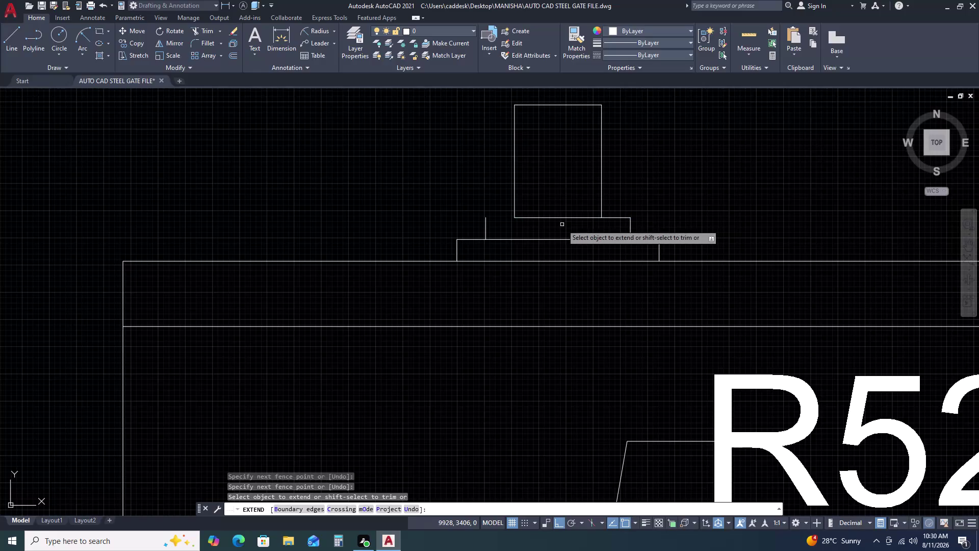
Extend the middle step's short lines up beneath the cap's top block using a fence.
drag(546, 212, 539, 214)
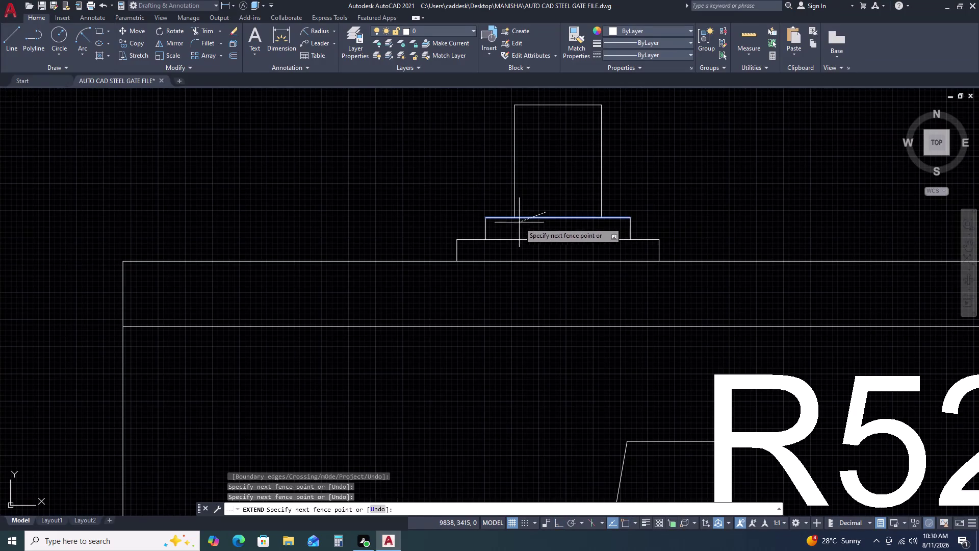
double_click(518, 225)
key(Escape)
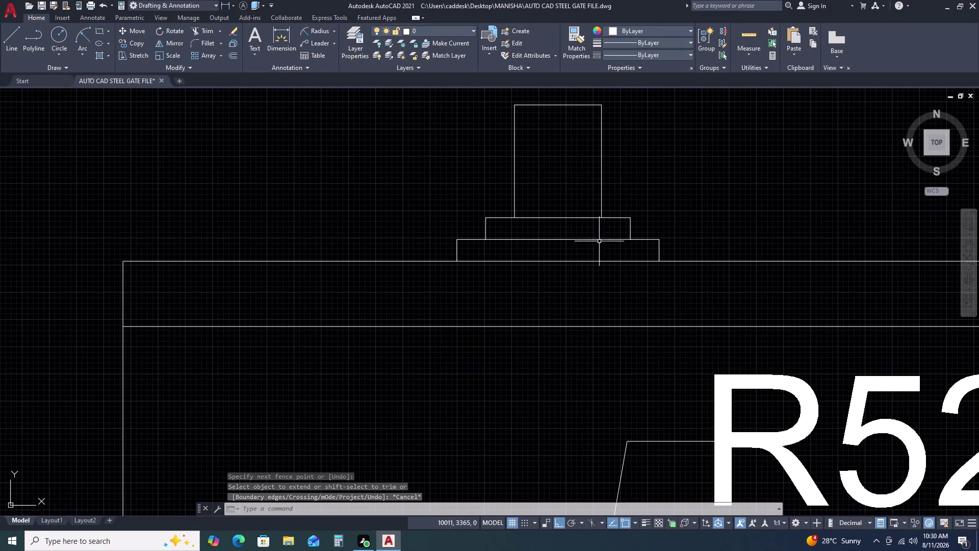
scroll(up, 3)
scroll(down, 3)
middle_drag(714, 264, 617, 255)
middle_click(600, 250)
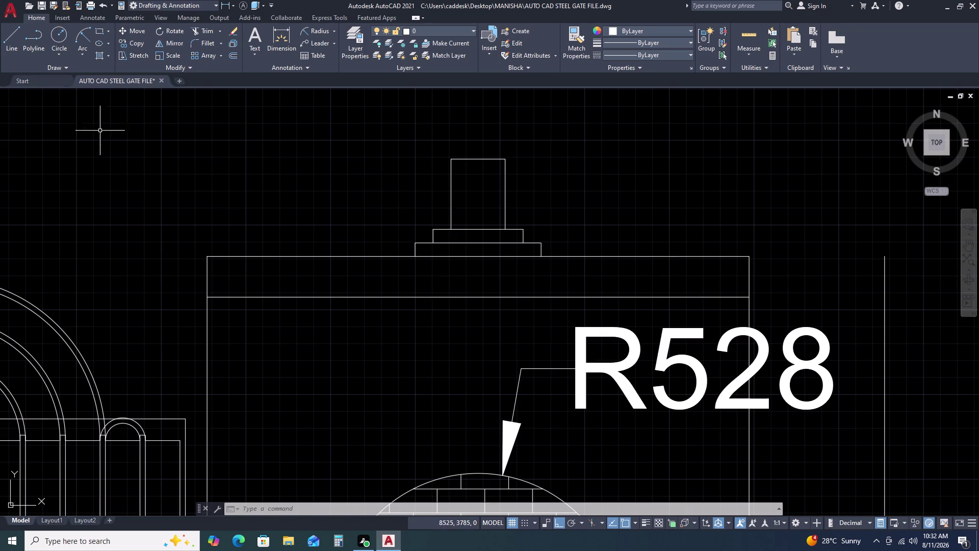
scroll(down, 3)
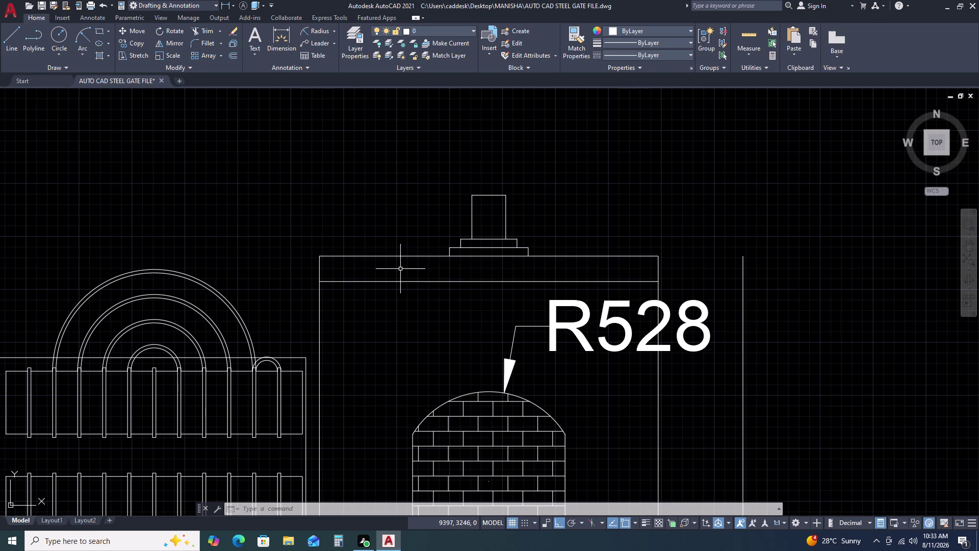
scroll(down, 3)
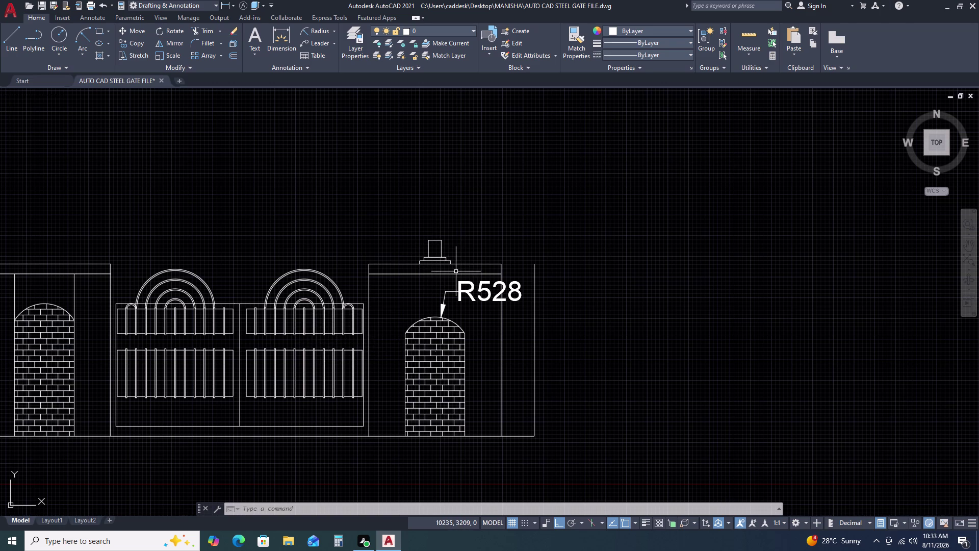
scroll(up, 3)
scroll(up, 3)
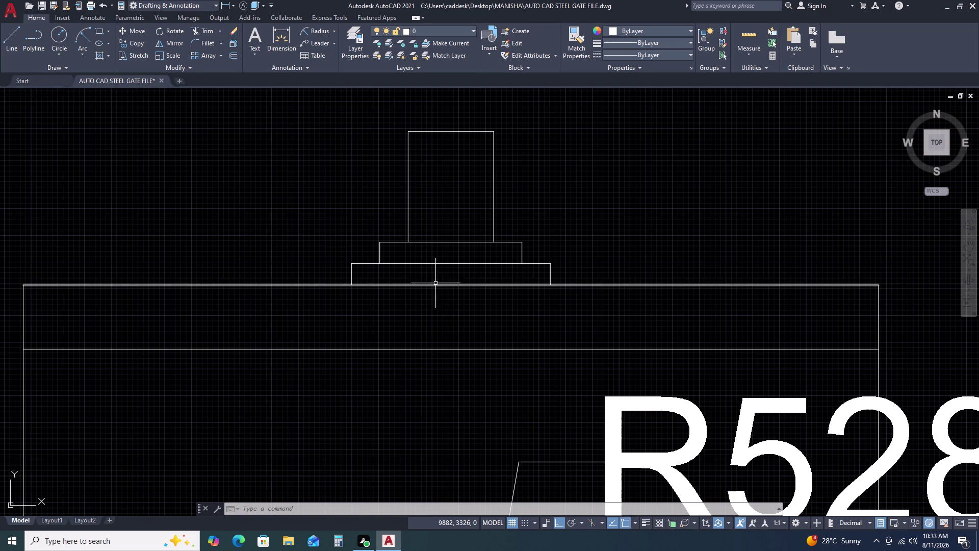
Draw a horizontal line along the lower step's top edge, corner to corner.
key(Escape)
text(L)
key(space)
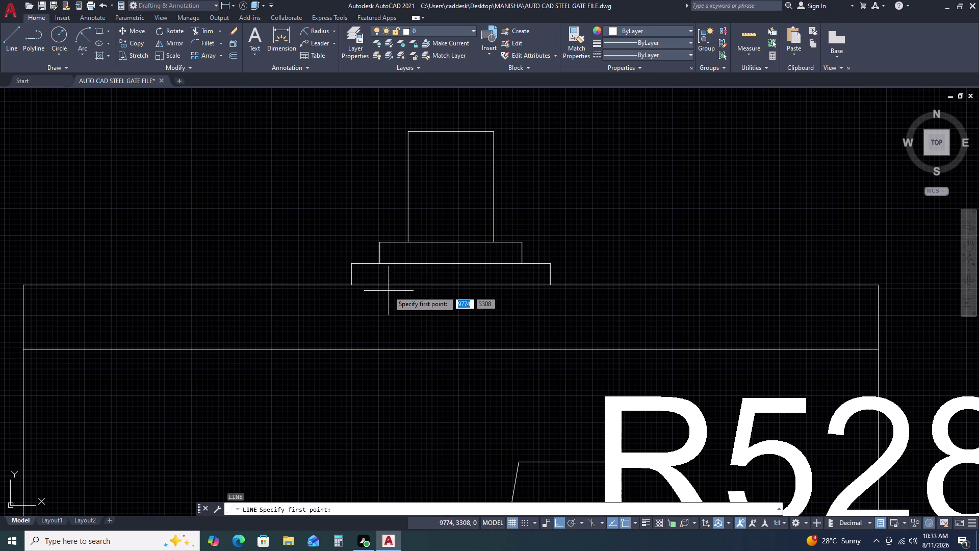
drag(354, 286, 370, 287)
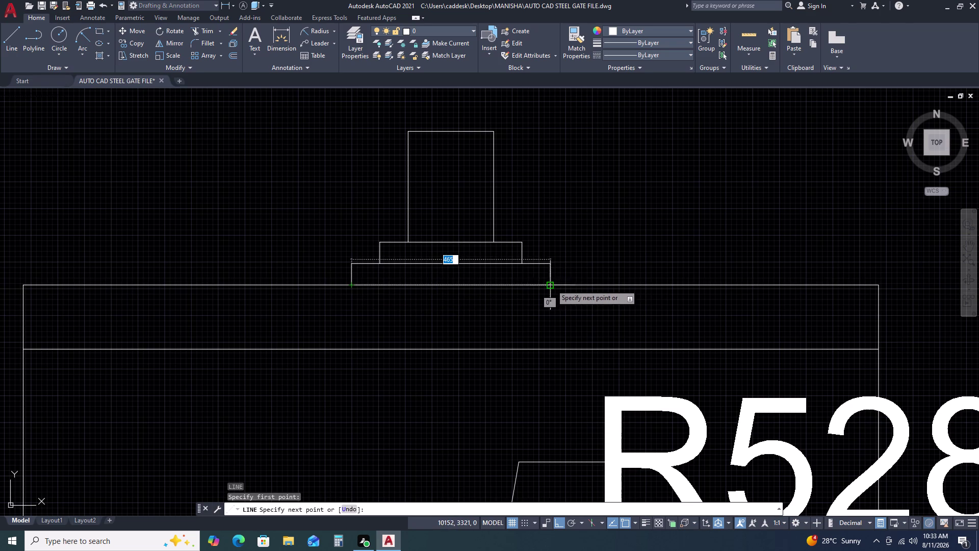
click(553, 284)
key(Escape)
Move the new line up onto the top of the cap's upper block.
click(524, 286)
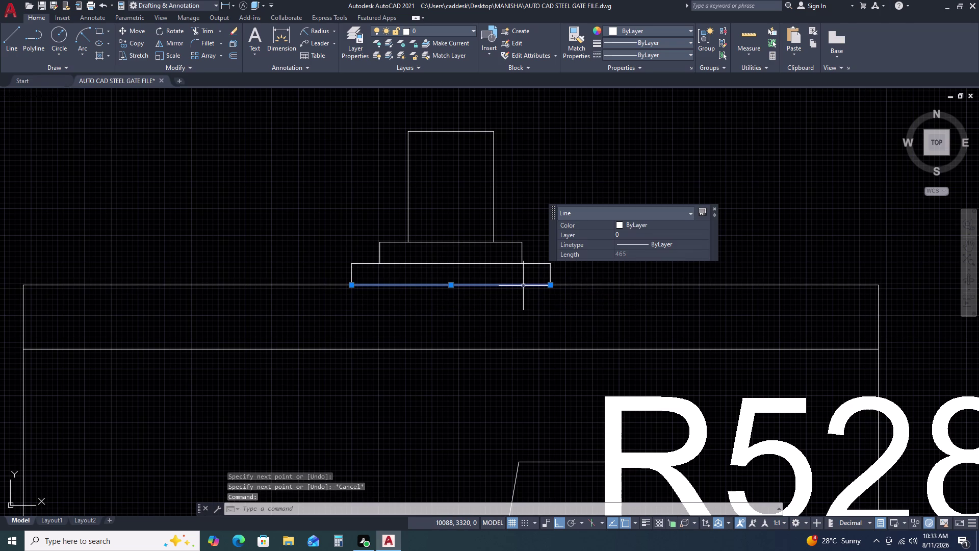
text(M)
key(space)
drag(451, 284, 450, 271)
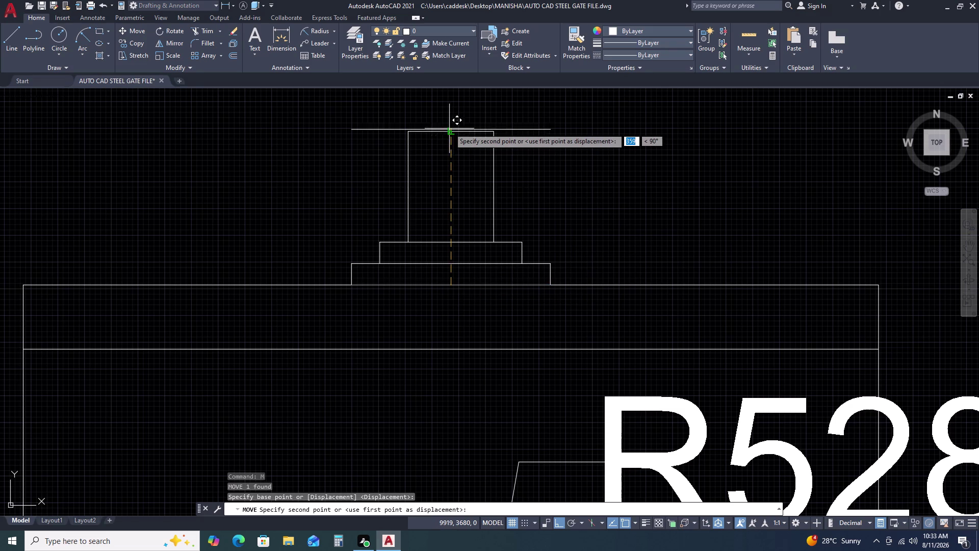
click(450, 128)
key(Escape)
middle_drag(596, 194, 605, 322)
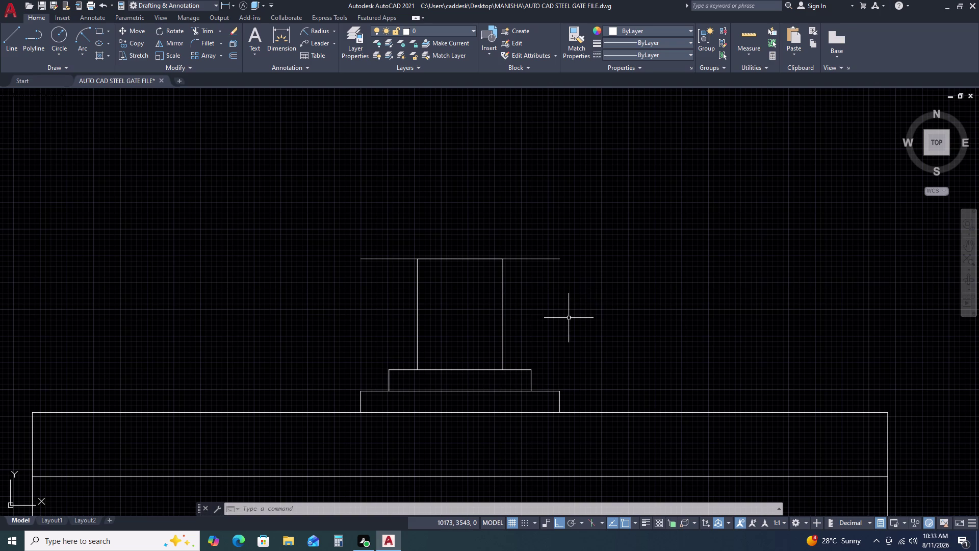
click(501, 316)
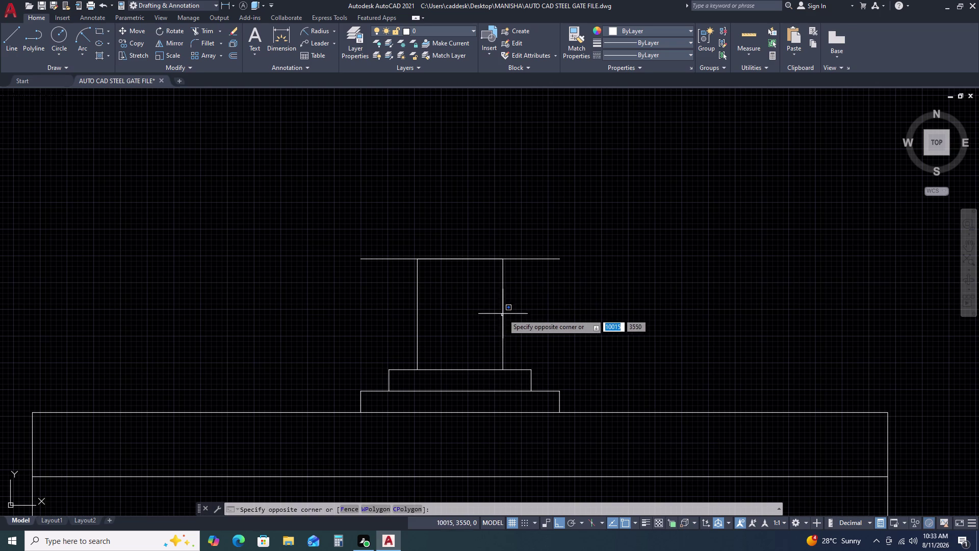
Offset both vertical sides of the cap's top block by 30.
click(504, 312)
click(505, 309)
click(496, 315)
text(O)
key(space)
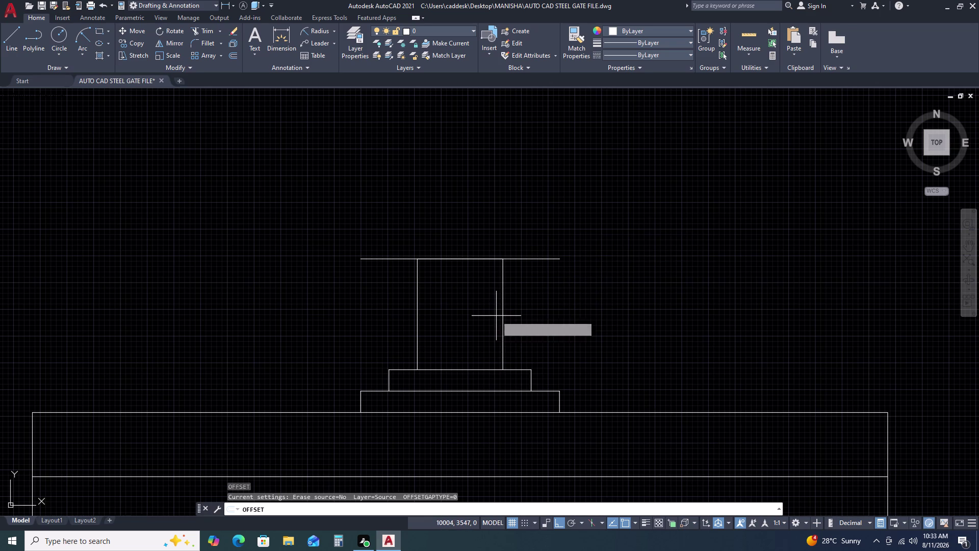
key(3)
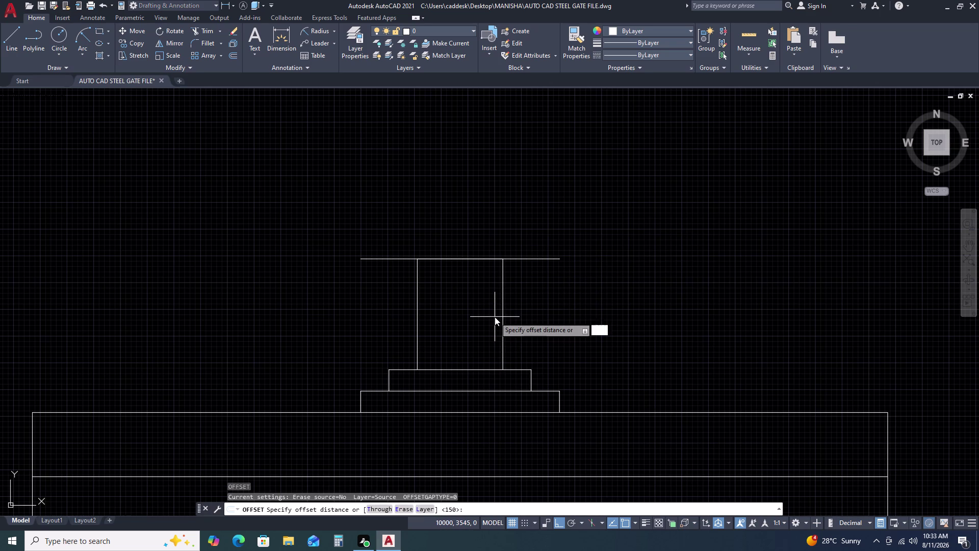
key(8)
key(space)
click(520, 320)
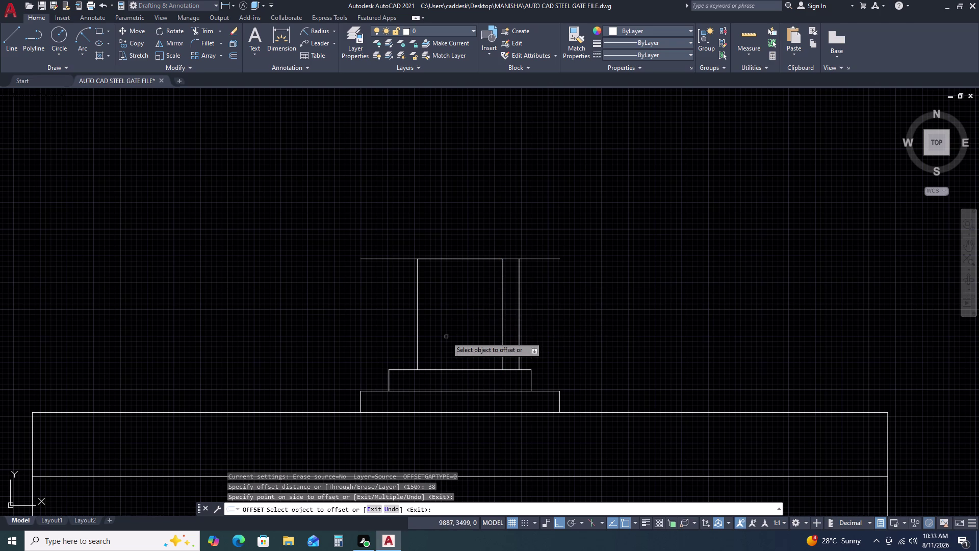
click(418, 325)
click(410, 331)
key(Escape)
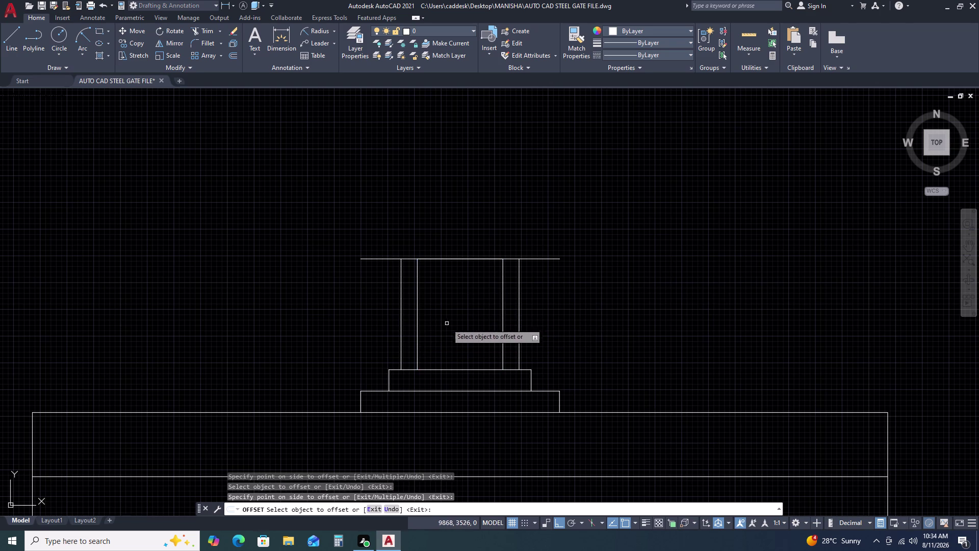
Offset the lamp base's top line 95 units upward.
scroll(down, 3)
middle_drag(659, 340, 680, 281)
scroll(down, 3)
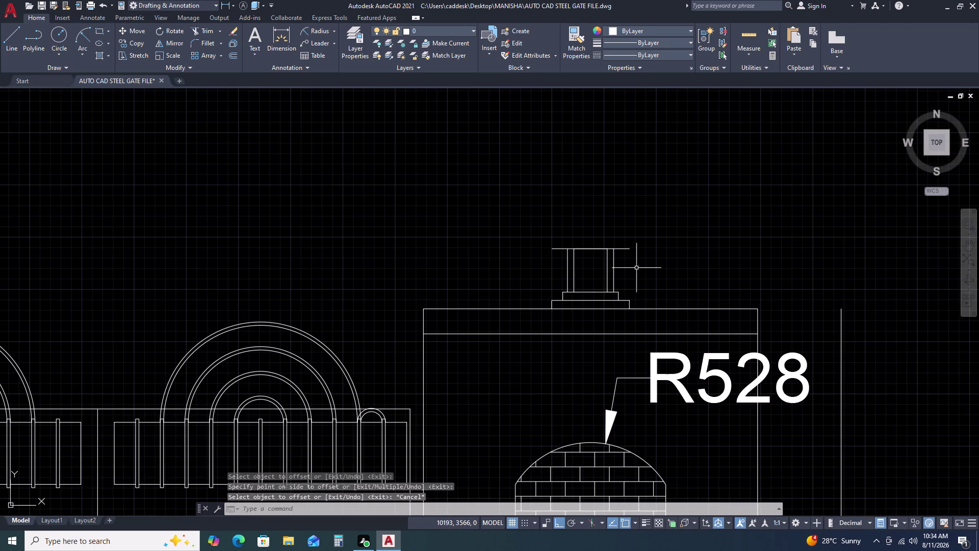
drag(639, 260, 634, 253)
click(620, 229)
key(o)
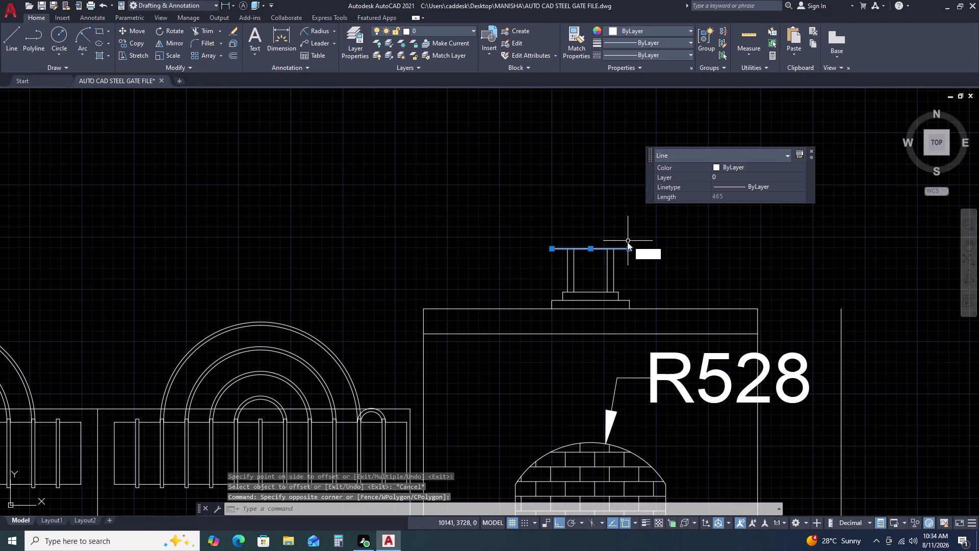
key(space)
key(9)
text(5)
key(space)
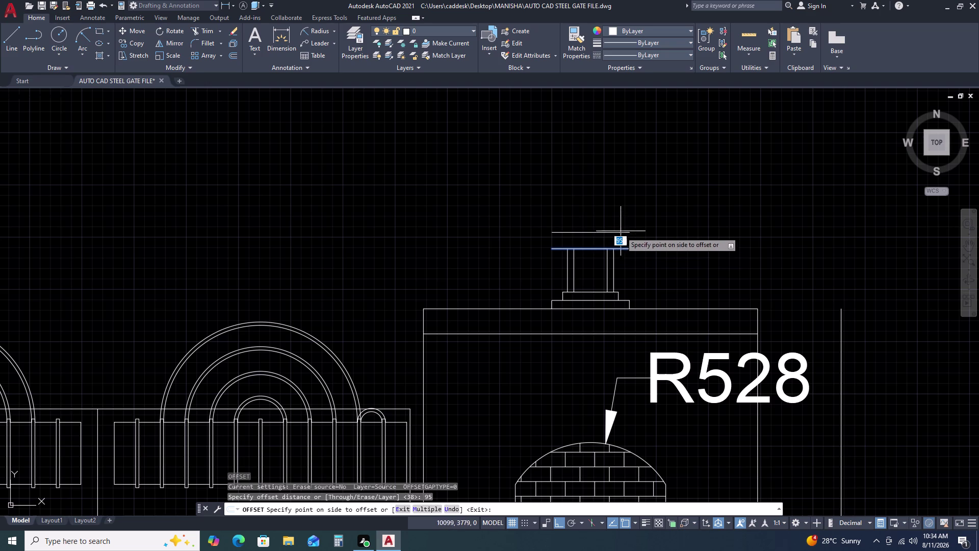
click(621, 231)
key(Escape)
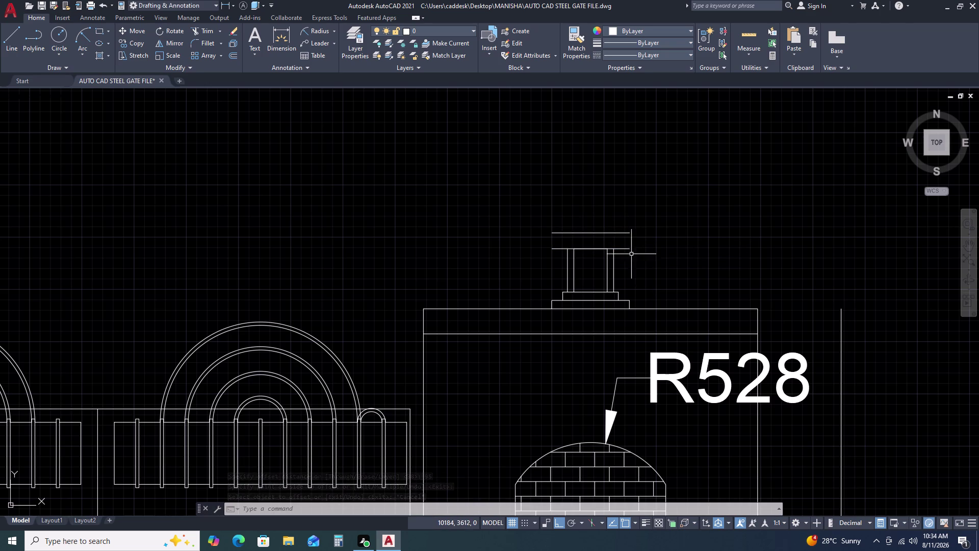
Delete the extra line above the lamp base.
scroll(up, 3)
drag(623, 232, 617, 217)
click(614, 207)
key(Delete)
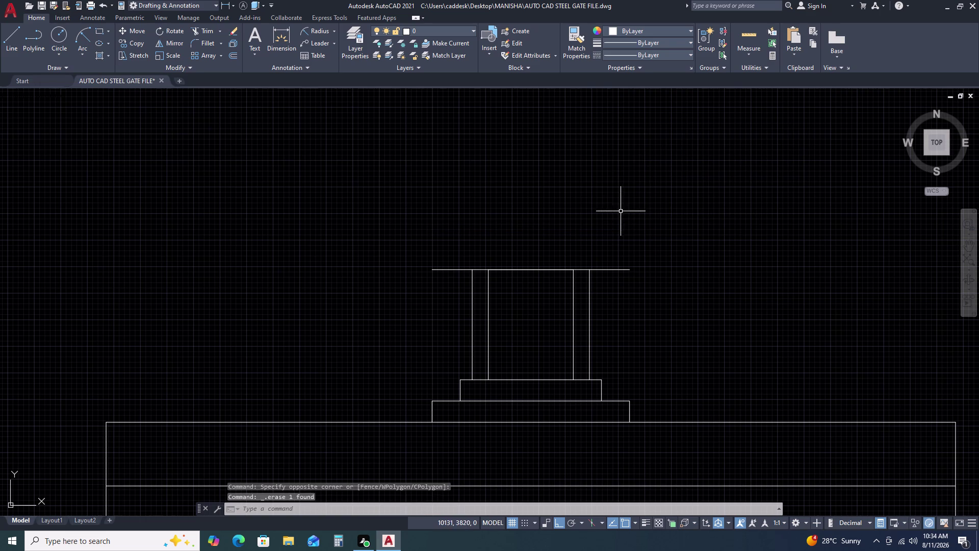
Start a linear dimension on the top line, then cancel it.
key(d)
key(l)
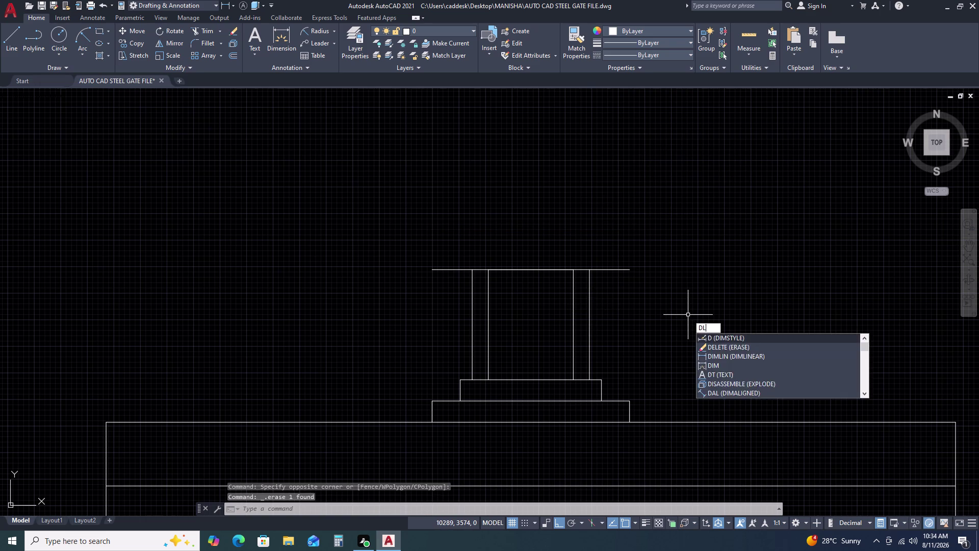
key(i)
key(space)
click(588, 270)
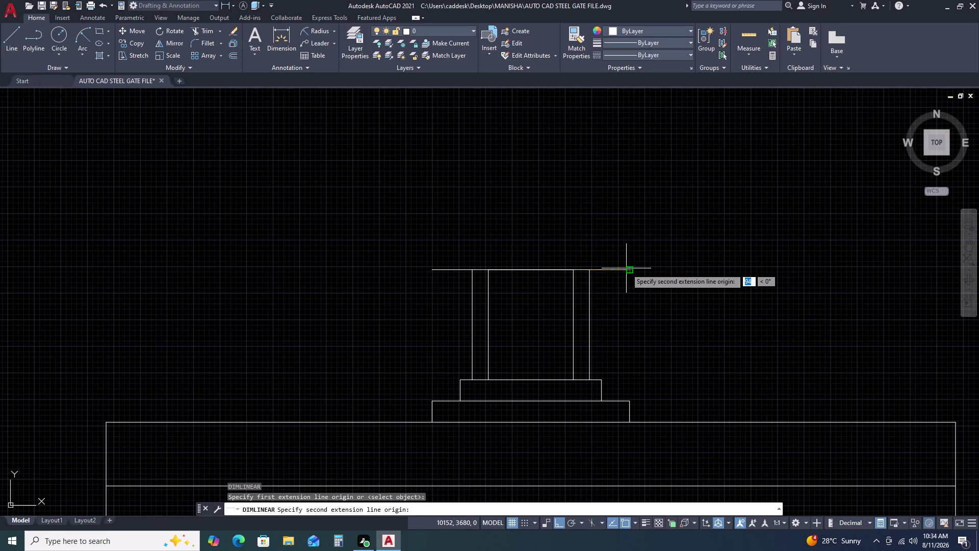
click(627, 269)
scroll(down, 3)
key(Escape)
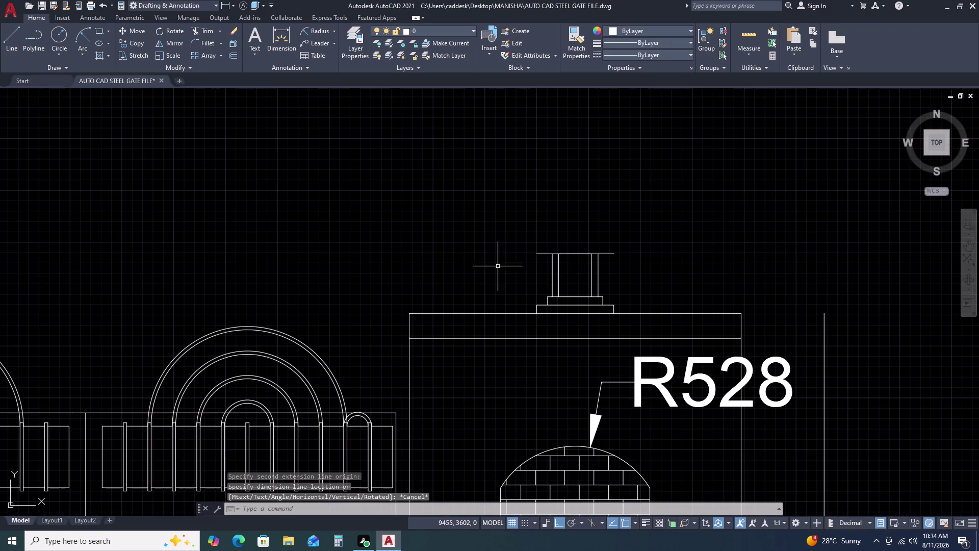
scroll(up, 3)
scroll(up, 3)
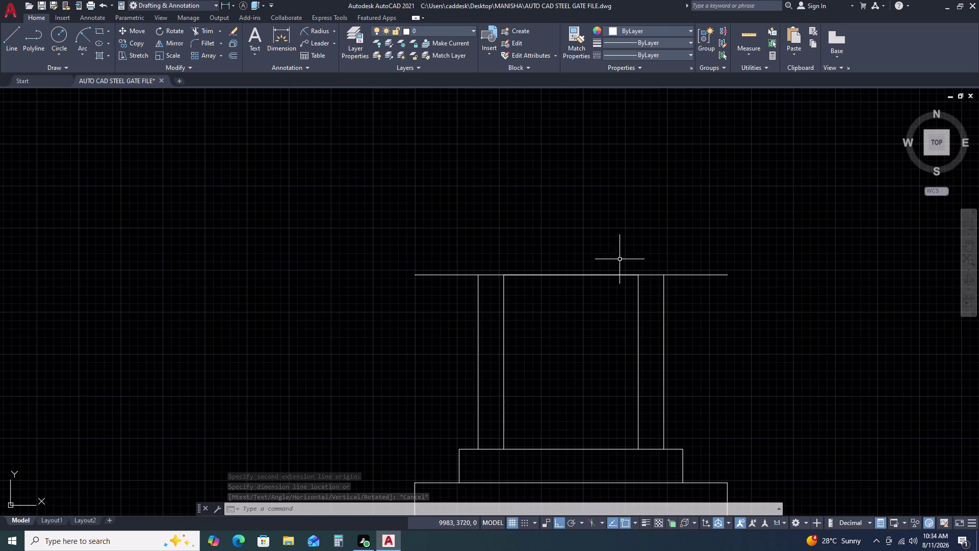
scroll(down, 3)
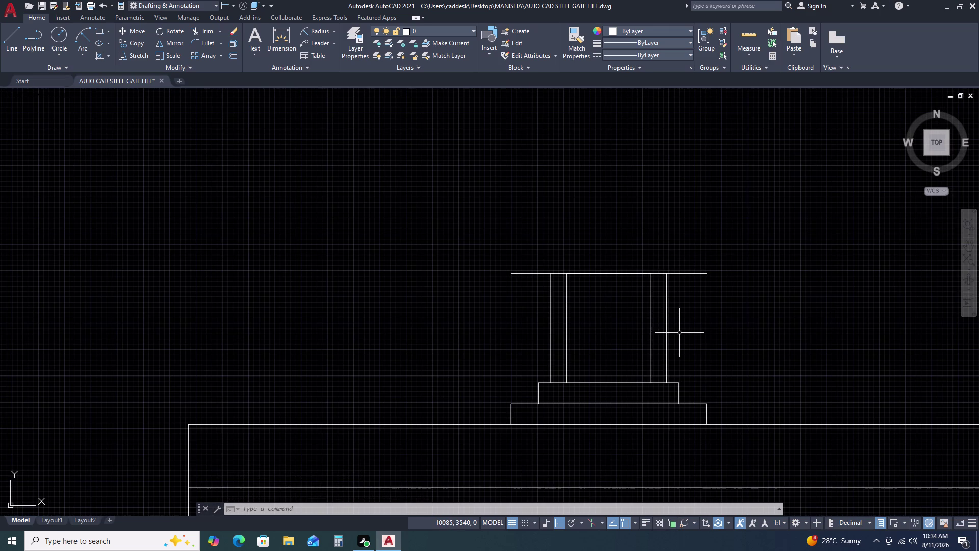
Add a vertical linear dimension of 641 from the lamp base beside the lamp.
key(d)
text(LI)
key(space)
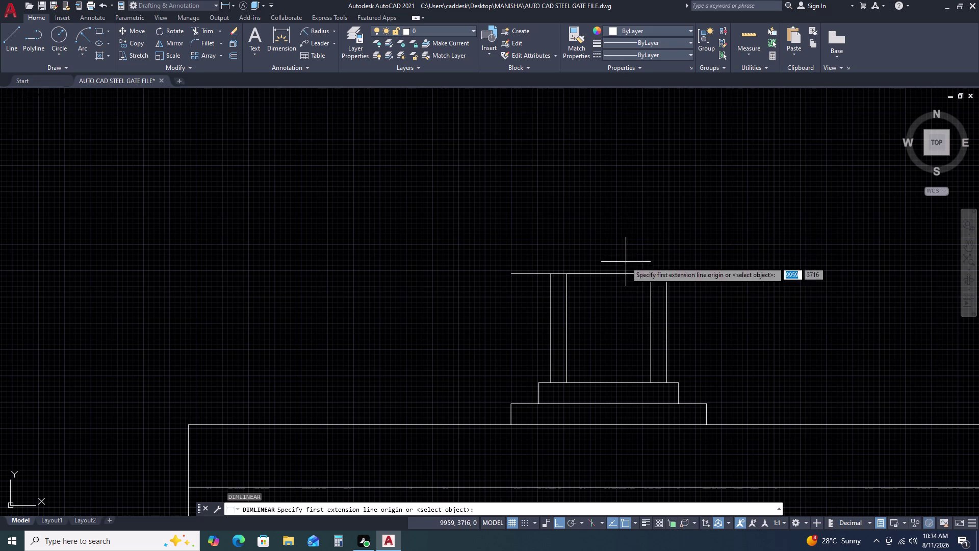
click(513, 426)
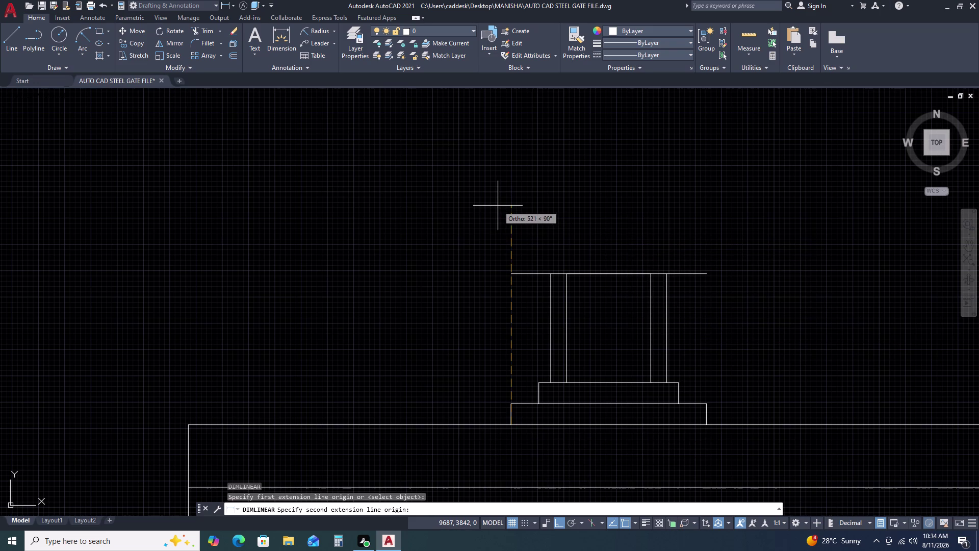
key(6)
text(42)
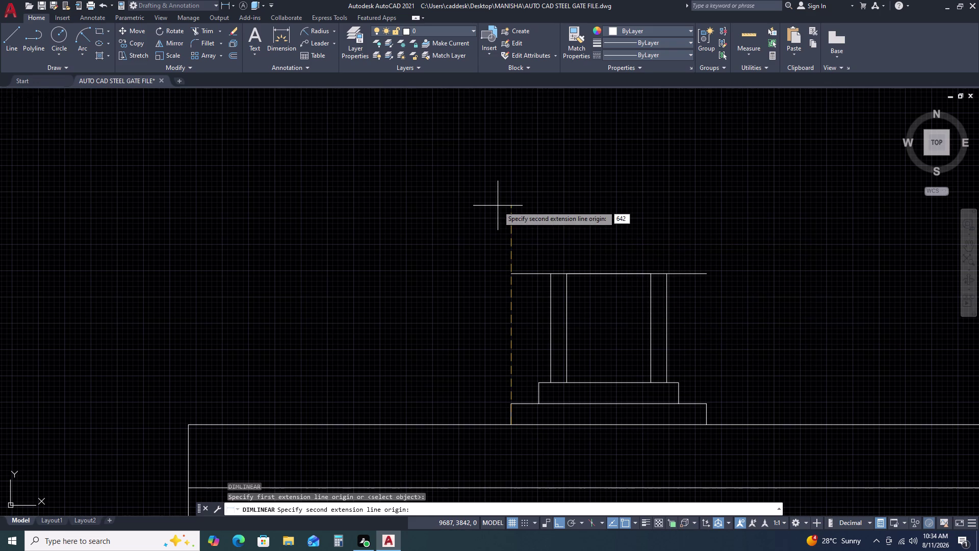
key(BackSpace)
text(1)
key(space)
scroll(down, 3)
click(432, 248)
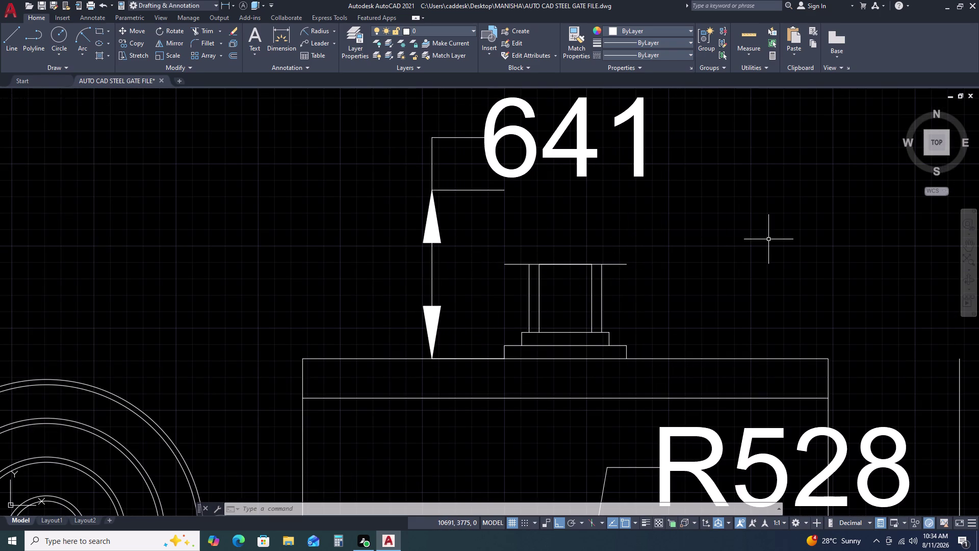
Draw a radius-113 circle right of the lamp post and check its size.
text(C)
key(space)
click(737, 243)
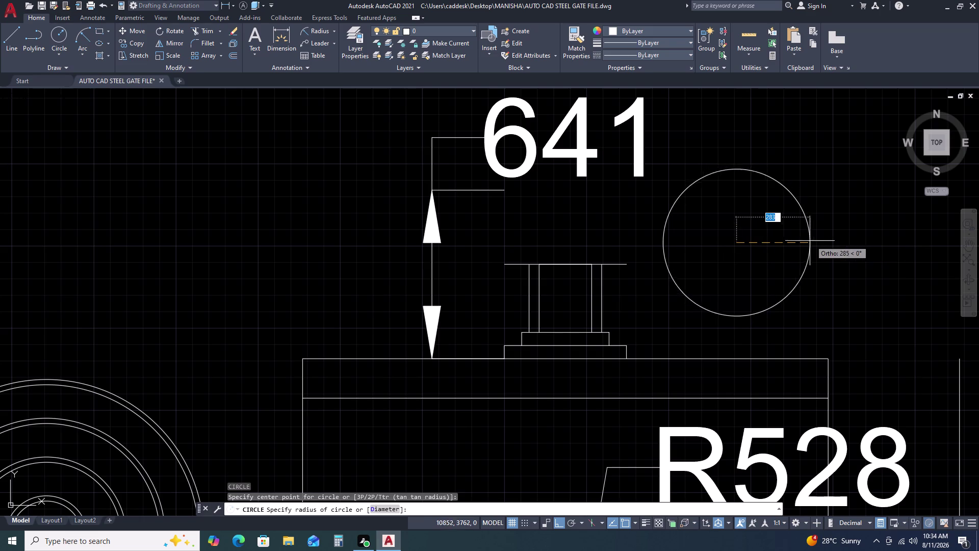
text(R)
key(space)
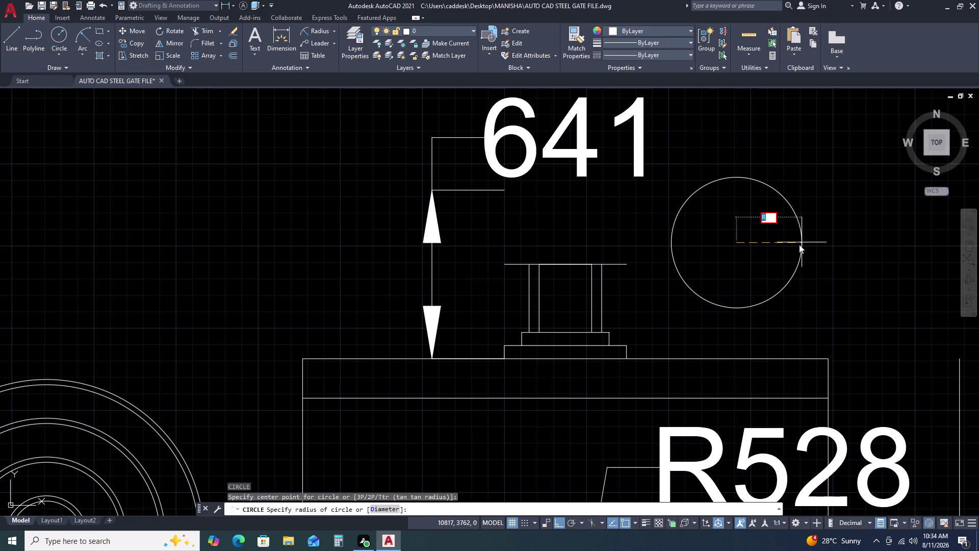
key(BackSpace)
text(11)
text(3)
key(space)
click(776, 223)
click(749, 248)
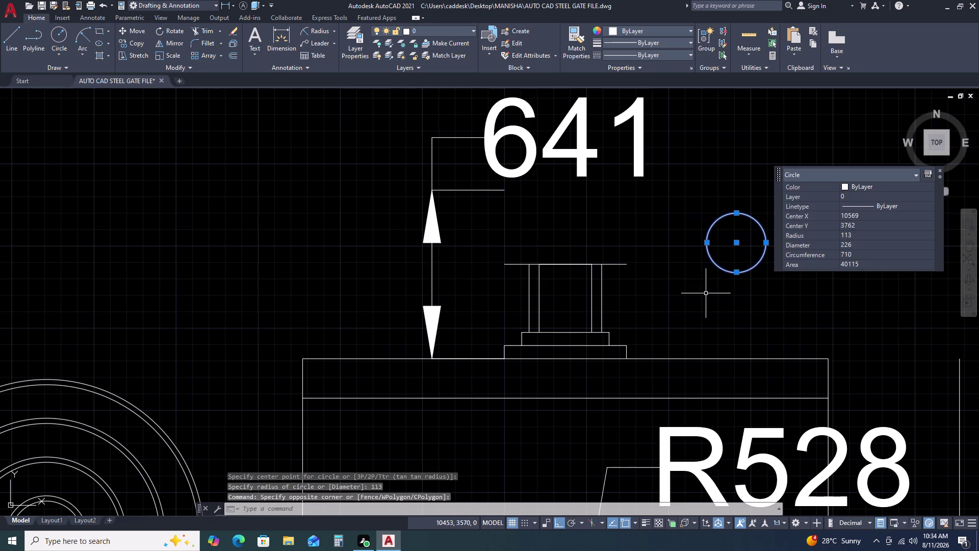
key(Escape)
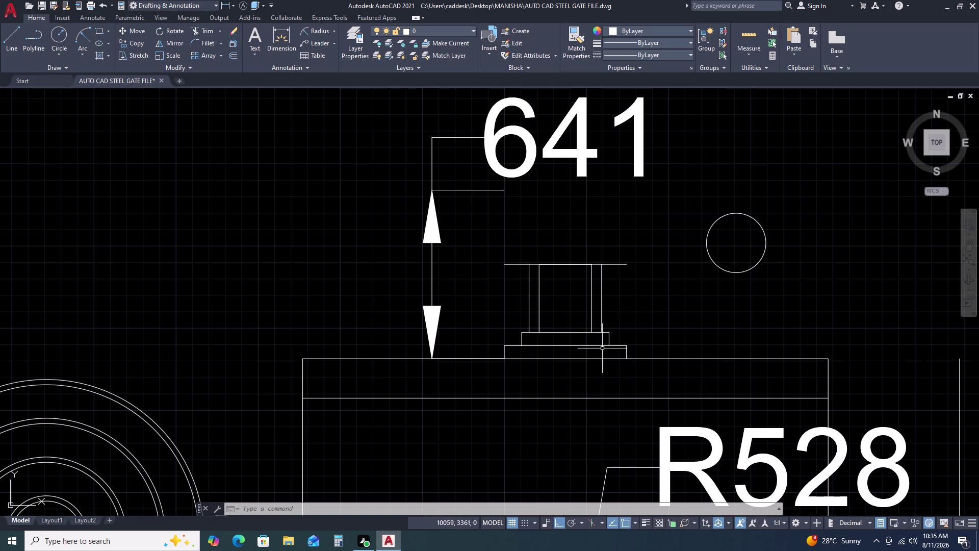
Offset the lamp post cap's top line 25 units upward.
click(634, 259)
click(619, 260)
click(617, 273)
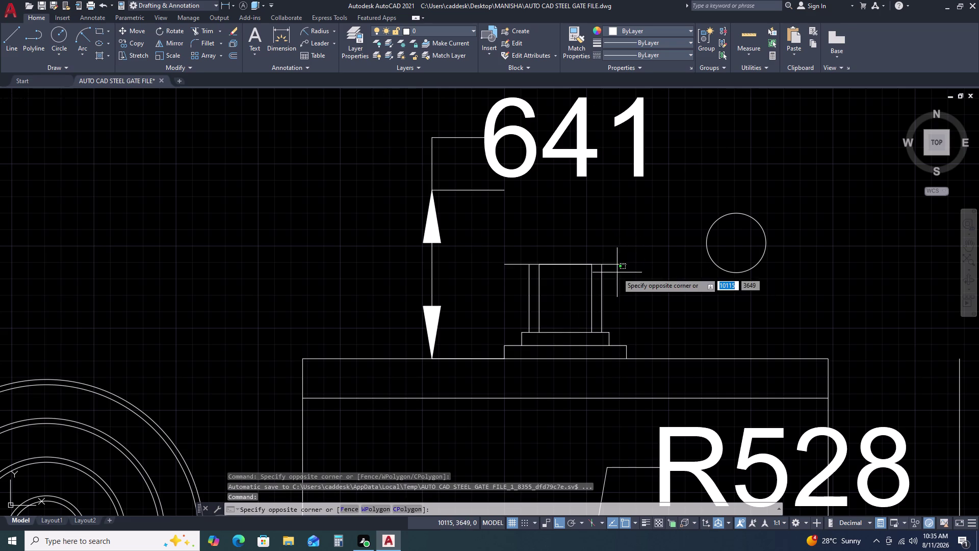
click(614, 249)
text(O)
key(space)
text(2)
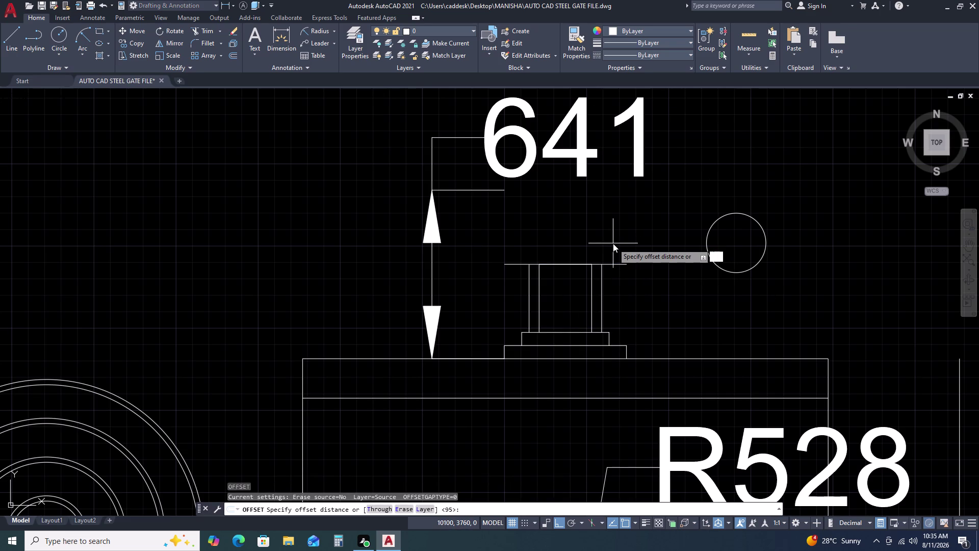
text(5)
key(space)
click(613, 249)
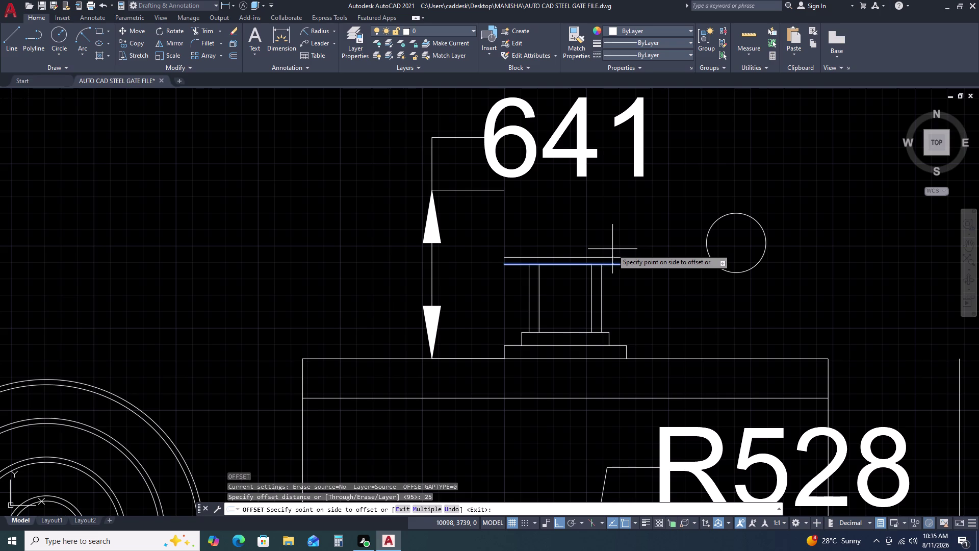
key(Escape)
Close the cap's right and left ends with short vertical lines.
scroll(up, 3)
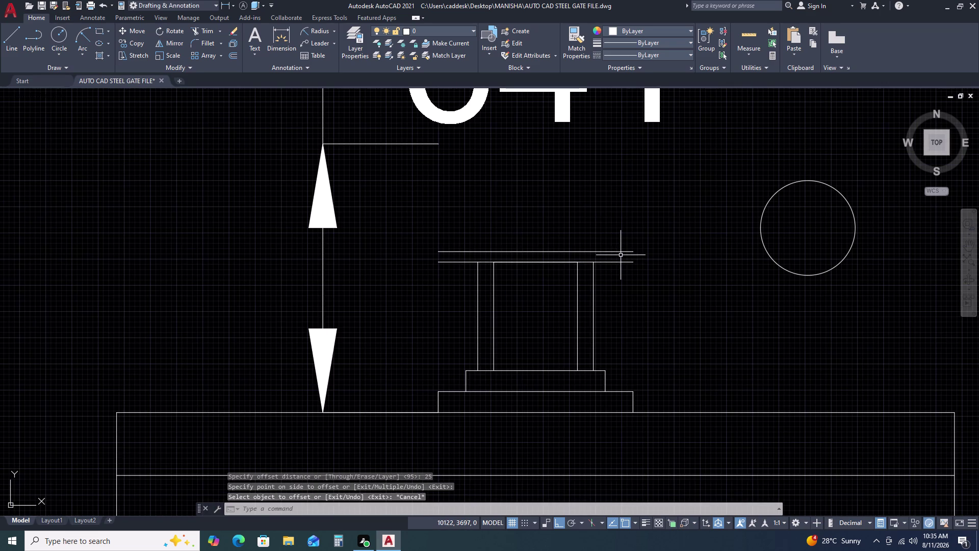
key(l)
key(space)
scroll(up, 3)
click(652, 251)
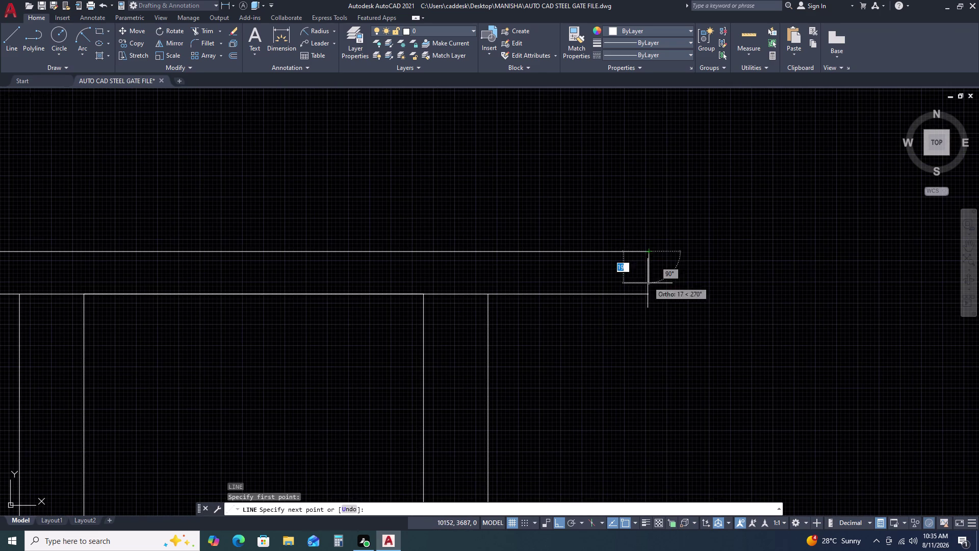
click(649, 298)
key(Escape)
key(l)
key(space)
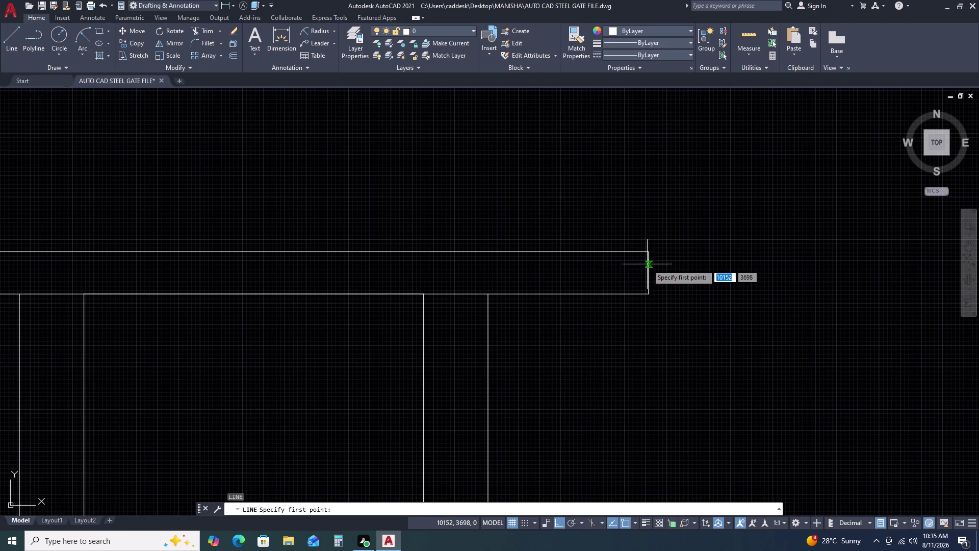
click(647, 275)
scroll(down, 3)
middle_drag(257, 304, 597, 262)
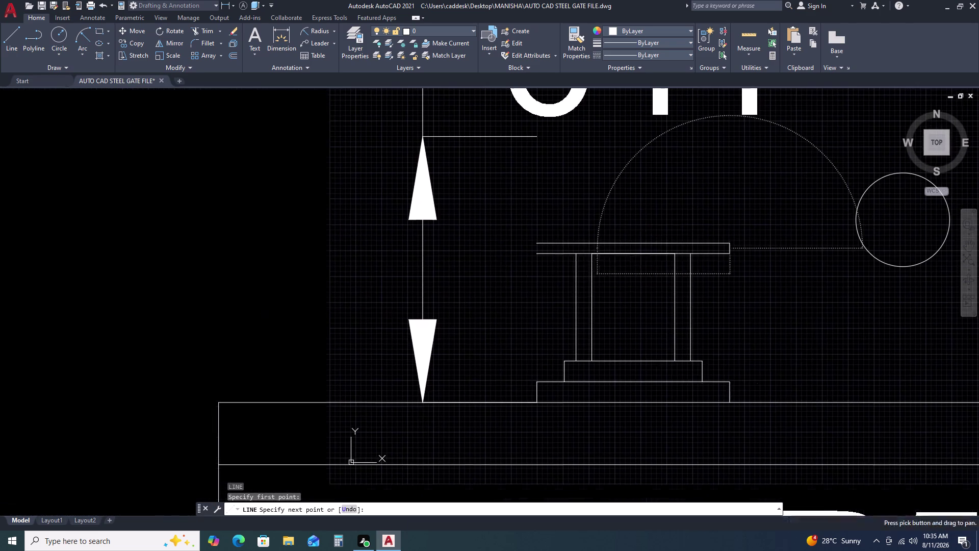
scroll(up, 3)
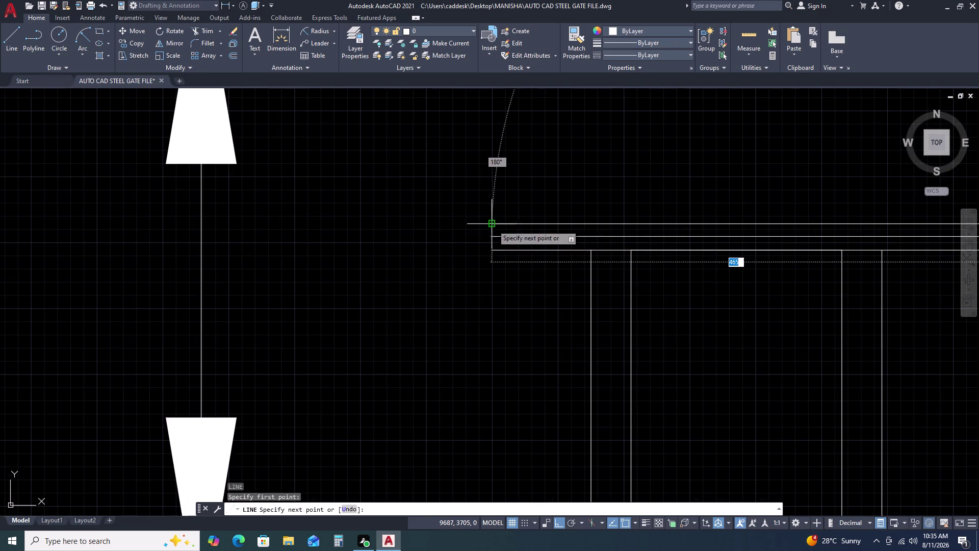
click(492, 236)
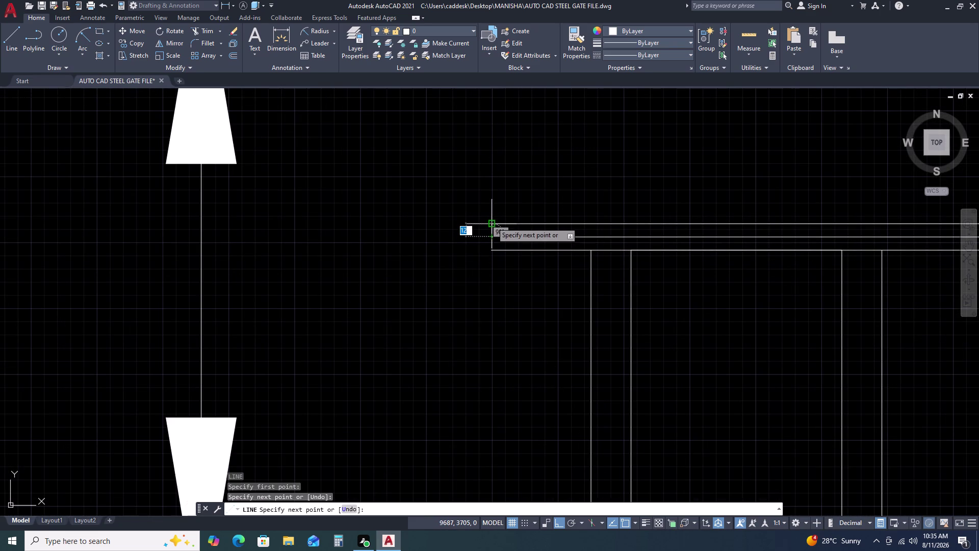
click(492, 222)
click(490, 251)
key(Escape)
Trim the overhanging line pieces around the 25-deep cap slab.
scroll(up, 3)
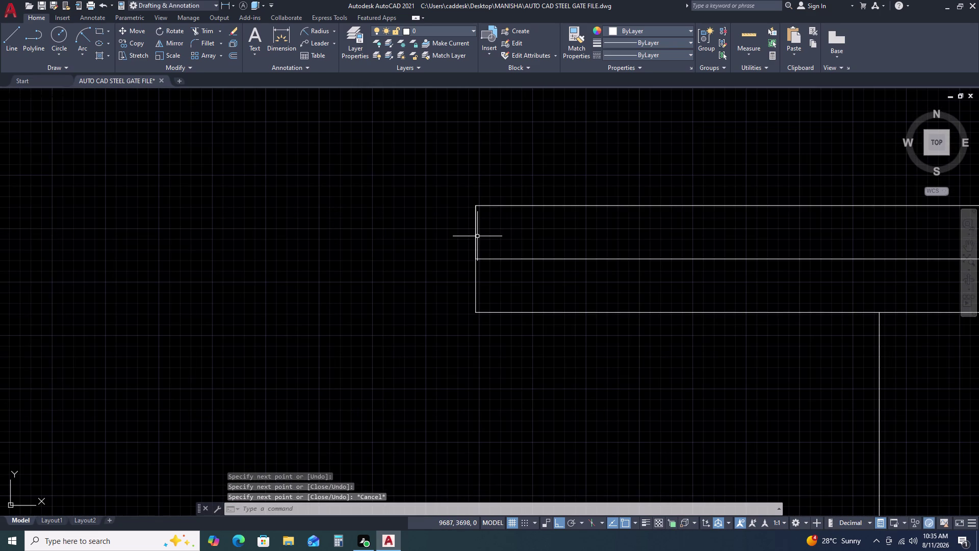
text(TR)
key(space)
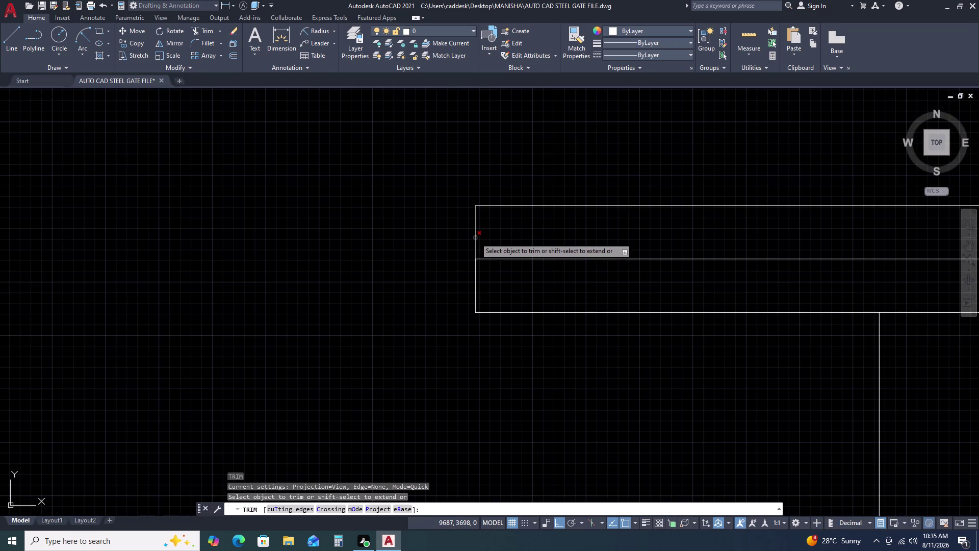
click(476, 238)
scroll(down, 3)
middle_drag(761, 303, 467, 259)
scroll(down, 3)
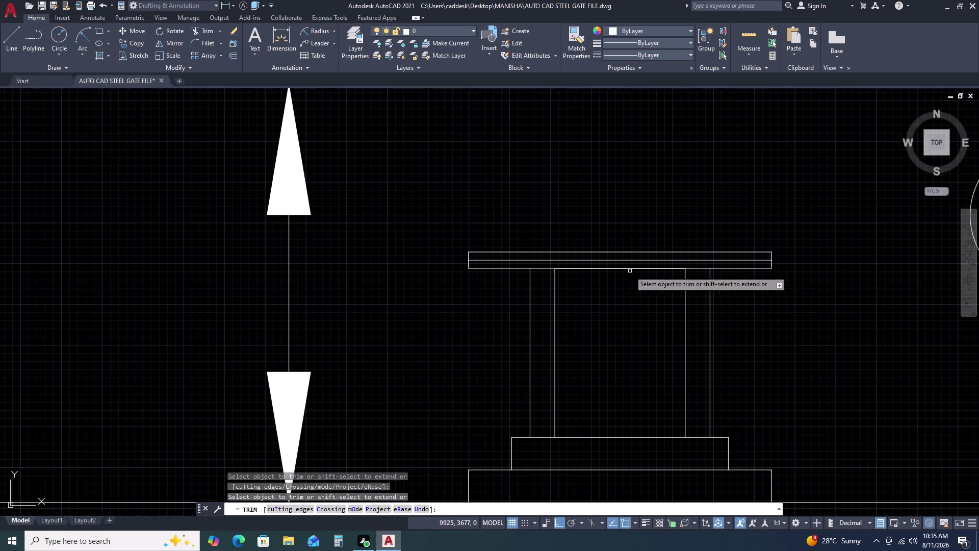
key(Escape)
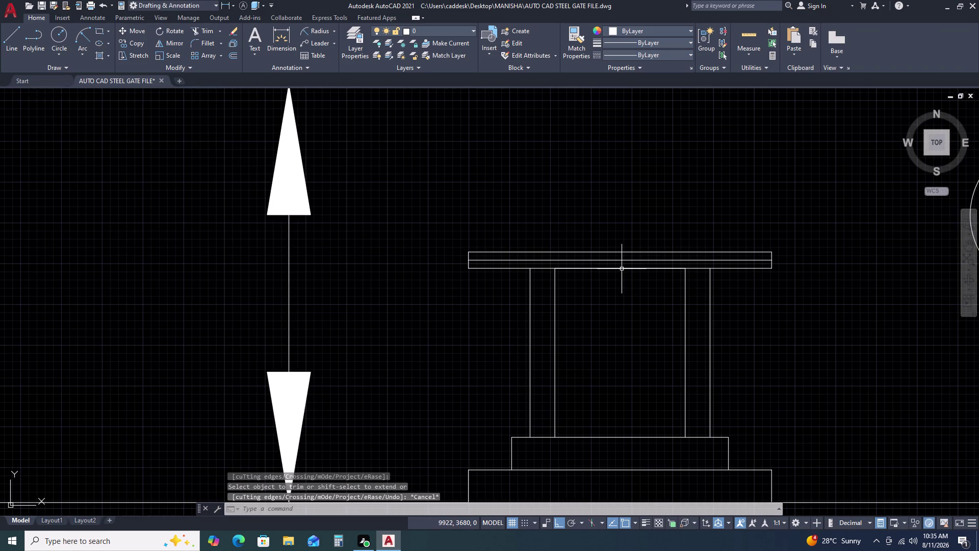
click(622, 269)
key(Escape)
text(TR)
key(space)
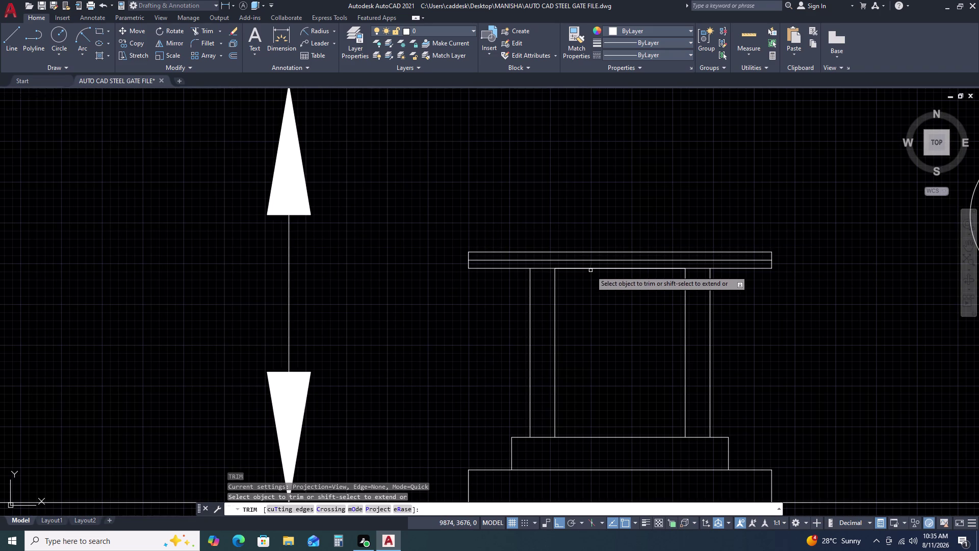
click(593, 268)
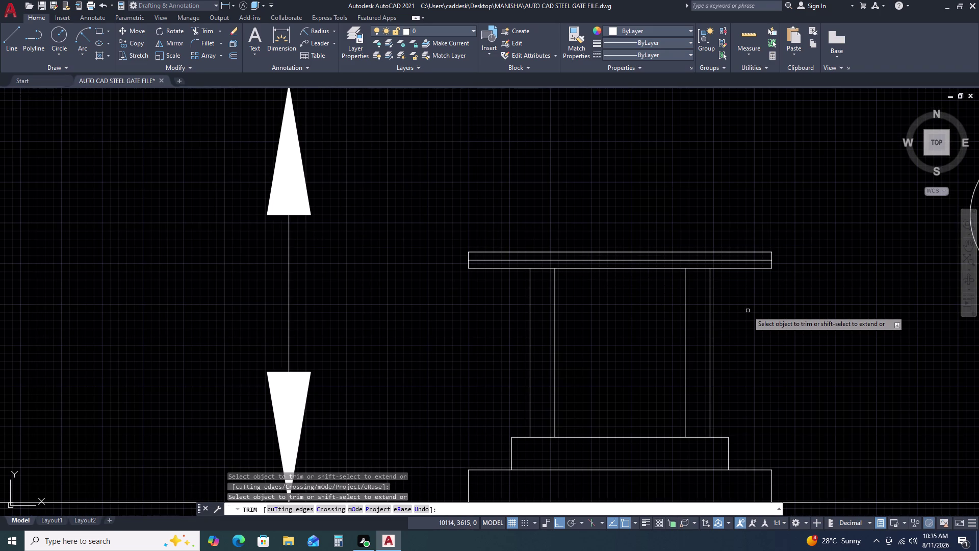
scroll(down, 3)
key(Escape)
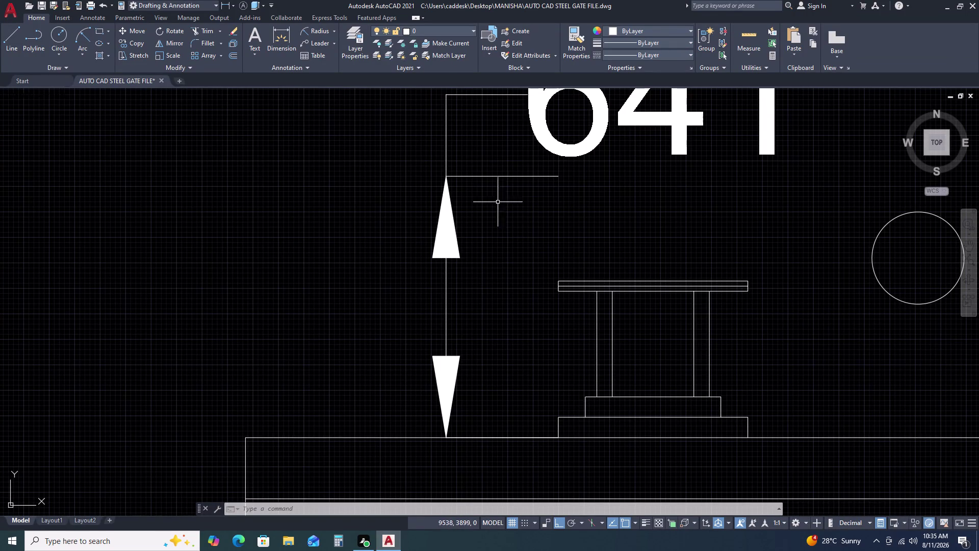
Start a line from the dimension's corner, then cancel it.
text(L)
key(space)
click(558, 177)
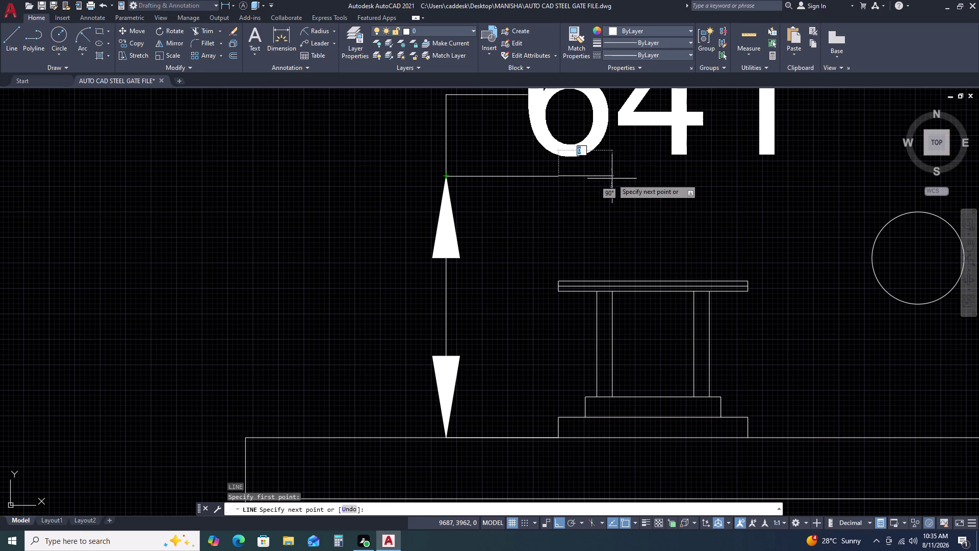
click(783, 182)
key(Escape)
Move the 113-radius circle onto the top of the lamp post.
scroll(down, 3)
middle_drag(750, 220, 670, 262)
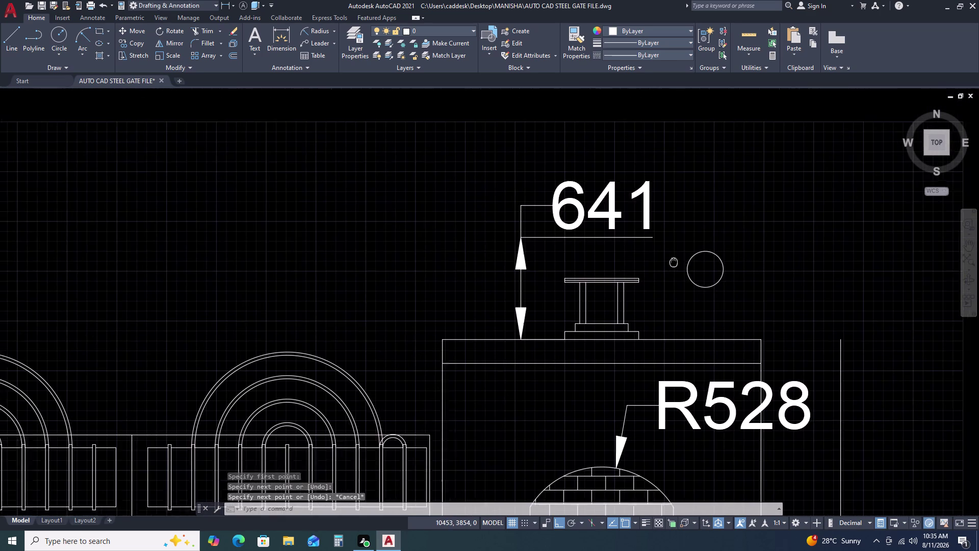
click(764, 271)
drag(684, 269, 679, 261)
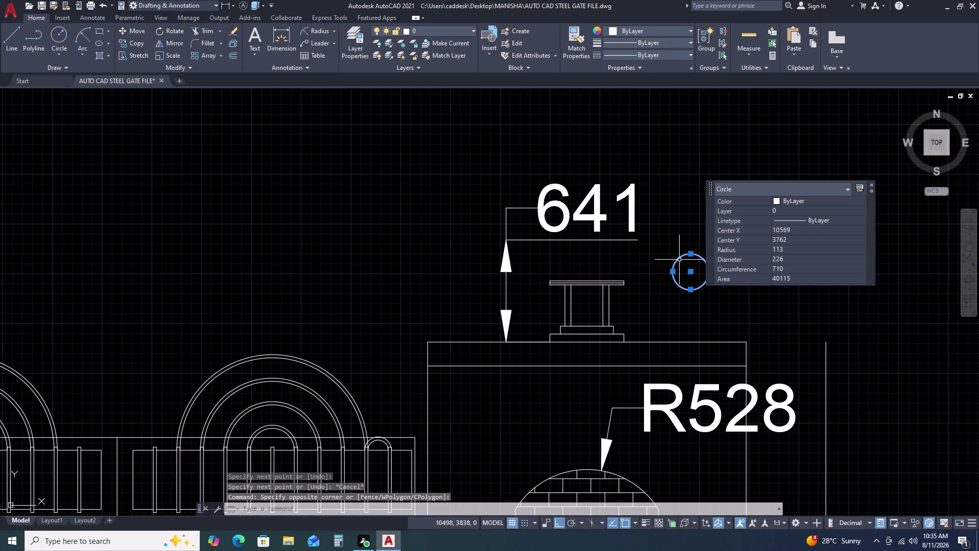
key(m)
key(space)
click(691, 256)
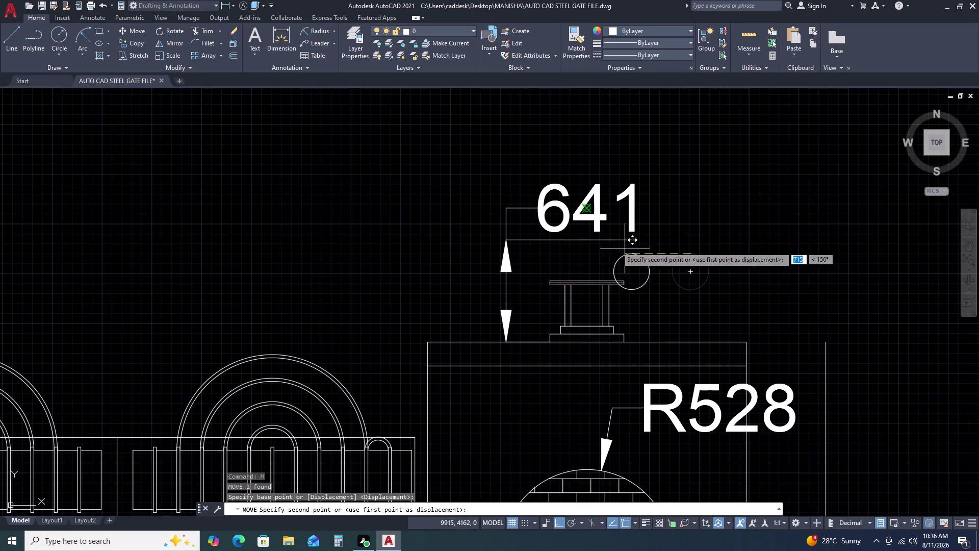
key(F8)
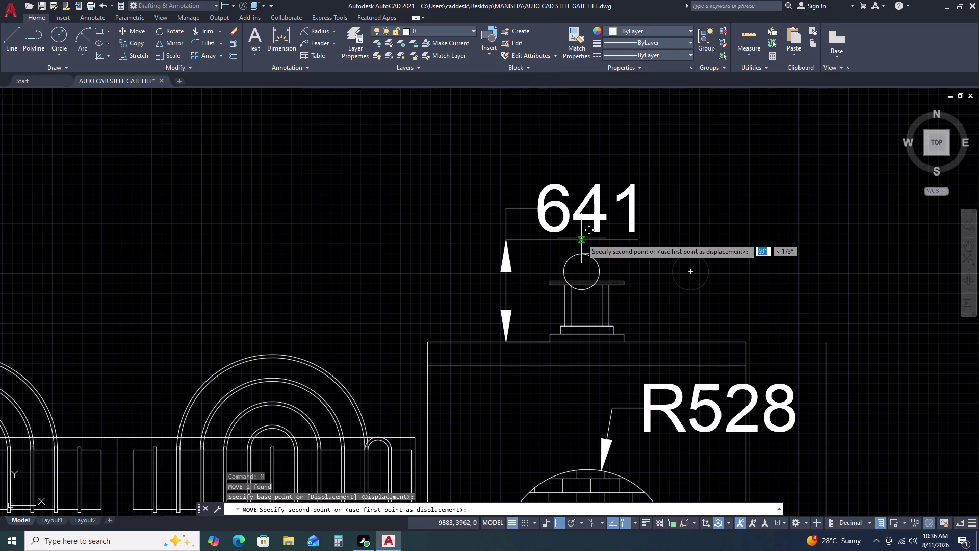
scroll(up, 3)
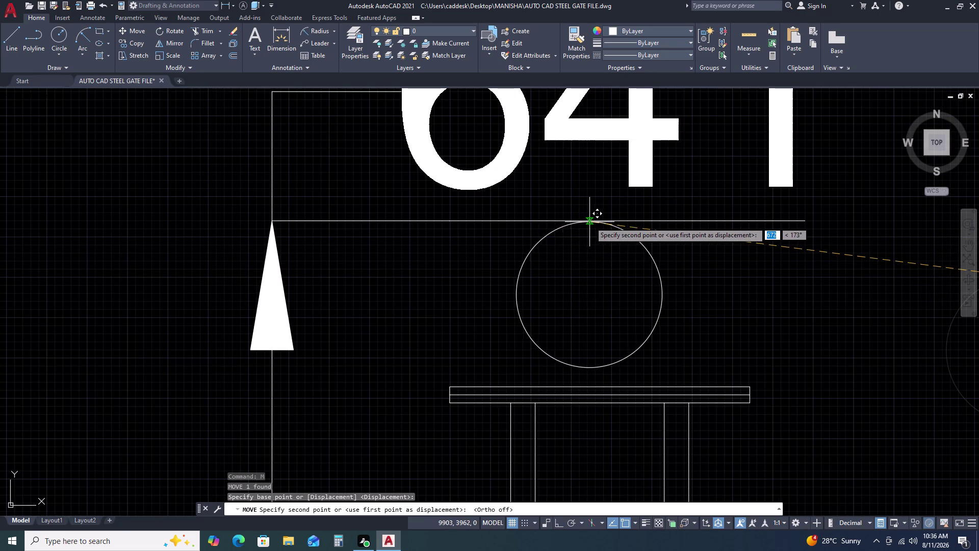
click(590, 222)
Pan and zoom to center the lamp post and globe in view.
scroll(down, 3)
middle_click(672, 303)
middle_drag(673, 304, 669, 268)
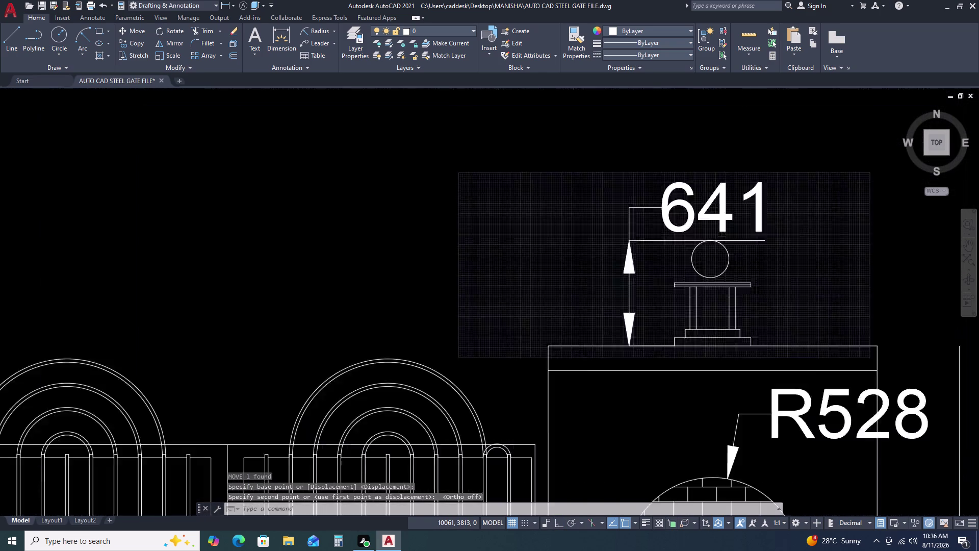
middle_drag(739, 267, 533, 279)
scroll(up, 3)
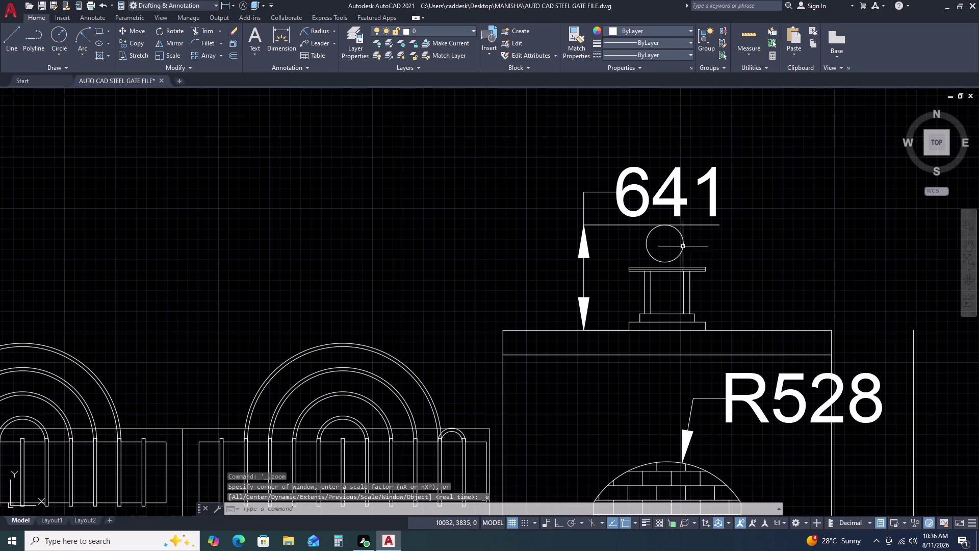
middle_drag(673, 247, 597, 245)
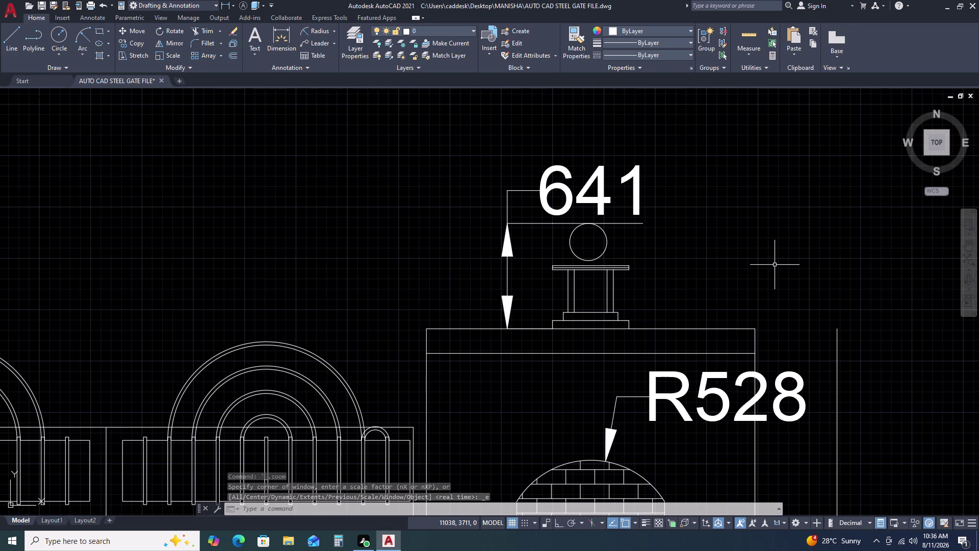
Draw a revision cloud beside the pillar.
text(REV)
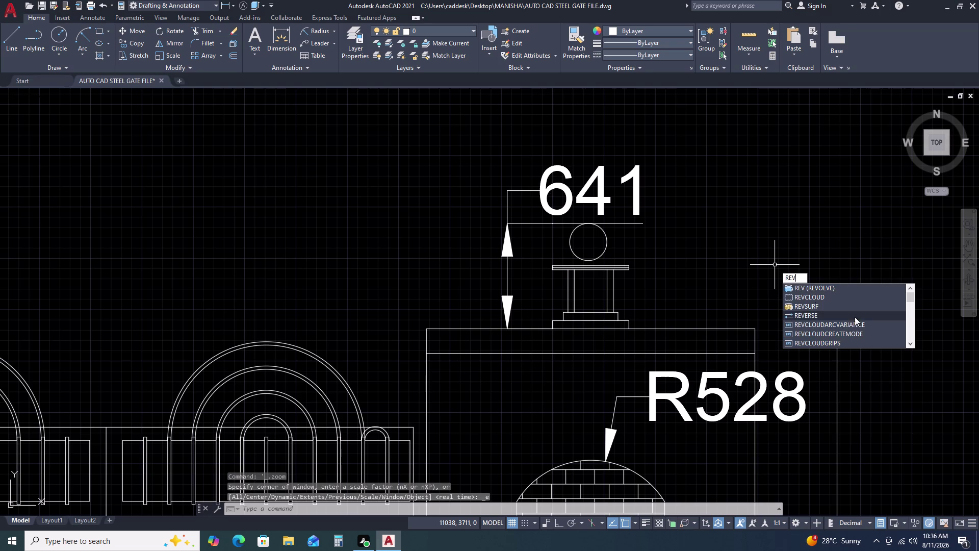
click(828, 301)
click(791, 299)
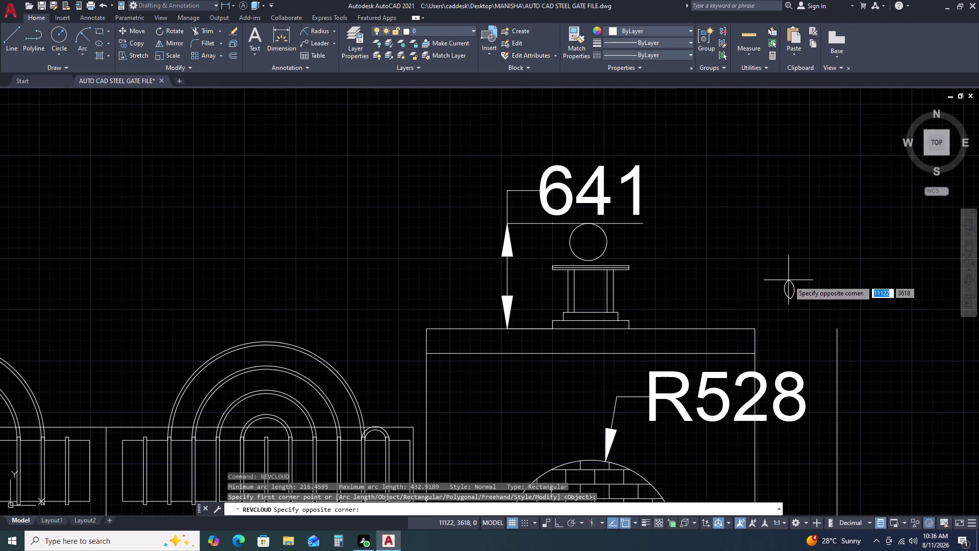
click(790, 280)
middle_drag(811, 315, 744, 296)
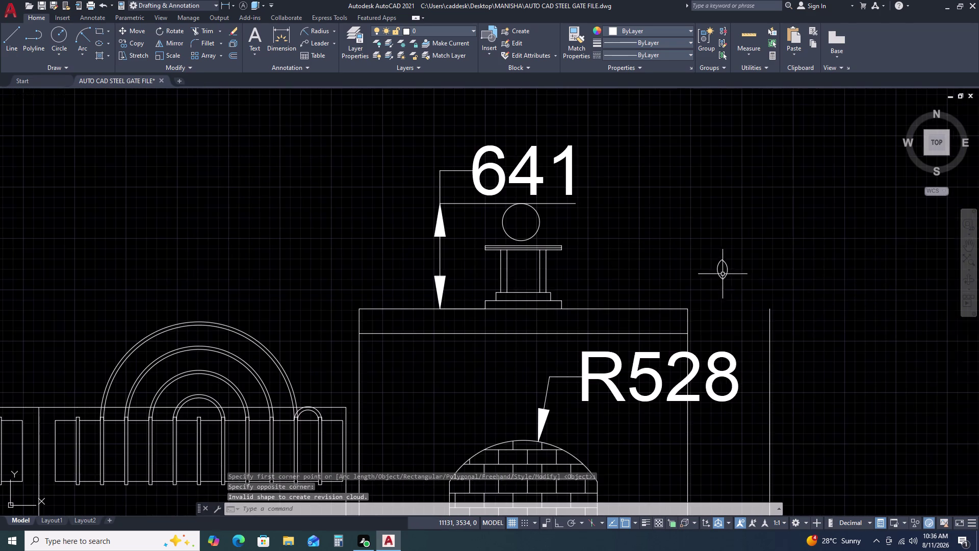
scroll(up, 3)
Draw a line through the lens shape and trim its lower half into an arch.
key(l)
key(space)
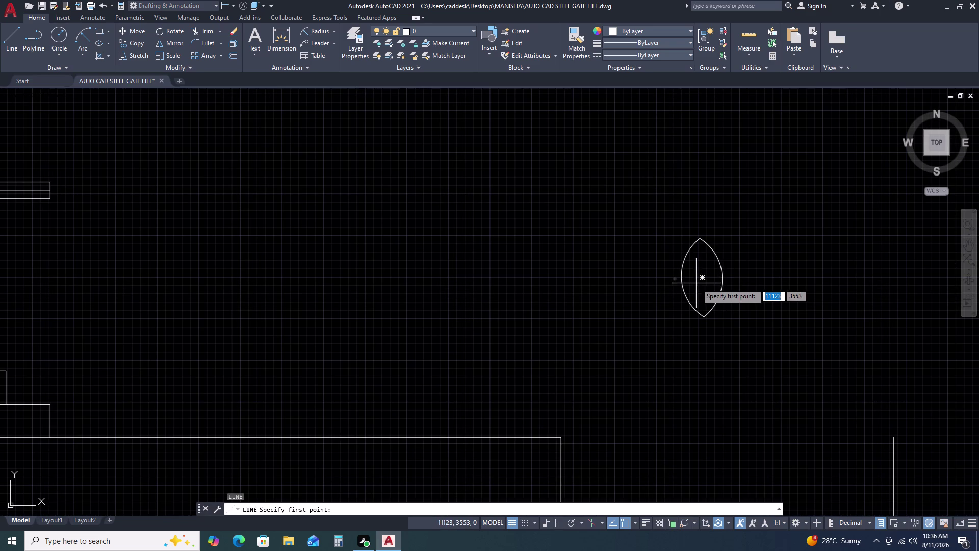
click(685, 276)
click(724, 282)
key(Escape)
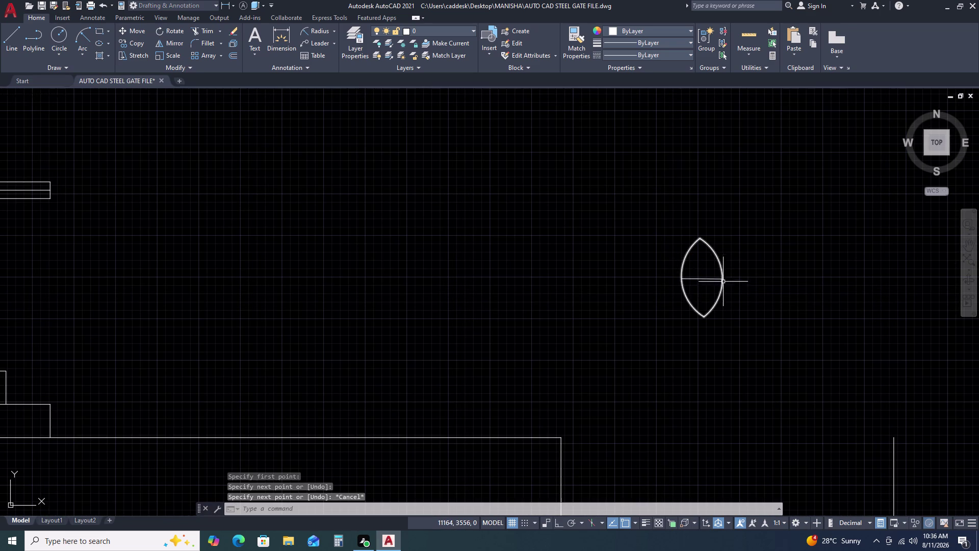
text(TR)
key(space)
click(731, 296)
click(644, 306)
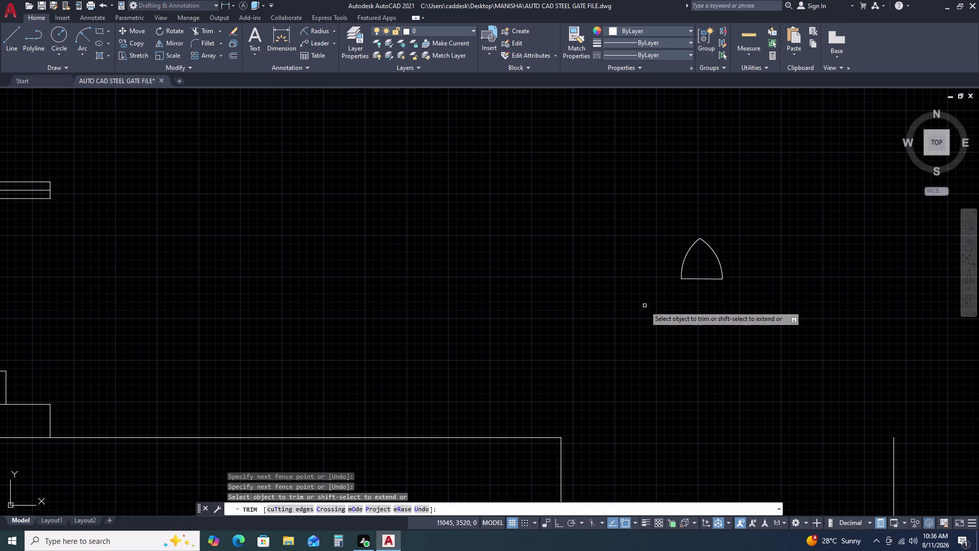
key(Escape)
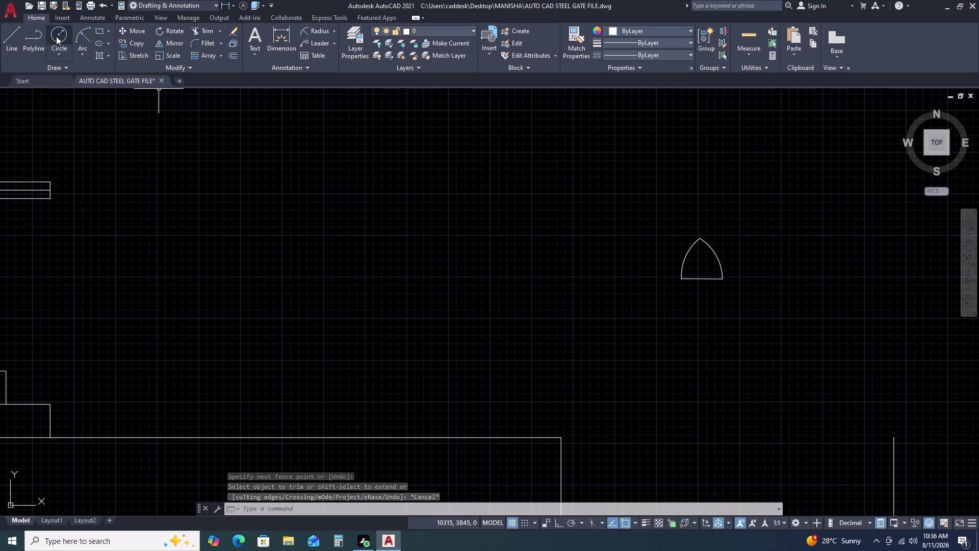
Add a circle at the arch base, trim the overlap into a teardrop, and select it.
drag(56, 36, 57, 41)
click(702, 277)
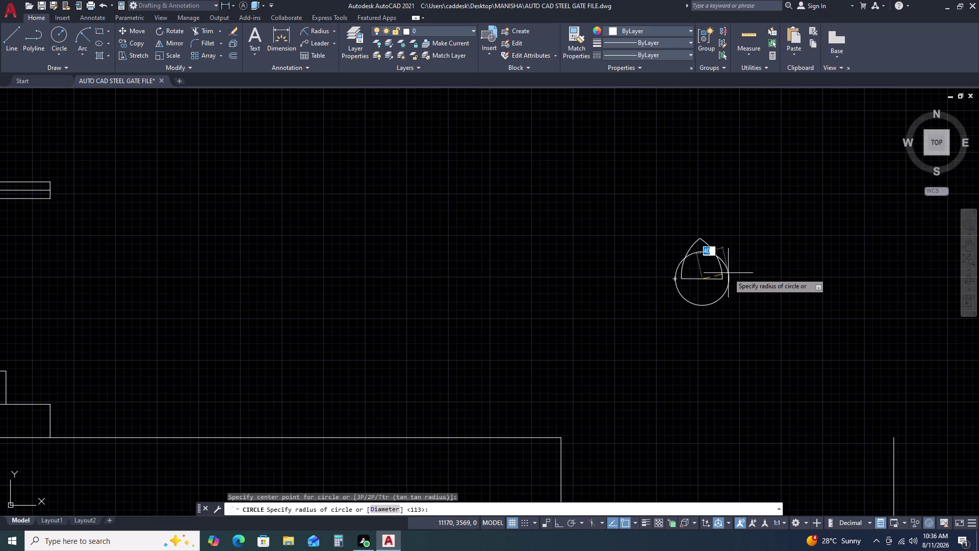
click(724, 279)
key(Escape)
text(T)
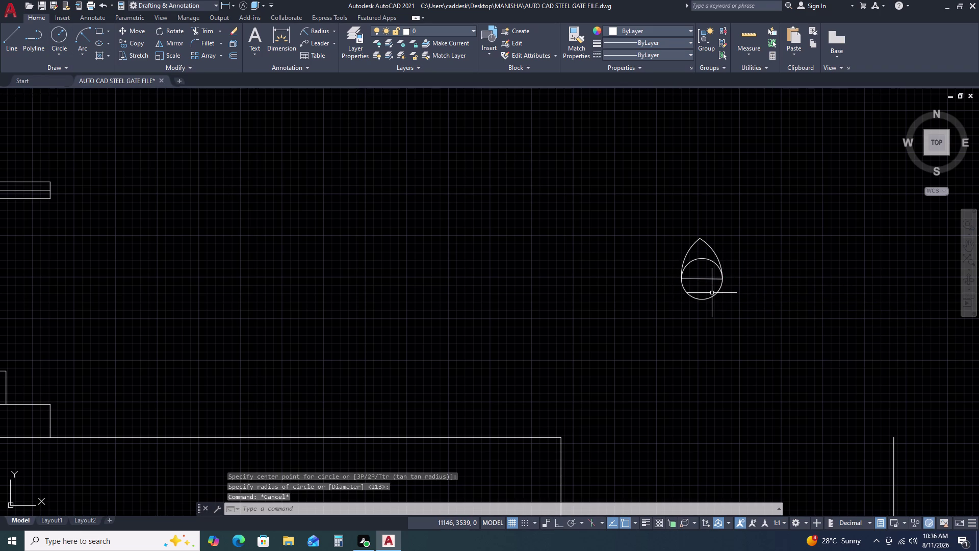
text(R)
key(space)
drag(711, 283, 711, 278)
click(702, 255)
key(Escape)
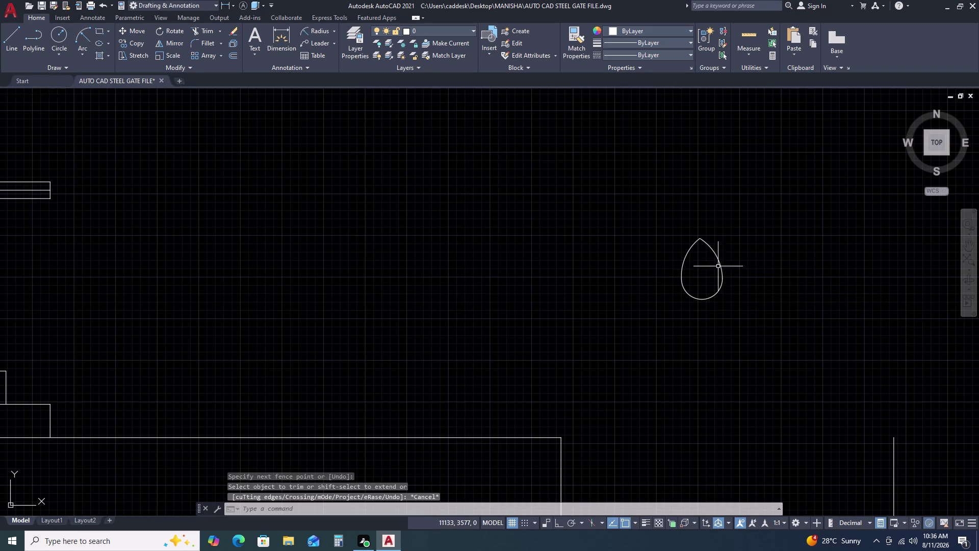
scroll(down, 3)
click(747, 242)
click(698, 303)
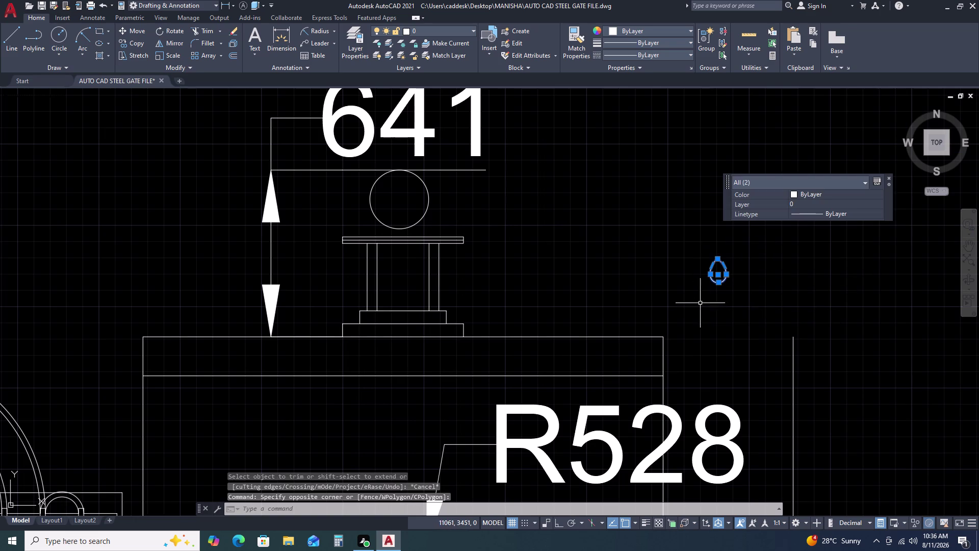
Scale the teardrop flame down from its base point.
key(s)
text(C)
key(space)
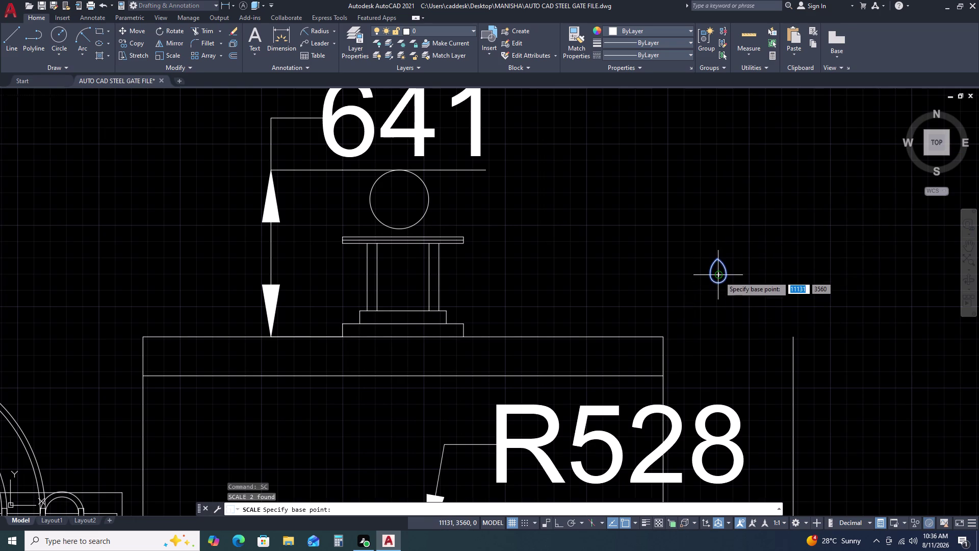
click(720, 282)
click(724, 278)
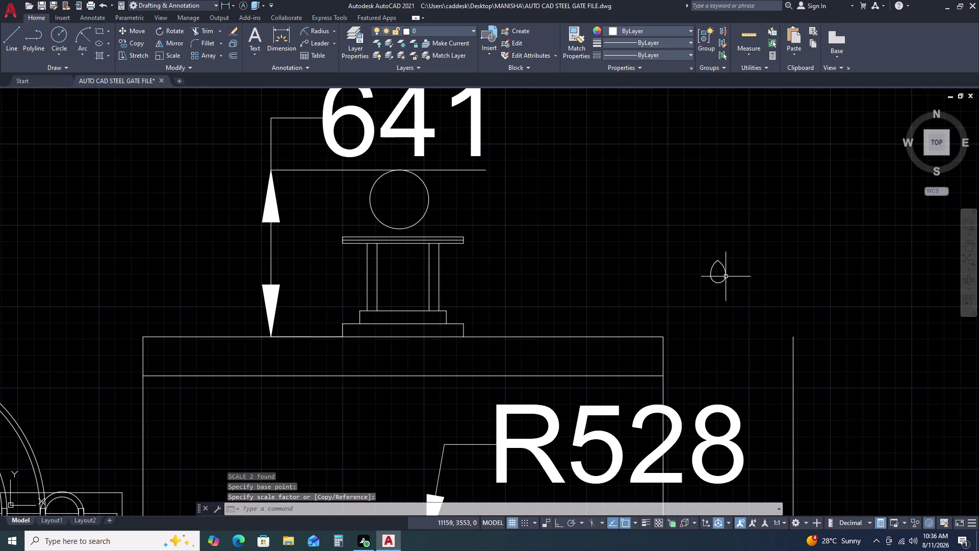
Move the flame inside the globe circle.
click(733, 267)
click(712, 282)
text(M)
key(space)
click(721, 283)
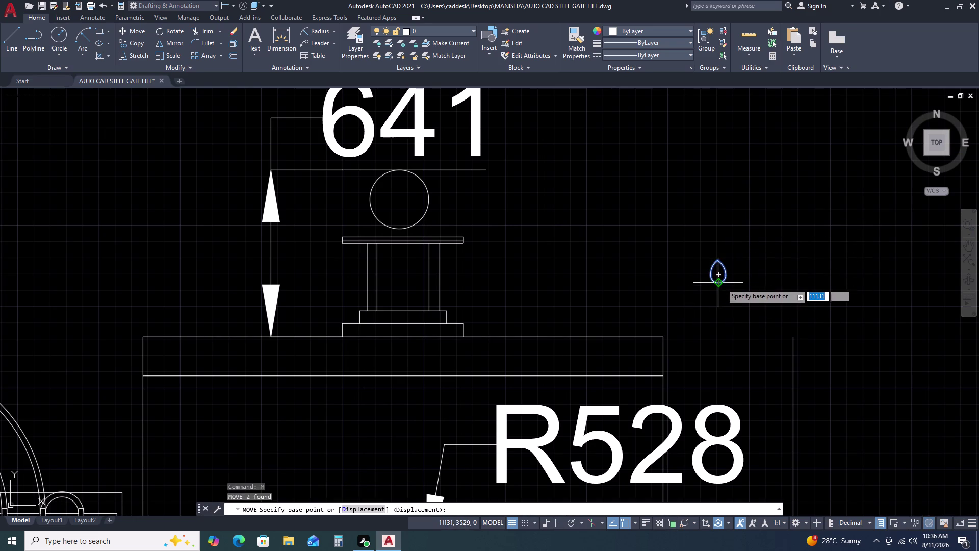
scroll(up, 3)
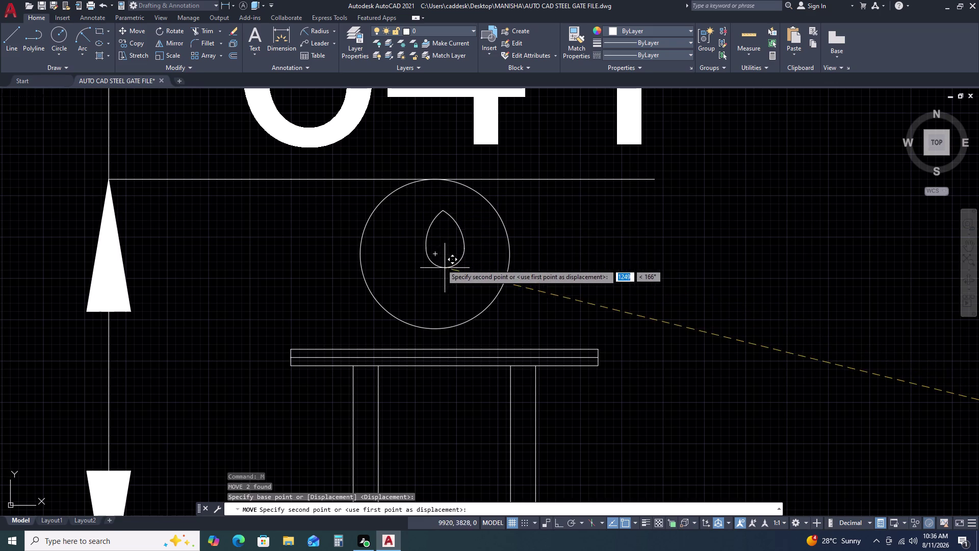
click(434, 256)
scroll(down, 3)
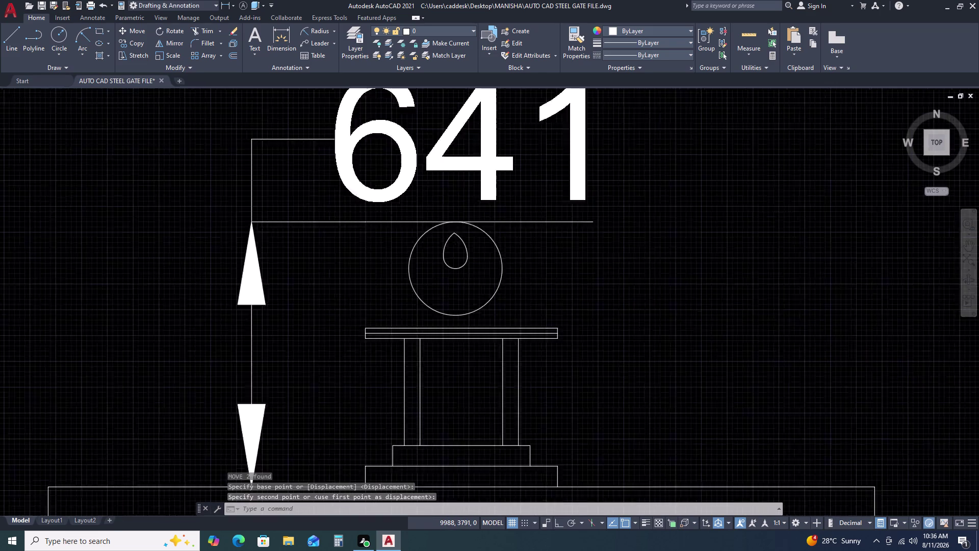
Select the globe circle to check its radius.
click(501, 275)
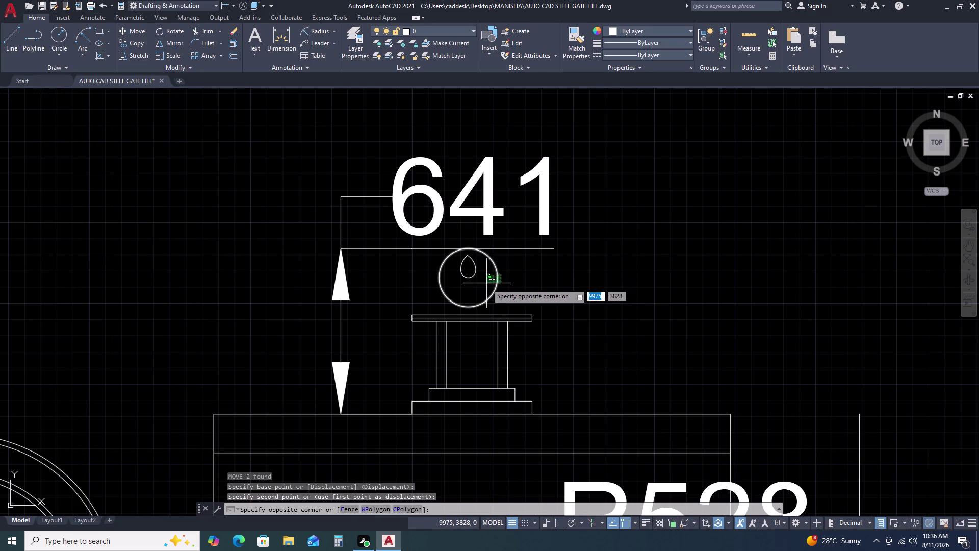
click(484, 285)
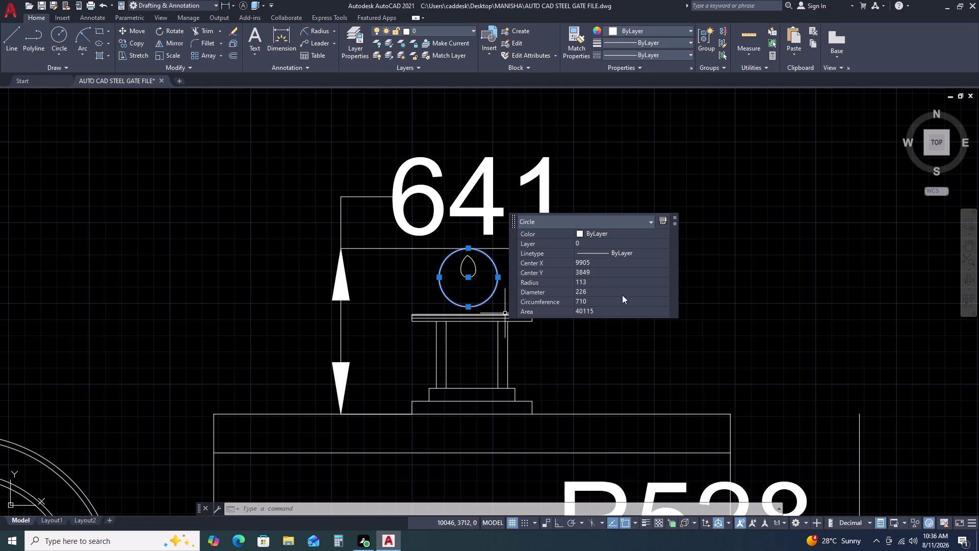
key(l)
key(space)
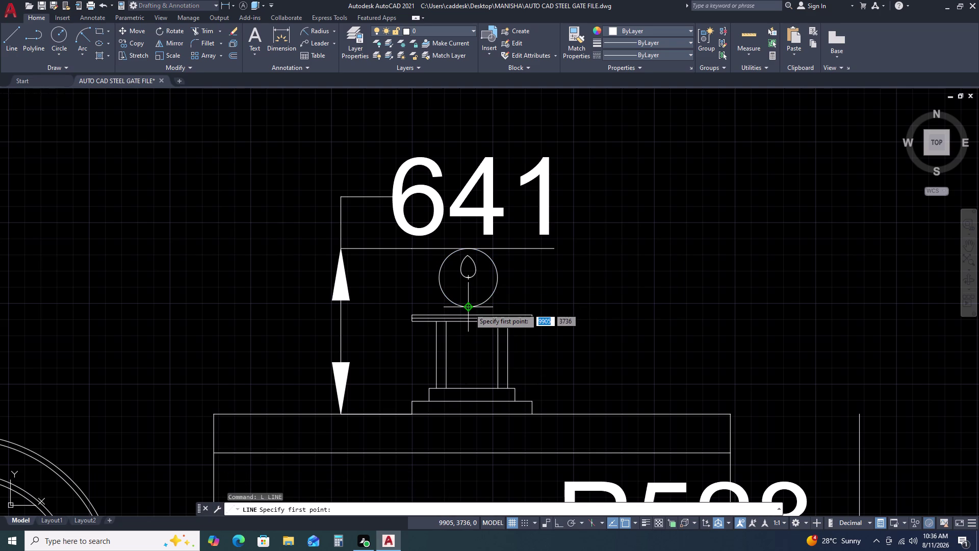
Move the globe circle off to the right of the flame.
key(Escape)
click(516, 291)
click(485, 295)
text(M)
key(space)
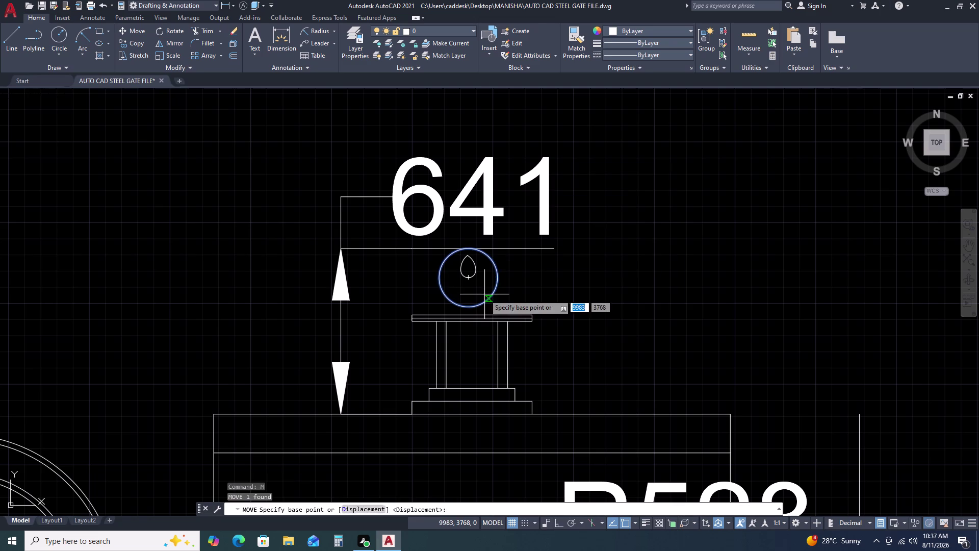
click(485, 294)
click(584, 313)
Rotate the flame about its base so it stands upright, point up.
scroll(up, 3)
click(513, 249)
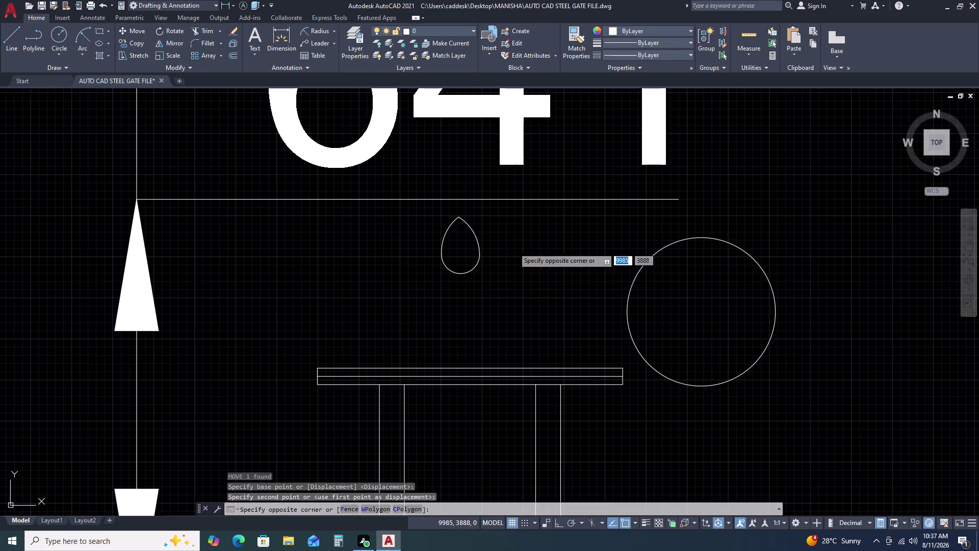
click(412, 279)
key(r)
text(O)
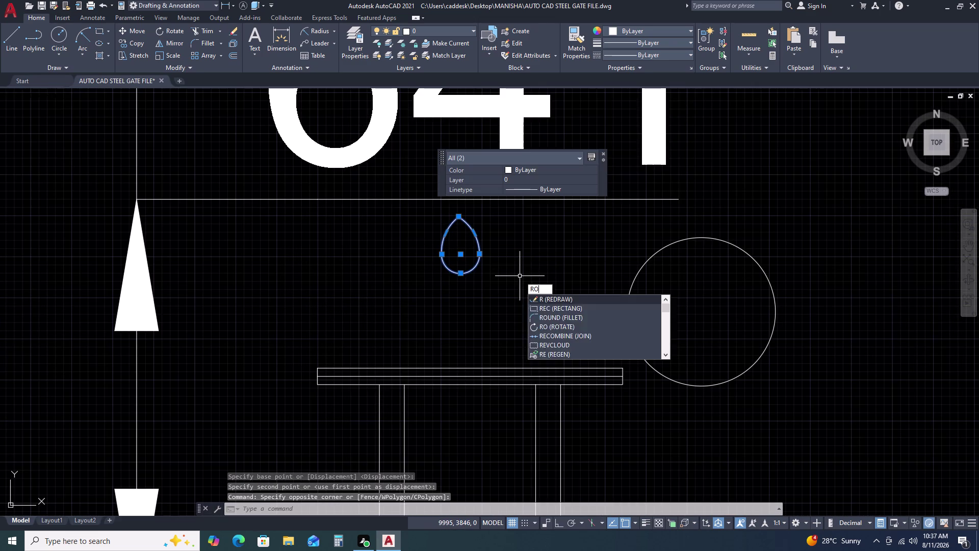
key(space)
click(460, 276)
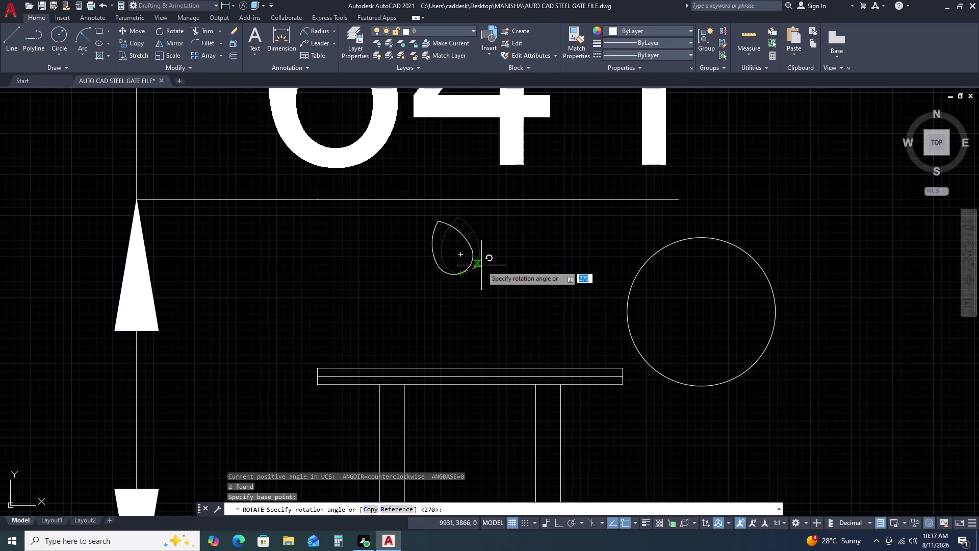
key(F8)
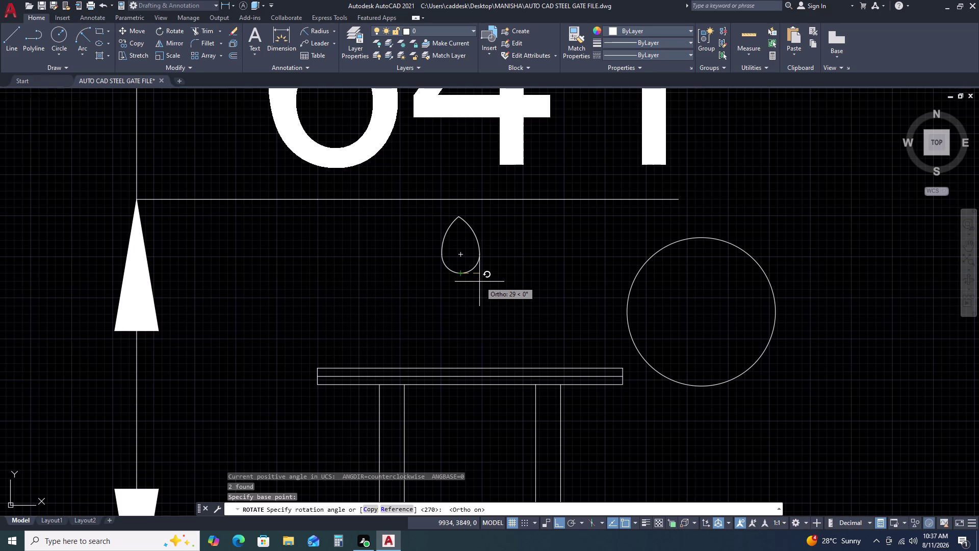
key(F8)
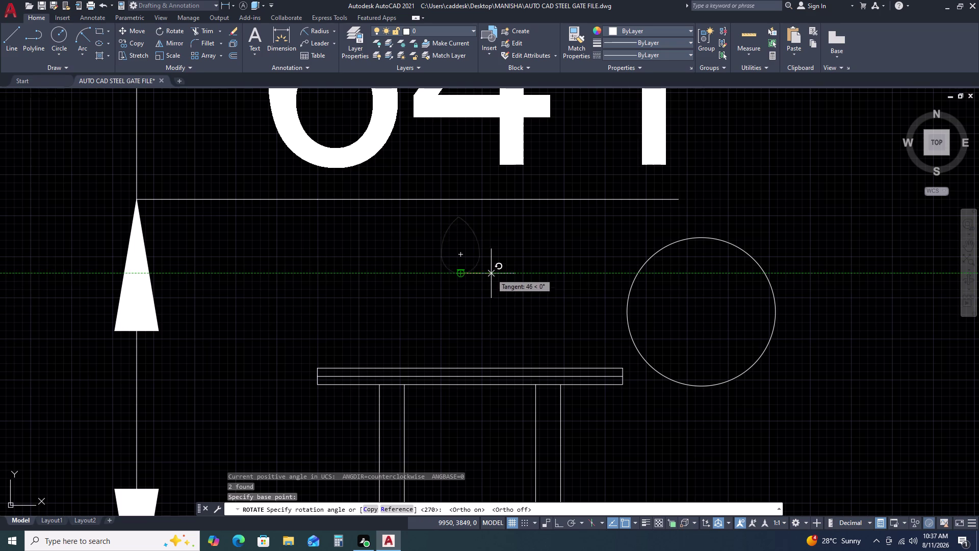
scroll(up, 3)
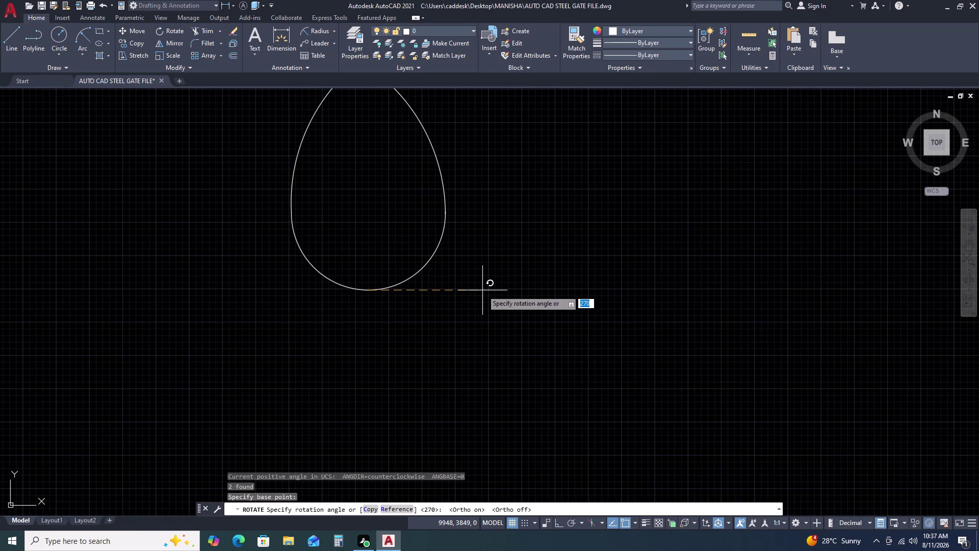
click(481, 293)
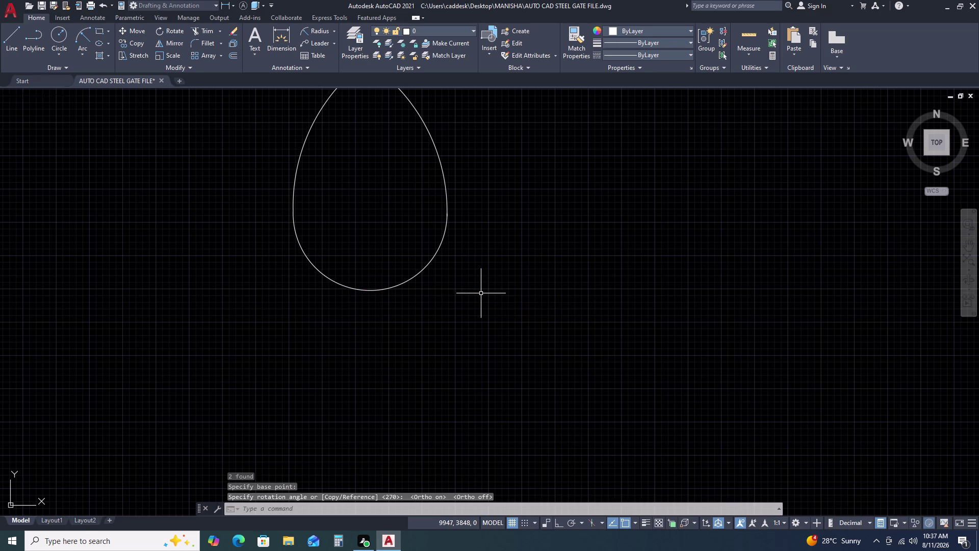
scroll(down, 3)
scroll(down, 3)
scroll(up, 3)
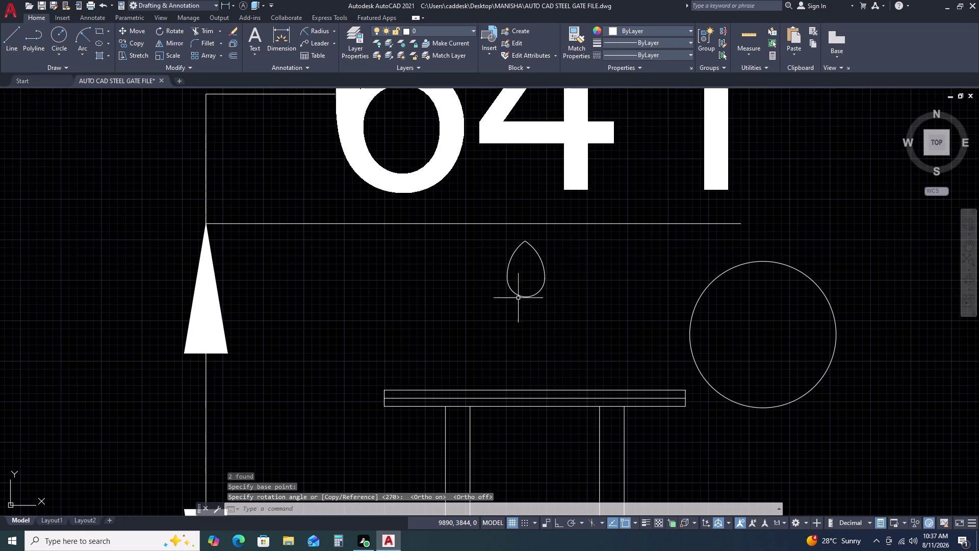
Scale the flame down to a small drop.
click(565, 240)
click(493, 298)
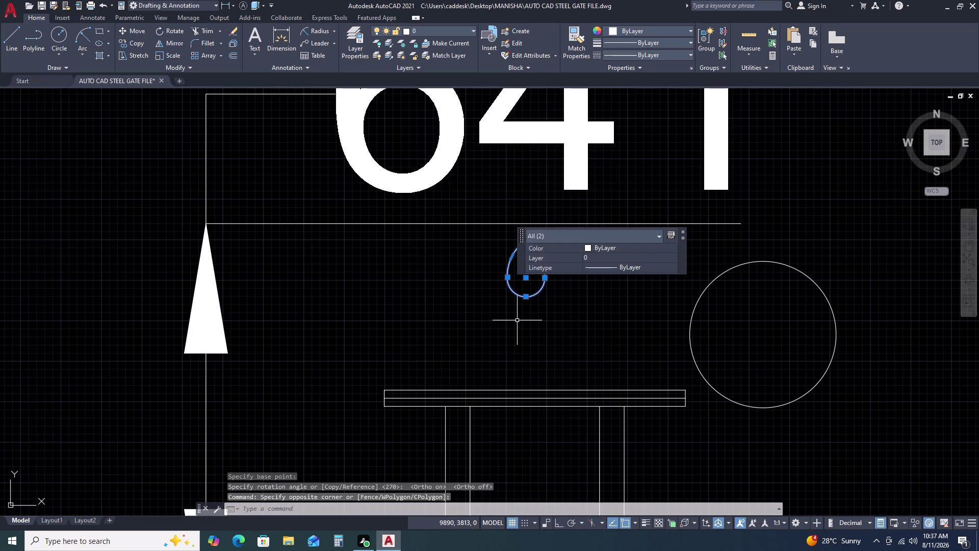
key(s)
text(C)
key(space)
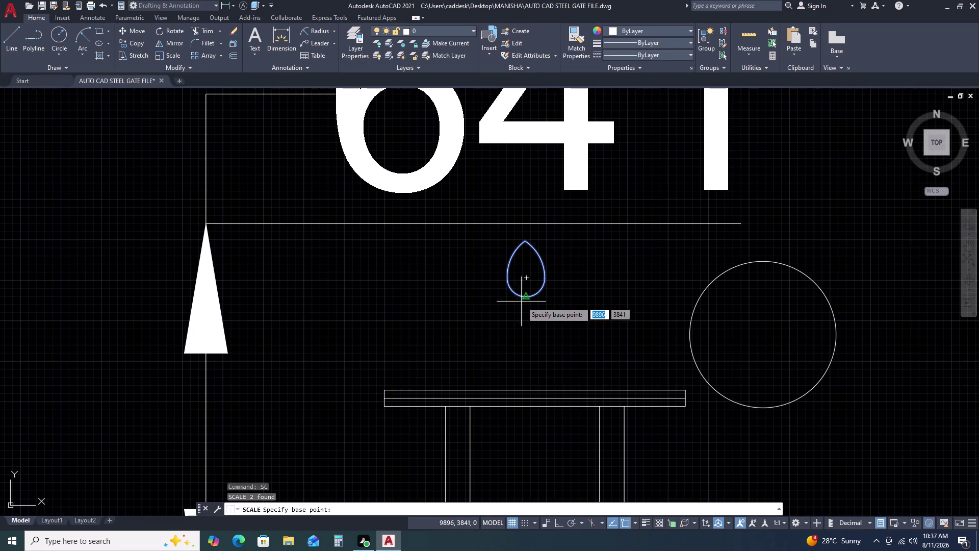
click(527, 296)
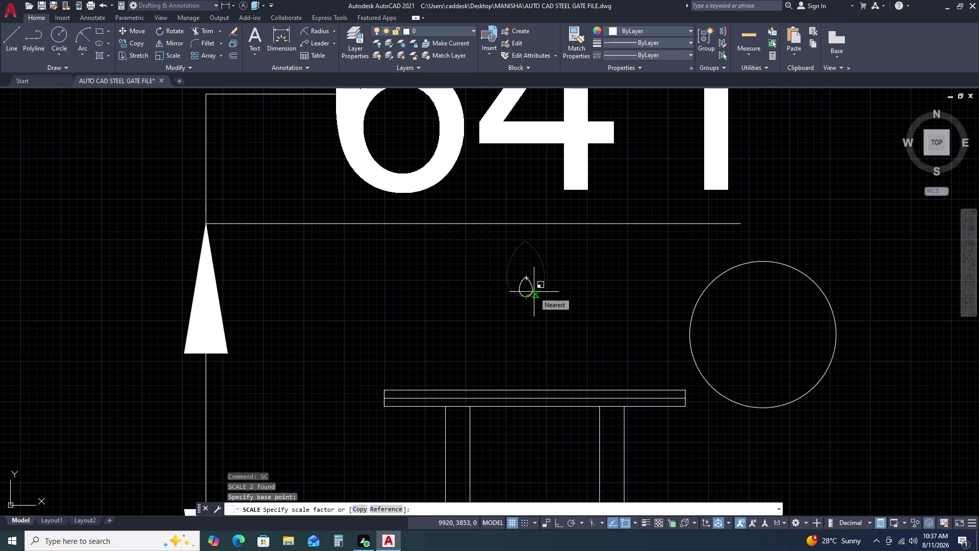
click(533, 292)
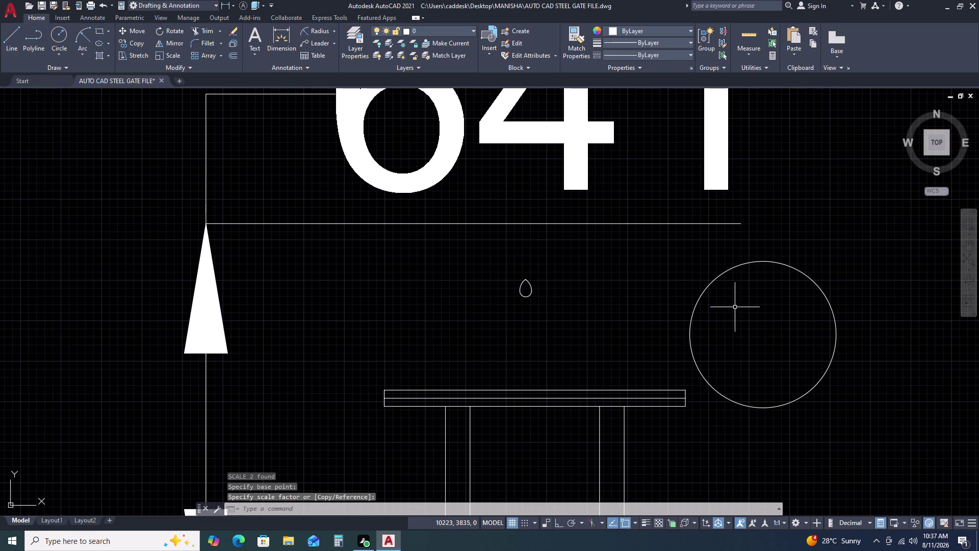
Move the small flame up onto the top line.
click(546, 267)
click(479, 317)
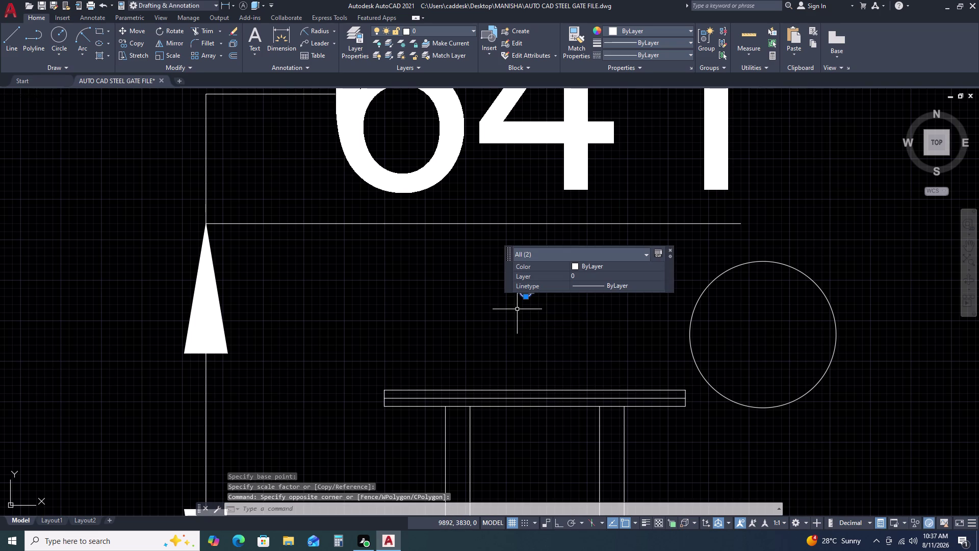
text(M)
key(space)
click(525, 281)
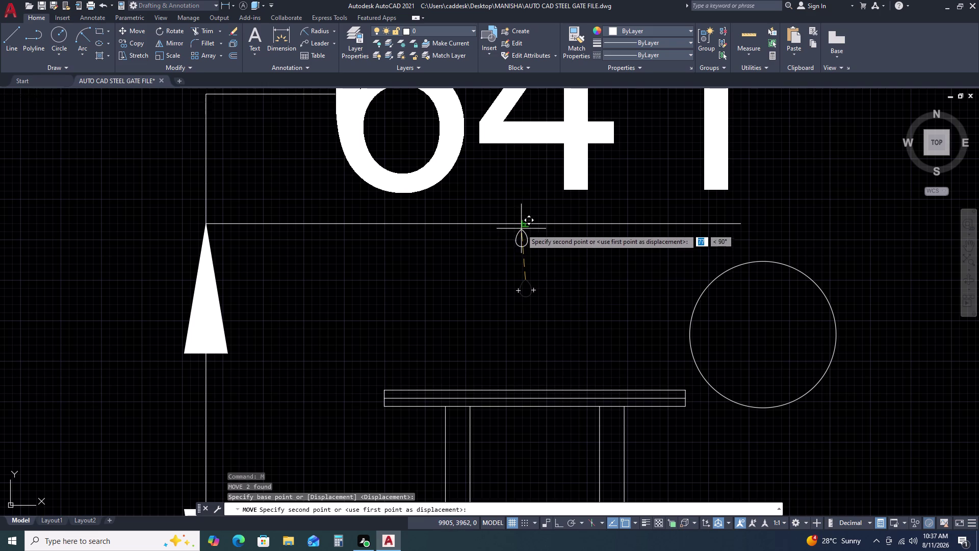
click(525, 222)
scroll(down, 3)
Move the globe circle back beneath the flame, using its top quadrant as base point.
drag(738, 292, 722, 285)
click(668, 271)
text(M)
key(space)
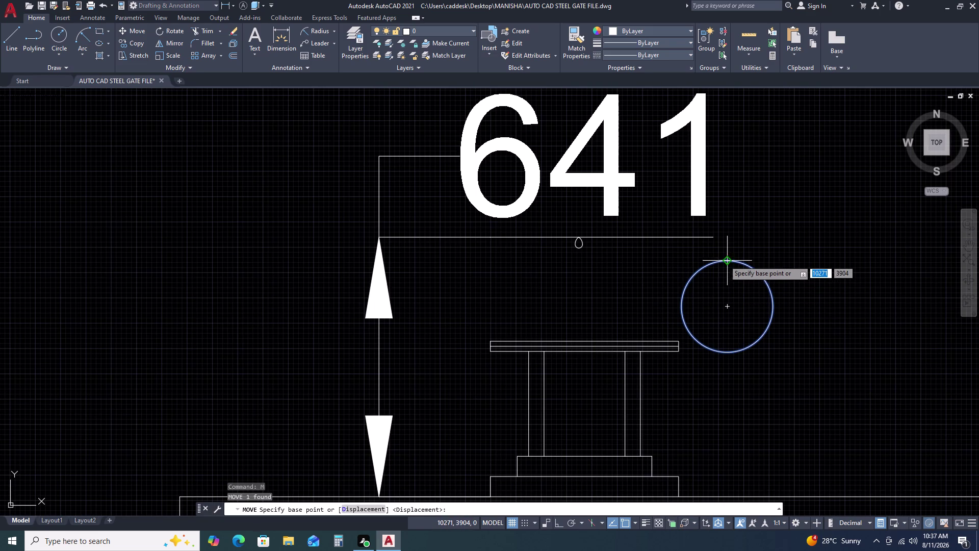
click(728, 261)
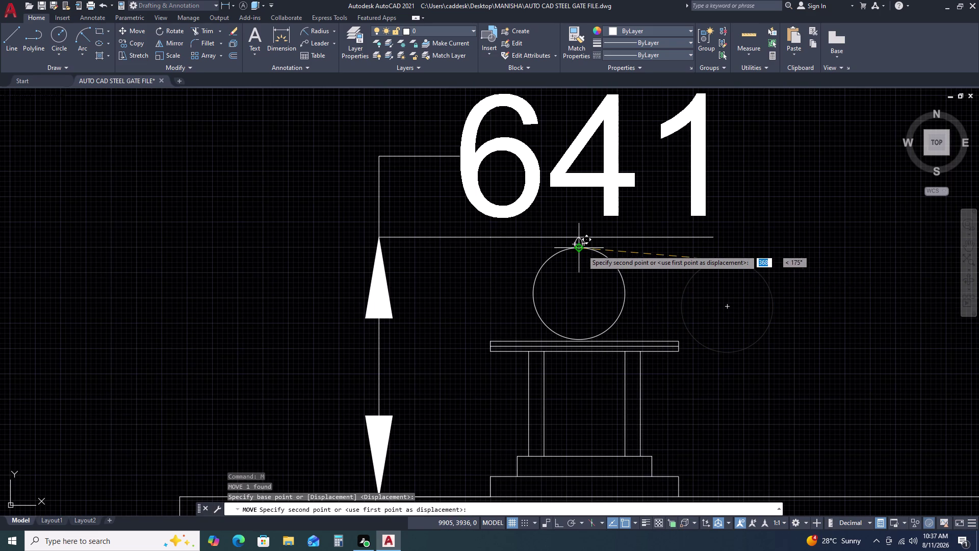
scroll(up, 3)
click(579, 246)
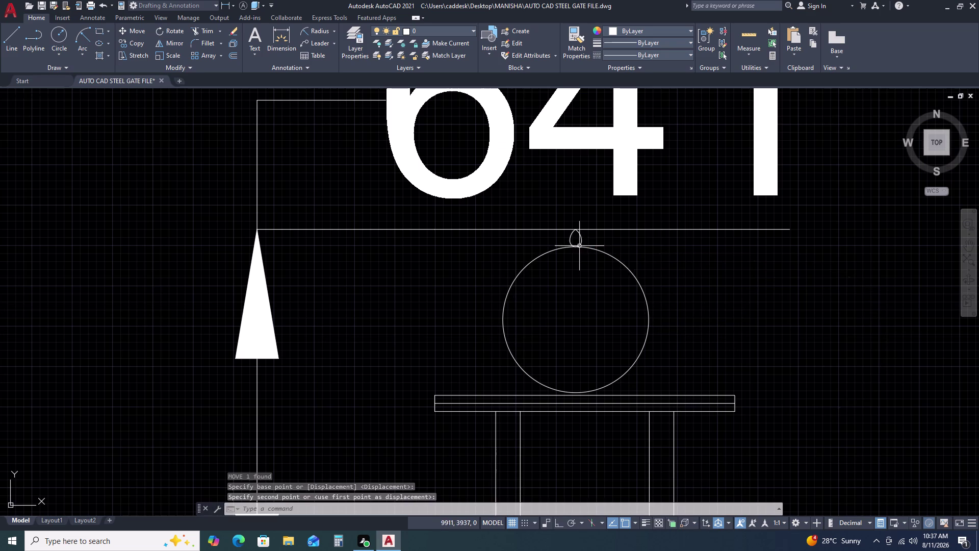
scroll(down, 3)
middle_drag(740, 388, 668, 323)
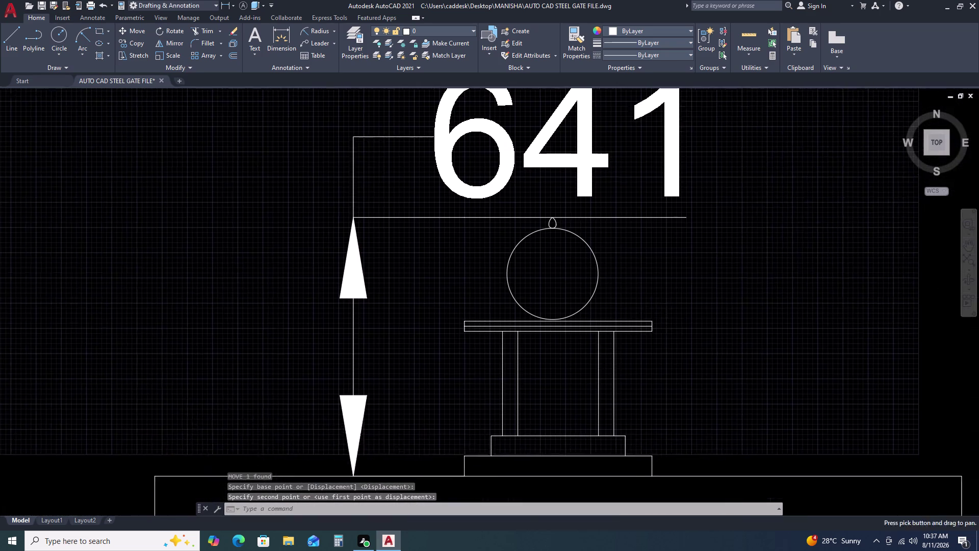
scroll(down, 3)
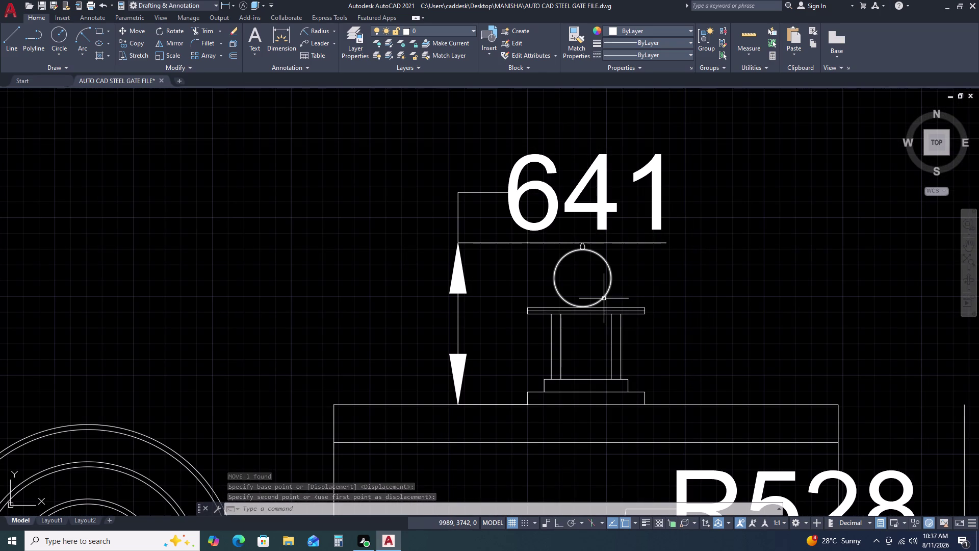
text(F)
key(space)
click(607, 289)
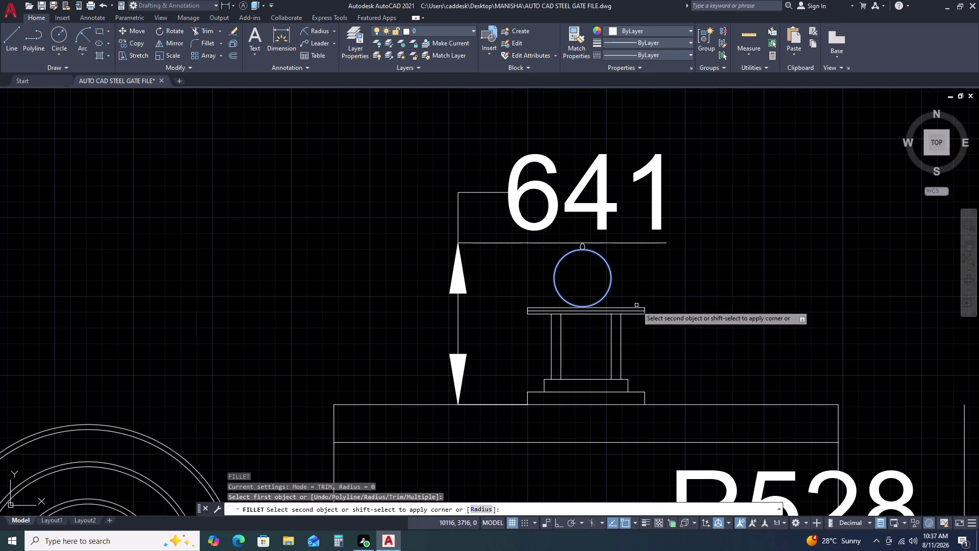
click(642, 307)
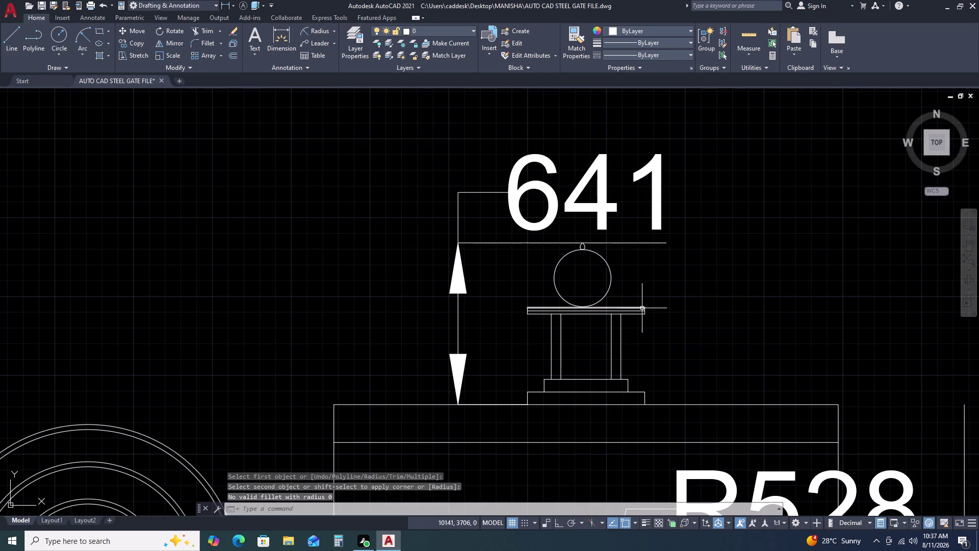
key(space)
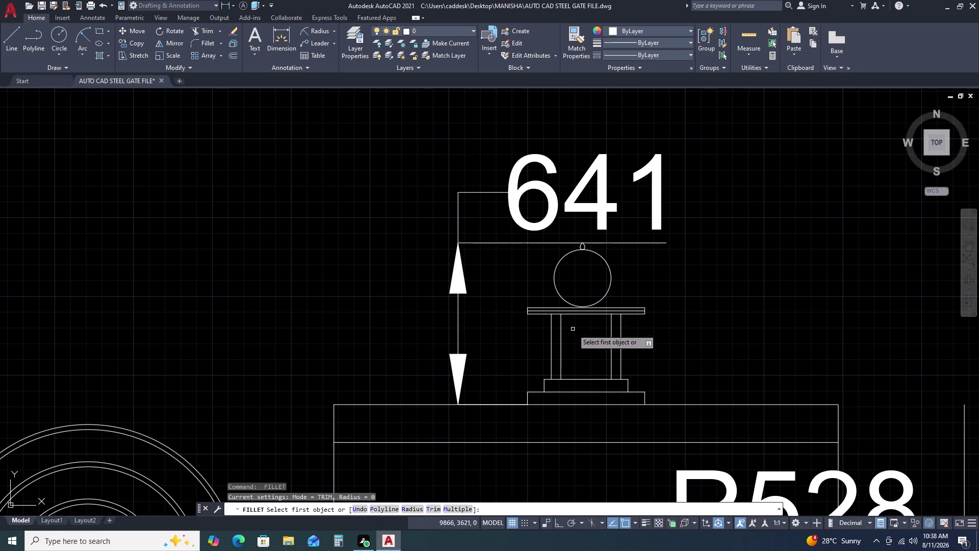
click(611, 285)
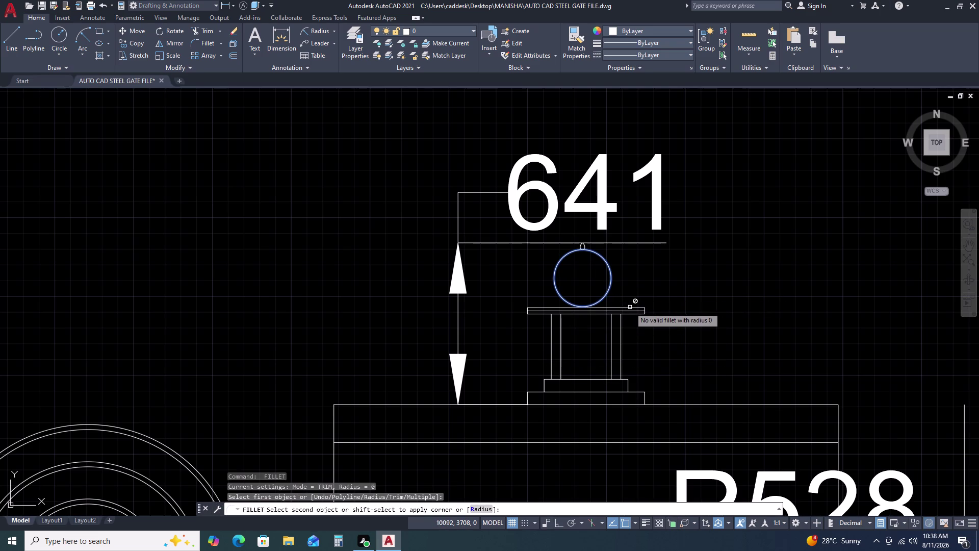
click(630, 306)
key(Escape)
key(Escape)
key(Escape)
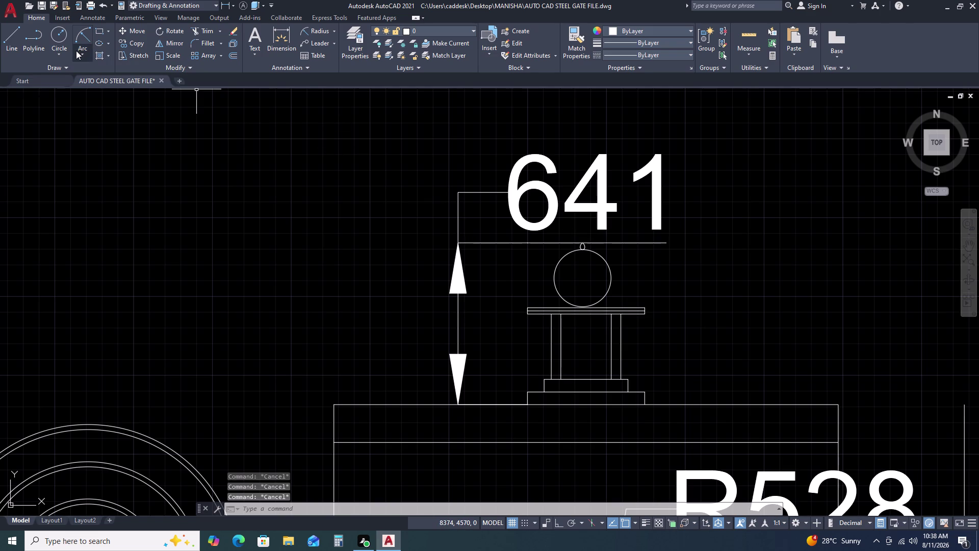
click(59, 53)
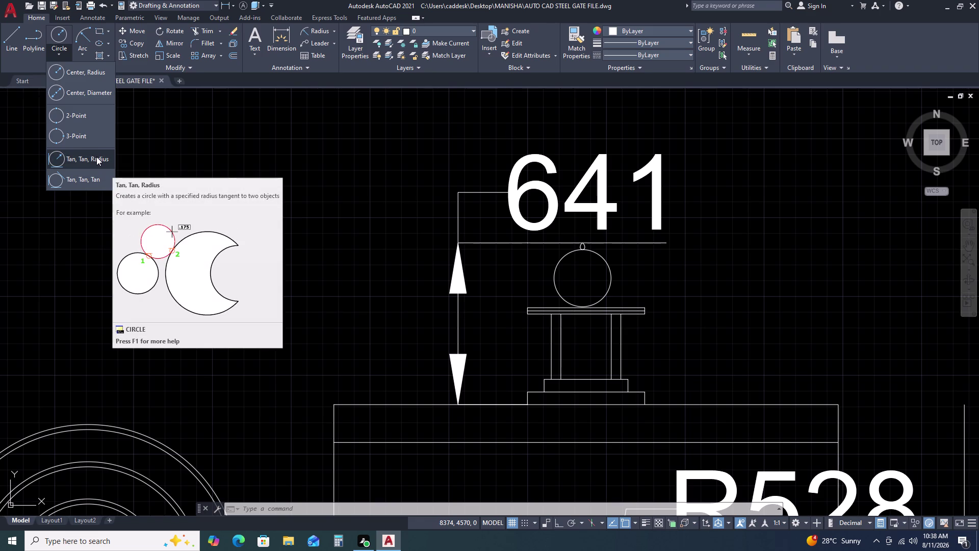
click(82, 122)
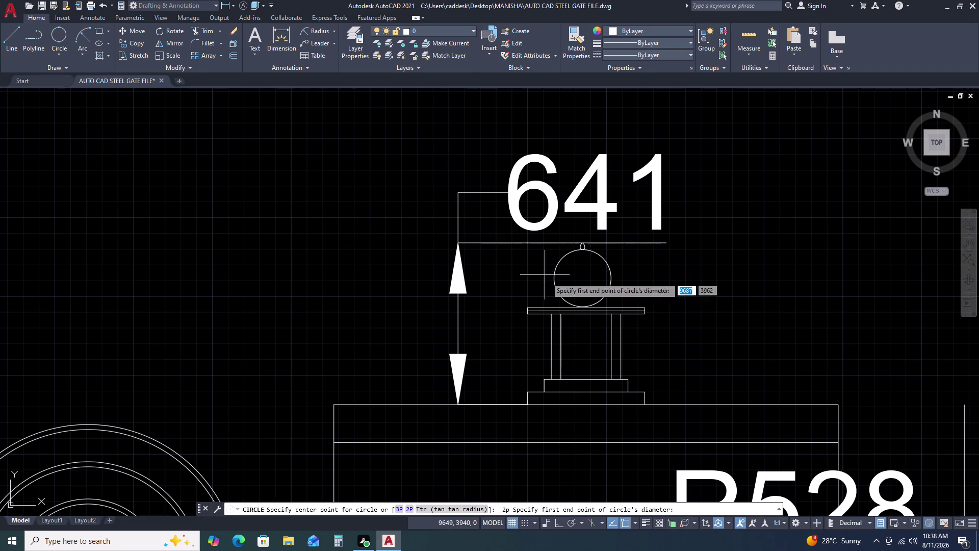
click(612, 279)
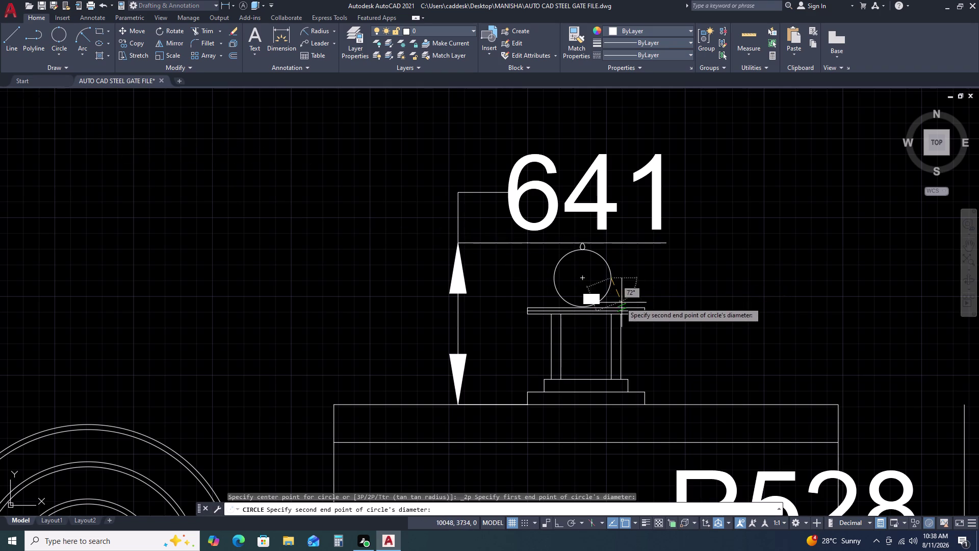
scroll(up, 3)
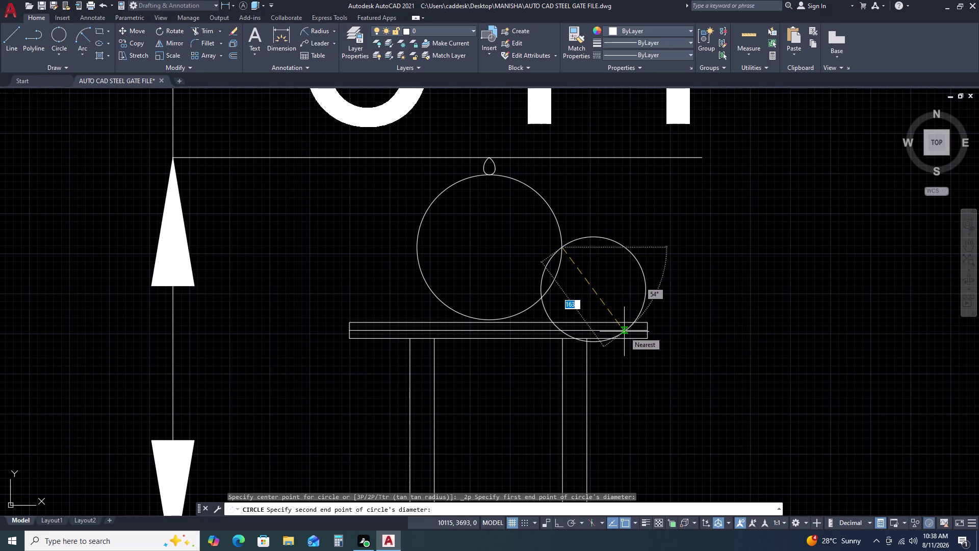
scroll(up, 3)
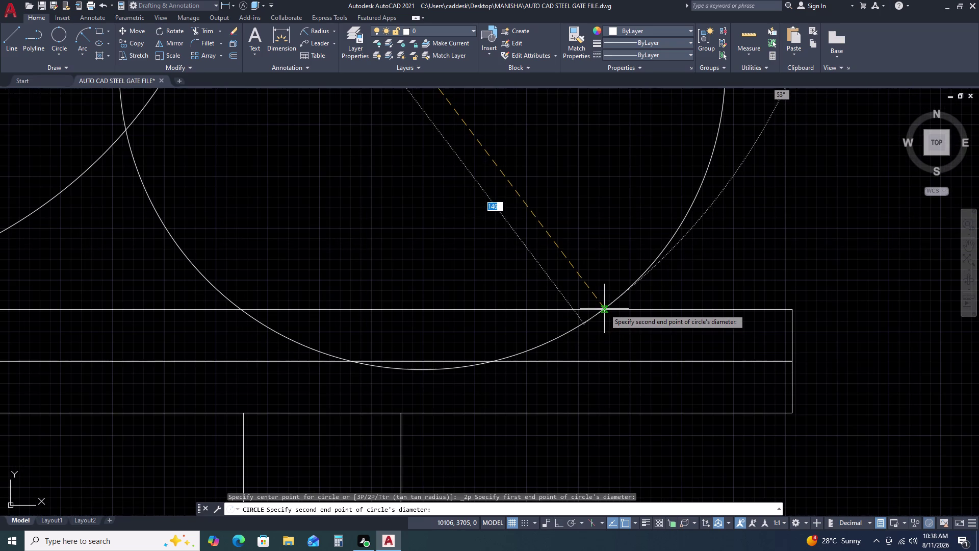
click(605, 309)
scroll(down, 3)
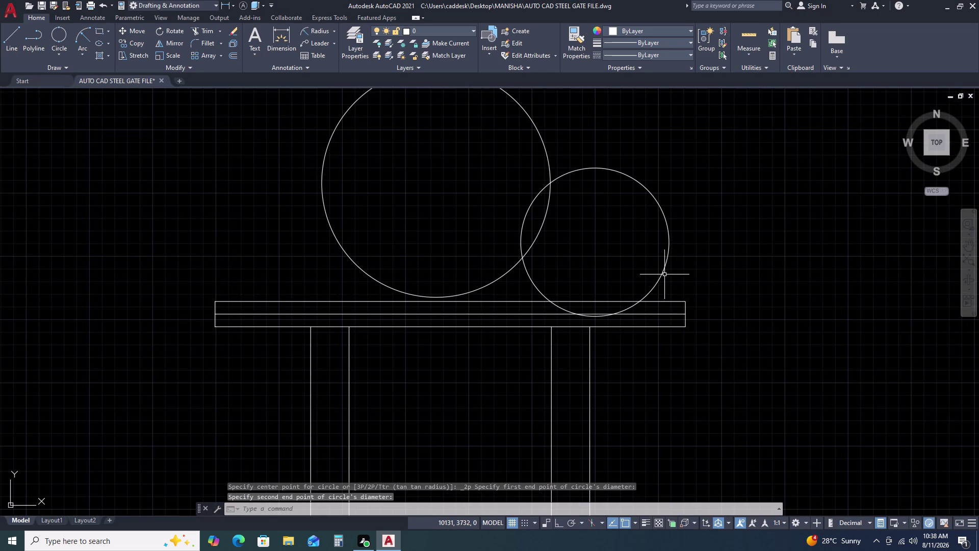
key(t)
key(r)
key(space)
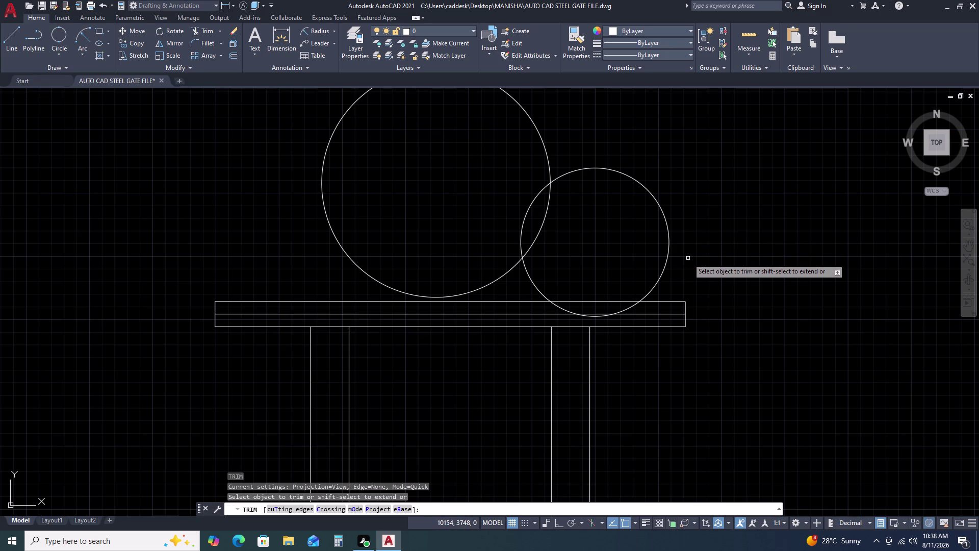
click(688, 251)
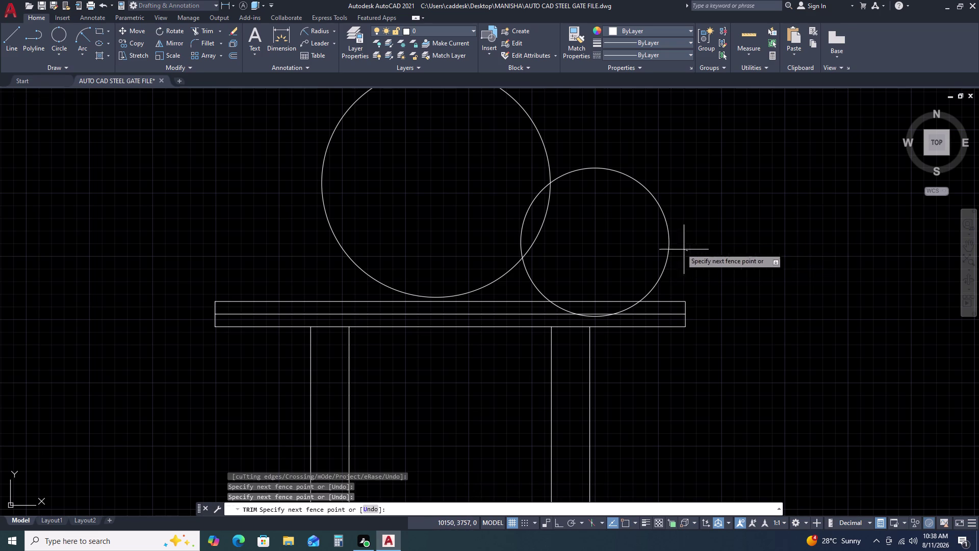
click(646, 230)
key(Escape)
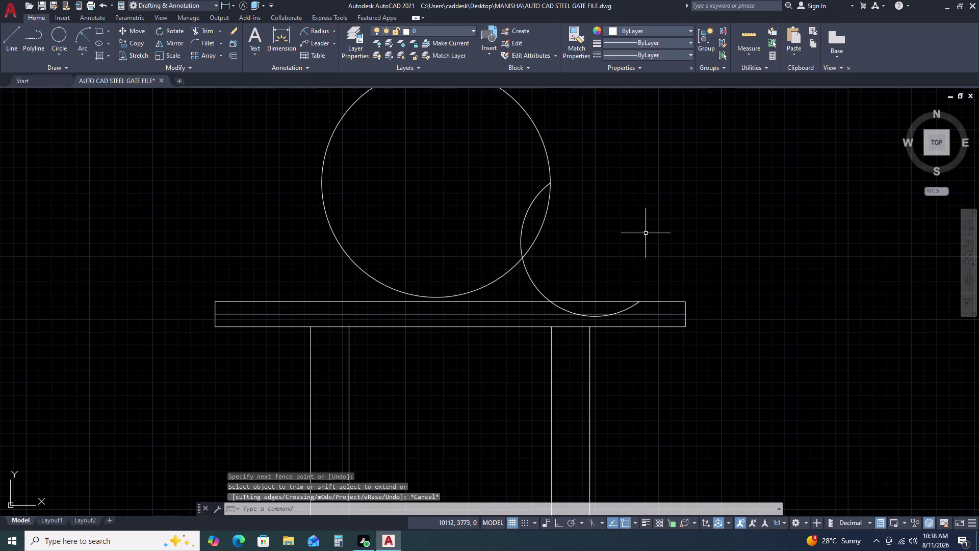
key(m)
key(space)
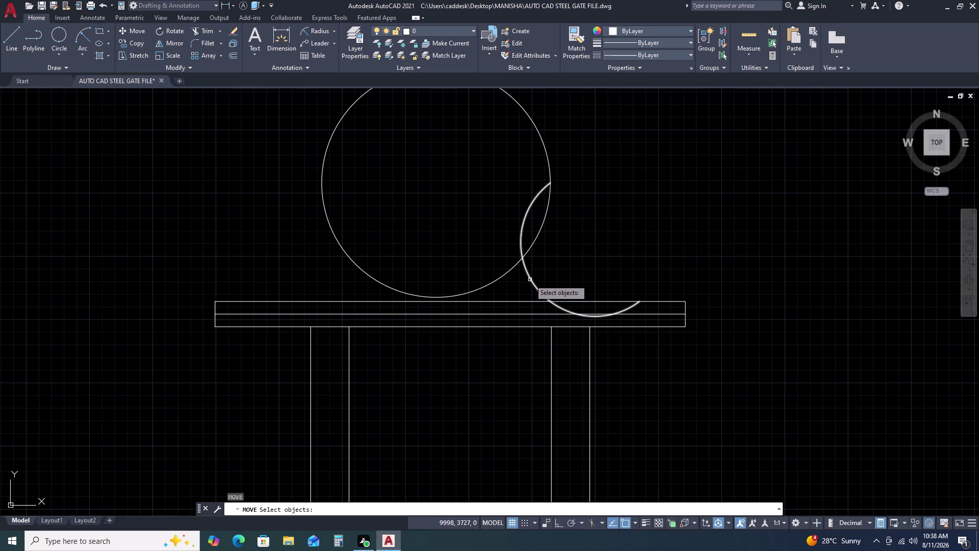
click(530, 280)
text(M)
key(space)
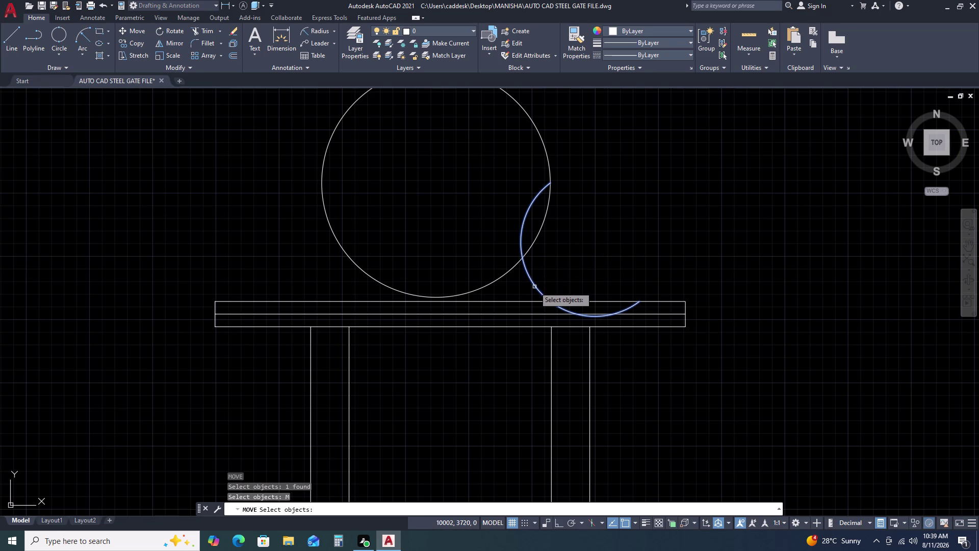
key(Escape)
click(533, 282)
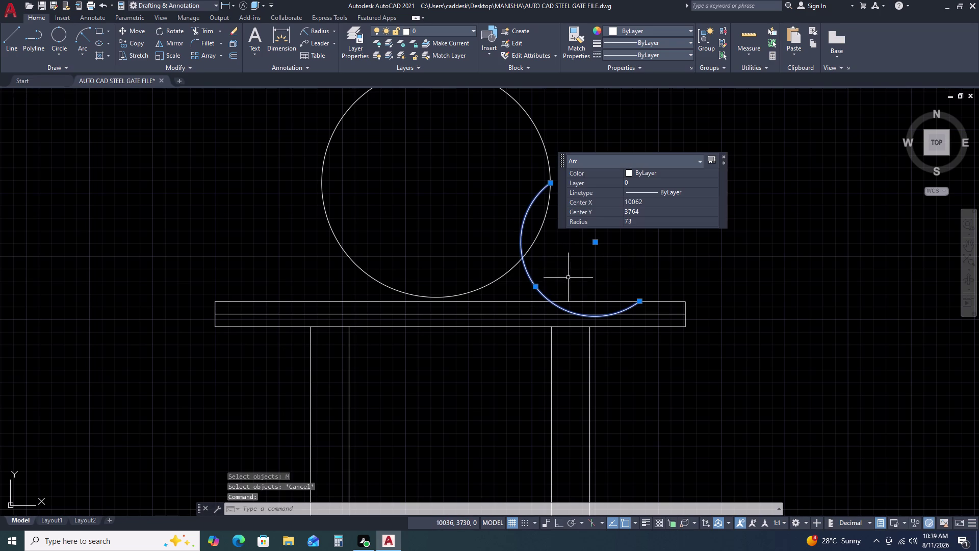
key(Delete)
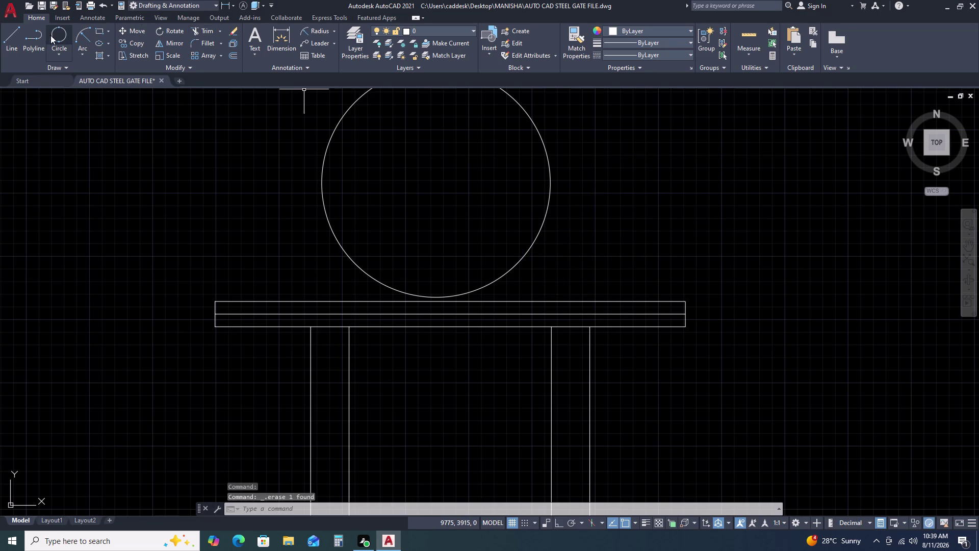
Draw a two-point circle from the globe's right edge to the cap top.
click(57, 32)
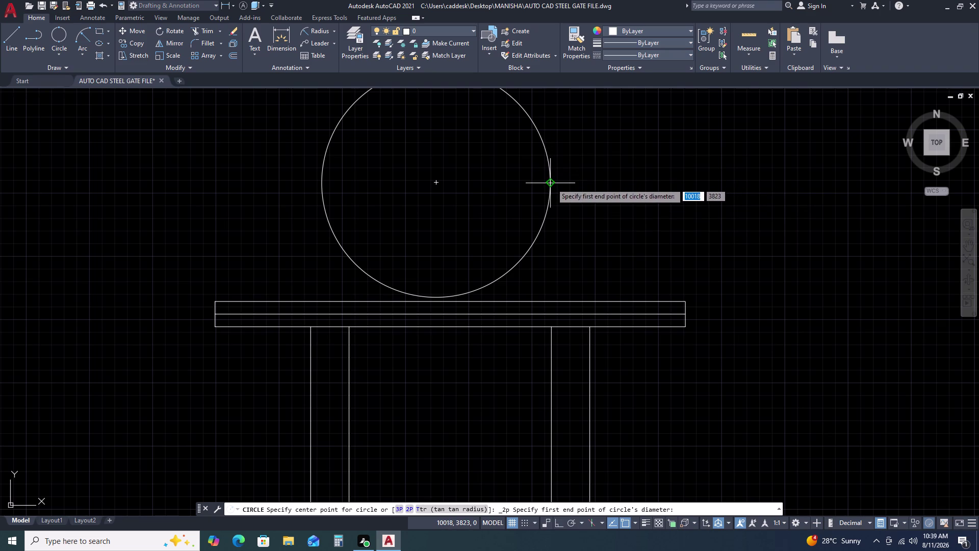
click(551, 184)
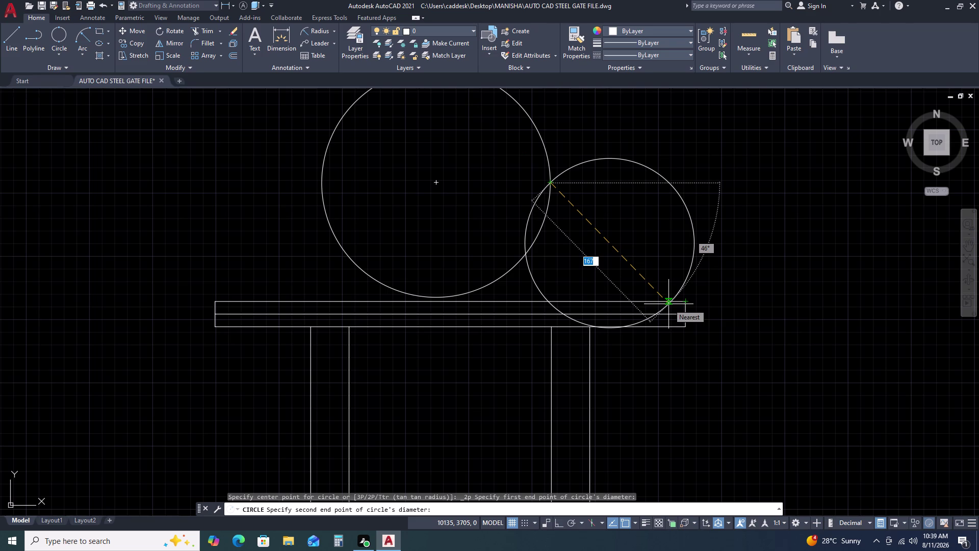
click(642, 302)
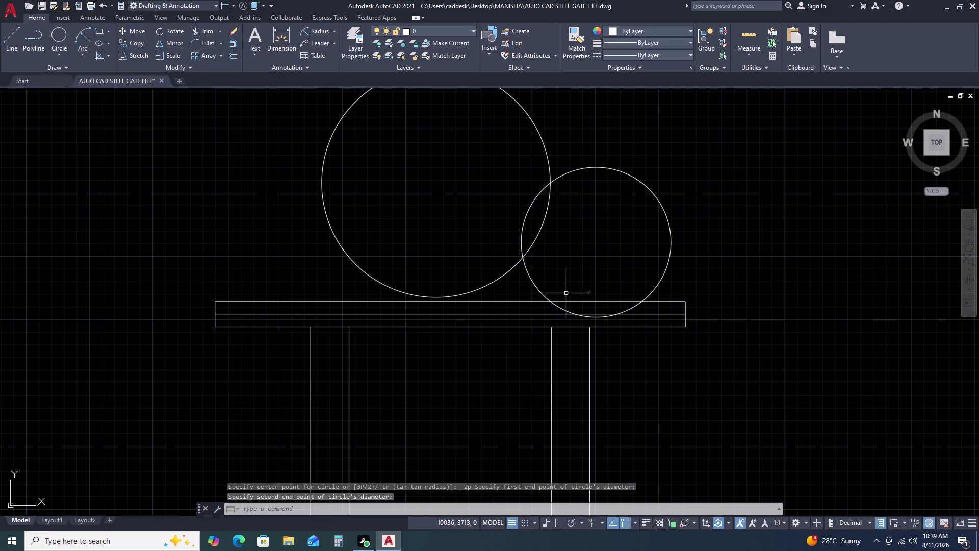
Trim the new circle's lower curves inside the cap slab.
key(t)
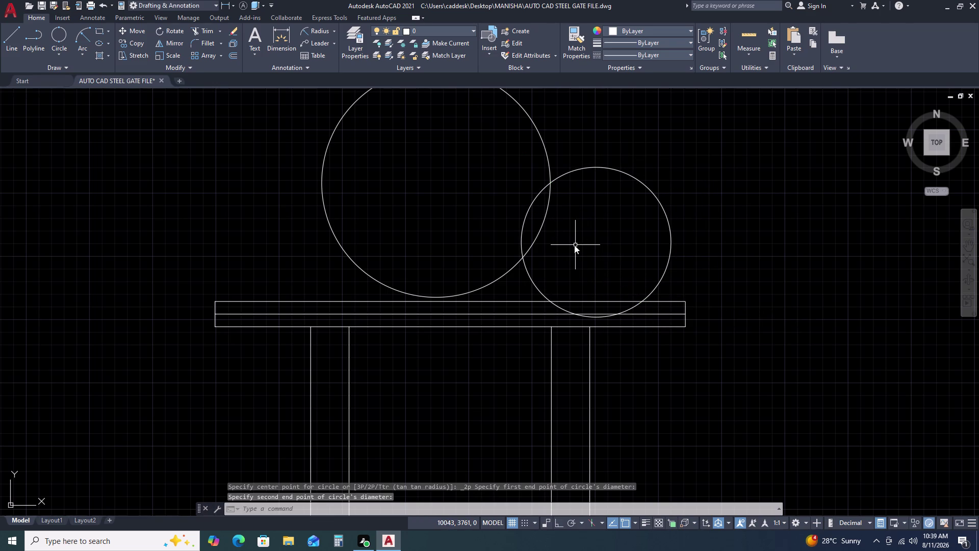
text(R)
key(space)
click(567, 253)
click(529, 282)
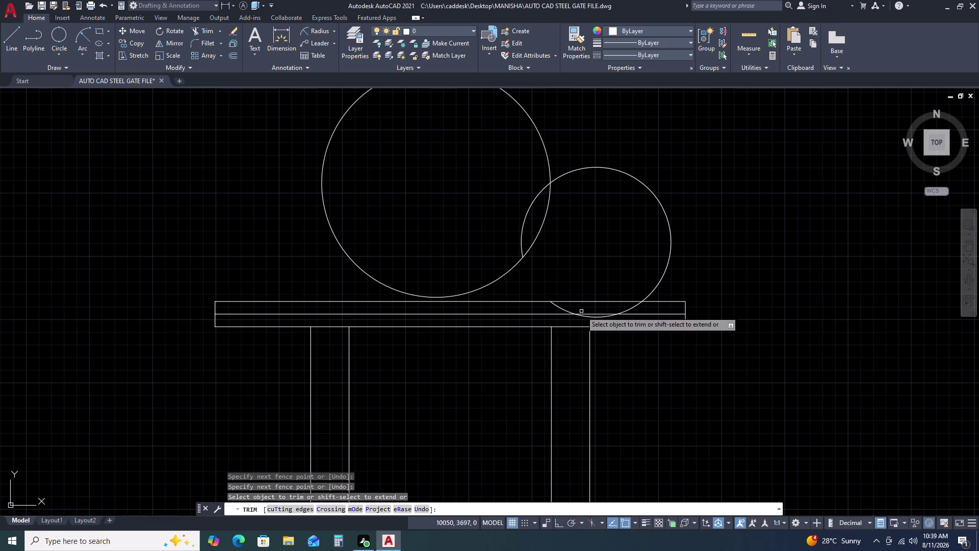
scroll(up, 3)
drag(666, 297, 652, 297)
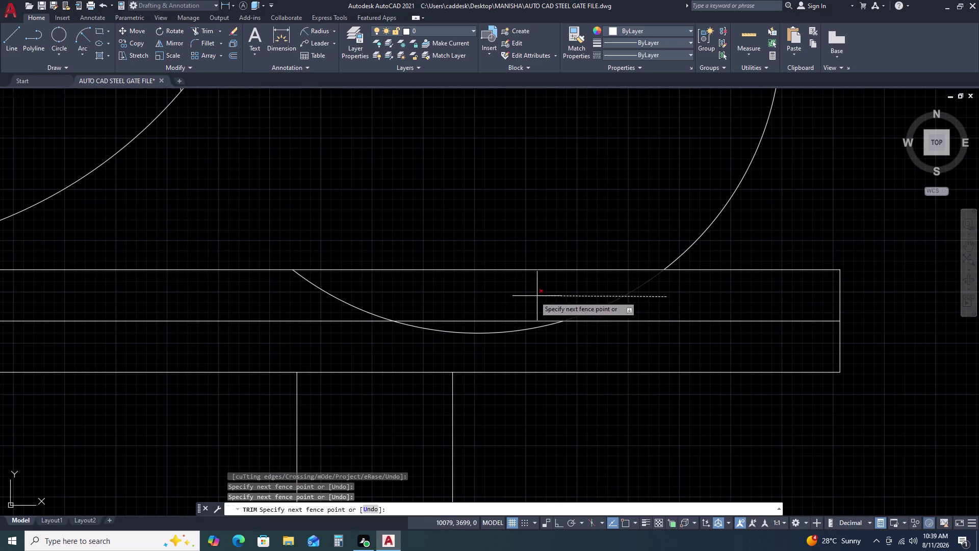
click(328, 303)
click(548, 329)
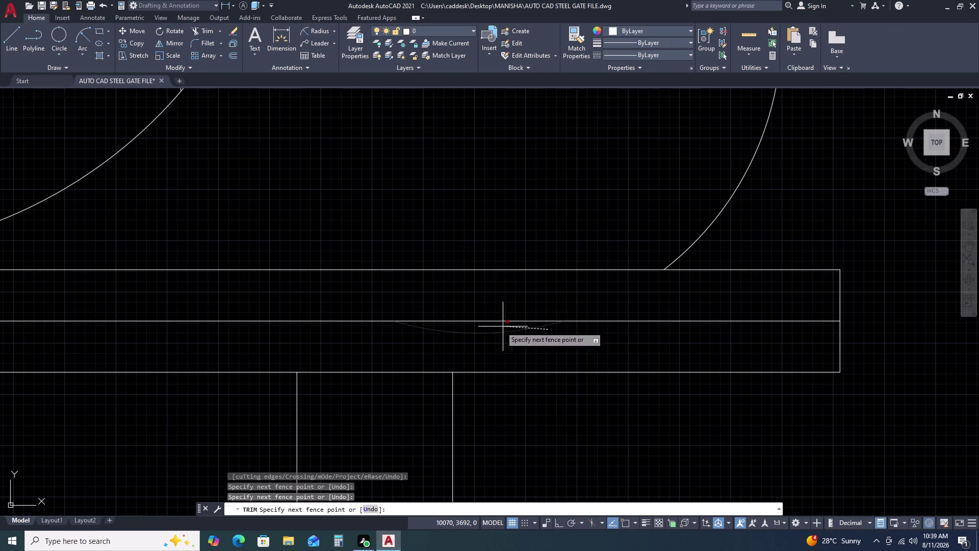
click(476, 334)
Trim the small circle's arc overlapping the globe and exit trim.
scroll(down, 3)
scroll(up, 3)
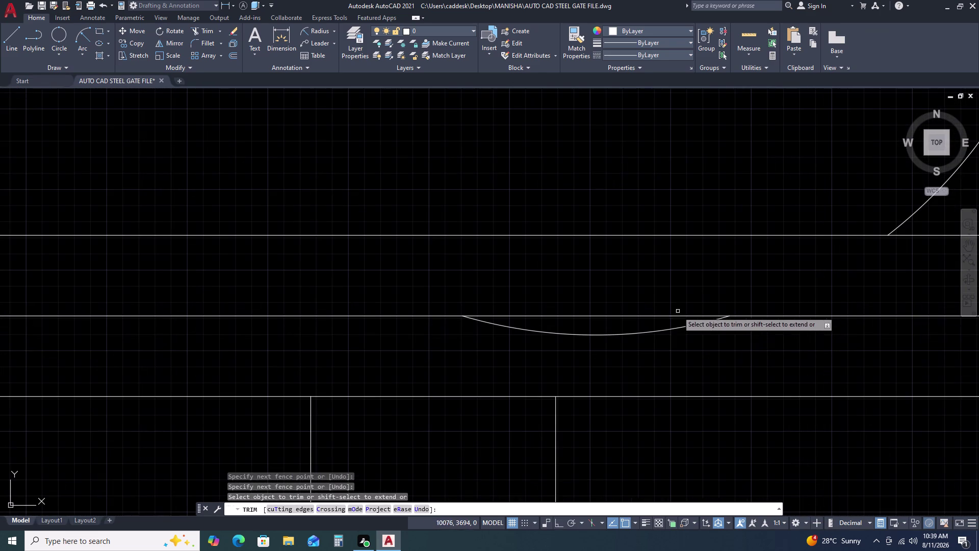
drag(635, 329, 620, 333)
click(588, 353)
scroll(down, 3)
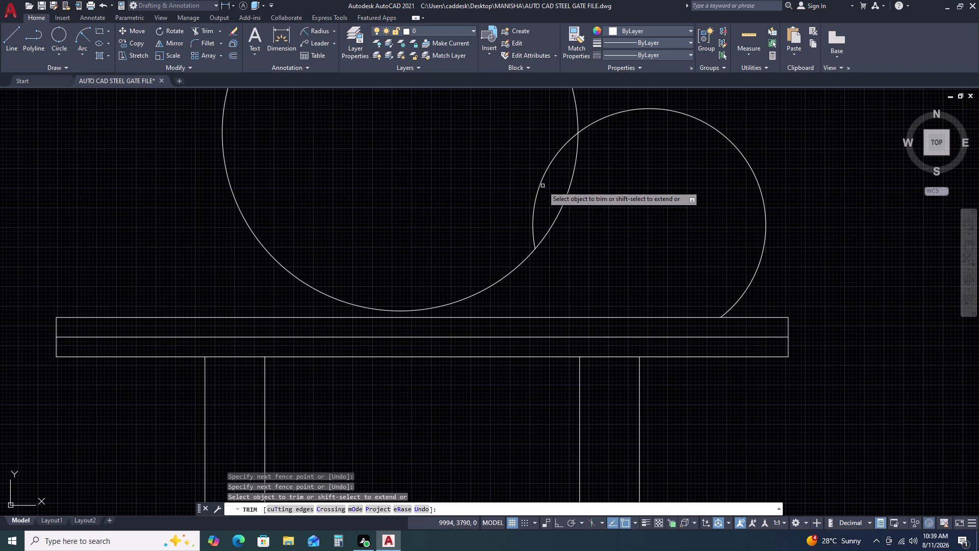
drag(544, 190, 540, 182)
click(528, 155)
key(Escape)
Mirror the remaining arc across the globe, erasing the source object.
drag(811, 141, 799, 145)
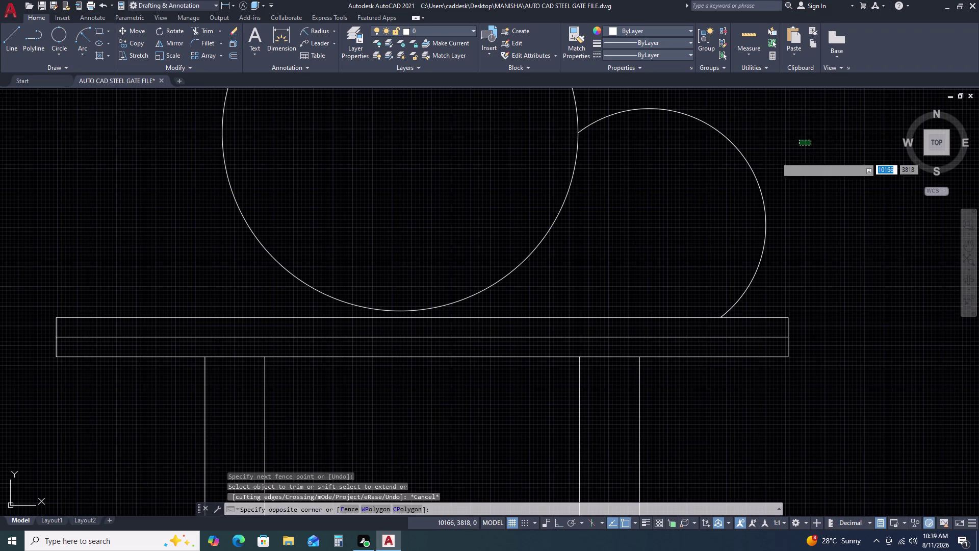
click(724, 193)
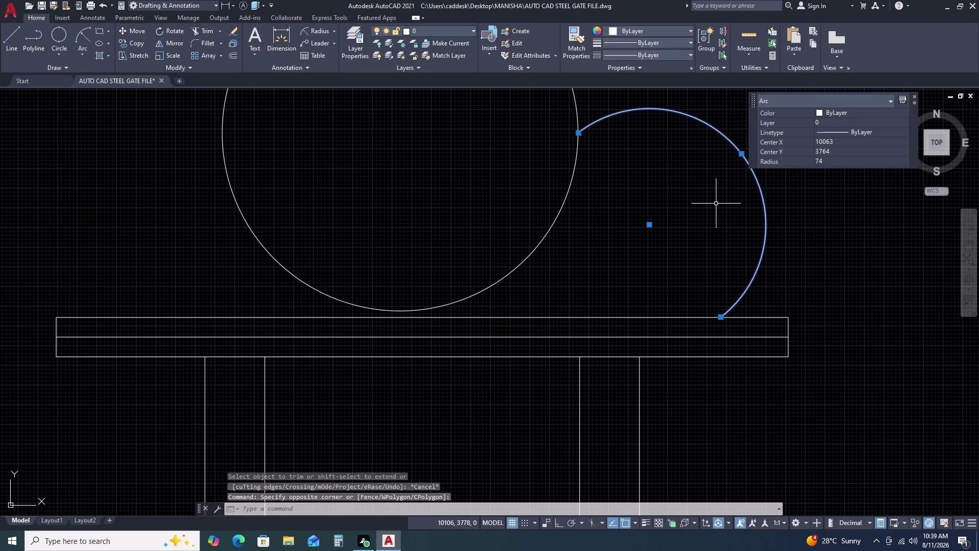
text(MI)
key(space)
click(723, 317)
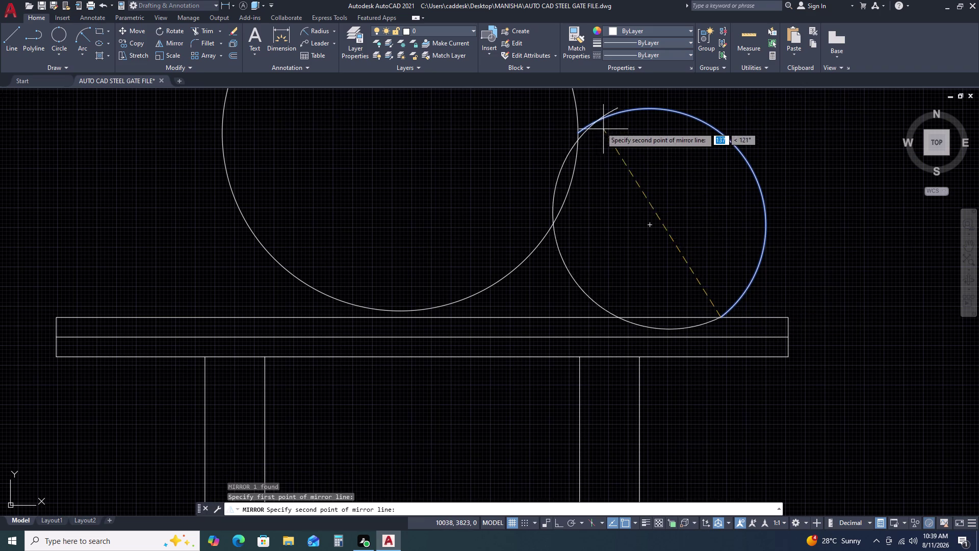
click(577, 131)
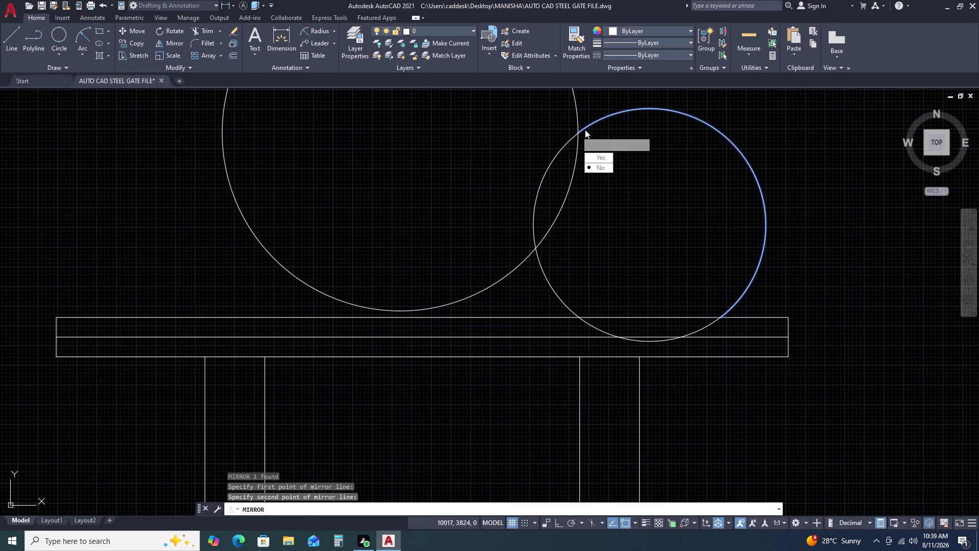
drag(605, 156, 576, 131)
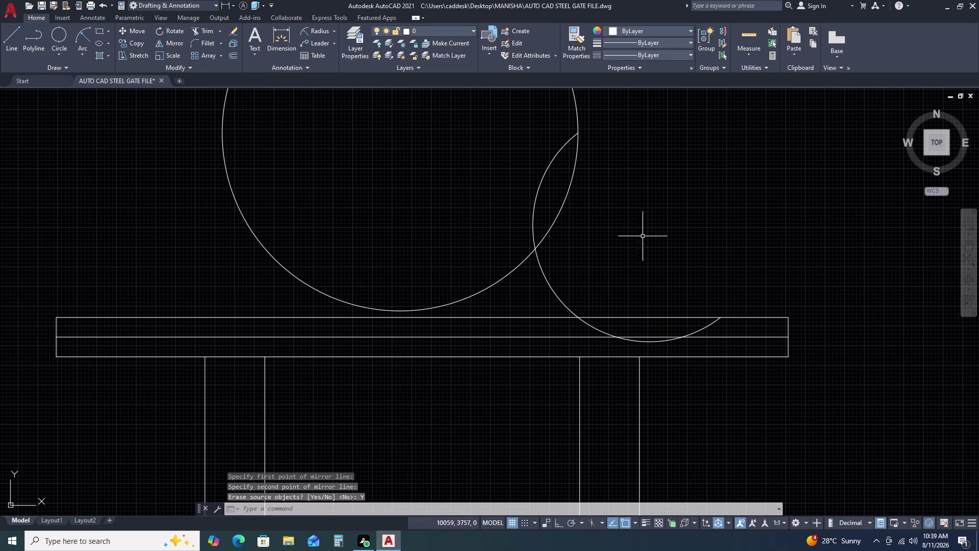
Select the leftover arc, abandon a move, and delete the arc.
drag(589, 267, 580, 271)
click(520, 299)
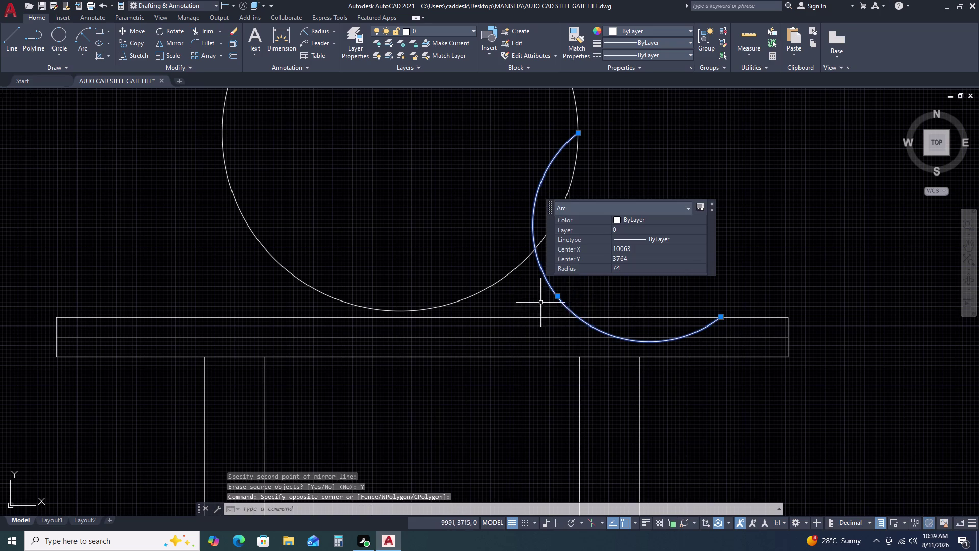
key(m)
key(space)
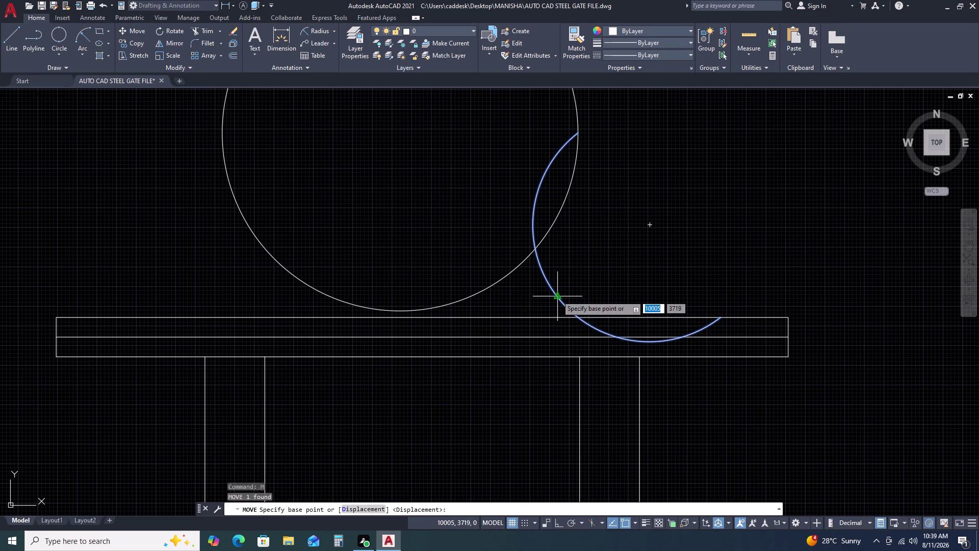
click(557, 296)
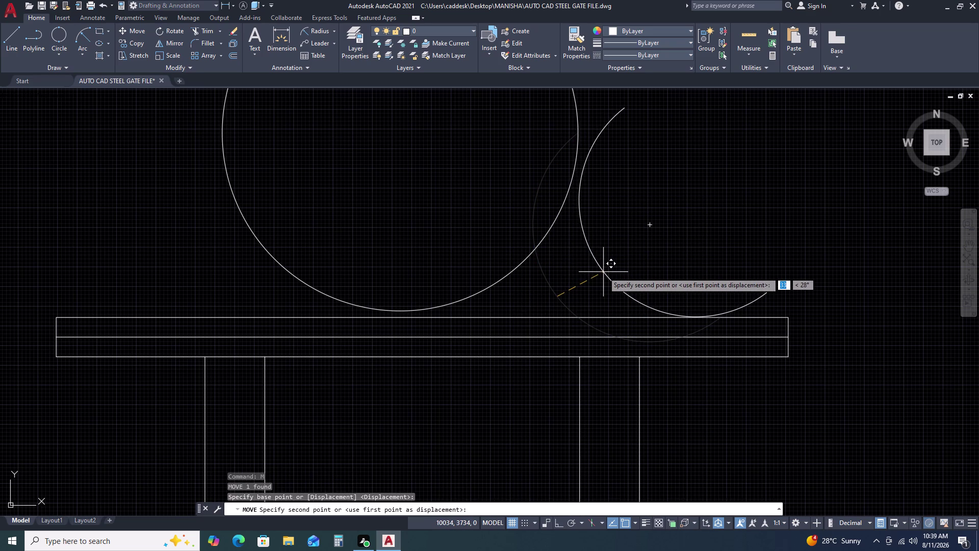
key(Escape)
drag(641, 278, 636, 279)
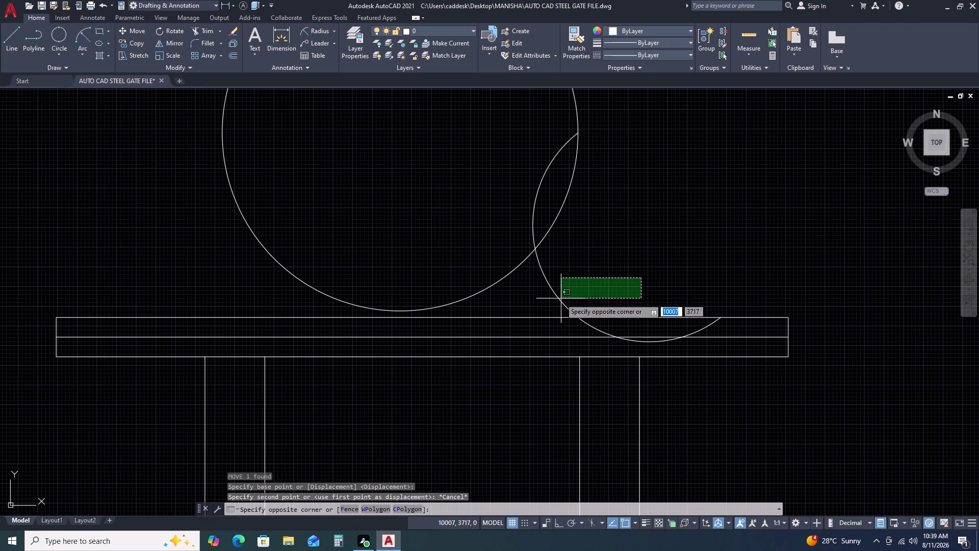
click(541, 297)
key(Delete)
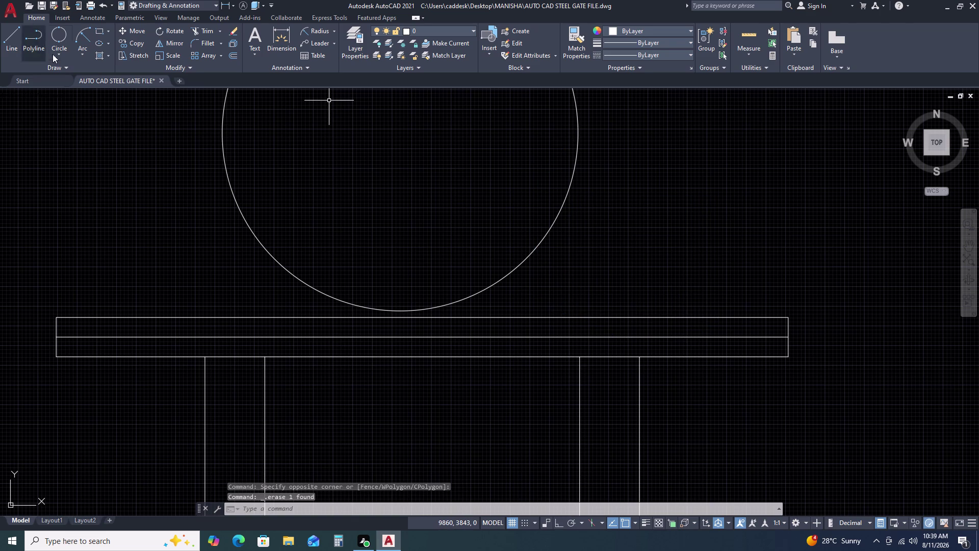
Draw a Start-Center-End arc from the globe's right edge around a center below it.
click(86, 49)
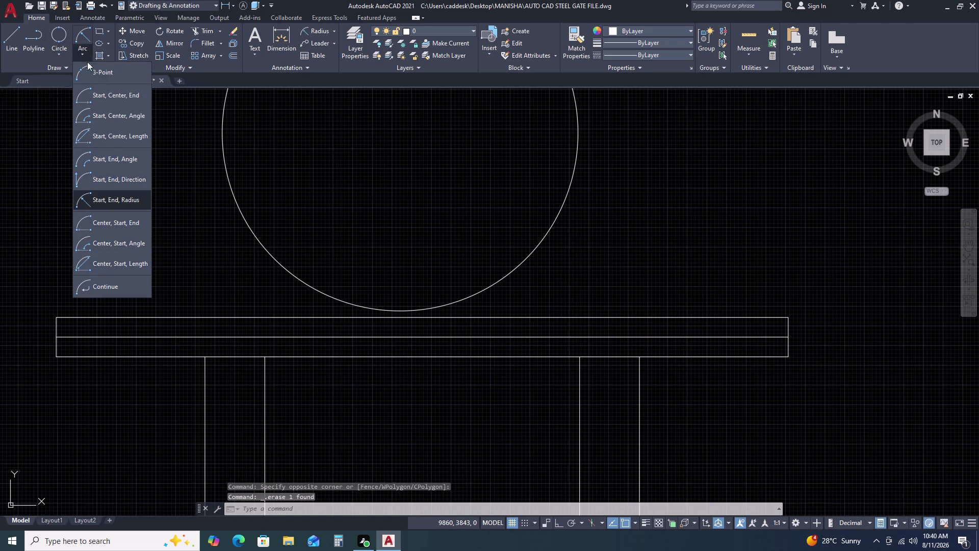
click(123, 287)
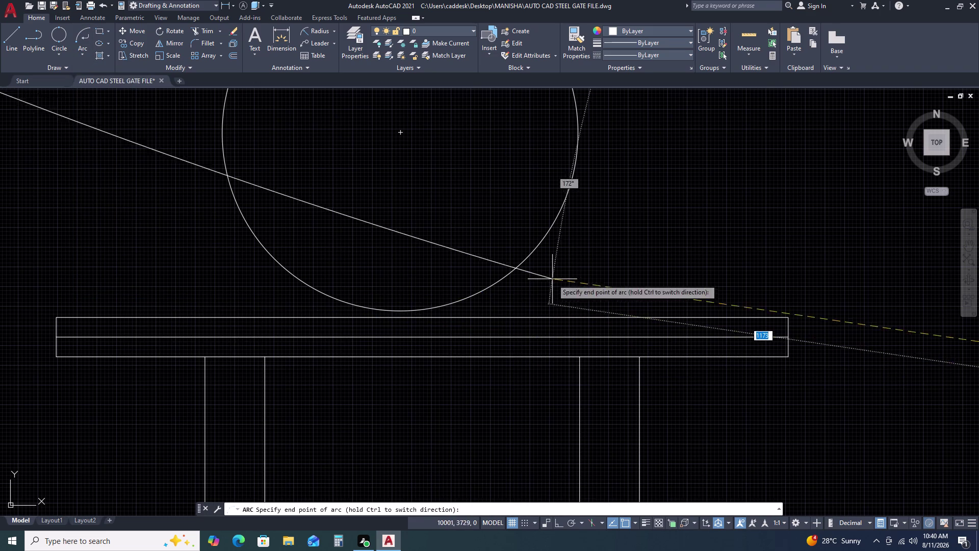
scroll(down, 3)
scroll(down, 3)
scroll(down, 3)
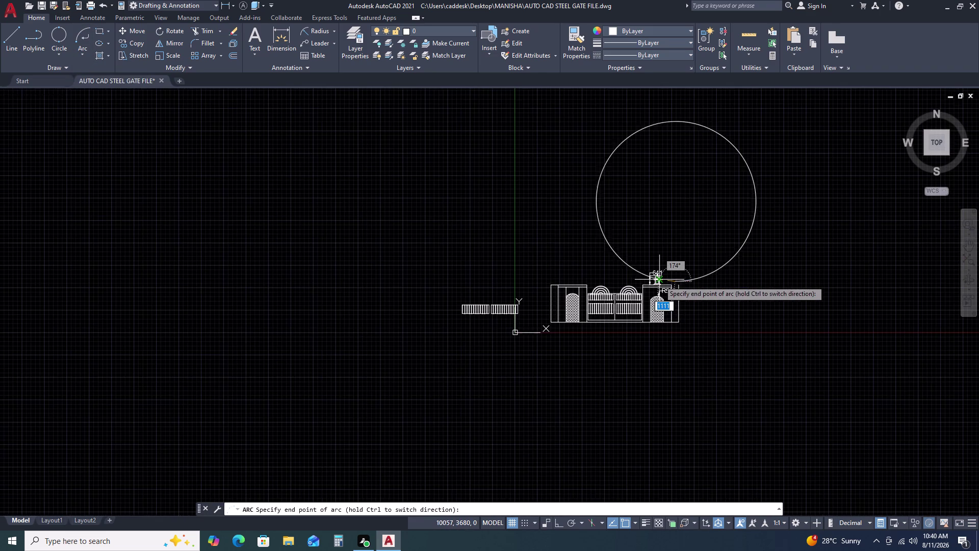
key(Escape)
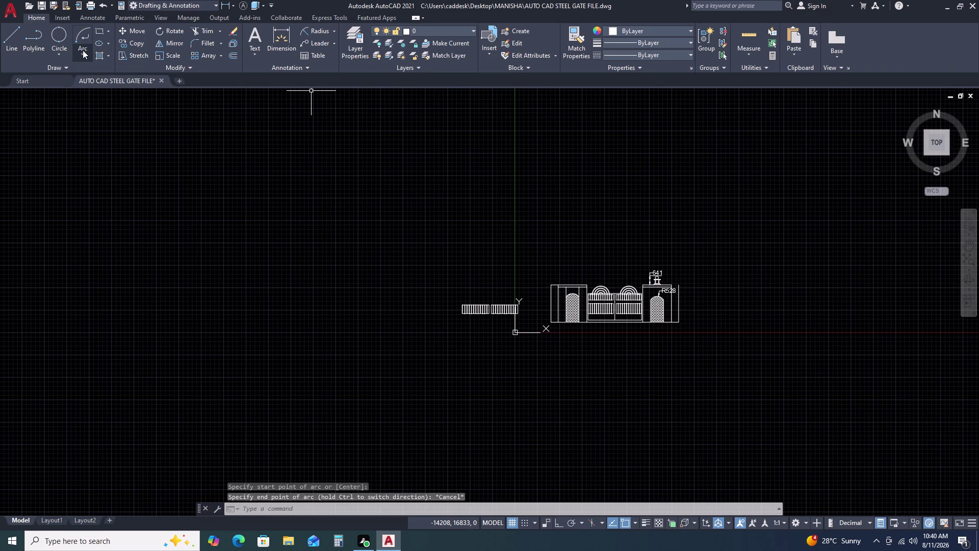
click(81, 55)
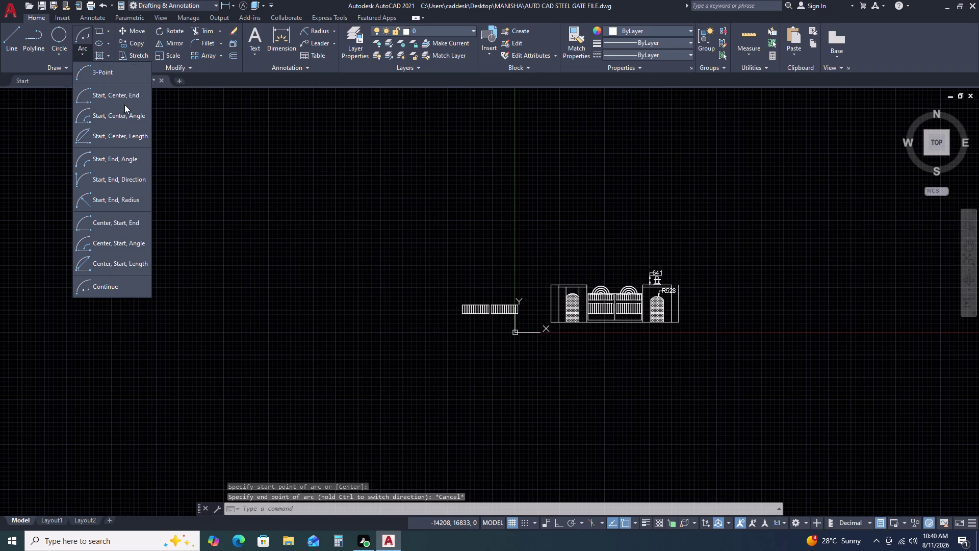
scroll(up, 3)
click(119, 95)
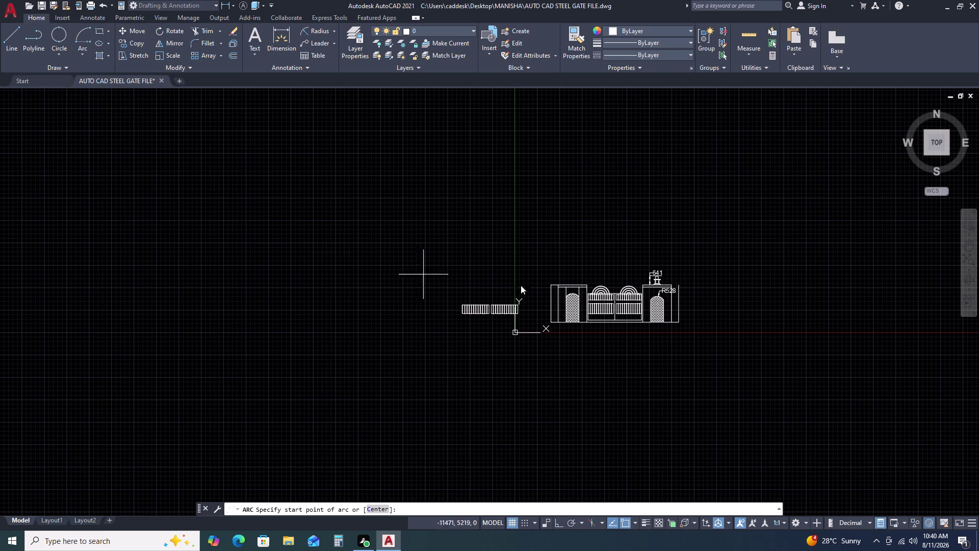
scroll(up, 3)
scroll(up, 3)
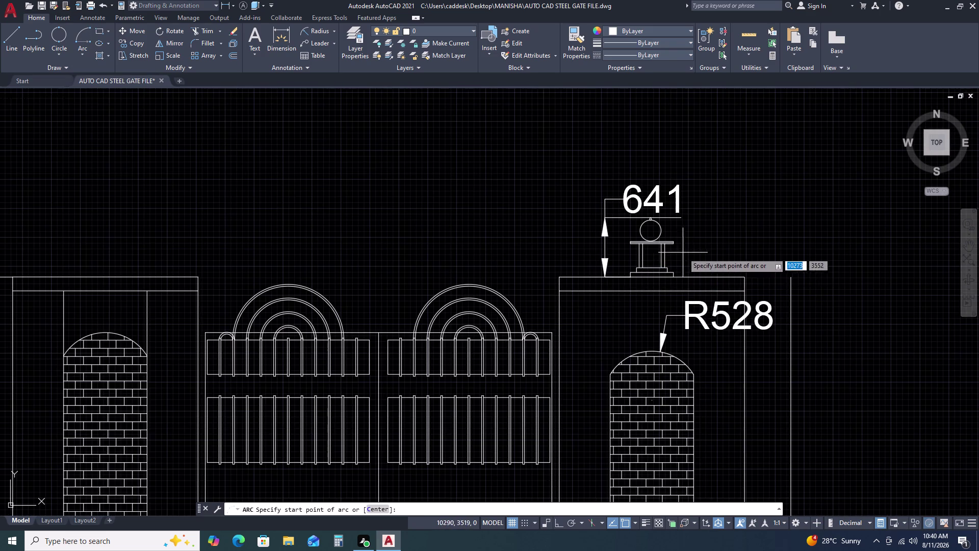
scroll(up, 3)
scroll(up, 3)
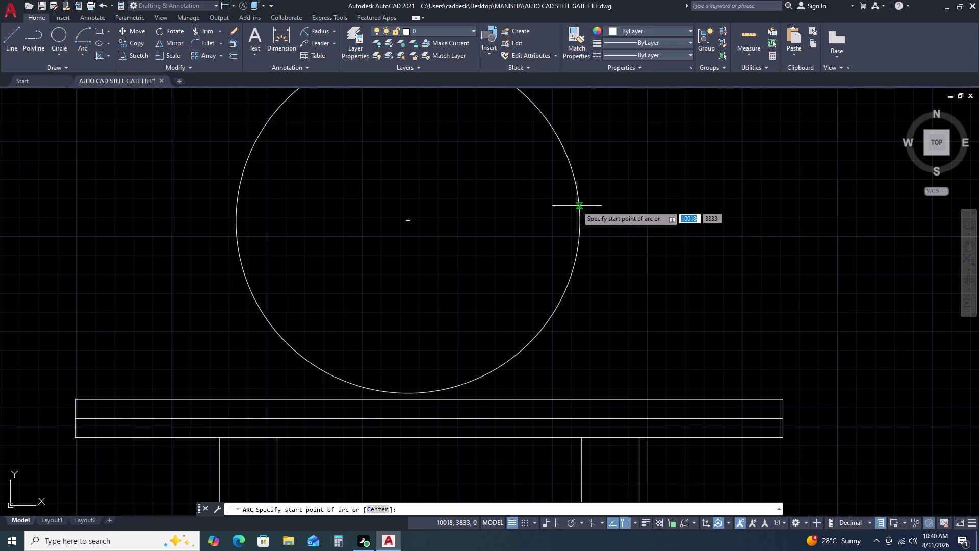
click(580, 219)
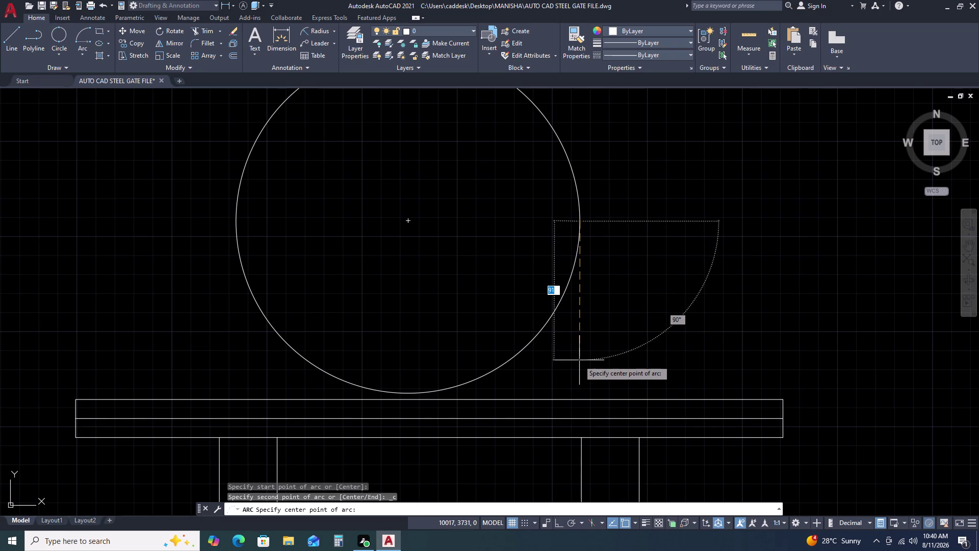
click(580, 354)
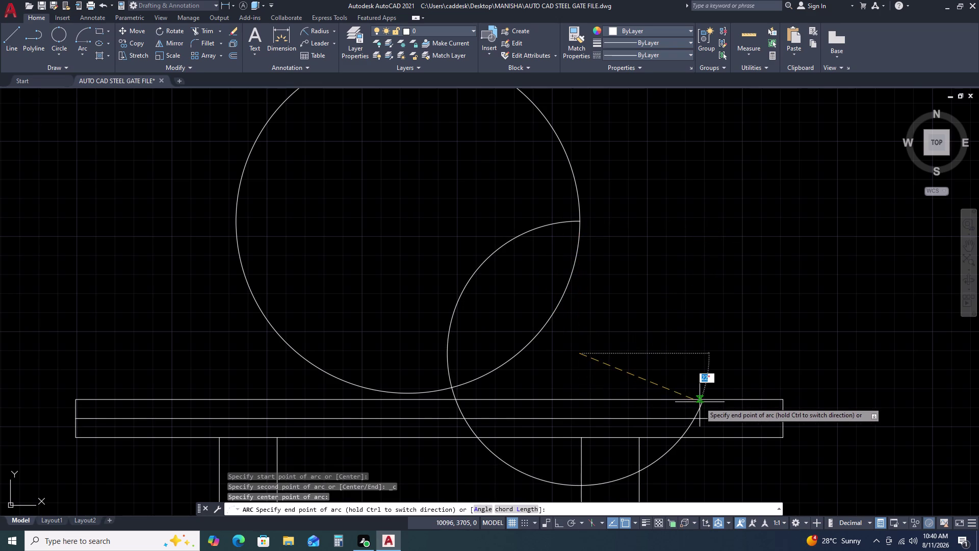
click(736, 399)
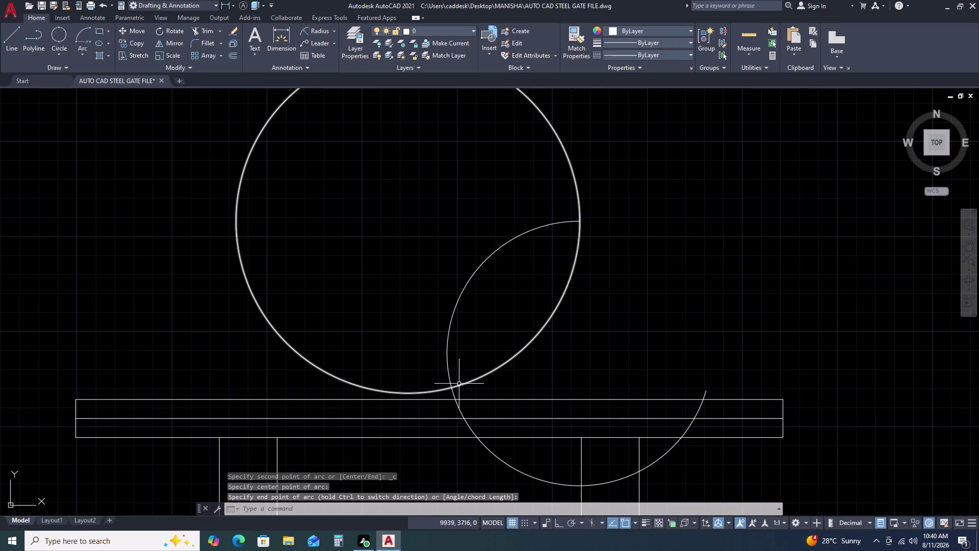
Grip-stretch the arc into a concave flare ending on the base plate.
click(455, 355)
click(432, 325)
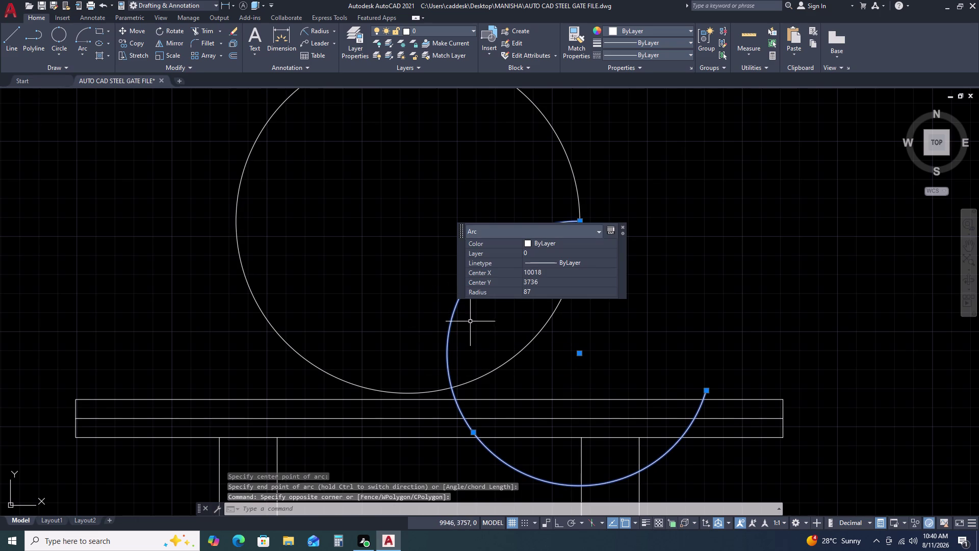
scroll(down, 3)
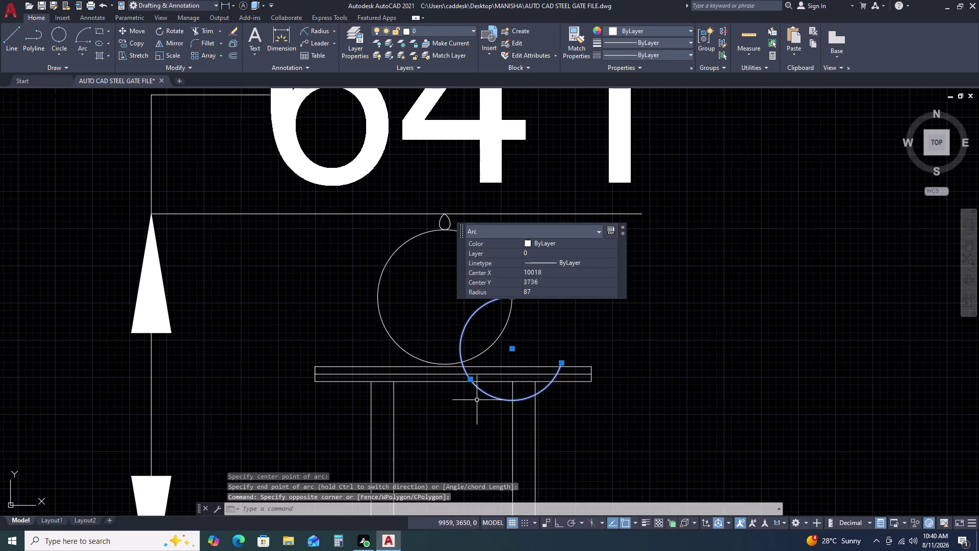
click(469, 379)
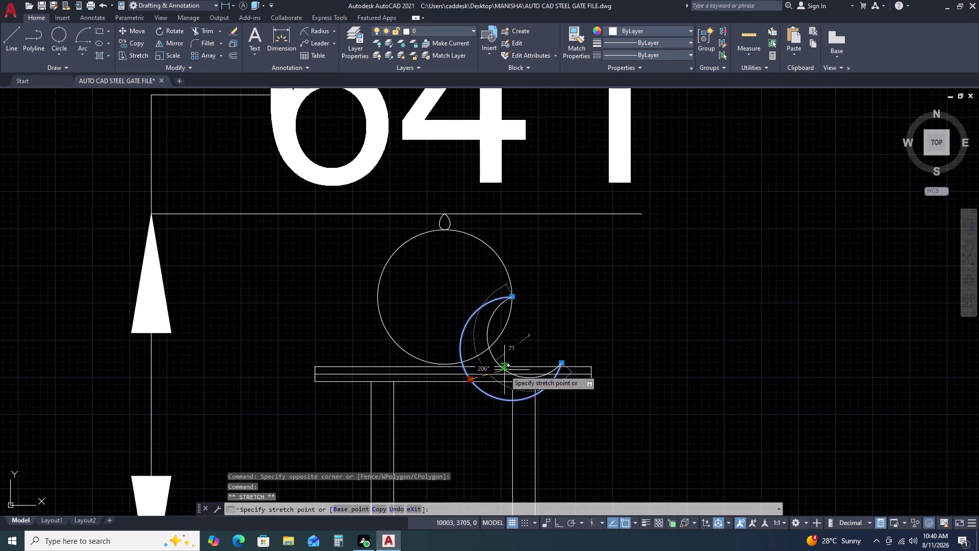
click(547, 358)
scroll(up, 3)
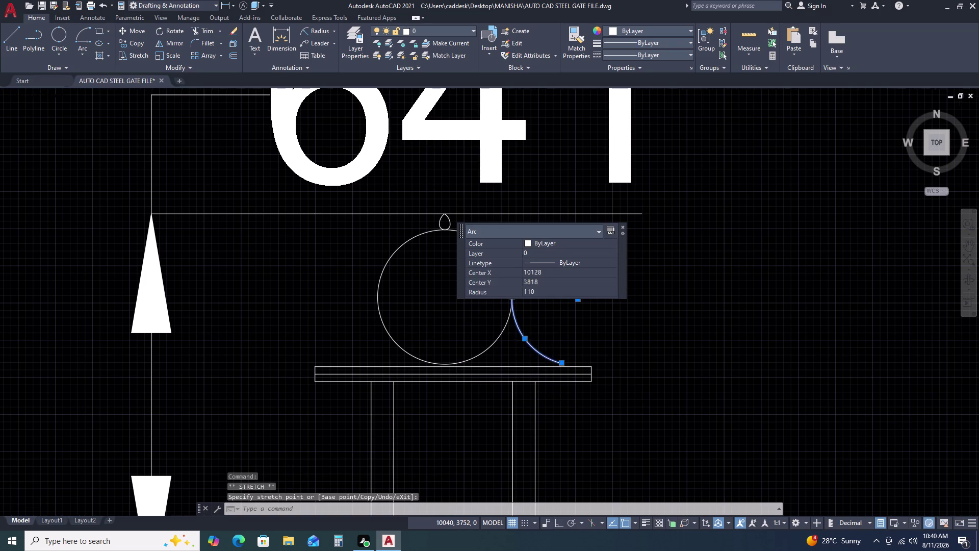
scroll(up, 3)
click(669, 435)
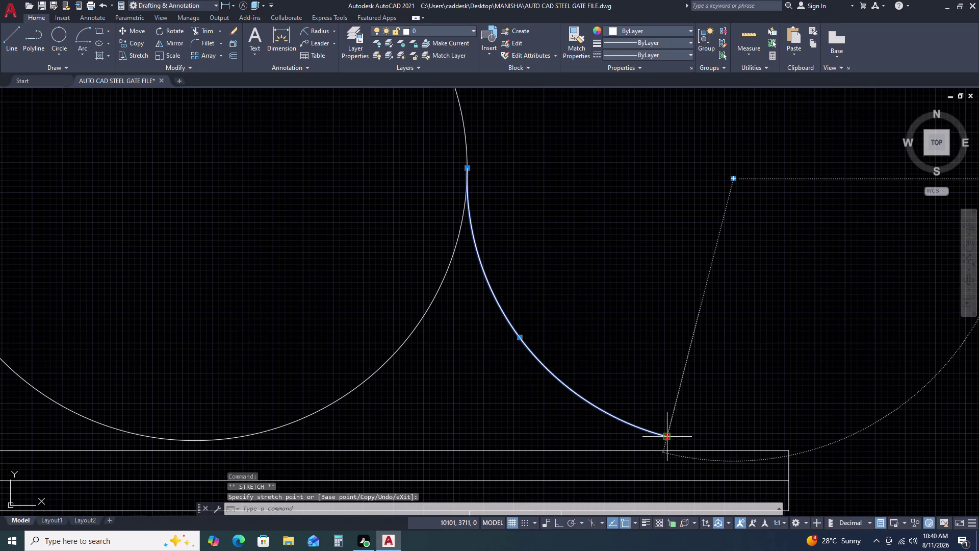
click(702, 451)
key(Escape)
scroll(down, 3)
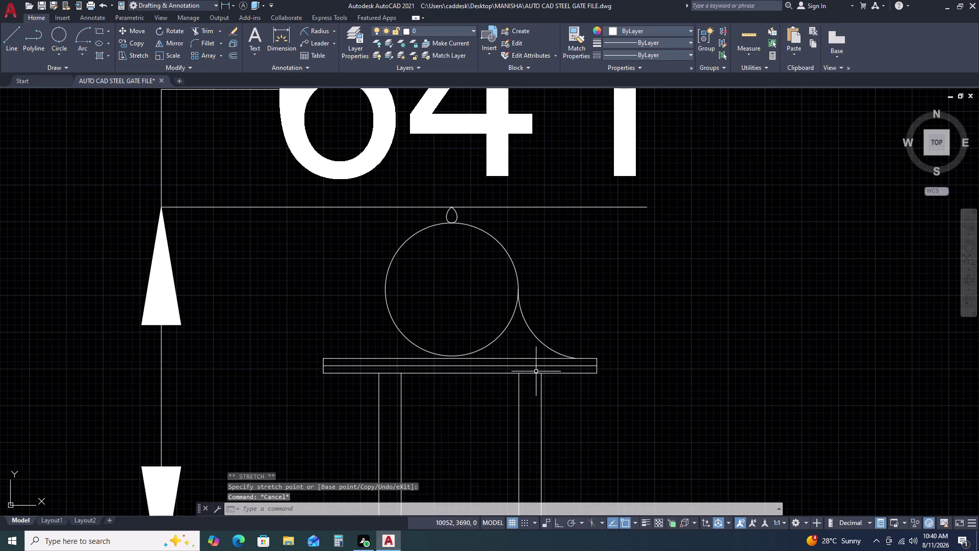
scroll(up, 3)
scroll(down, 3)
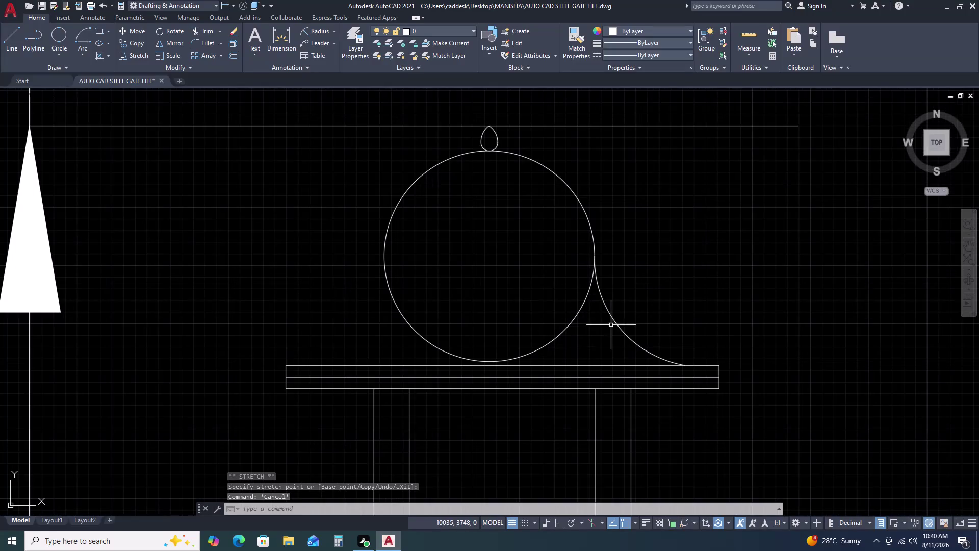
Mirror the curved bracket about a vertical axis through the globe, keeping the original.
click(644, 315)
click(606, 341)
text(MI)
key(space)
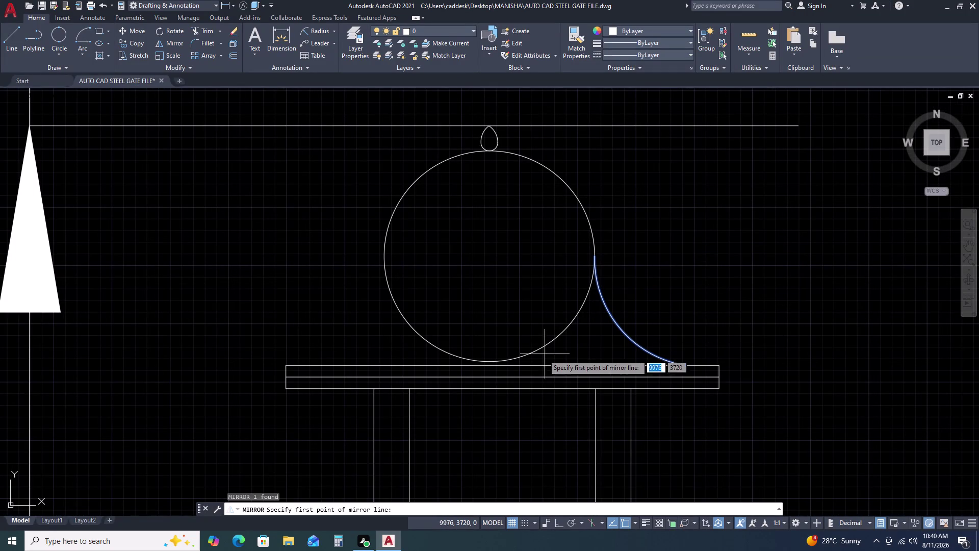
click(506, 365)
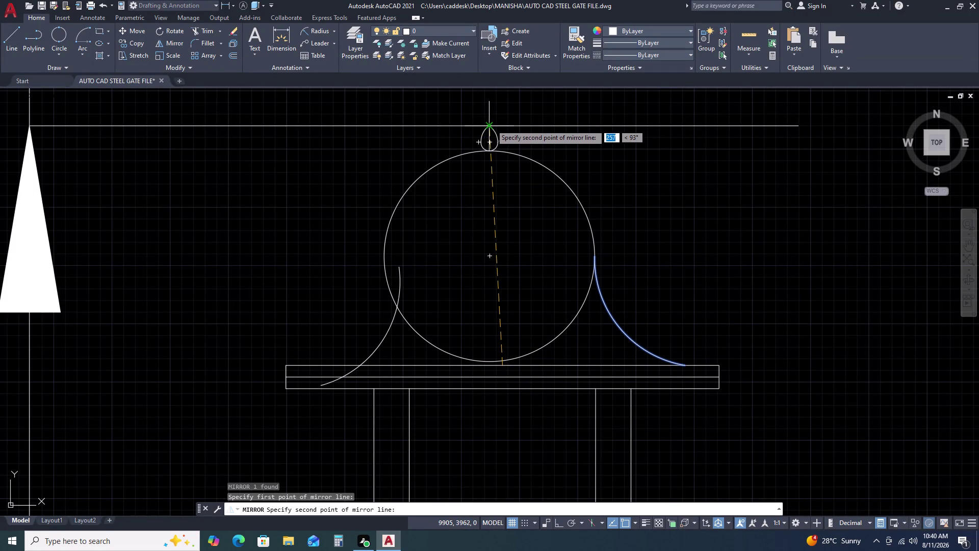
key(F8)
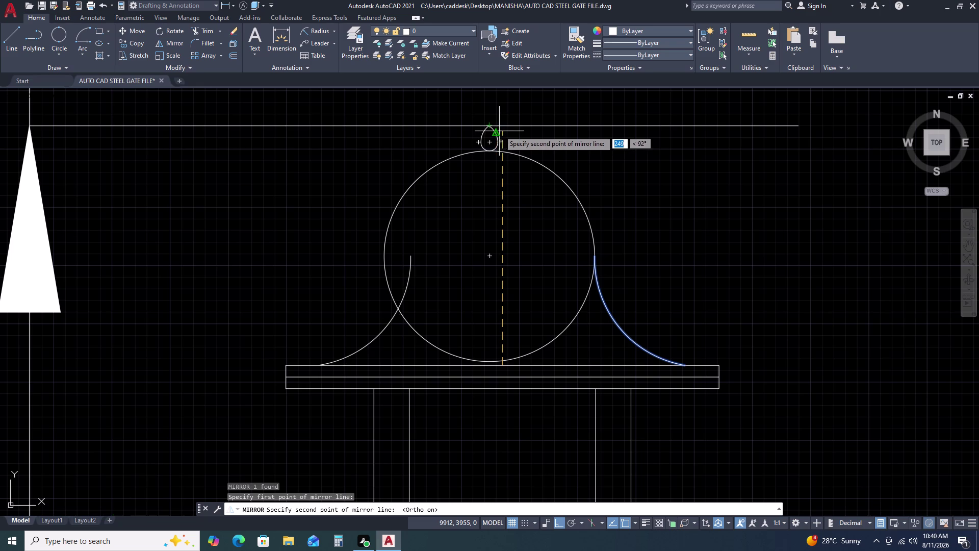
click(501, 125)
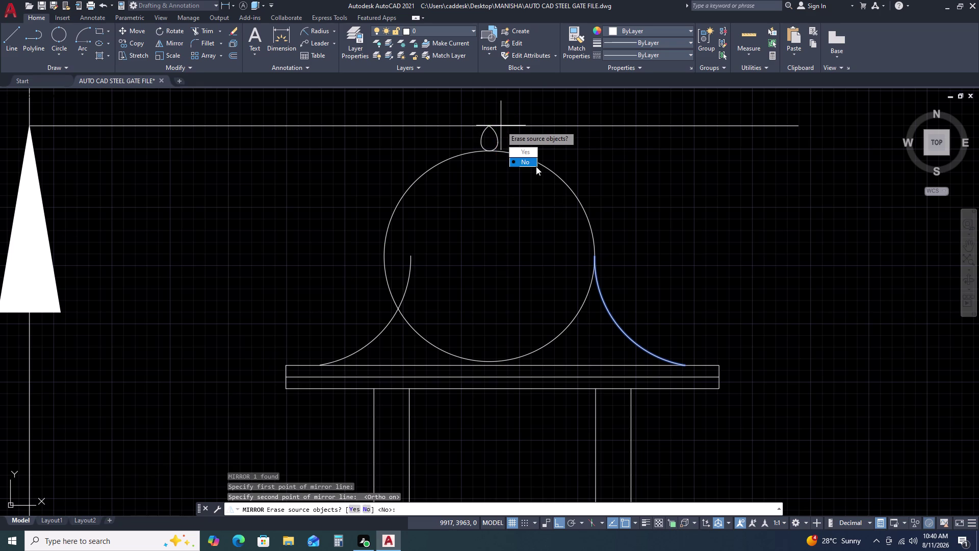
drag(536, 166, 501, 126)
click(501, 125)
key(Escape)
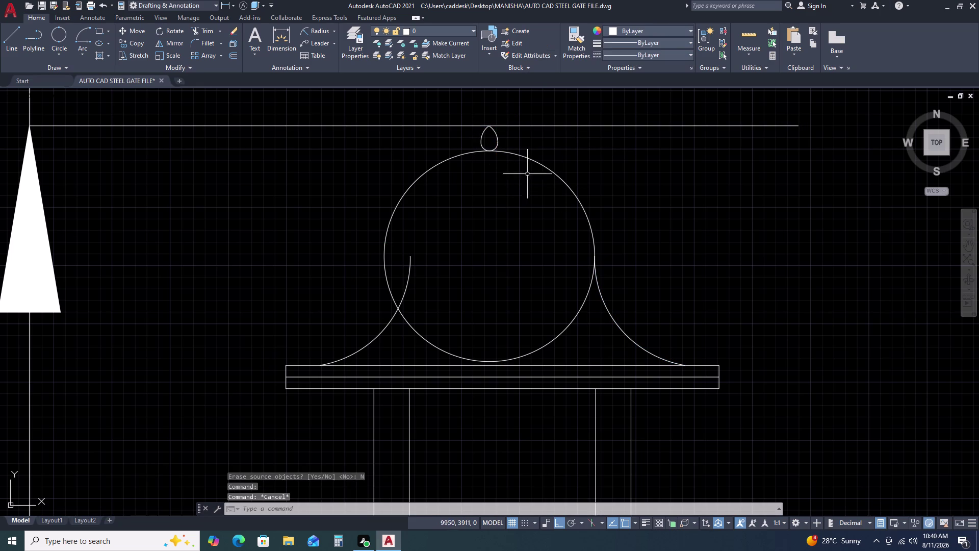
Zoom to the pillar lamp, select the globe and finial, and start MOVE.
scroll(down, 3)
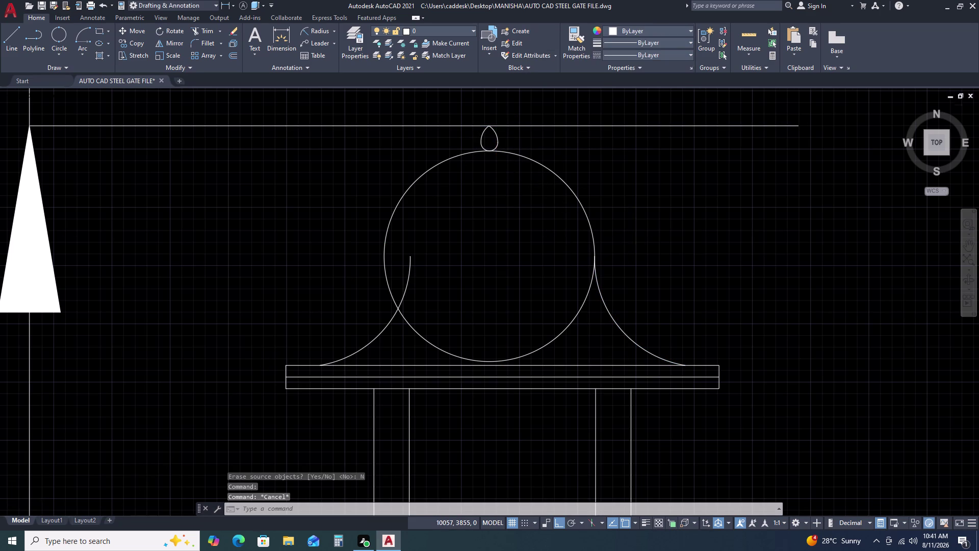
middle_drag(594, 252, 629, 262)
scroll(down, 3)
middle_drag(658, 268, 671, 270)
middle_click(678, 270)
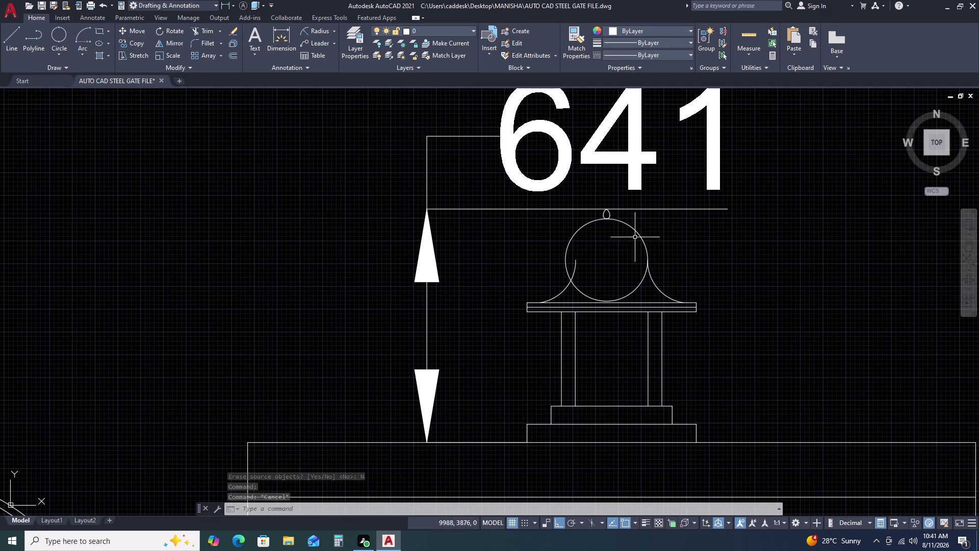
scroll(up, 3)
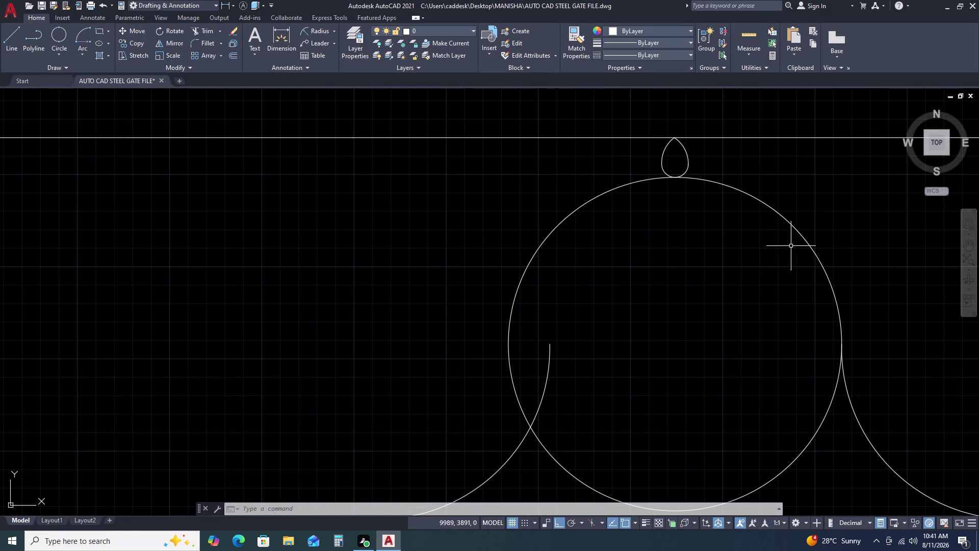
scroll(down, 3)
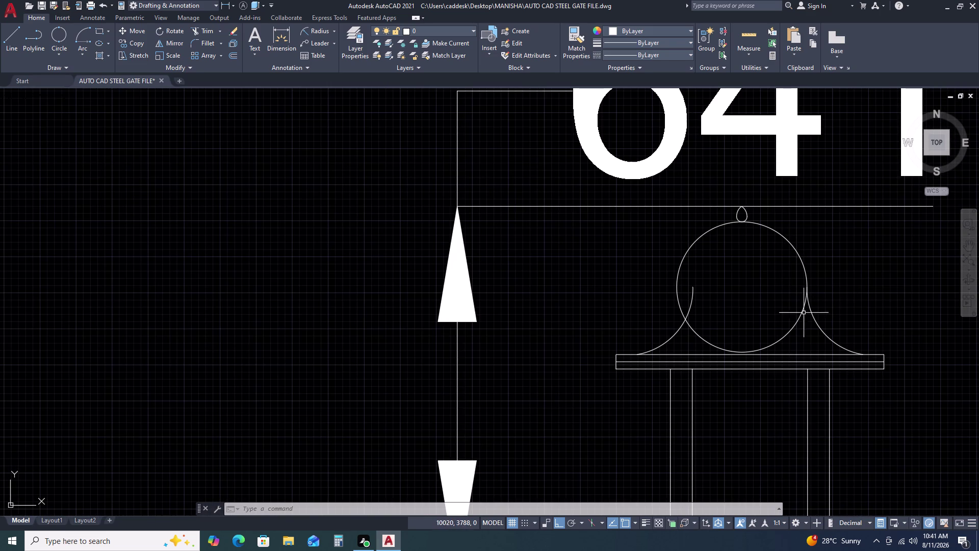
click(808, 330)
click(779, 300)
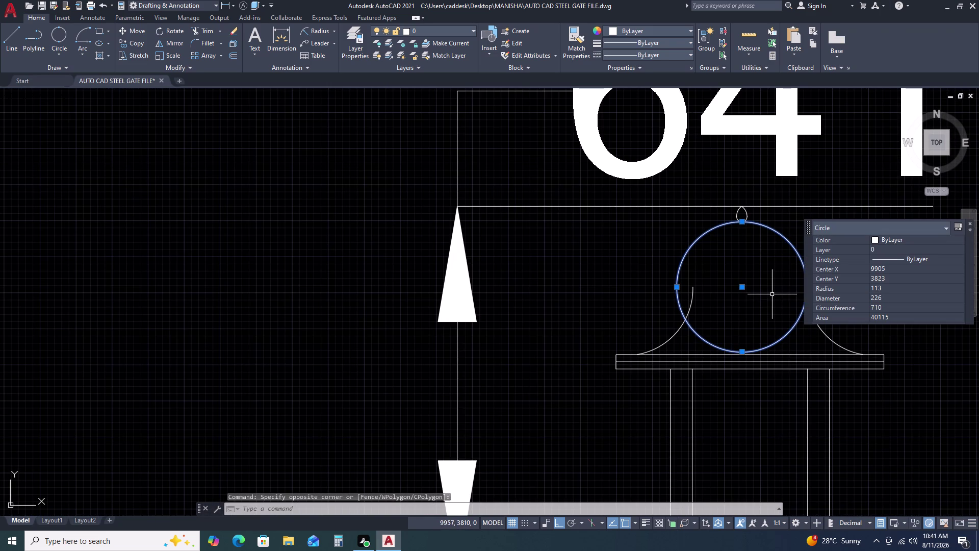
scroll(up, 3)
drag(763, 253, 756, 258)
click(691, 281)
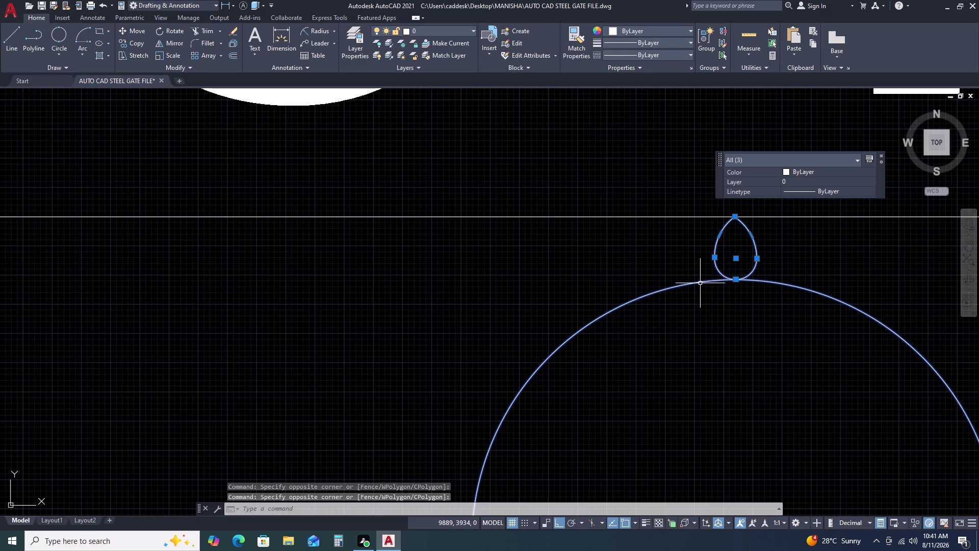
text(M)
key(space)
Move the globe from its lowest point down onto the pillar cap.
scroll(down, 3)
scroll(up, 3)
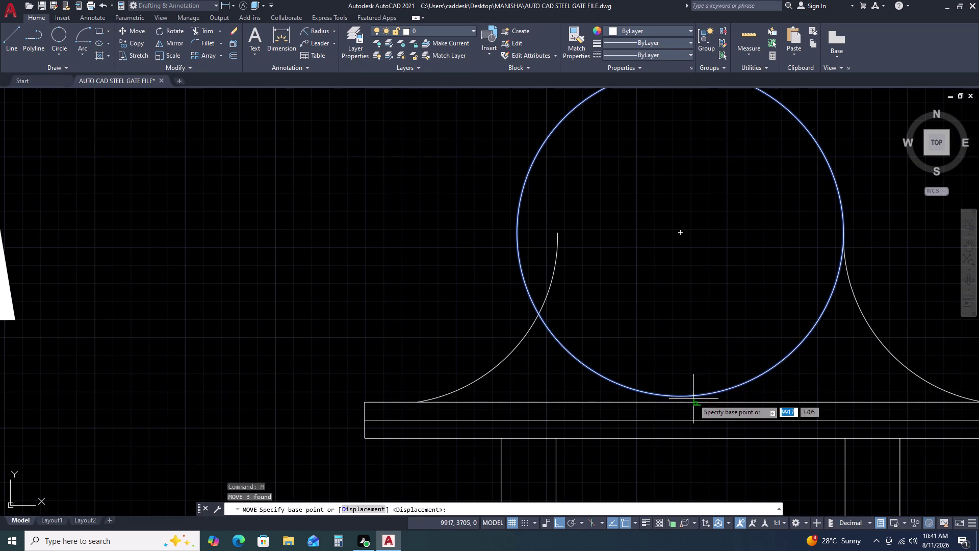
click(679, 396)
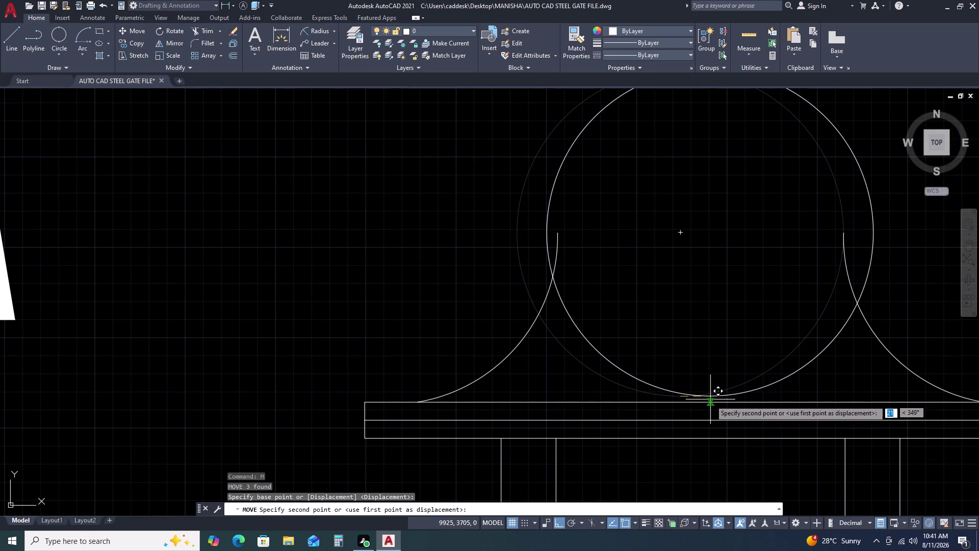
click(697, 400)
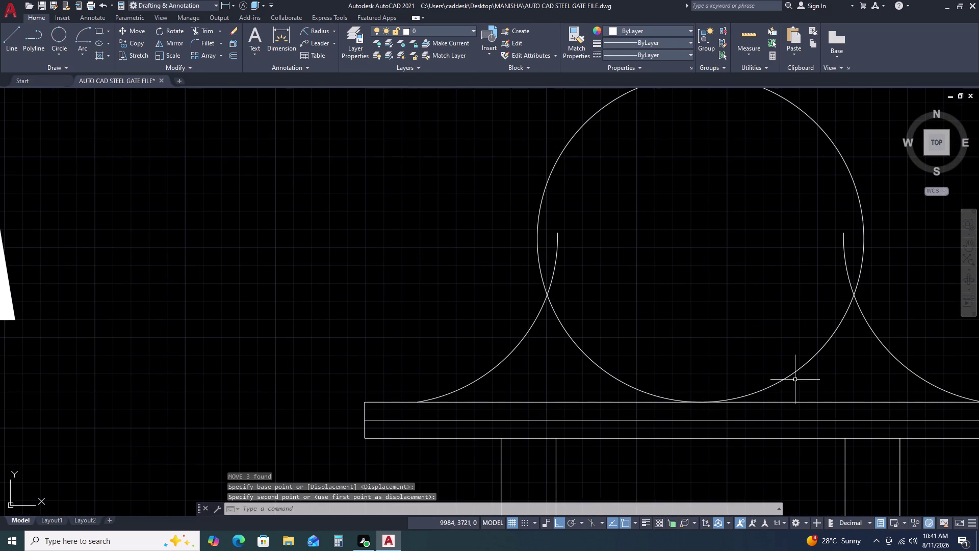
scroll(down, 3)
middle_drag(834, 358, 785, 339)
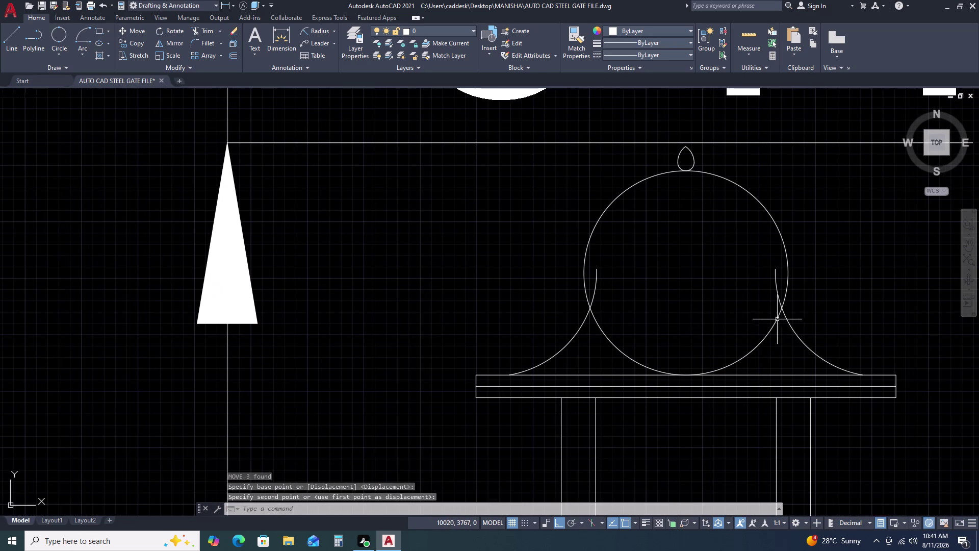
Grip-stretch the right curve's upper end and midpoint to meet the globe's side.
click(804, 320)
click(787, 337)
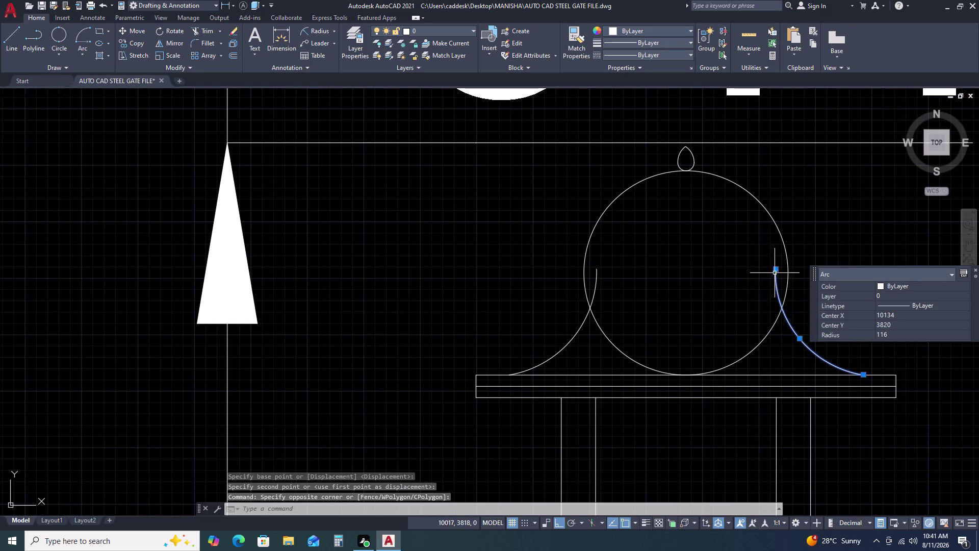
click(776, 271)
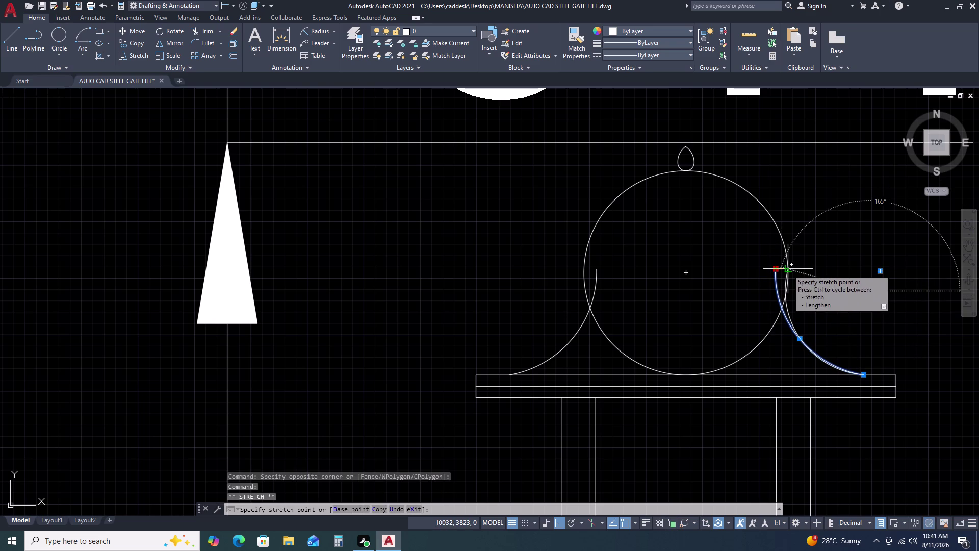
click(788, 269)
scroll(up, 3)
middle_drag(787, 287, 677, 287)
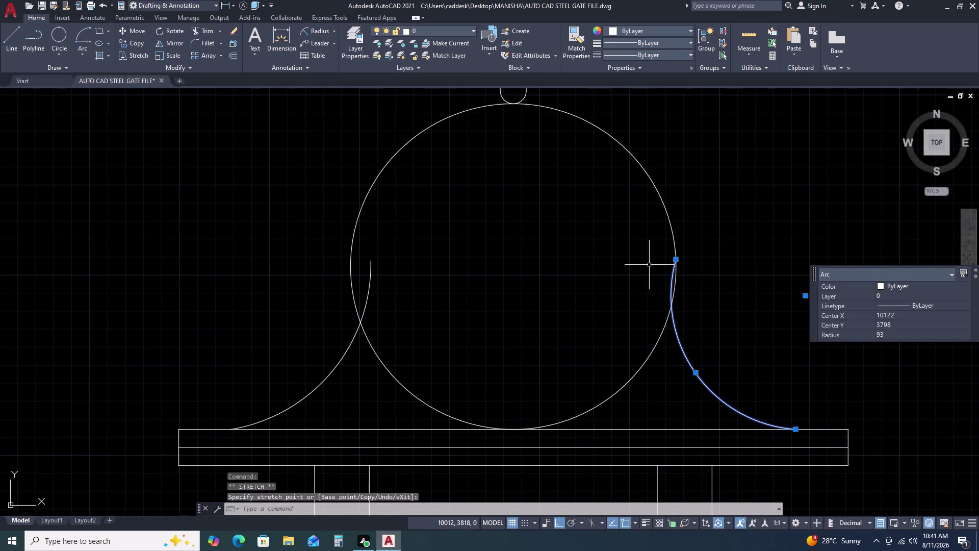
click(677, 260)
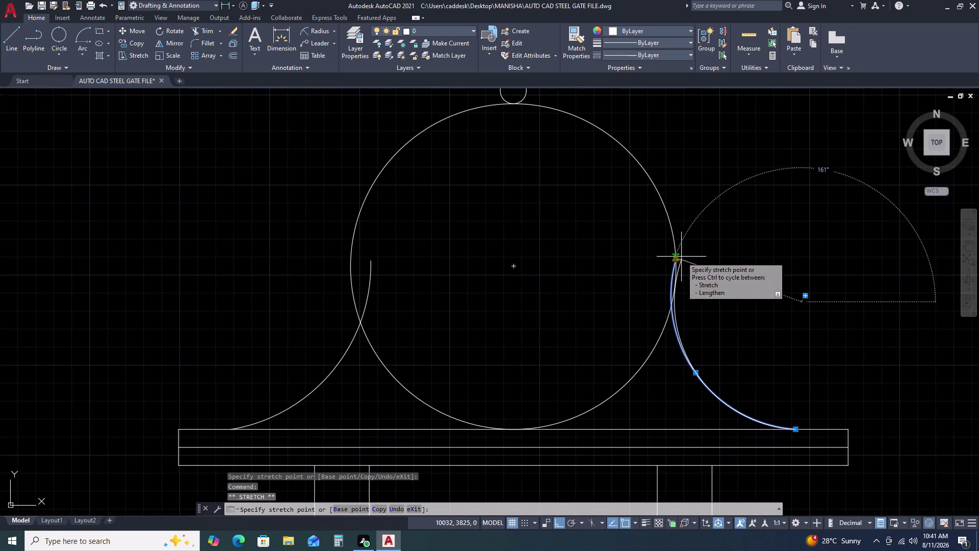
click(682, 257)
click(693, 373)
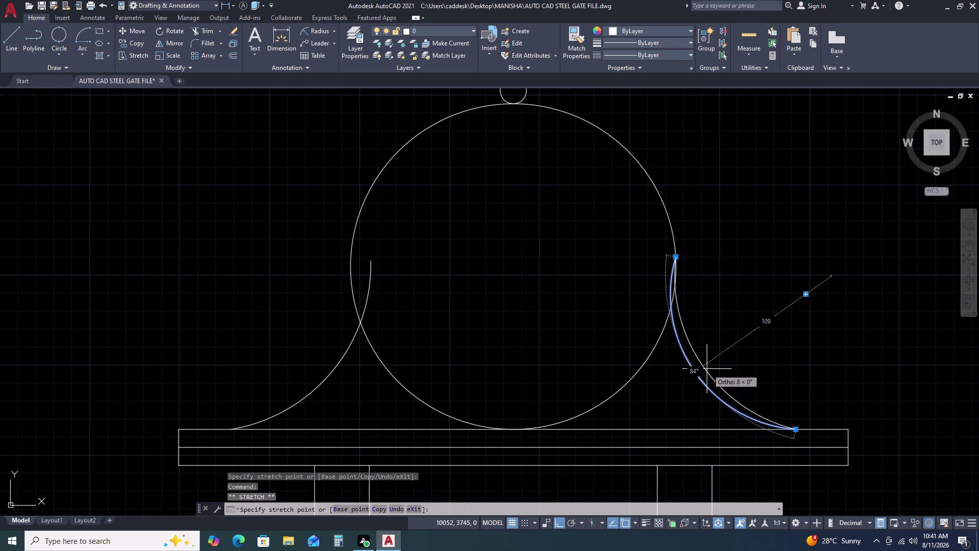
click(717, 367)
key(Escape)
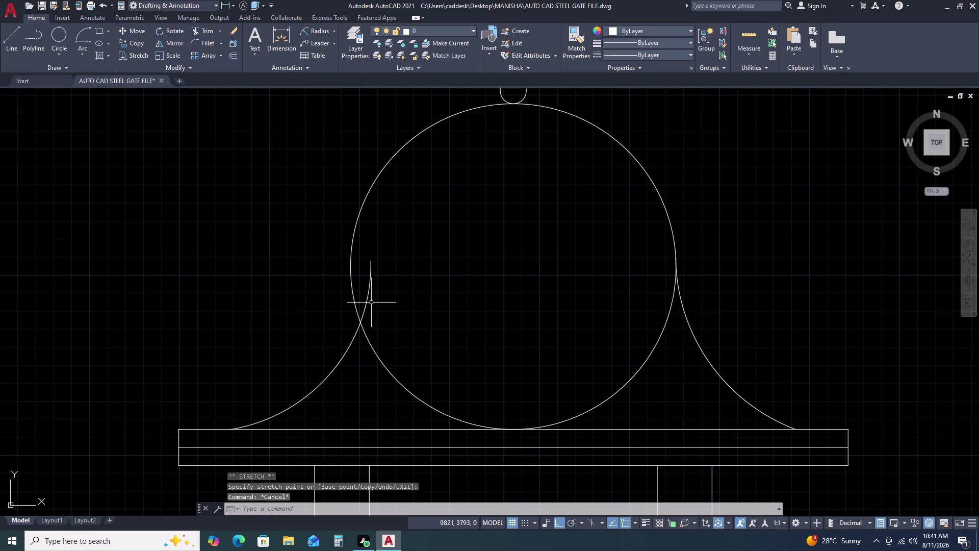
Grip-stretch the left curve's upper end and midpoint onto the globe.
click(372, 300)
click(364, 283)
double_click(370, 261)
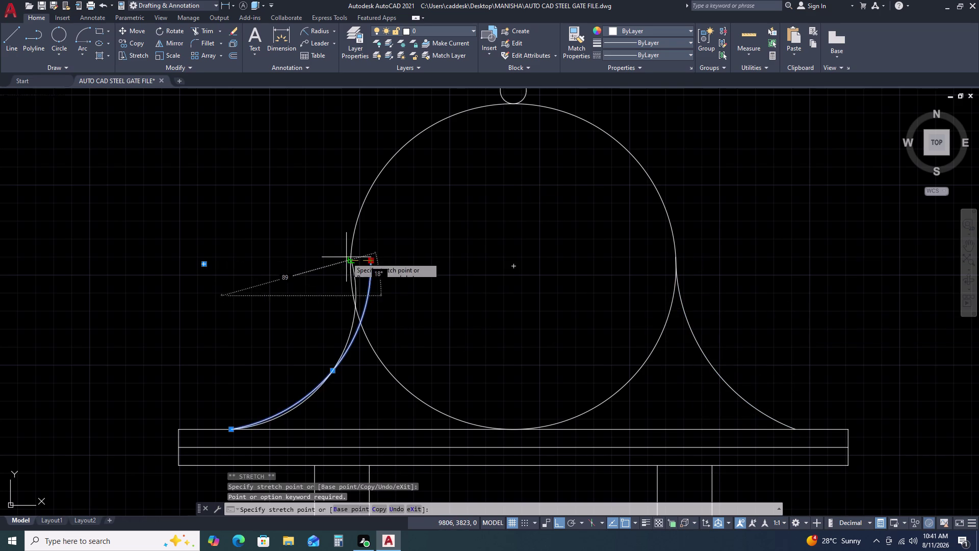
click(348, 254)
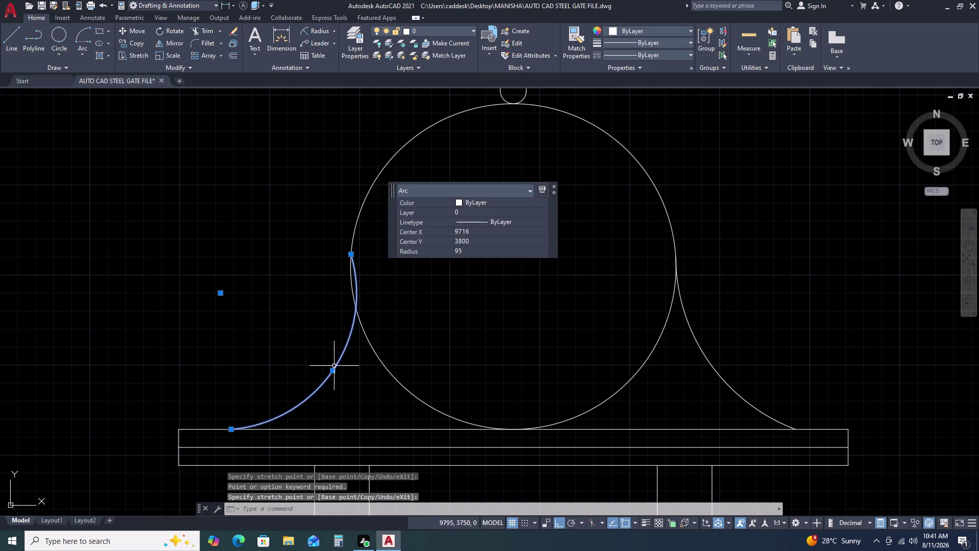
click(334, 369)
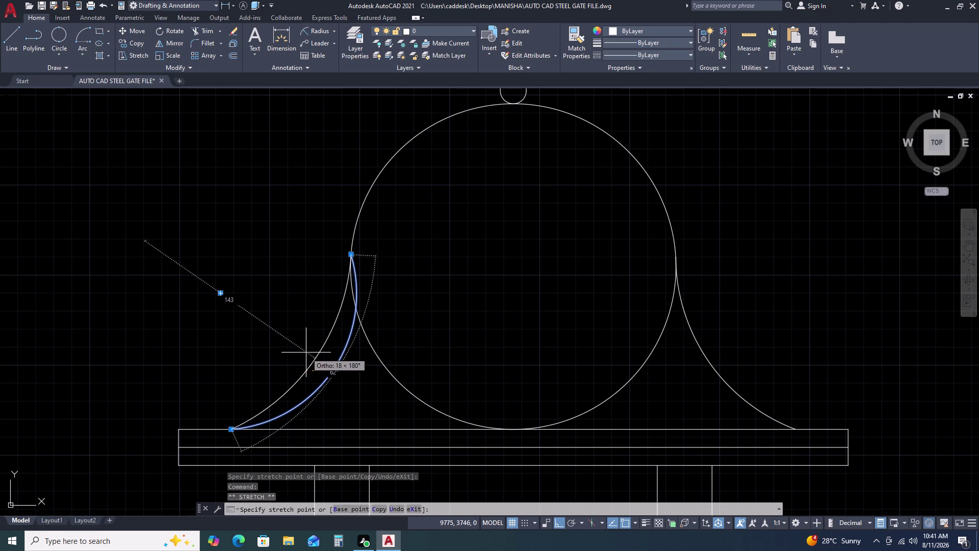
click(306, 353)
key(Escape)
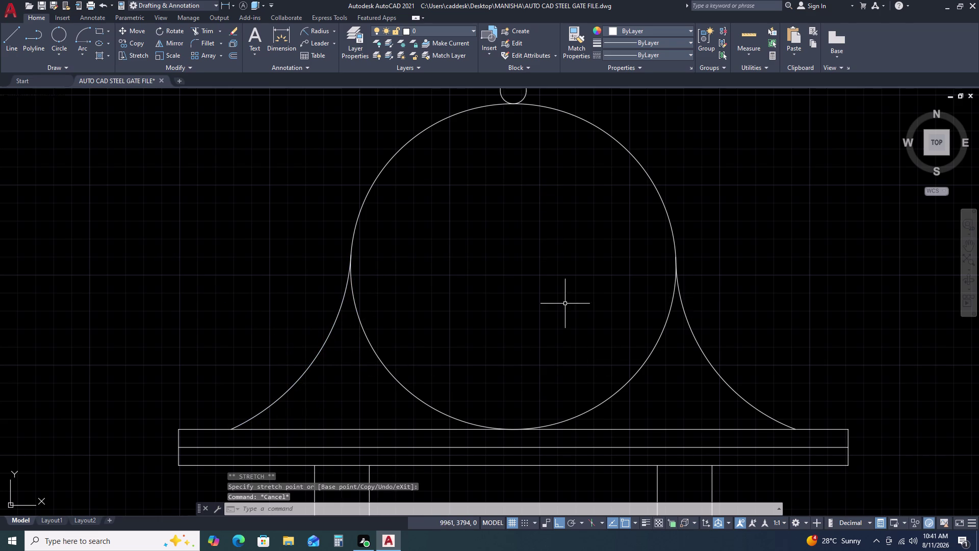
scroll(down, 3)
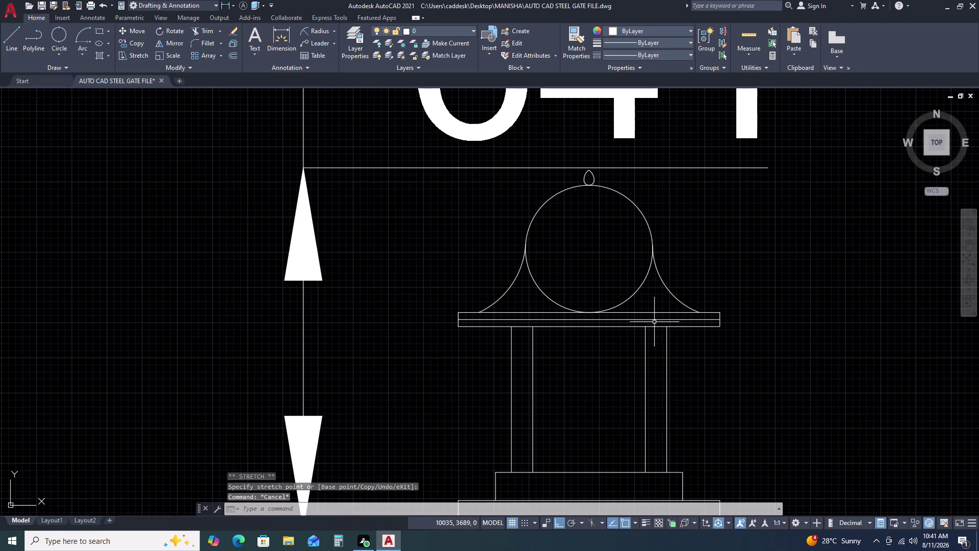
Fence-trim the globe's lower portion and the leftover left and right arc pieces.
text(TR)
key(space)
scroll(up, 3)
click(639, 294)
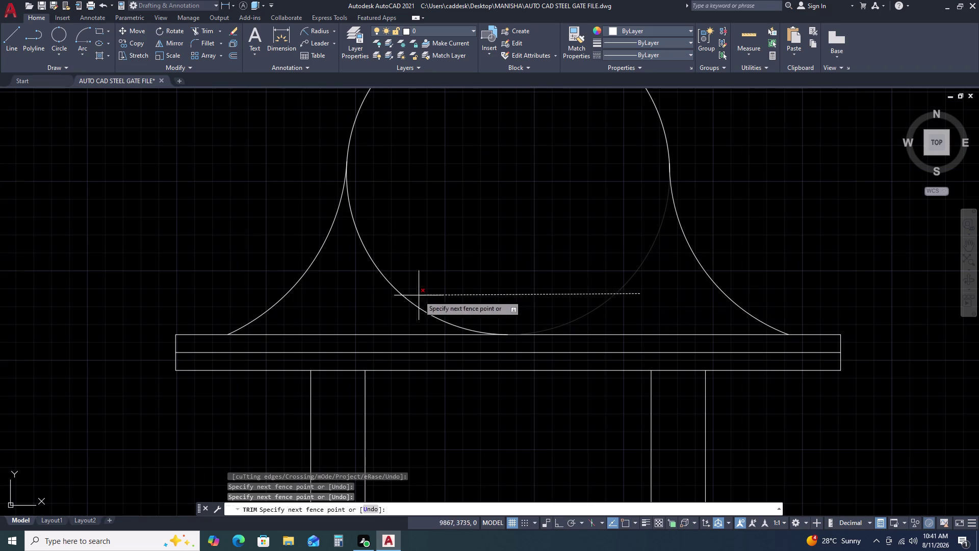
click(398, 304)
scroll(down, 3)
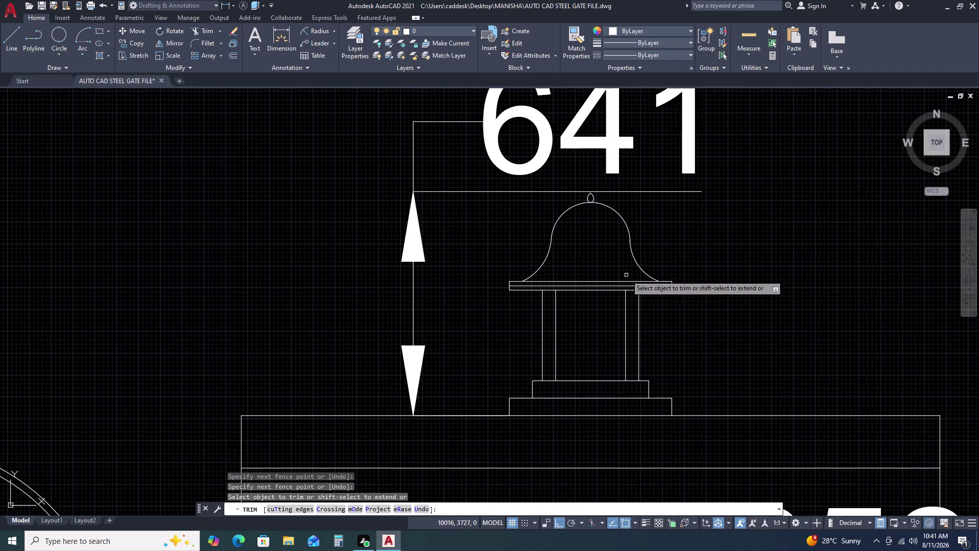
scroll(up, 3)
scroll(up, 3)
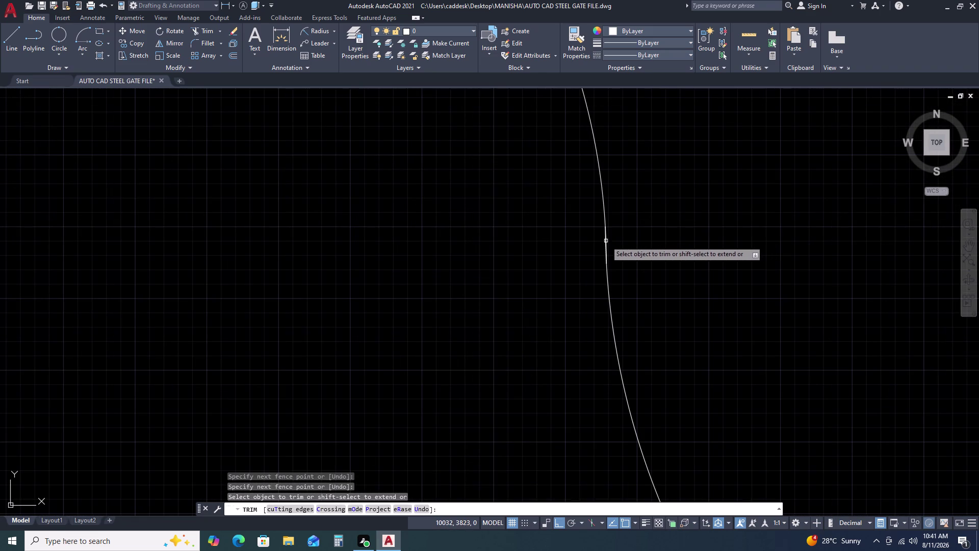
click(606, 245)
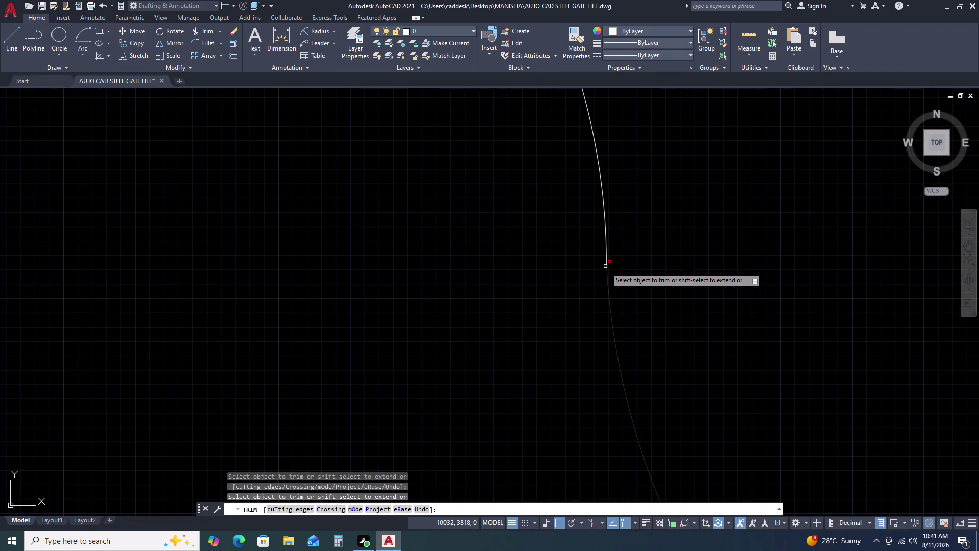
scroll(down, 3)
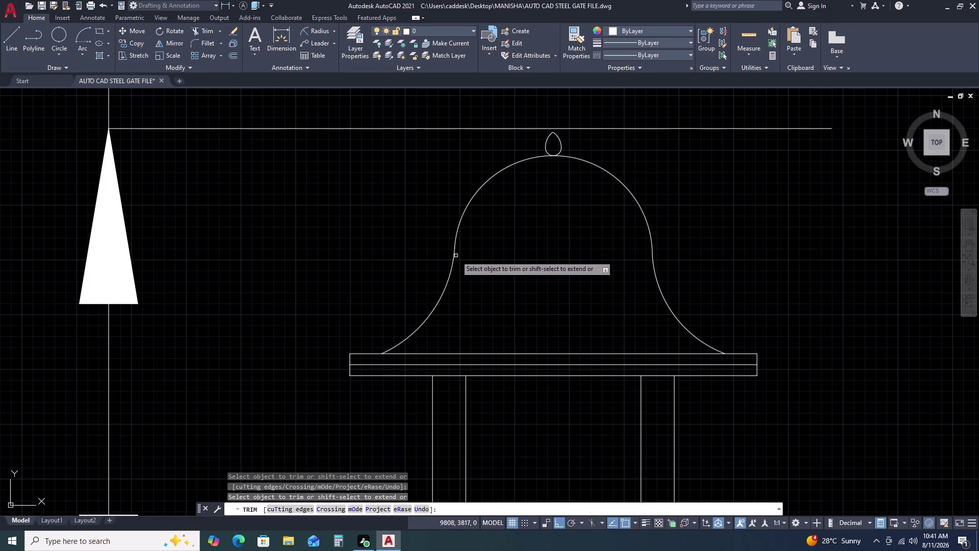
scroll(up, 3)
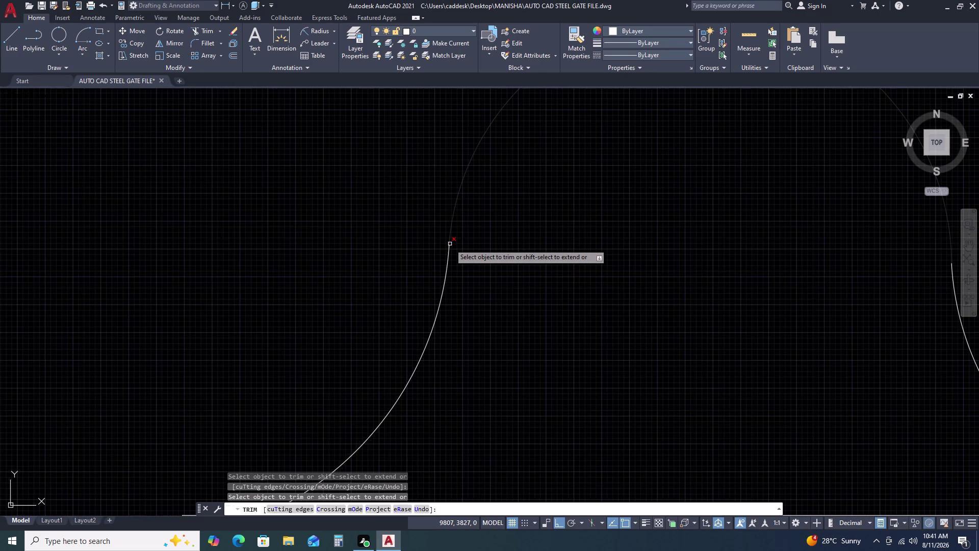
click(450, 246)
scroll(down, 3)
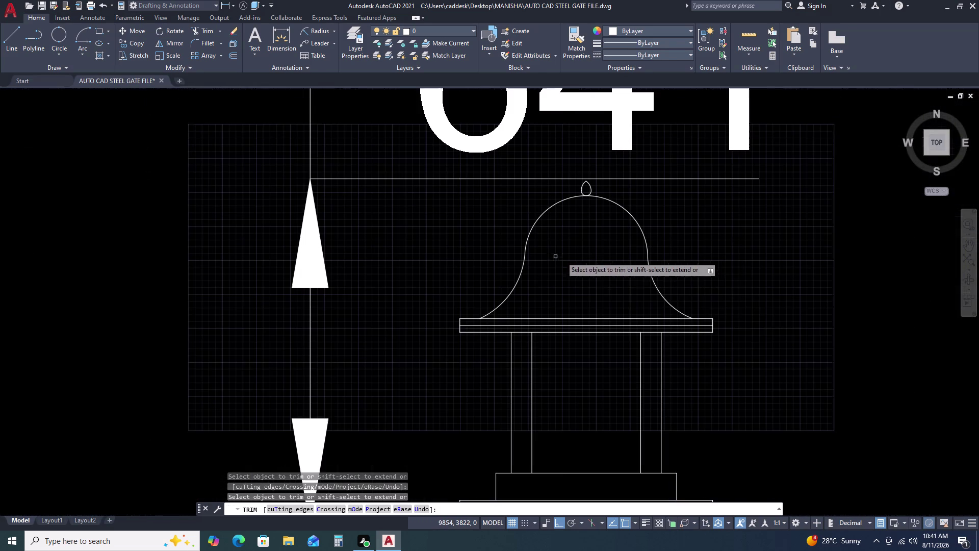
key(Escape)
scroll(down, 3)
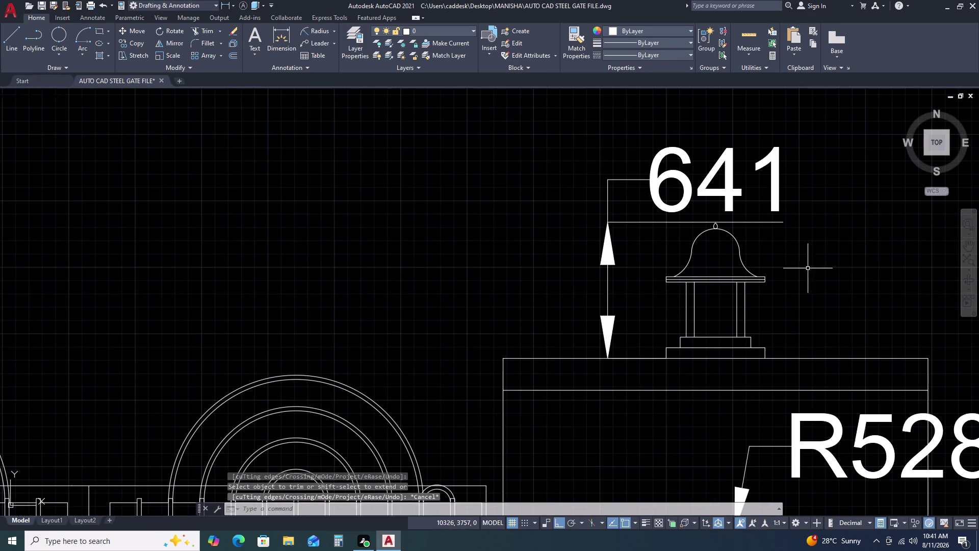
middle_drag(898, 291, 816, 272)
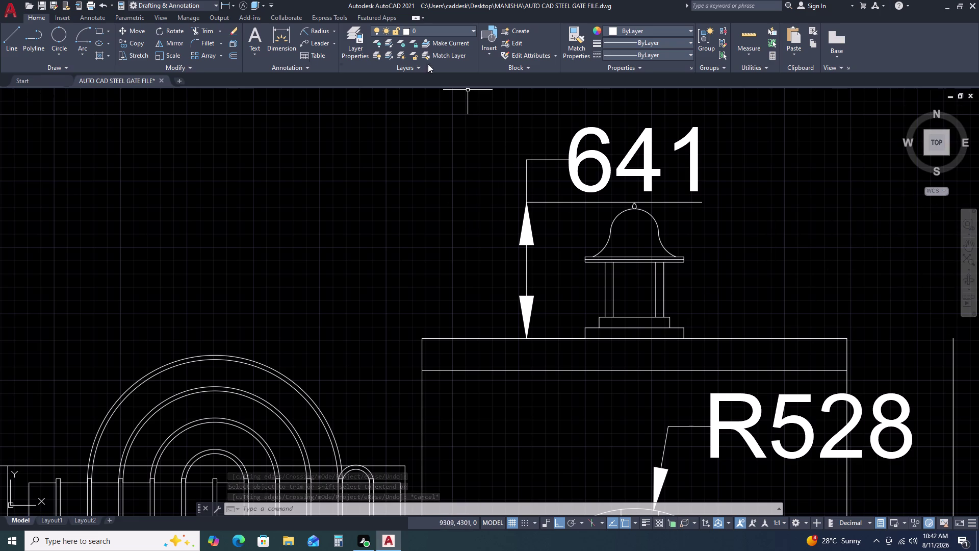
Dimension the lamp dome radius as R113 and the lamp top width as 38.
click(313, 32)
click(656, 220)
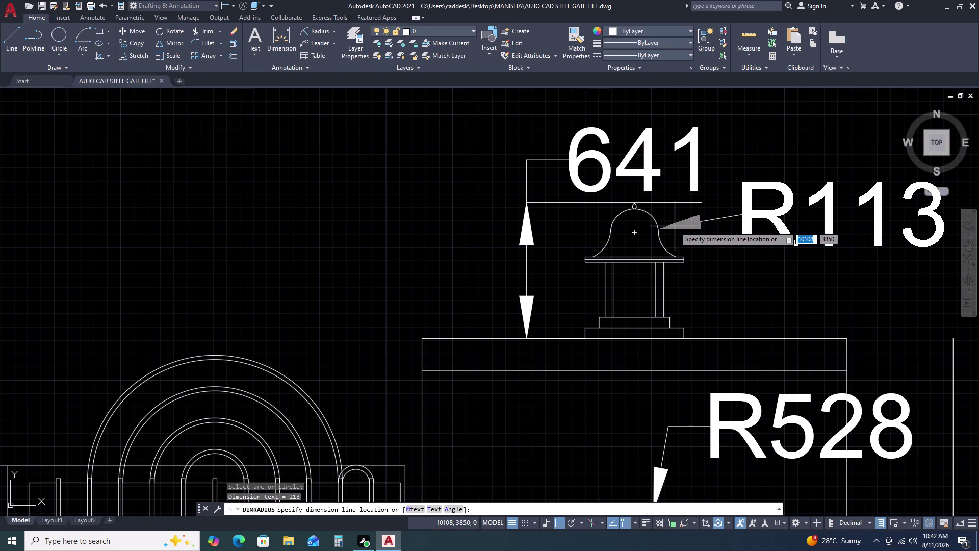
click(675, 226)
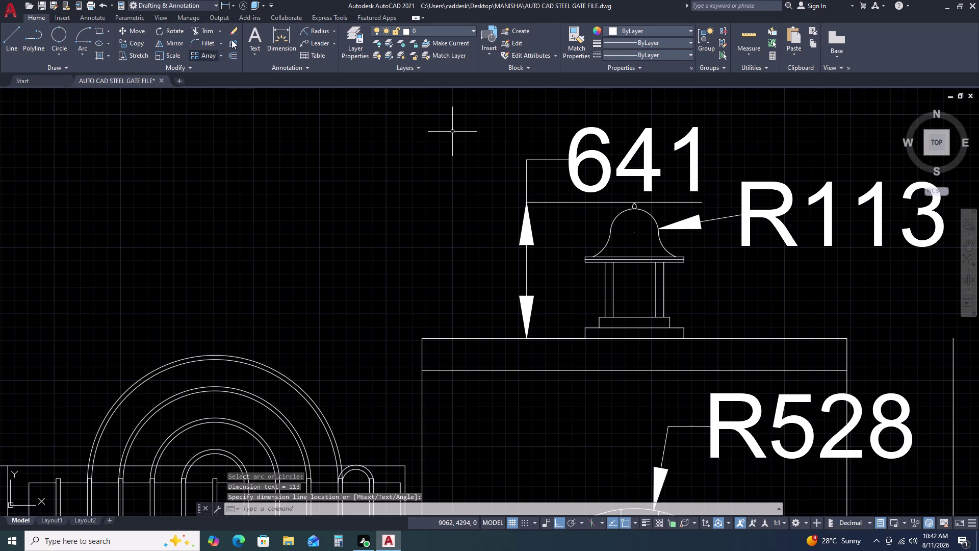
click(332, 30)
click(326, 47)
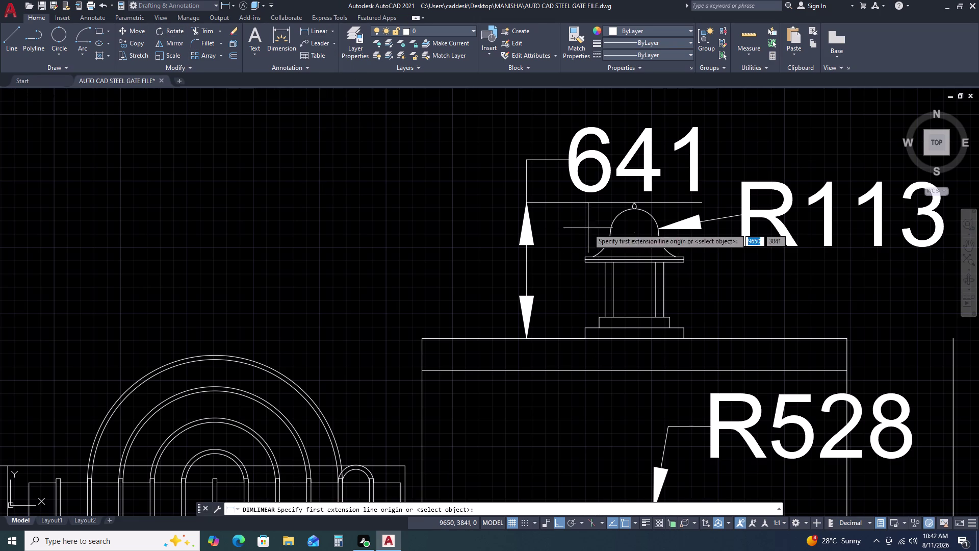
scroll(up, 3)
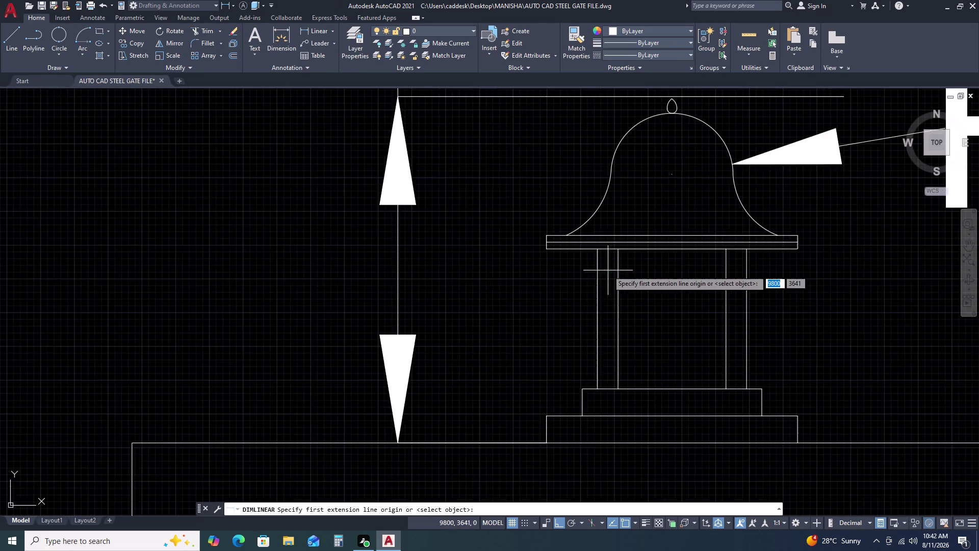
scroll(up, 3)
click(591, 238)
click(626, 237)
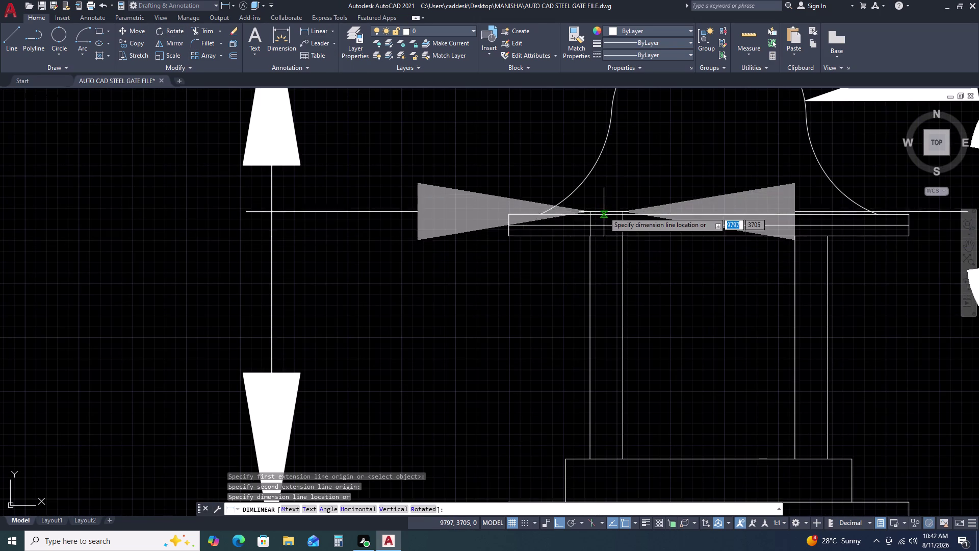
scroll(down, 3)
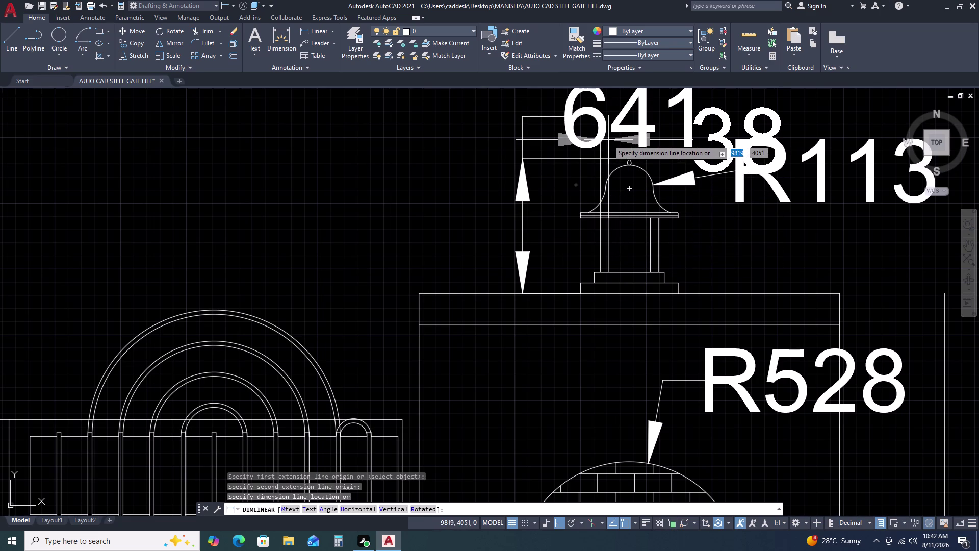
click(607, 147)
Reposition the 641 dimension with grips and lift the 38 text up beside it.
middle_drag(608, 152, 614, 254)
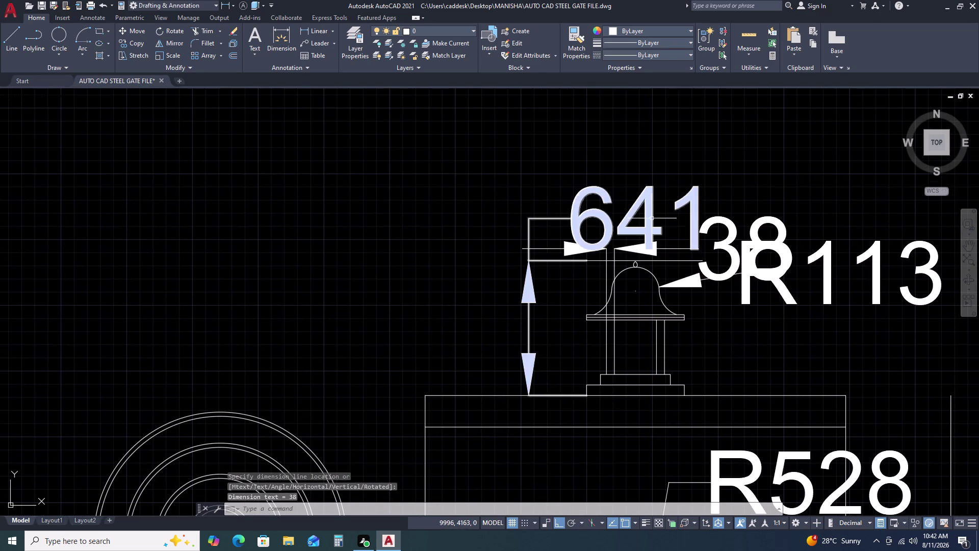
click(652, 218)
click(605, 187)
click(634, 219)
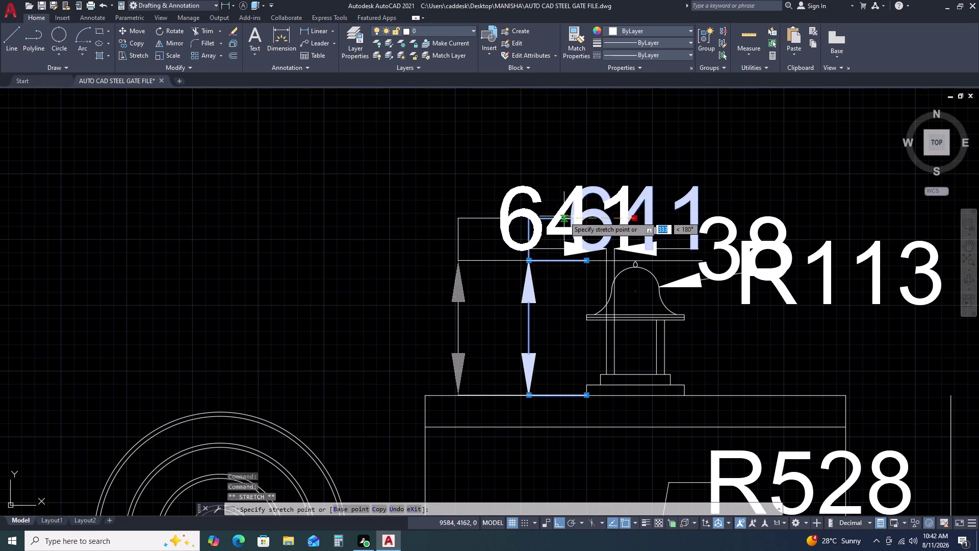
click(550, 216)
scroll(down, 3)
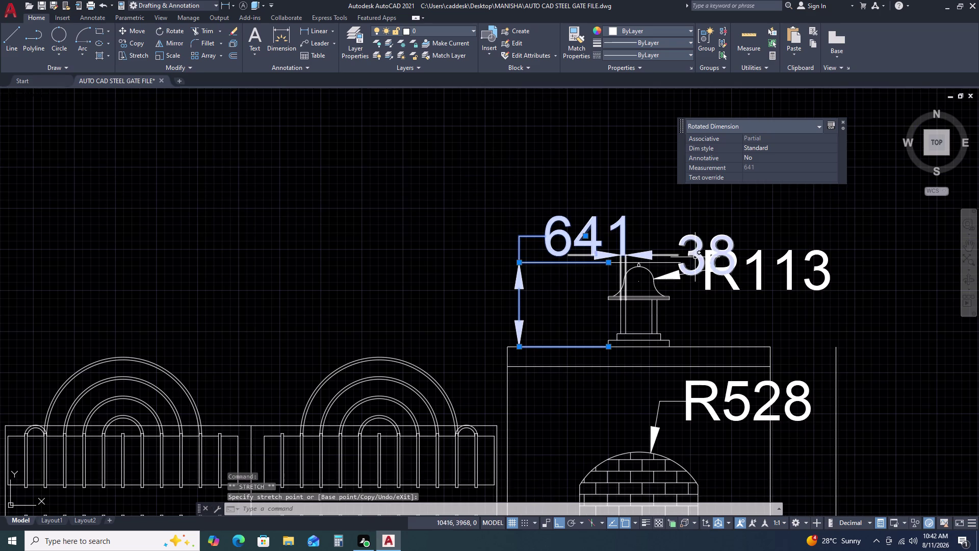
click(692, 250)
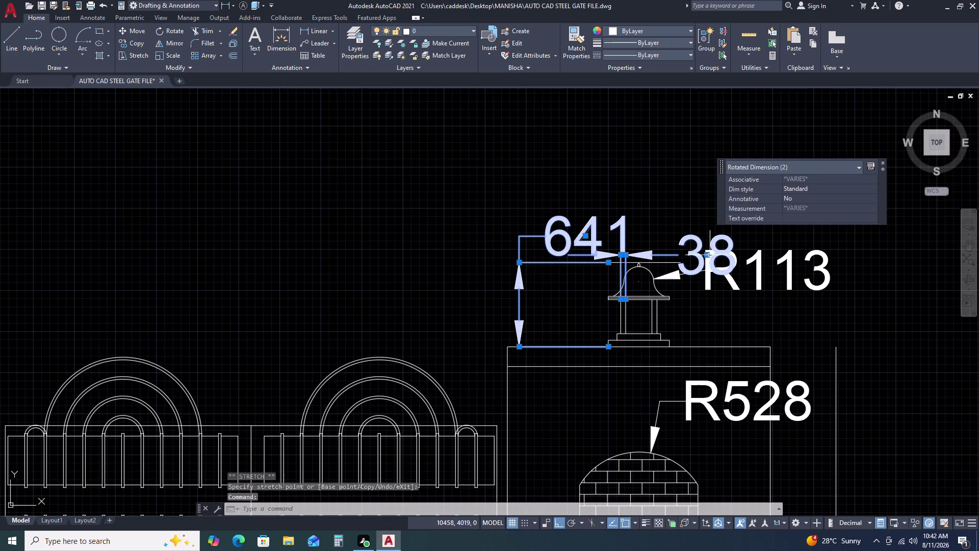
click(708, 255)
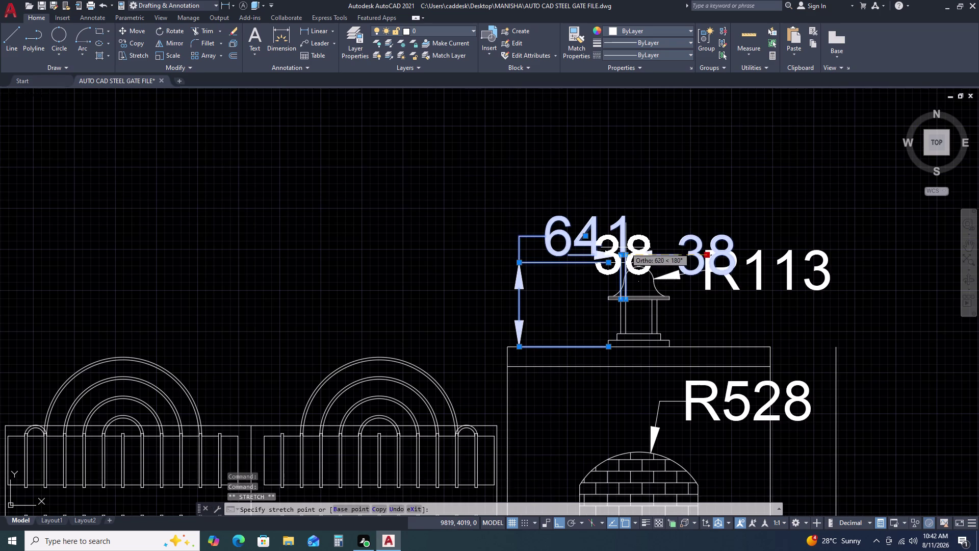
click(626, 247)
click(626, 257)
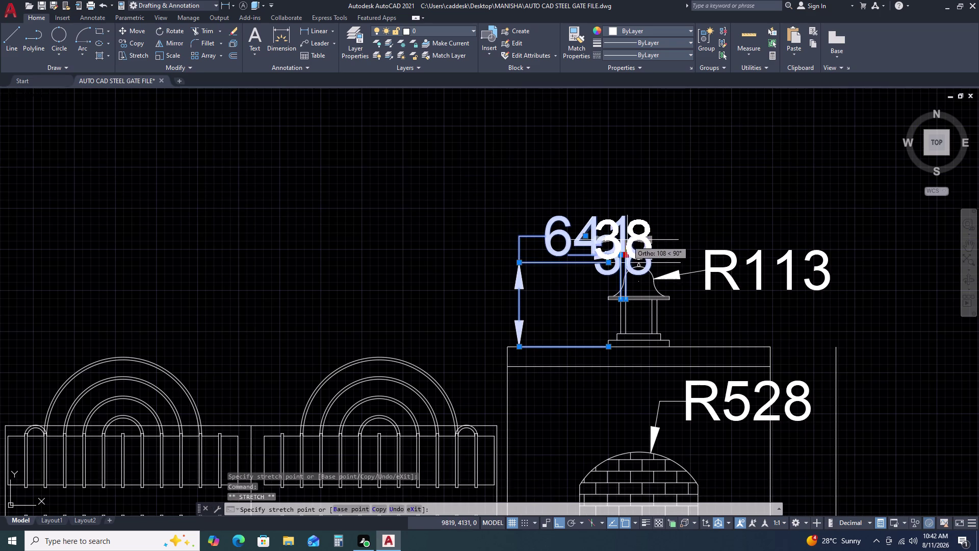
click(628, 239)
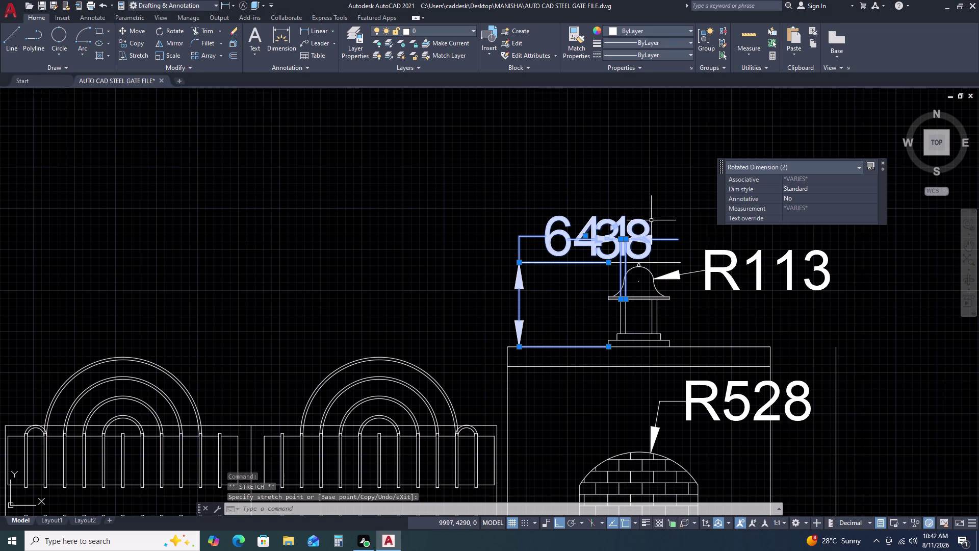
middle_drag(719, 320, 601, 159)
middle_click(592, 147)
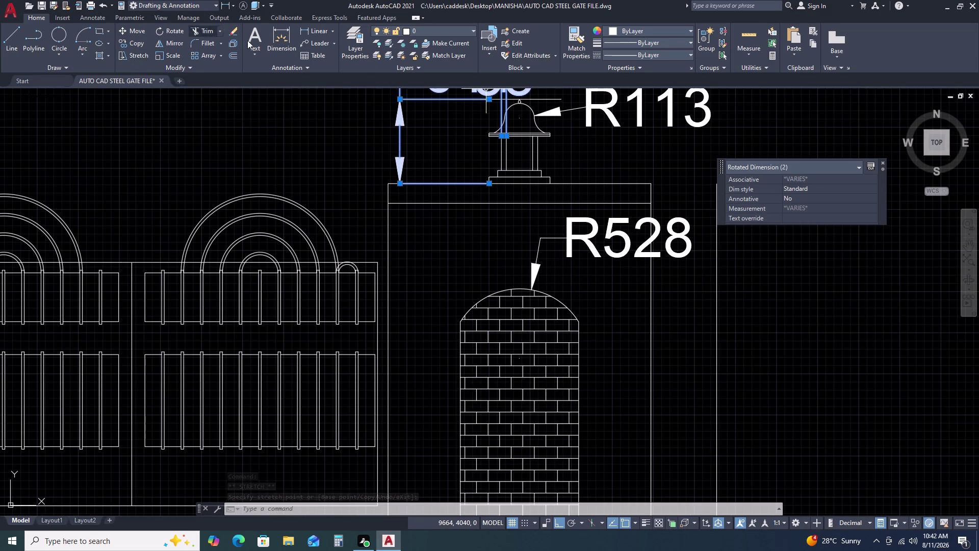
Dimension the lamp post width as 200 and move its text onto the post.
click(320, 29)
scroll(up, 3)
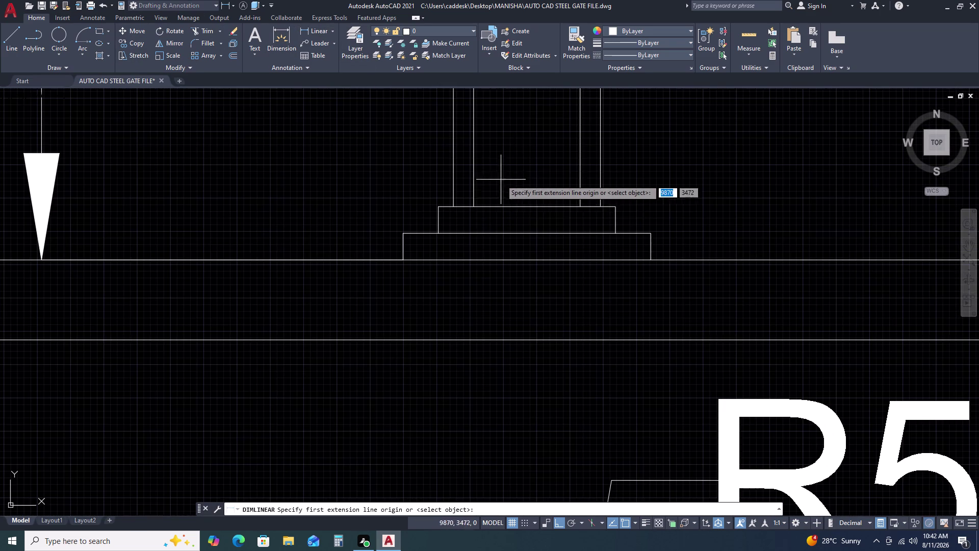
click(474, 205)
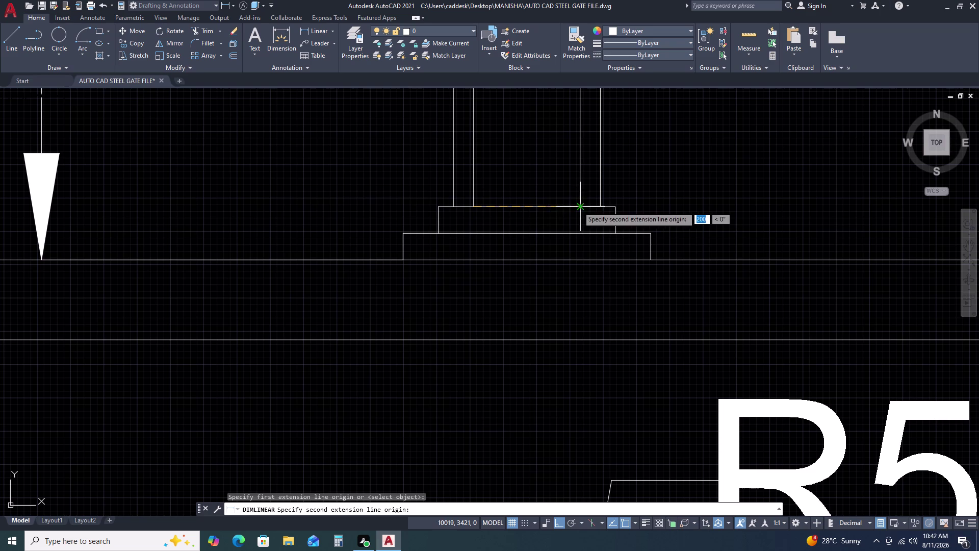
click(579, 206)
scroll(down, 3)
click(564, 169)
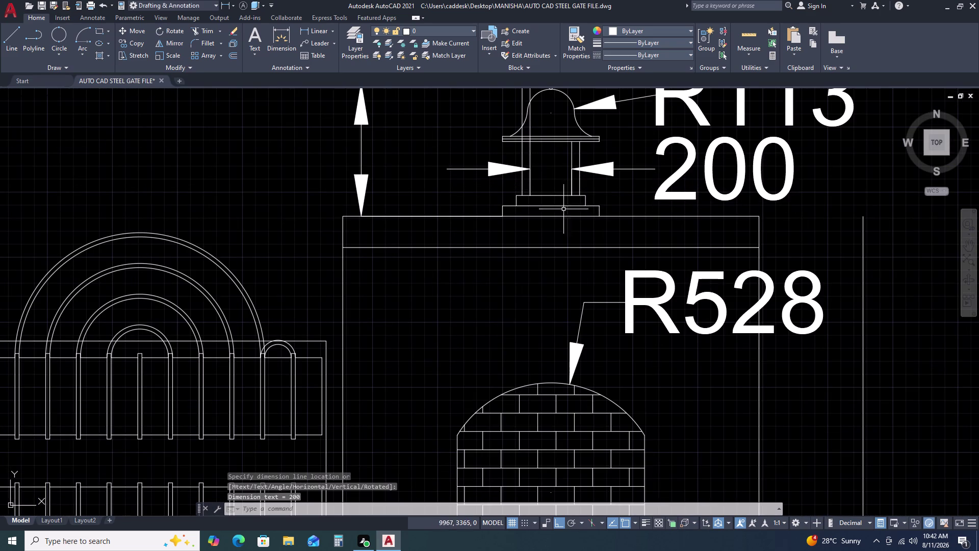
click(691, 175)
click(684, 152)
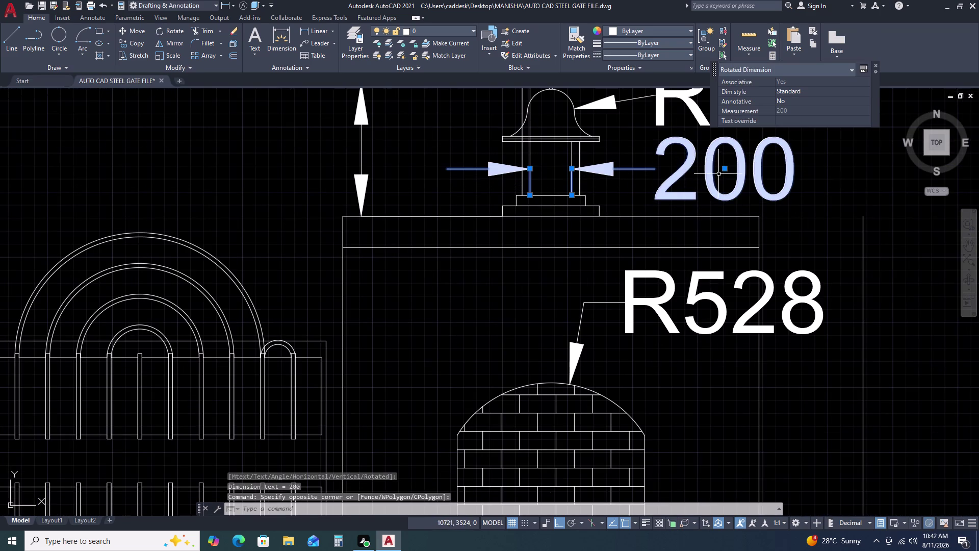
click(723, 171)
click(552, 158)
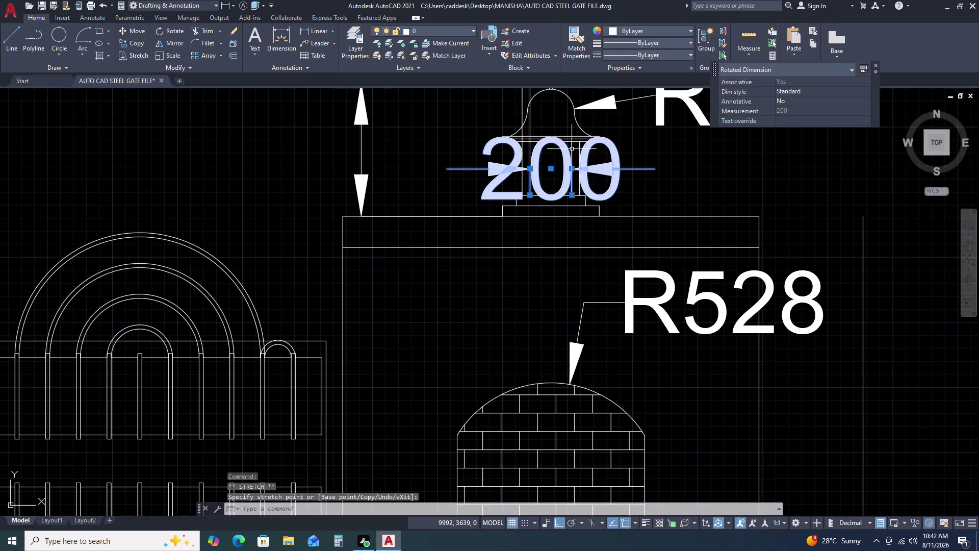
Add a vertical 50 dimension for the pillar cap thickness.
click(320, 29)
scroll(up, 3)
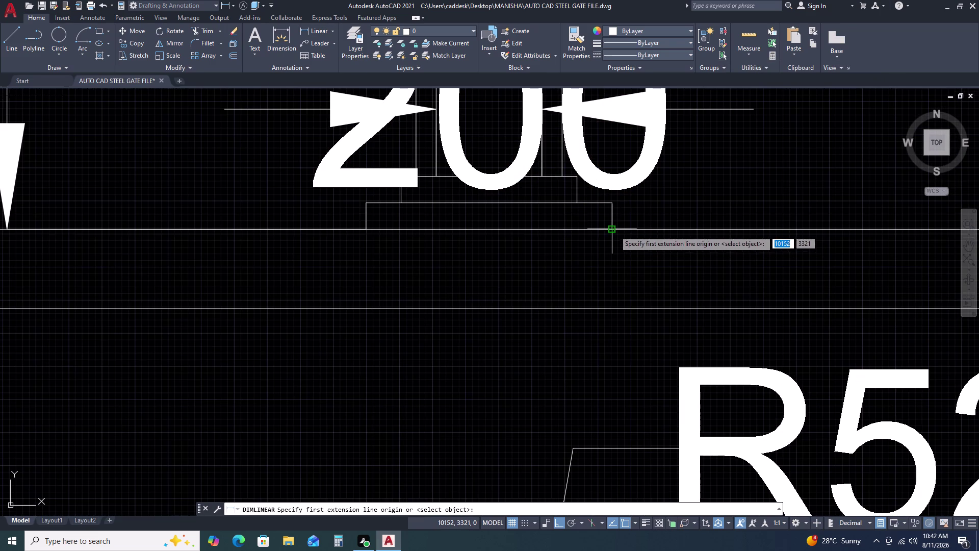
click(615, 231)
click(614, 202)
scroll(down, 3)
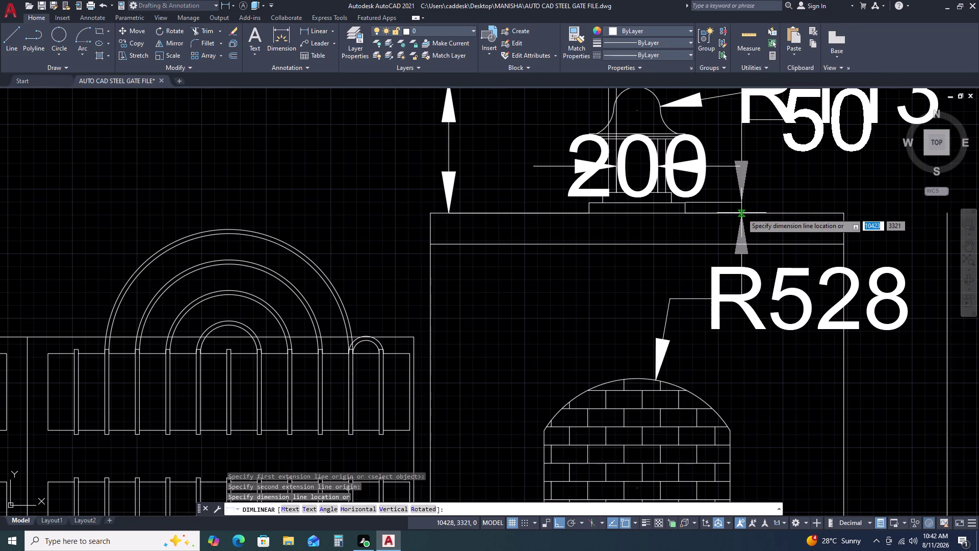
click(714, 212)
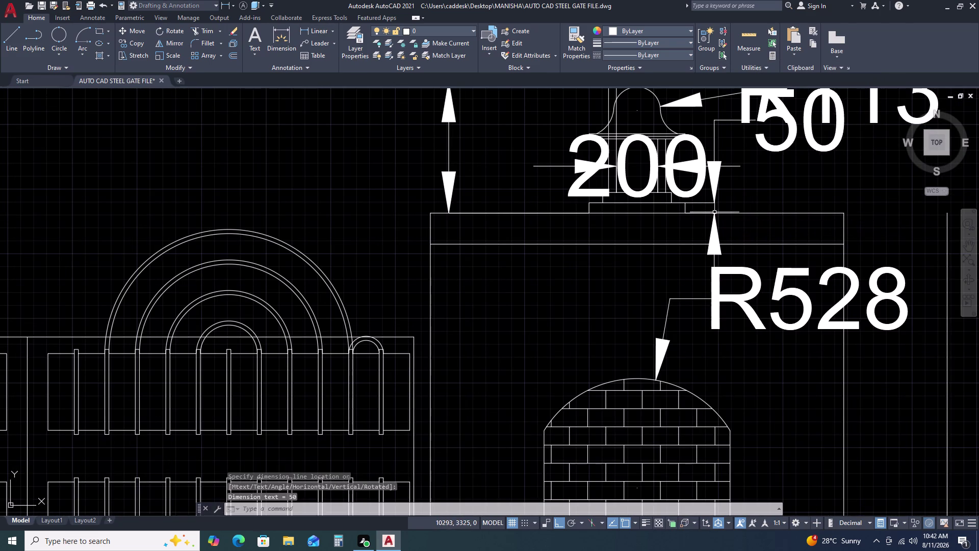
Stretch the 50 dimension toward the pillar's right edge, then undo the move.
click(783, 136)
click(764, 145)
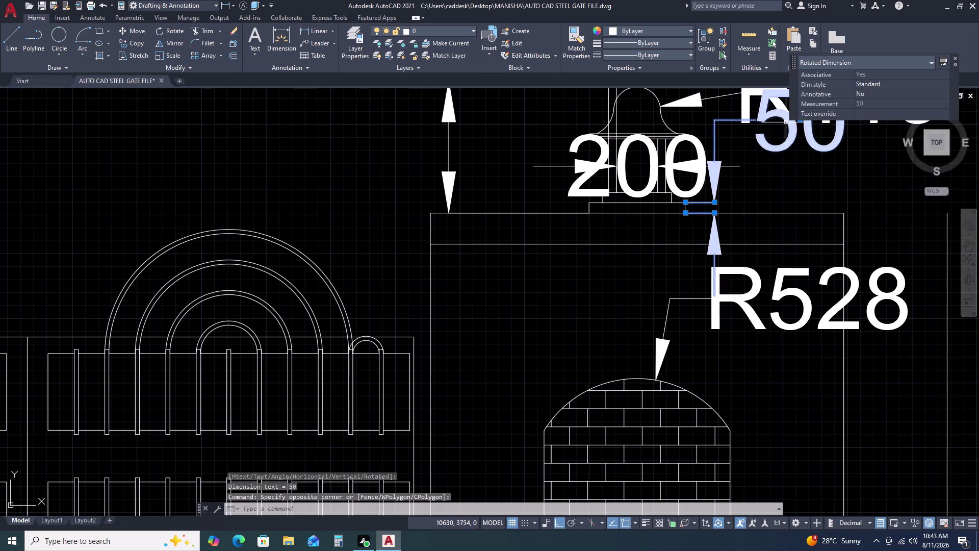
click(801, 121)
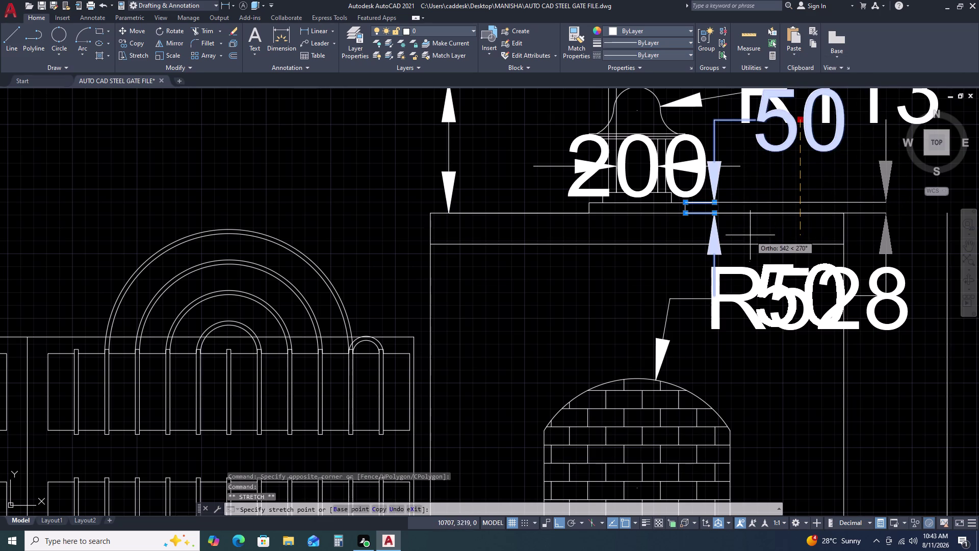
click(747, 228)
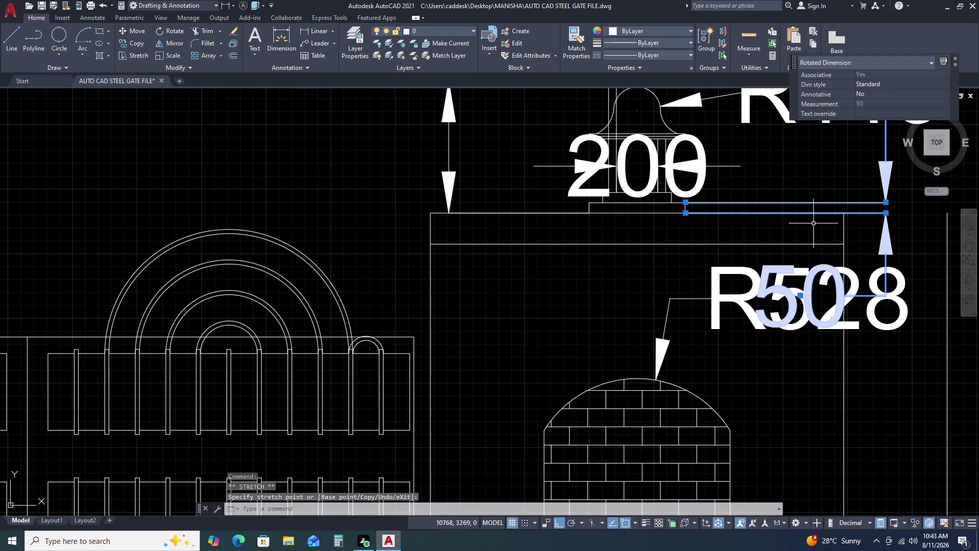
scroll(down, 3)
key(ctrl+z)
key(ctrl+z)
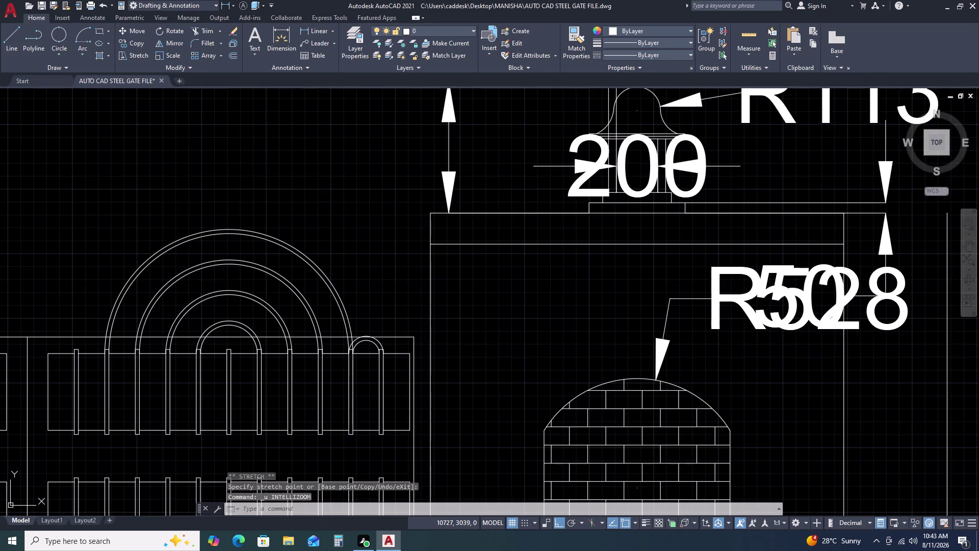
key(Escape)
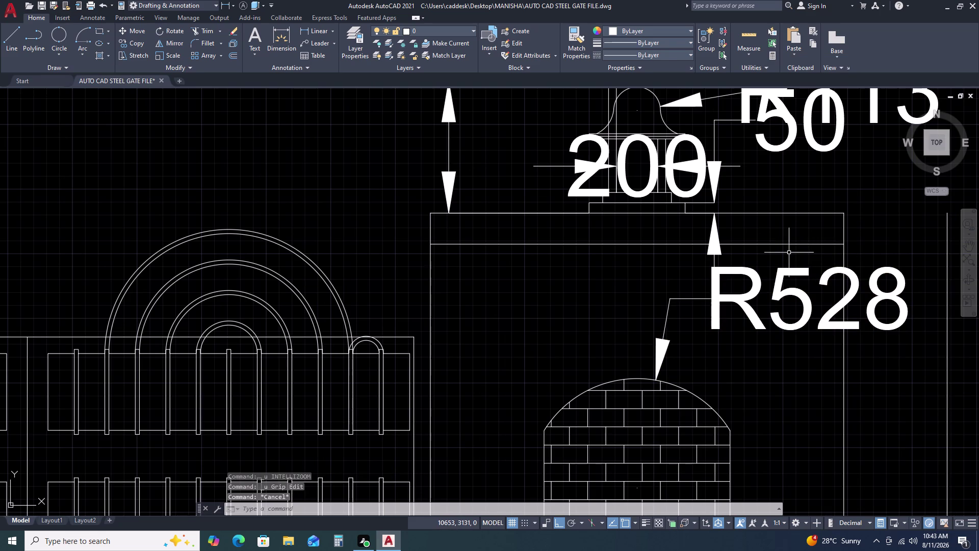
scroll(down, 3)
middle_drag(805, 321, 807, 272)
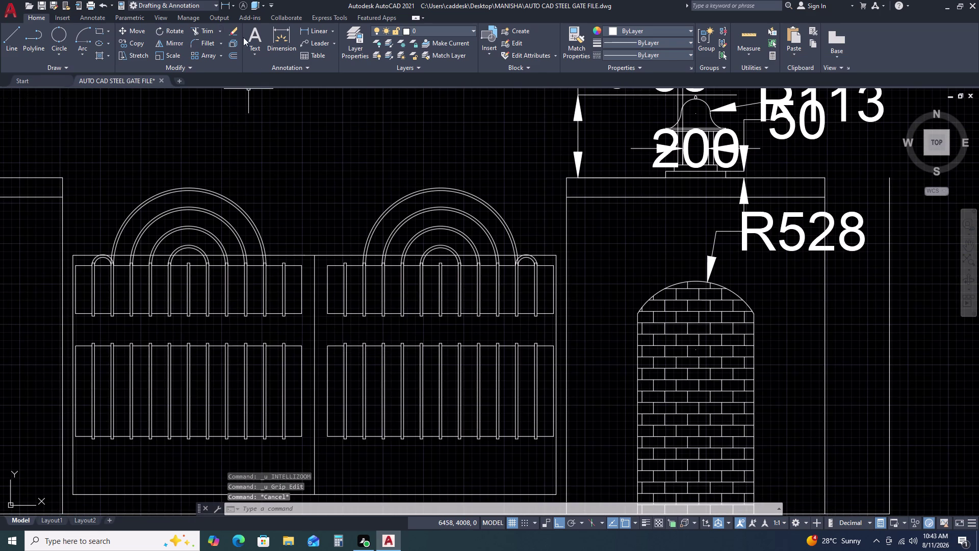
Dimension the right pillar's full height as 2600.
click(322, 27)
scroll(down, 3)
scroll(up, 3)
click(566, 227)
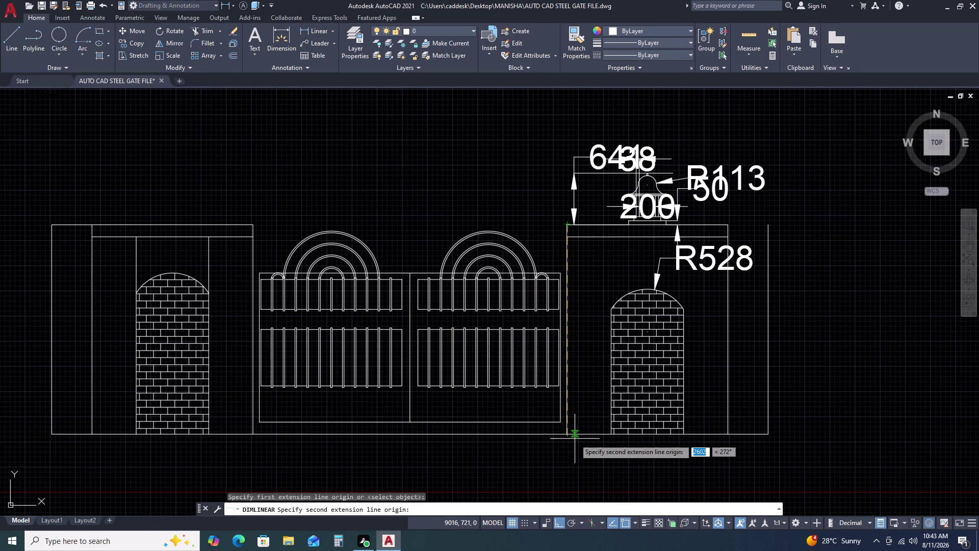
click(568, 433)
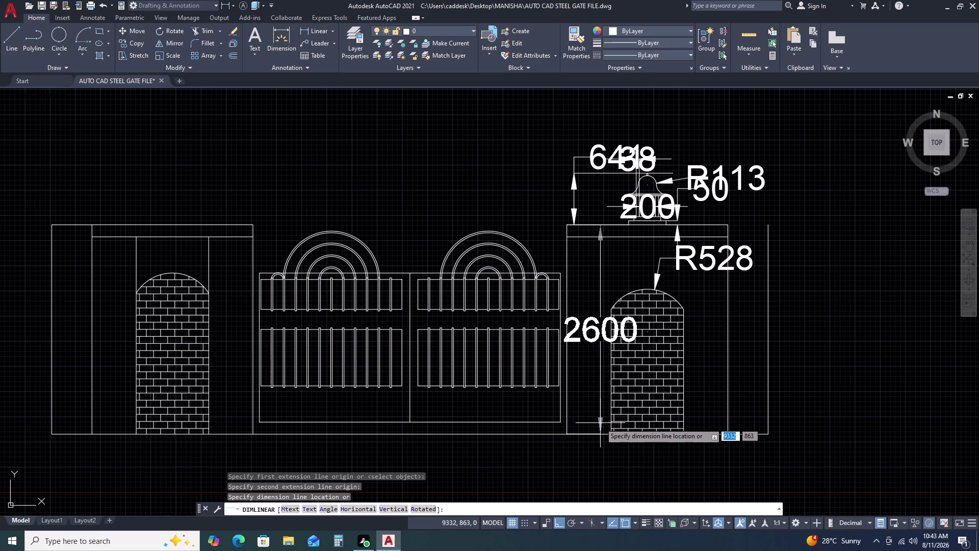
click(602, 423)
middle_drag(510, 363, 517, 264)
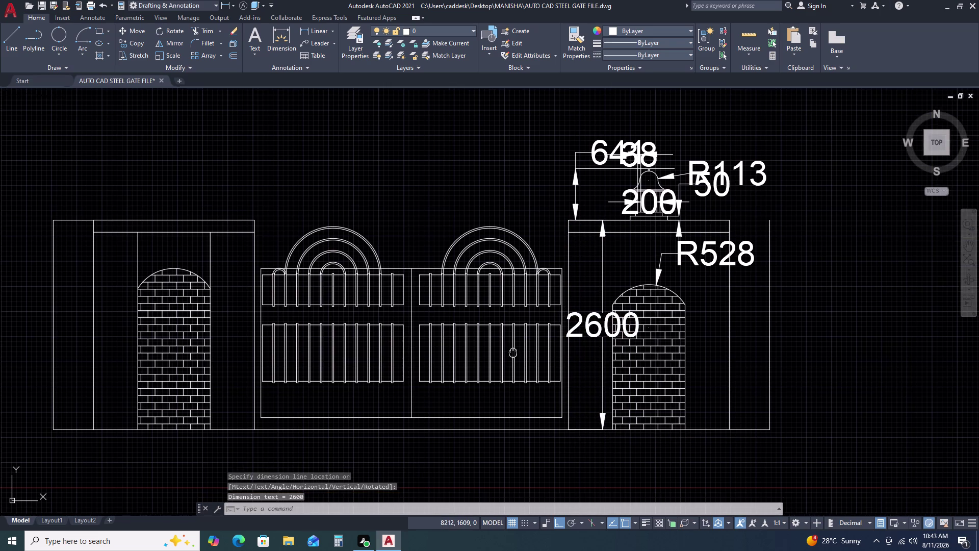
middle_click(335, 319)
middle_drag(425, 297, 450, 288)
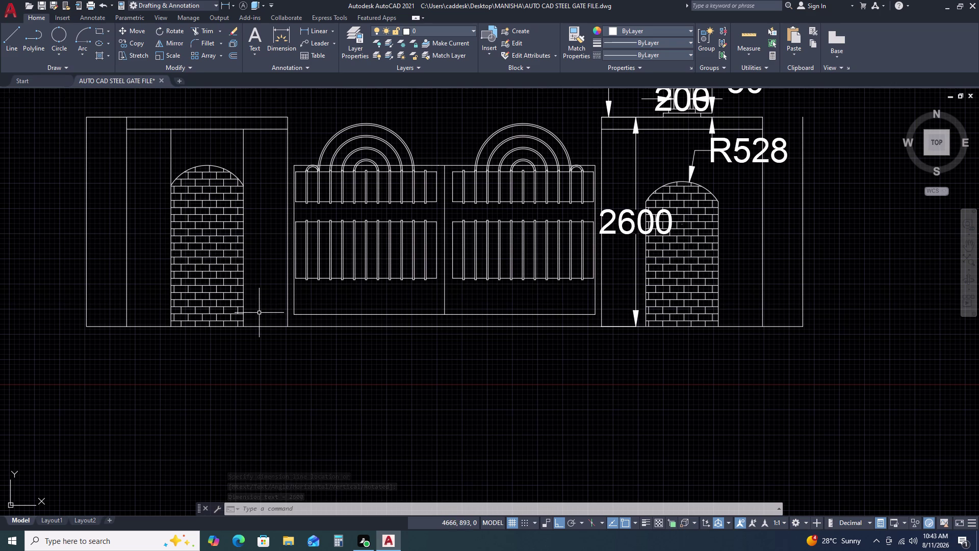
Add a 600 vertical dimension from the left pillar cap beside the gate top, then zoom out.
click(307, 32)
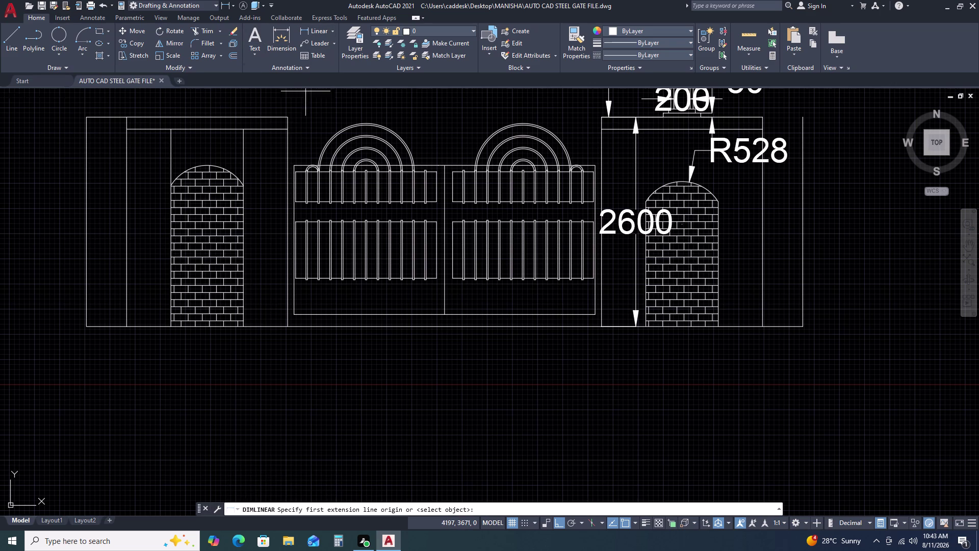
click(295, 165)
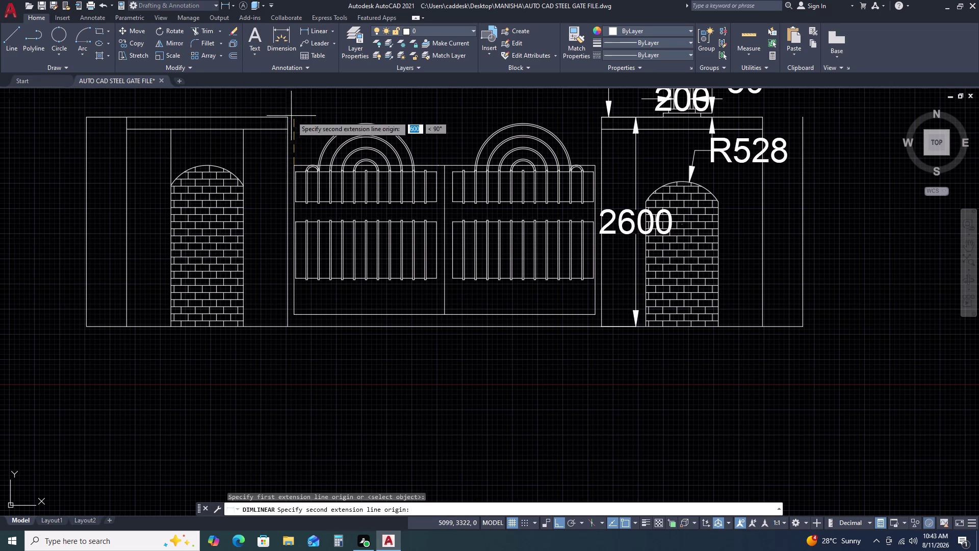
click(296, 118)
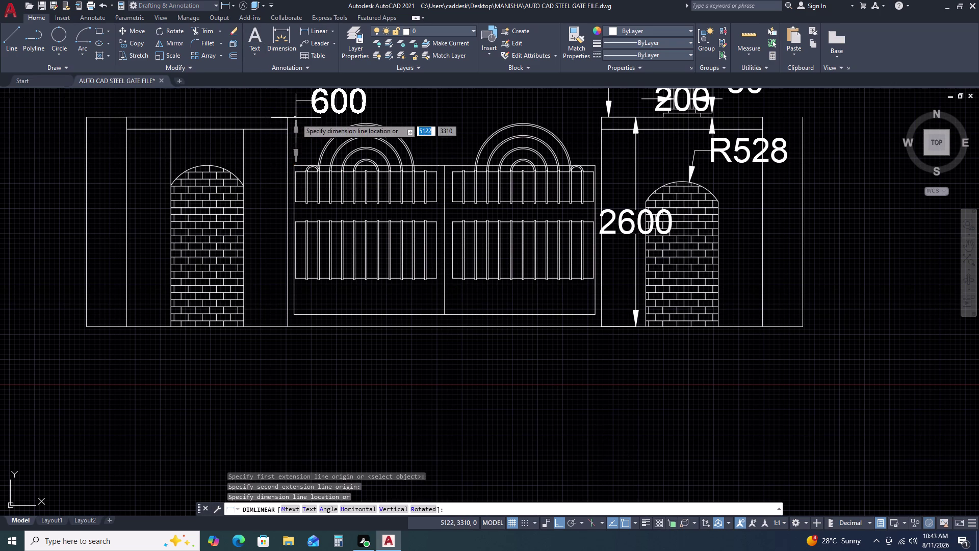
click(295, 127)
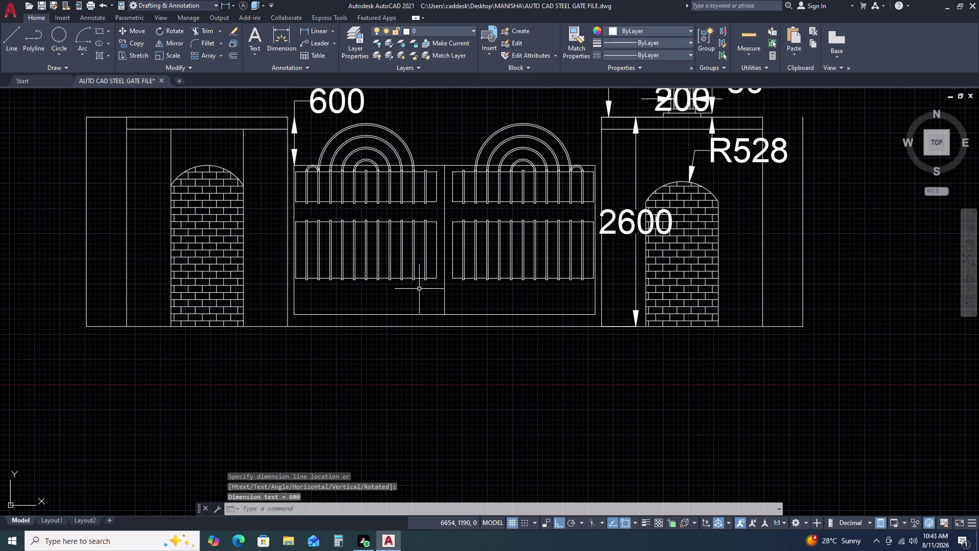
middle_drag(421, 289, 441, 302)
middle_drag(449, 308, 580, 333)
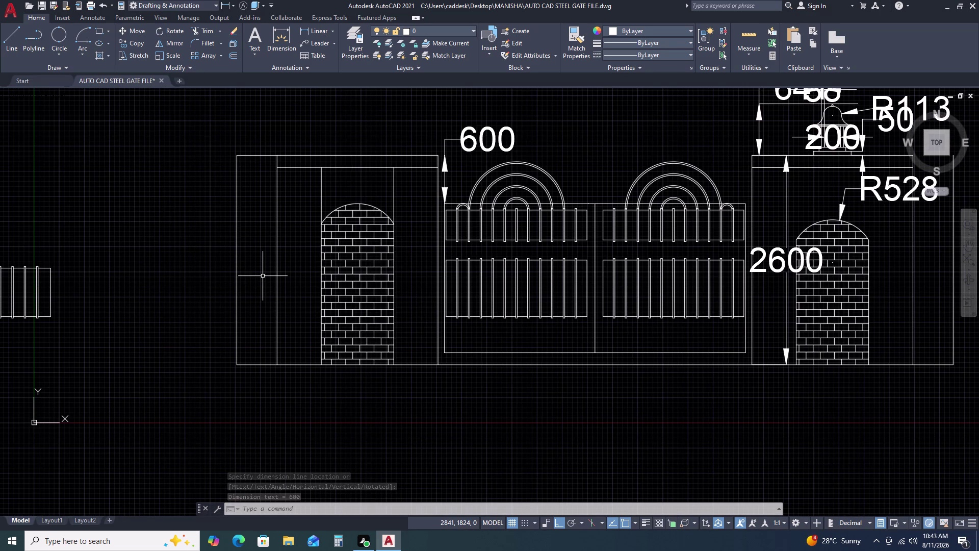
scroll(down, 3)
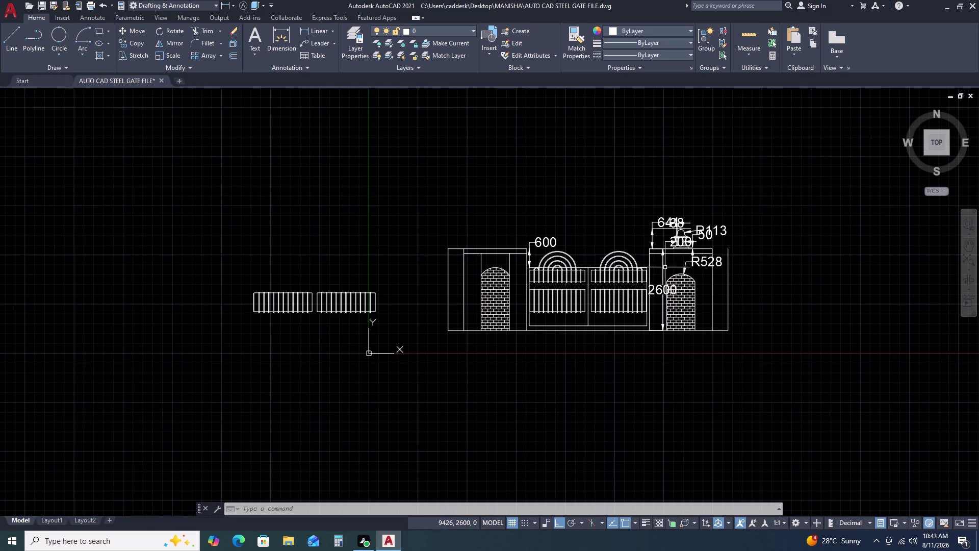
Mirror the right pillar's lamp about the gate centre line, keeping the original.
scroll(up, 3)
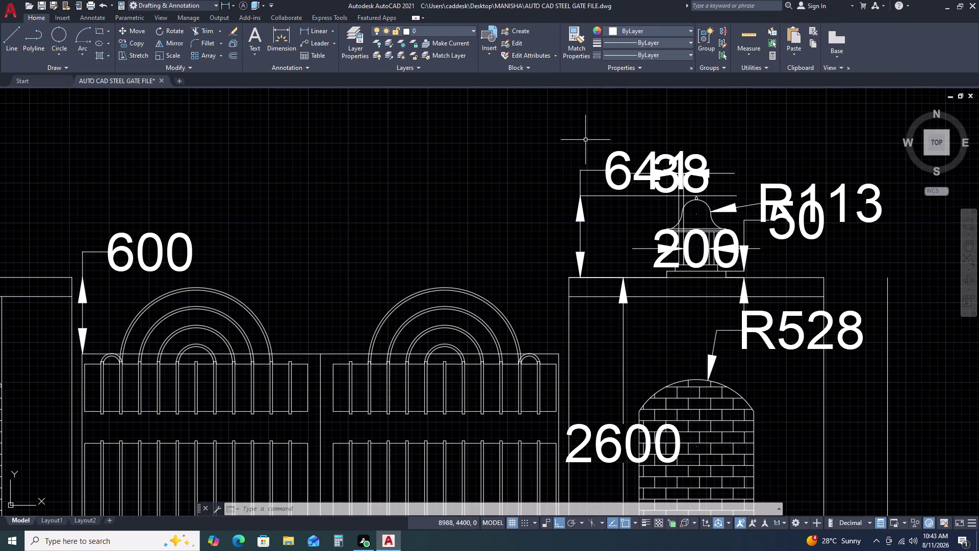
click(637, 189)
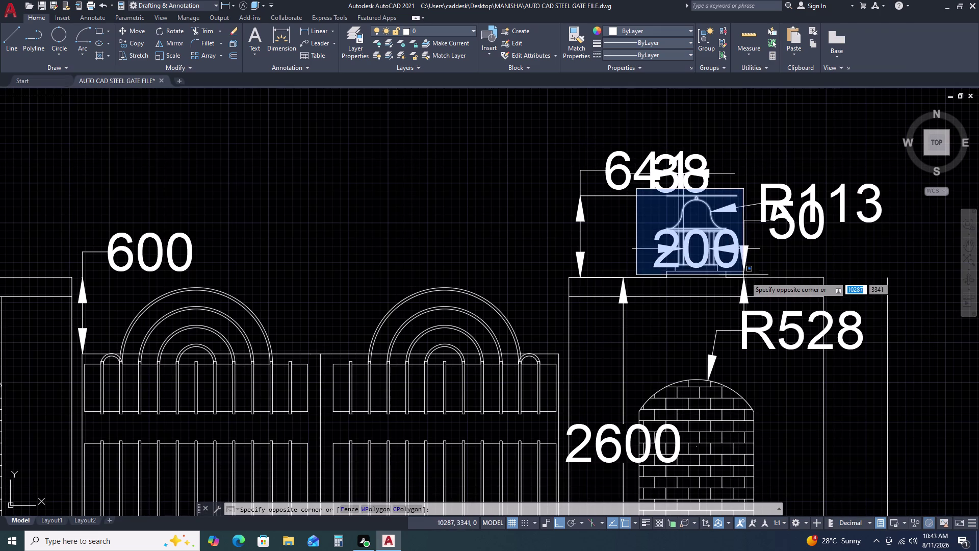
click(759, 288)
scroll(down, 3)
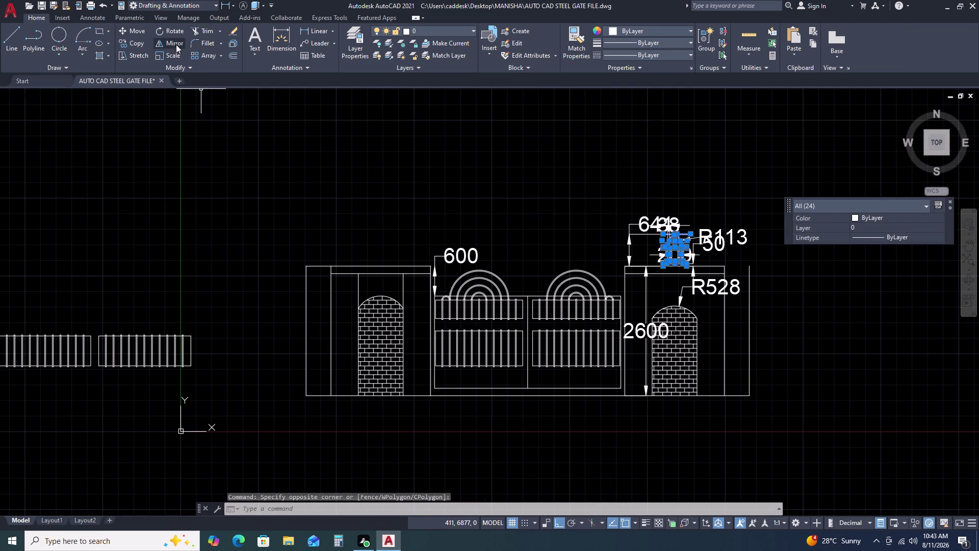
click(176, 45)
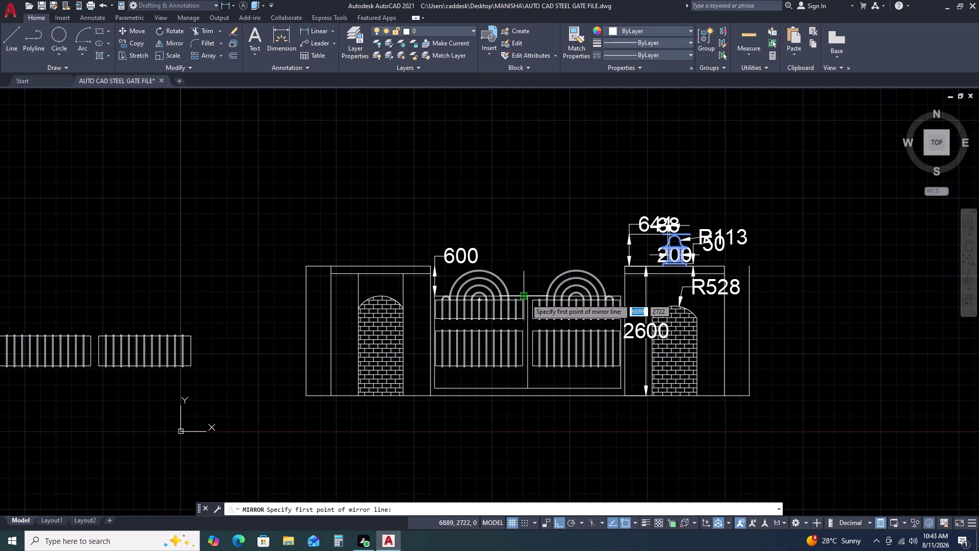
drag(529, 297, 528, 290)
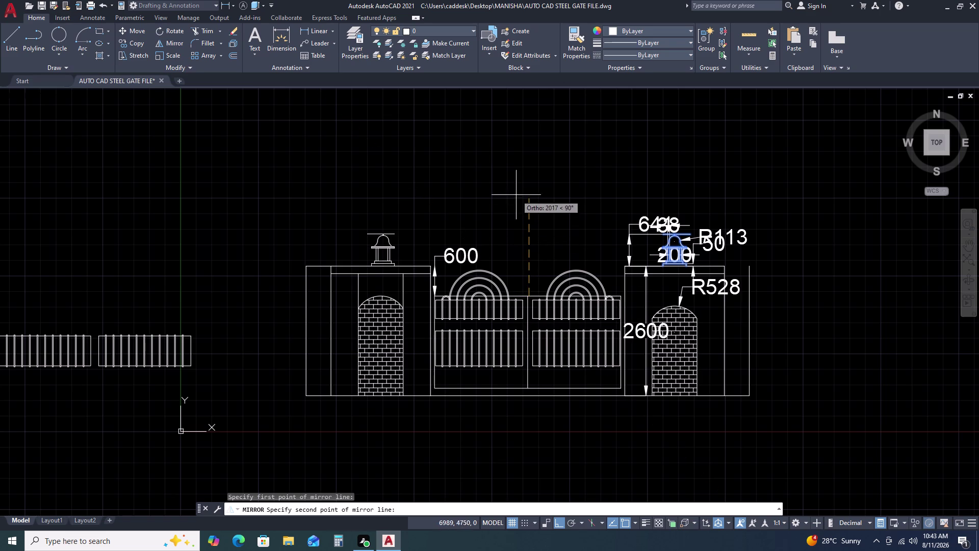
click(528, 143)
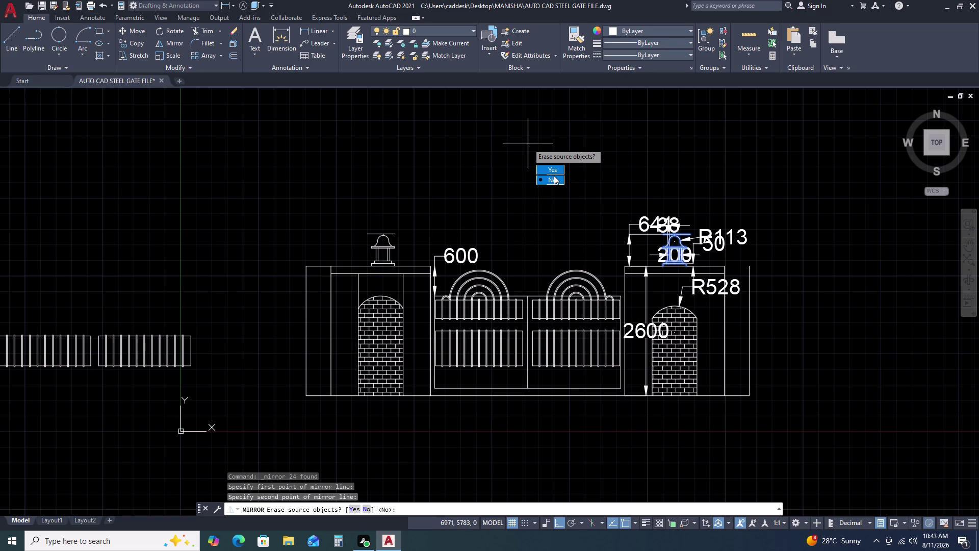
click(554, 180)
Erase the stray line above the copied lamp on the left pillar.
scroll(up, 3)
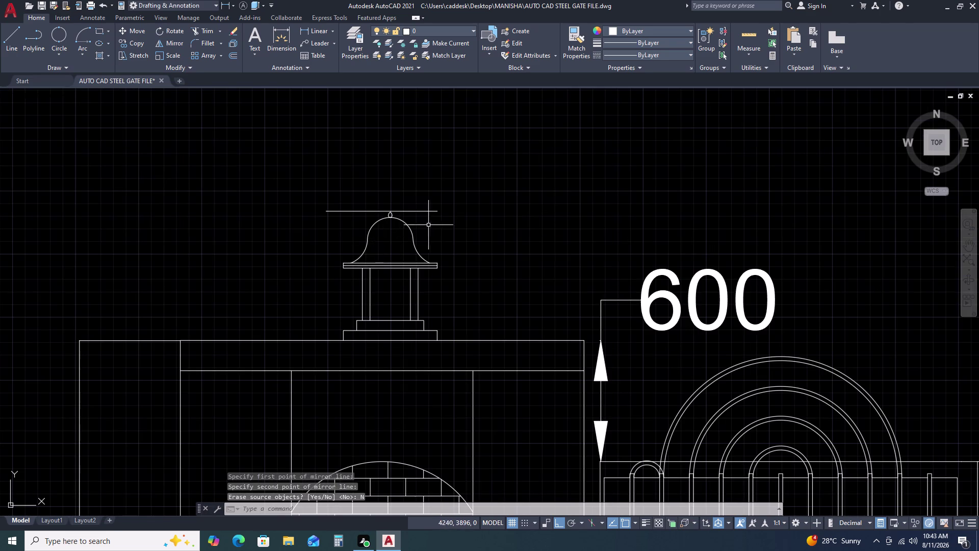
drag(431, 228, 430, 220)
click(419, 193)
right_click(517, 252)
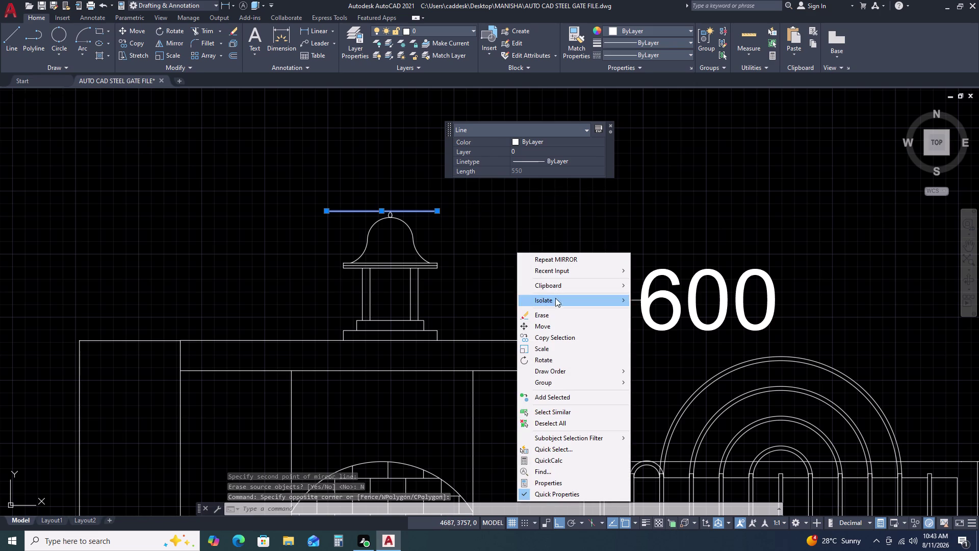
click(556, 313)
scroll(down, 3)
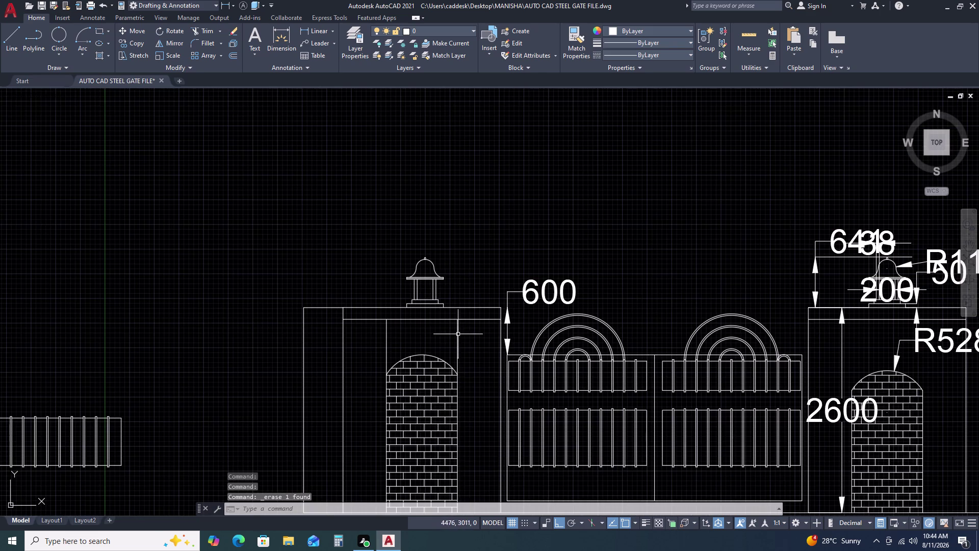
middle_drag(471, 341, 473, 337)
middle_drag(486, 293, 493, 248)
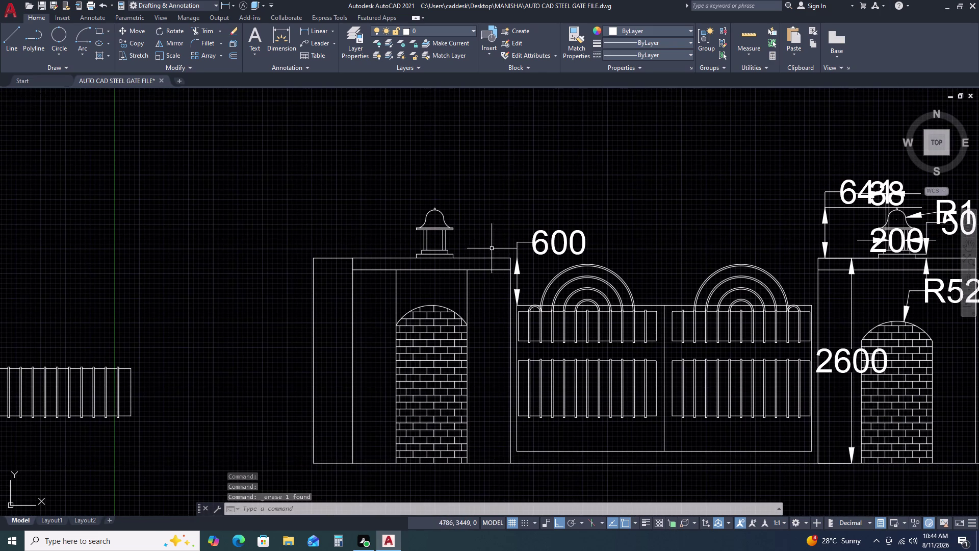
scroll(down, 3)
scroll(up, 3)
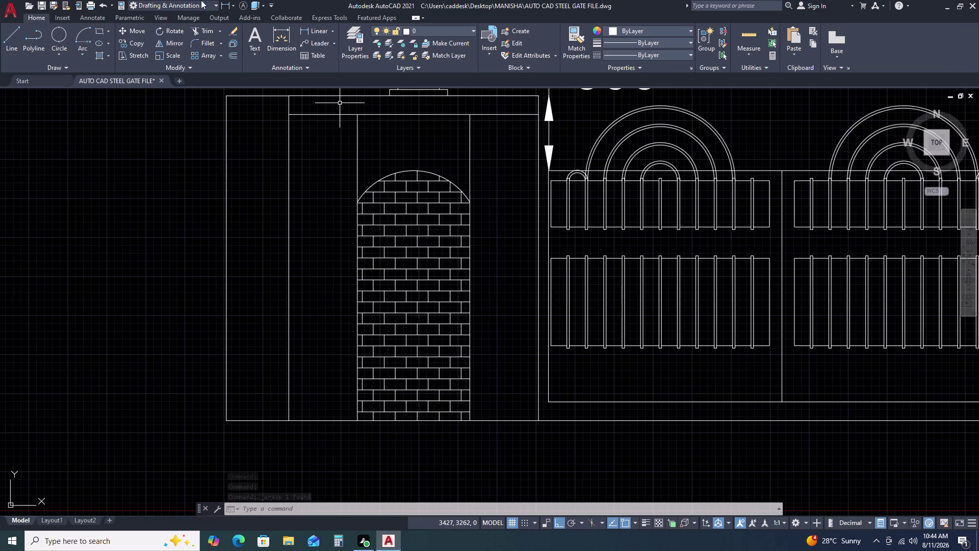
Add a 1750 vertical dimension from the arch springing to the brick column base.
click(325, 30)
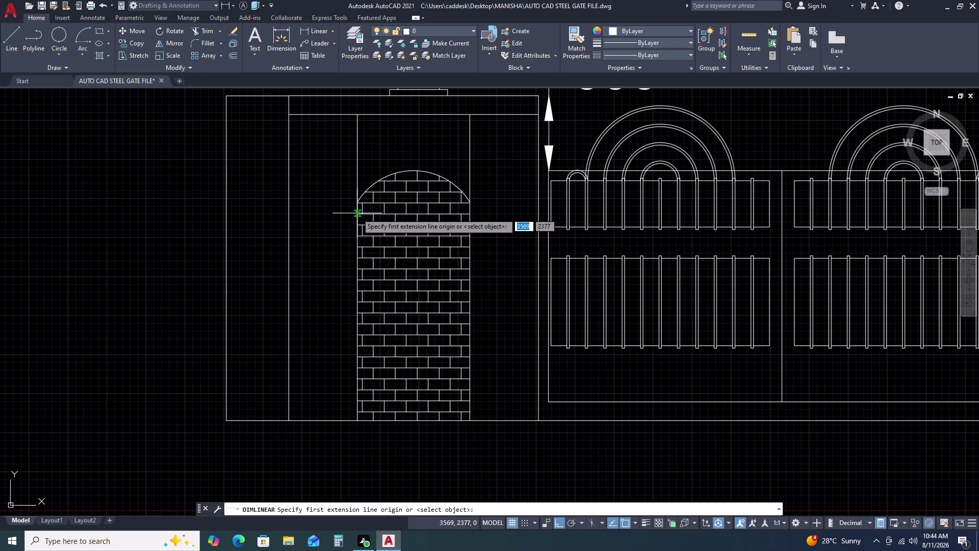
click(357, 203)
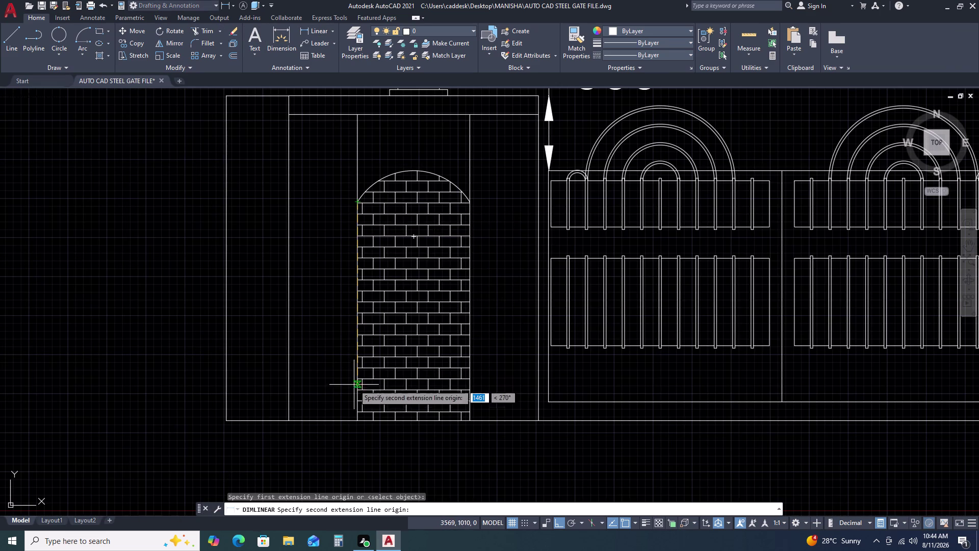
click(356, 421)
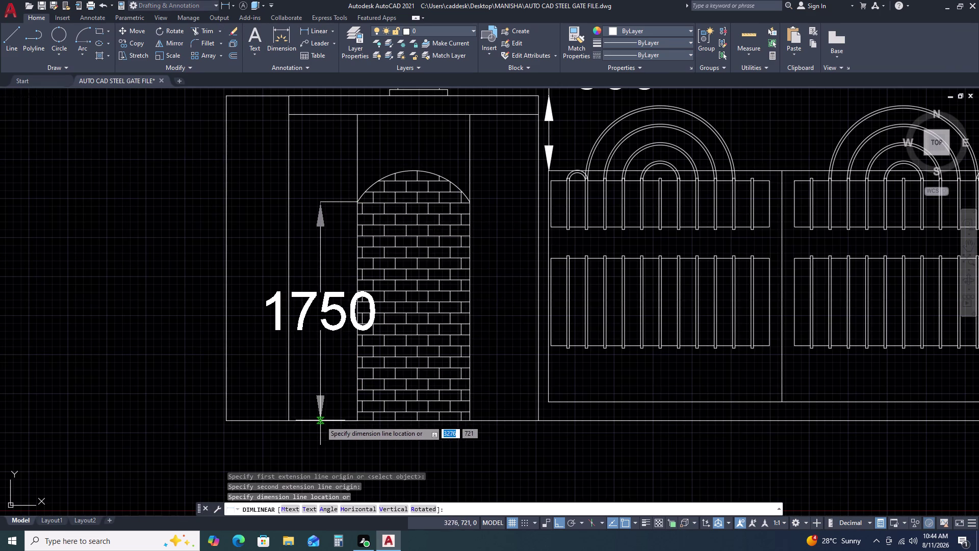
click(319, 420)
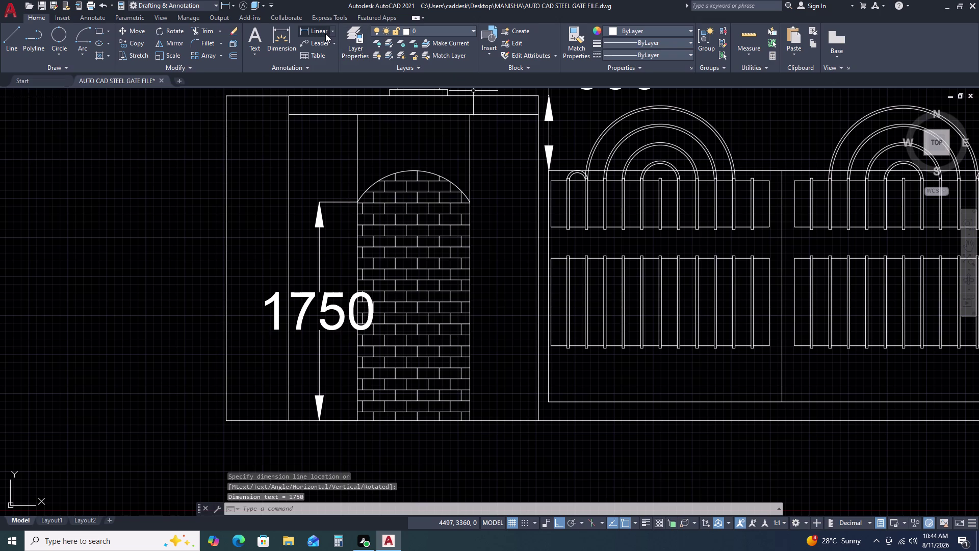
Add a 251 vertical dimension from the arch springing to the level above.
click(325, 34)
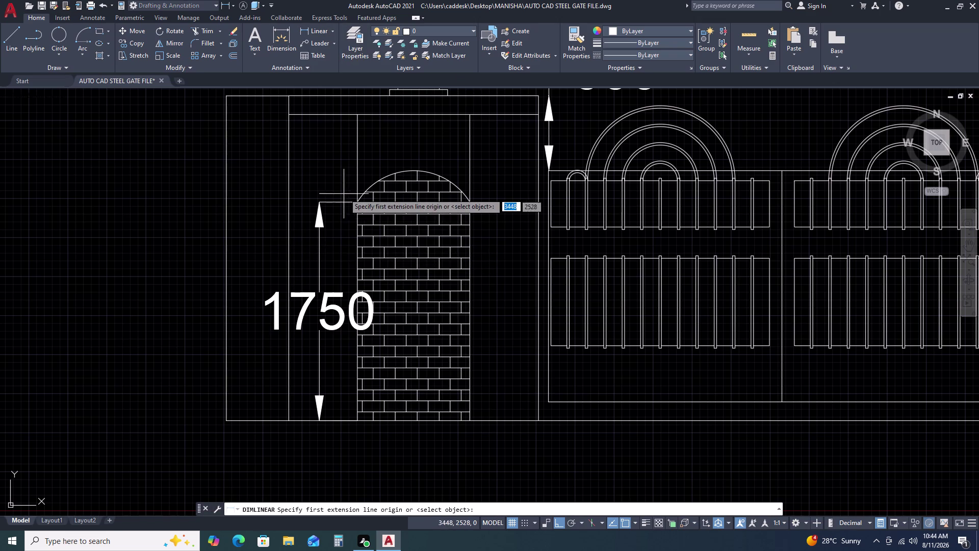
click(356, 204)
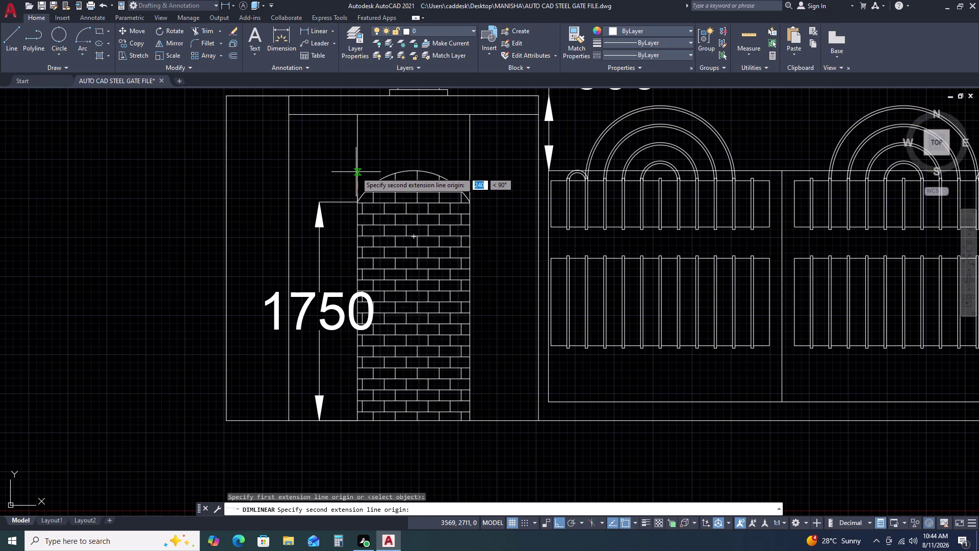
click(414, 171)
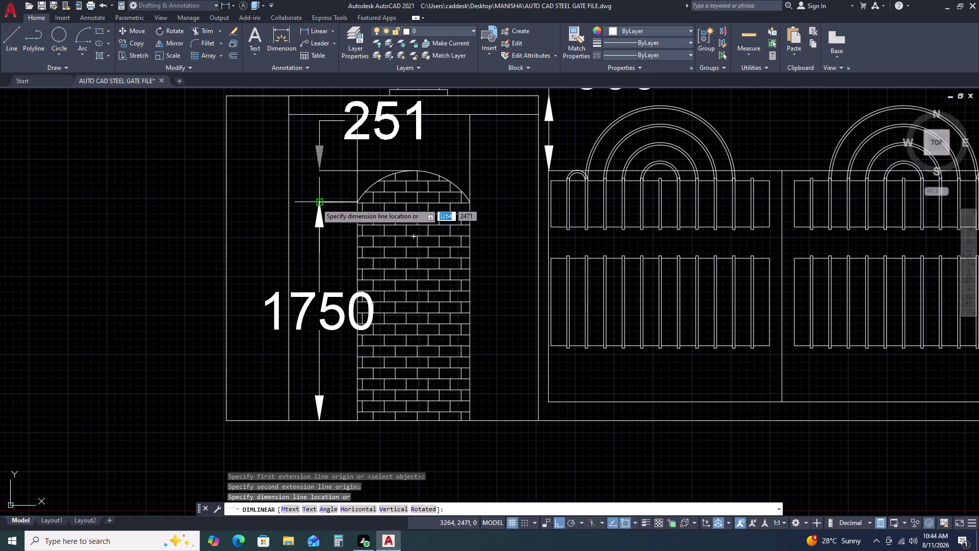
click(321, 204)
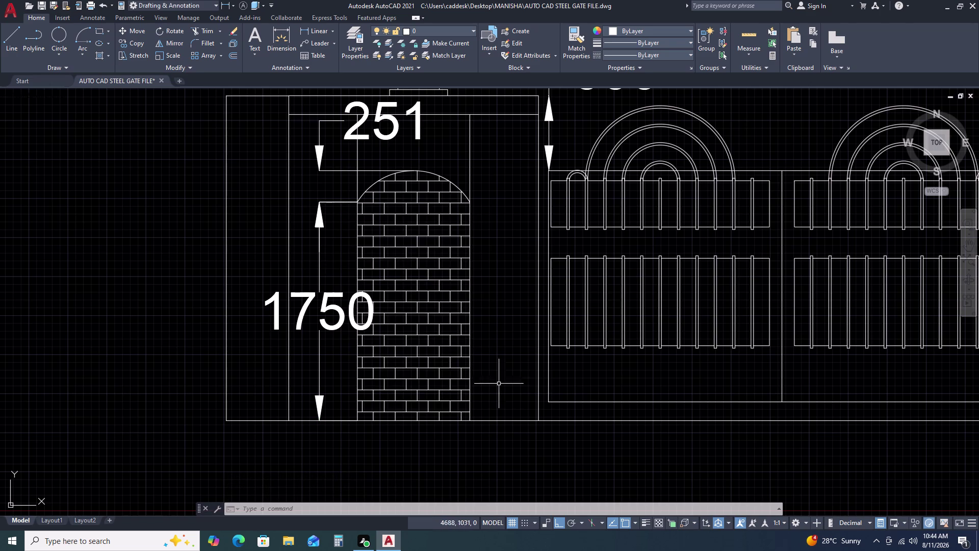
middle_drag(500, 400, 477, 293)
middle_click(477, 292)
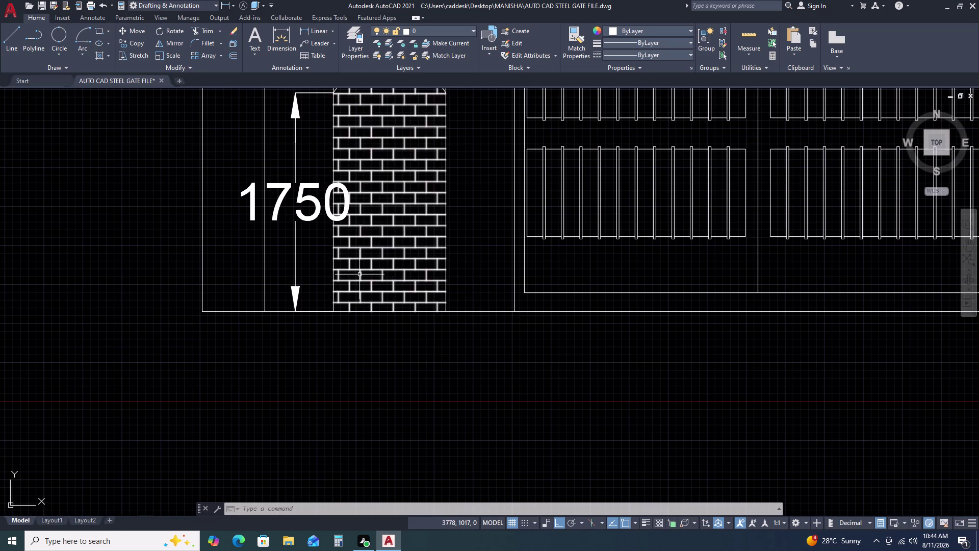
Cancel a misplaced 252 dimension and dimension 250 from the arch's right springing point.
scroll(down, 3)
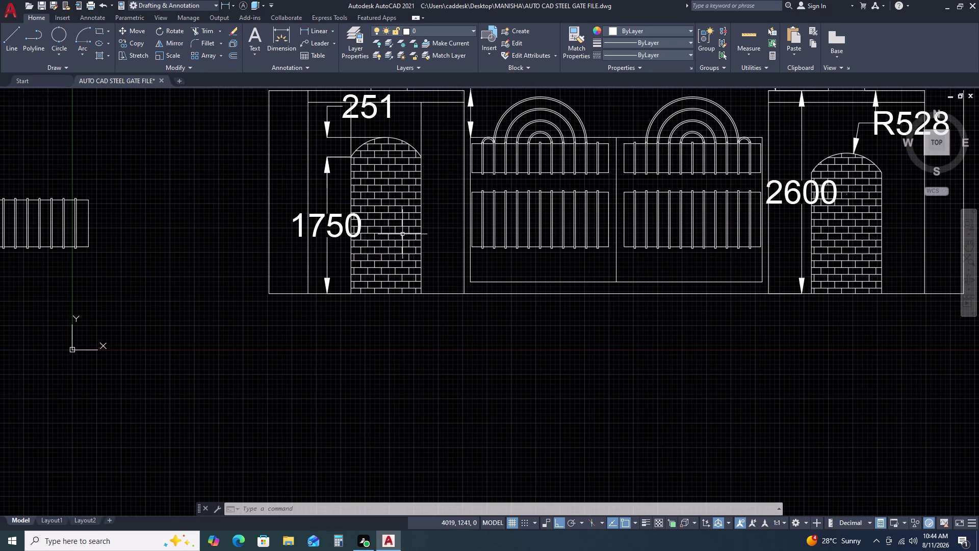
middle_drag(419, 217, 422, 289)
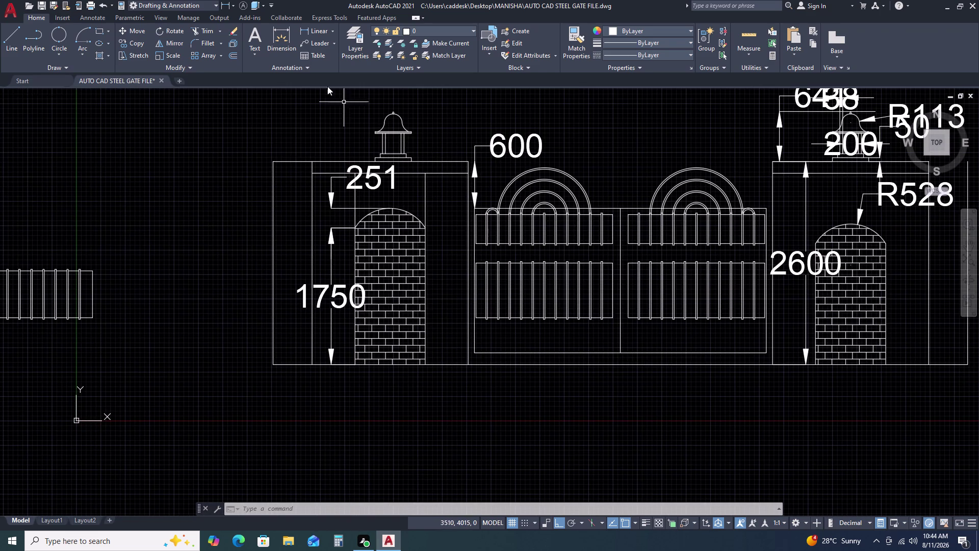
click(326, 34)
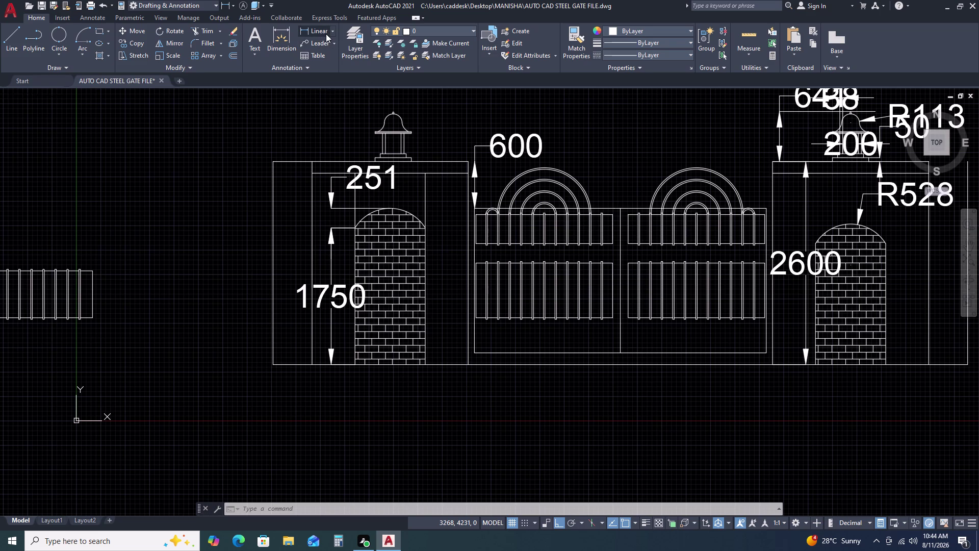
double_click(426, 228)
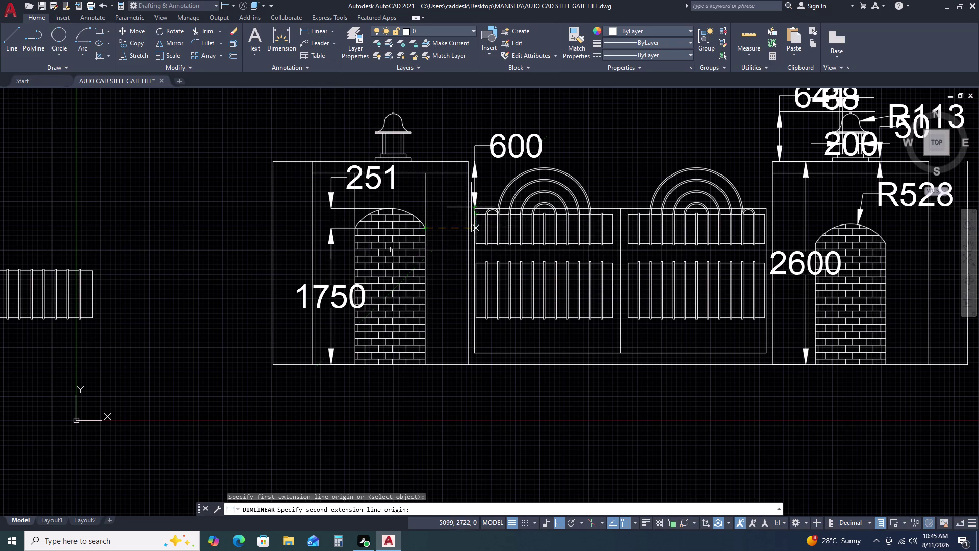
click(424, 208)
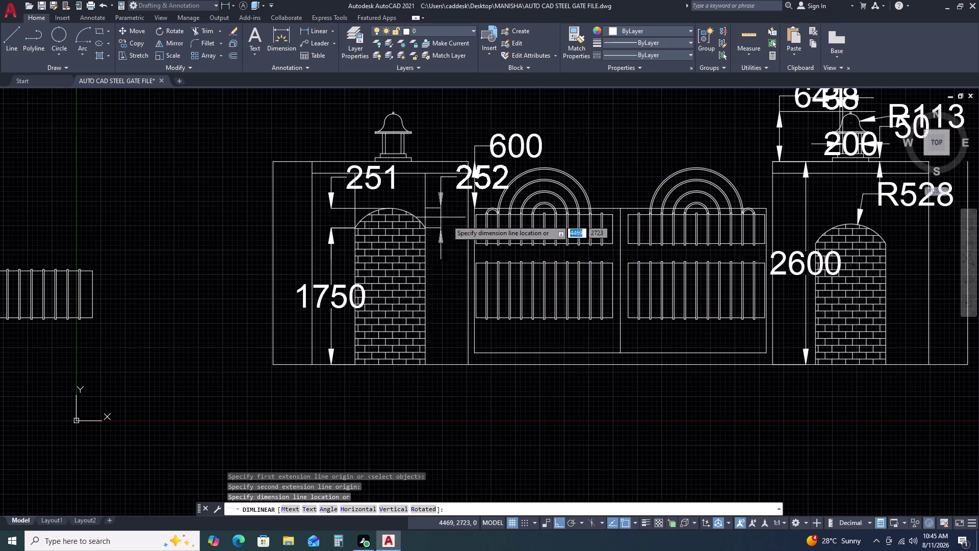
key(Escape)
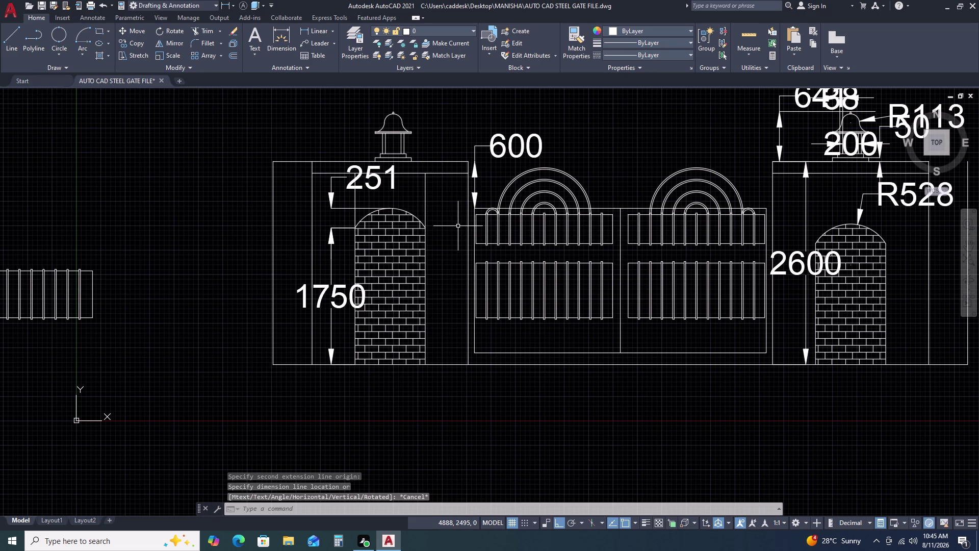
key(space)
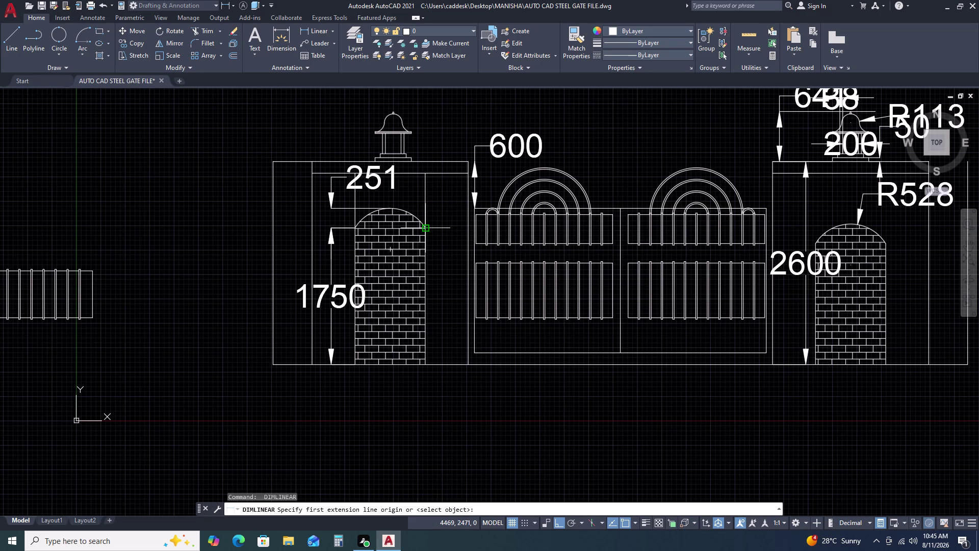
click(425, 228)
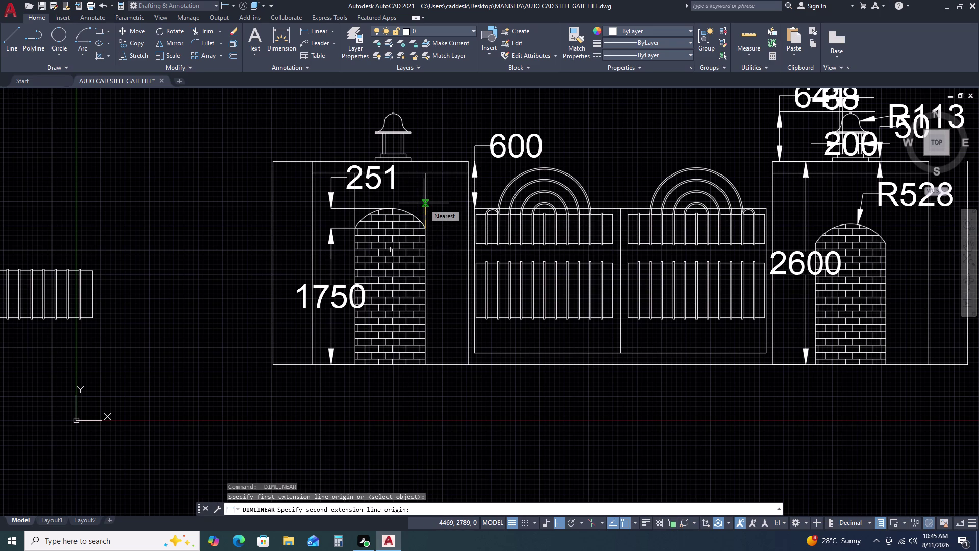
text(250)
key(space)
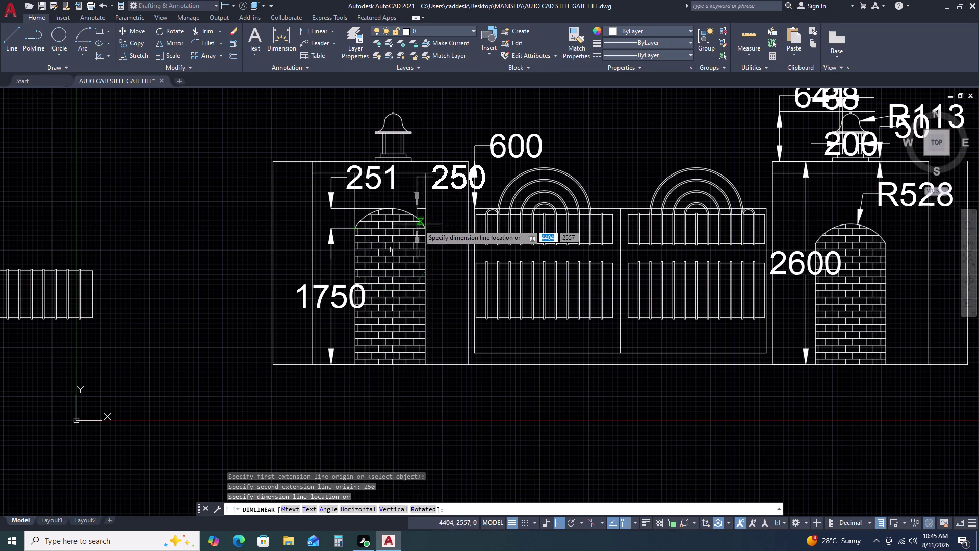
click(444, 229)
Add a vertical 400 dimension beside the left pillar by entering 400.
key(space)
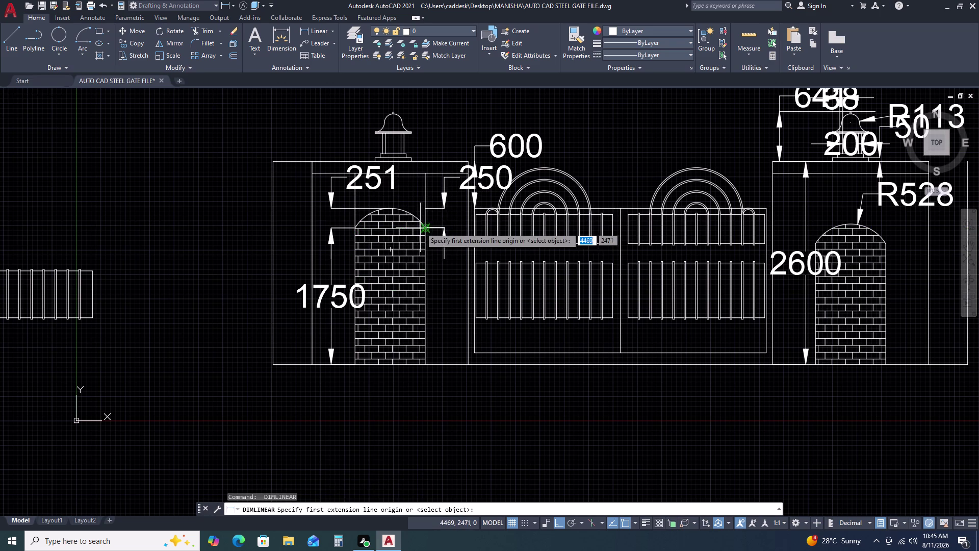
click(428, 210)
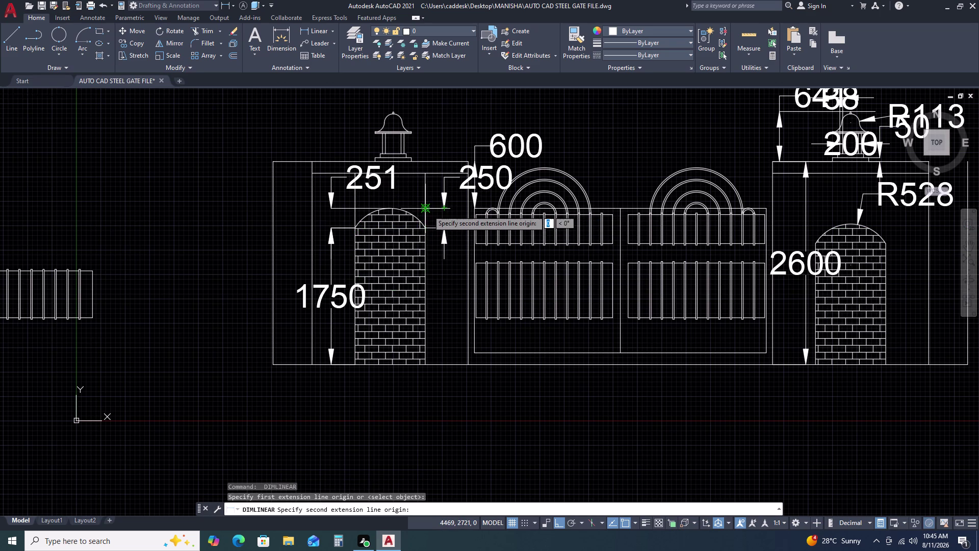
text(4)
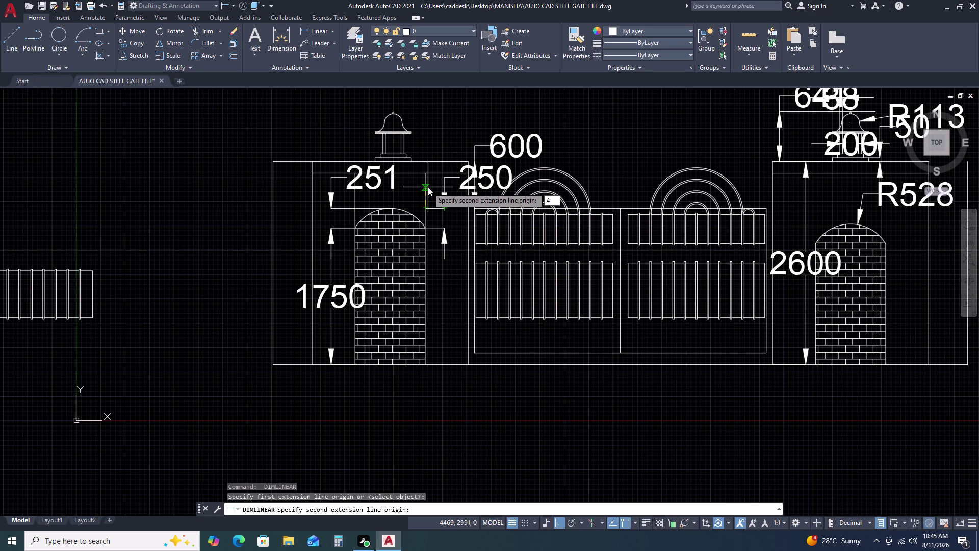
text(00)
key(space)
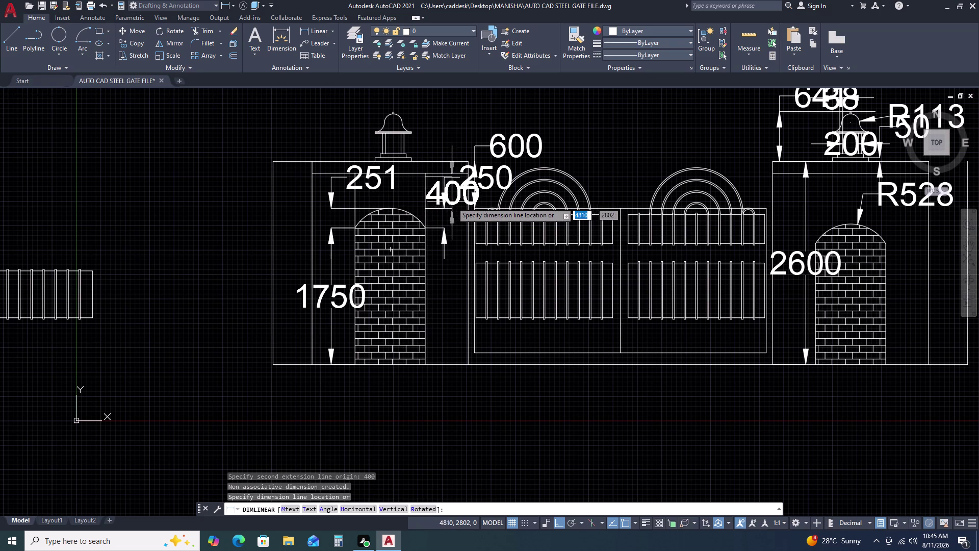
click(485, 204)
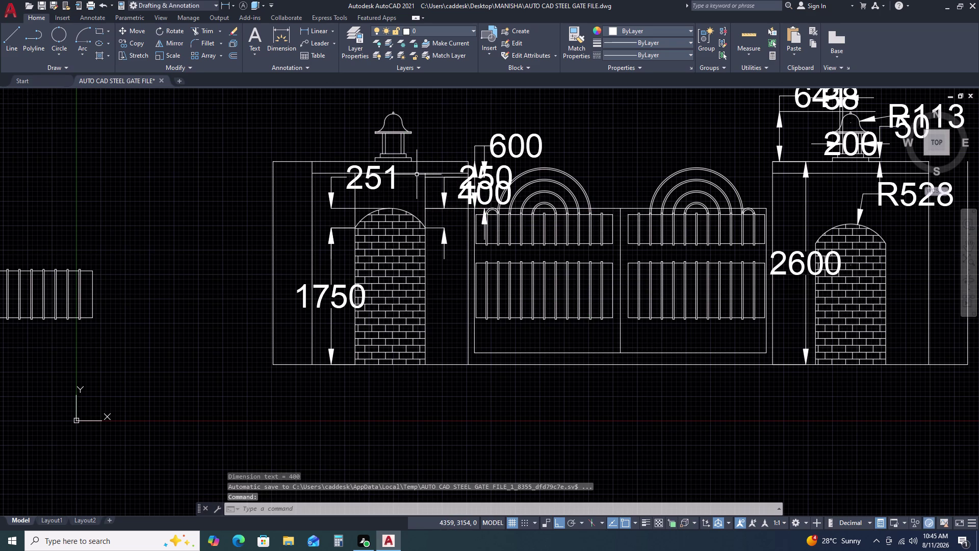
click(416, 174)
scroll(up, 3)
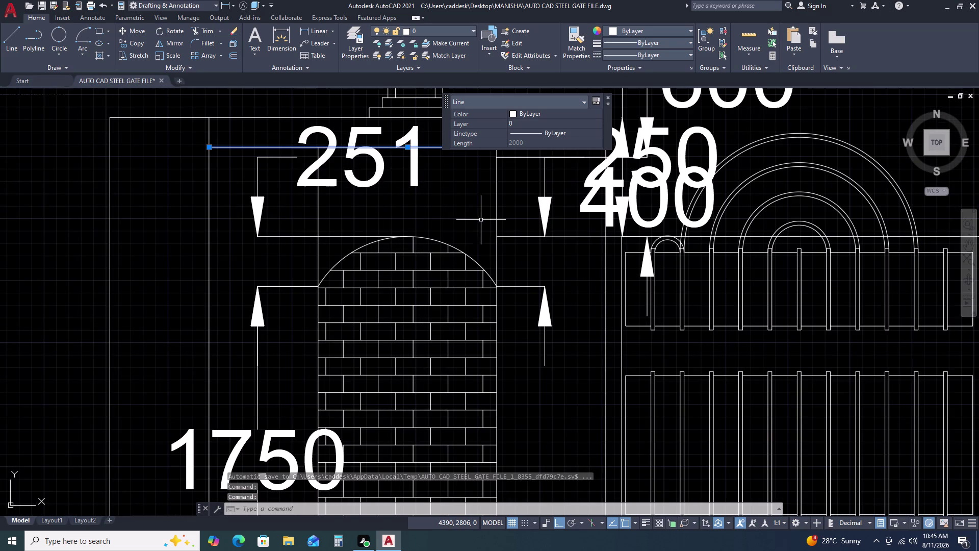
text(CO)
key(space)
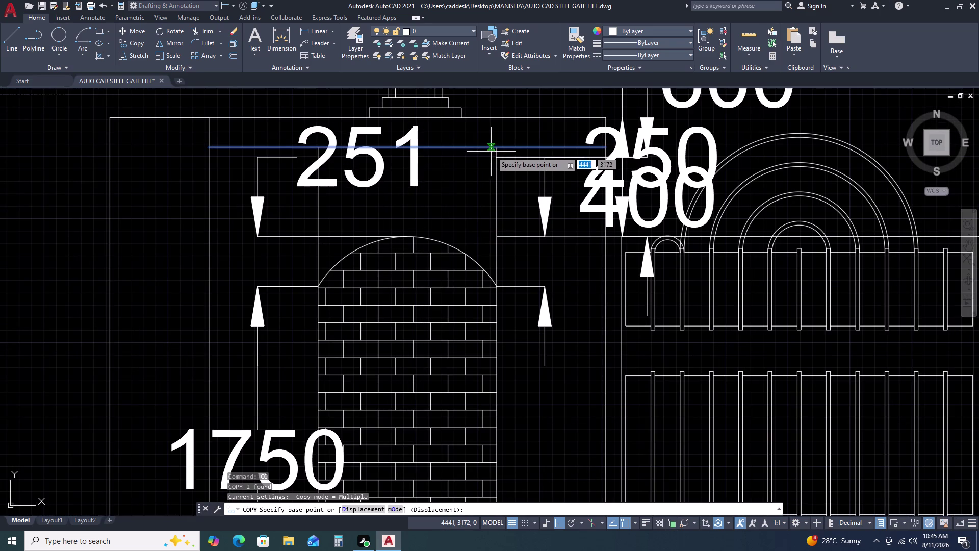
click(494, 145)
click(495, 156)
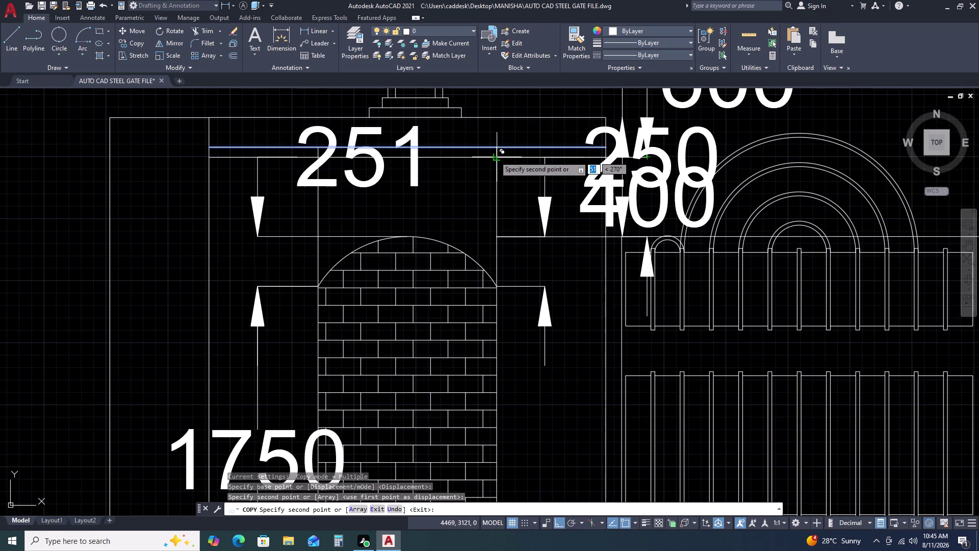
key(Escape)
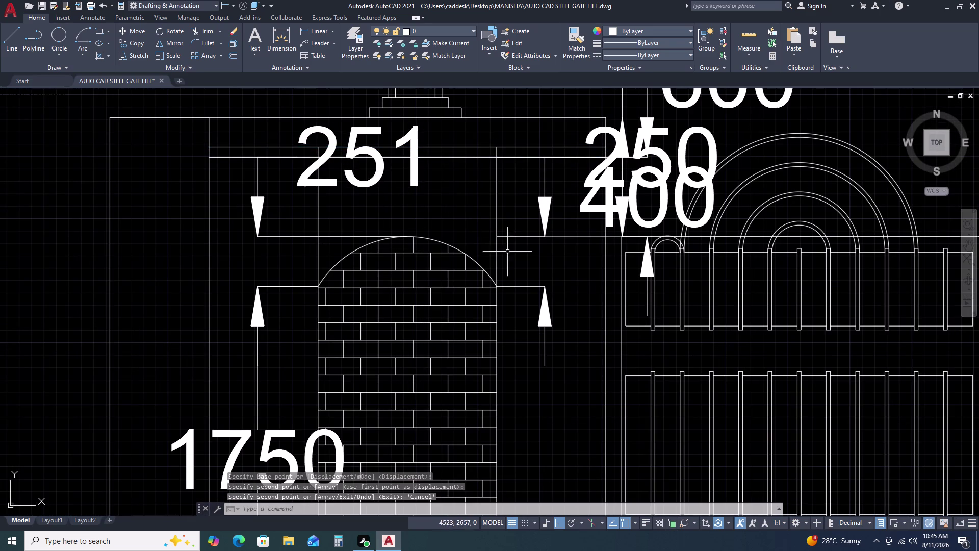
scroll(down, 3)
middle_drag(669, 363, 566, 286)
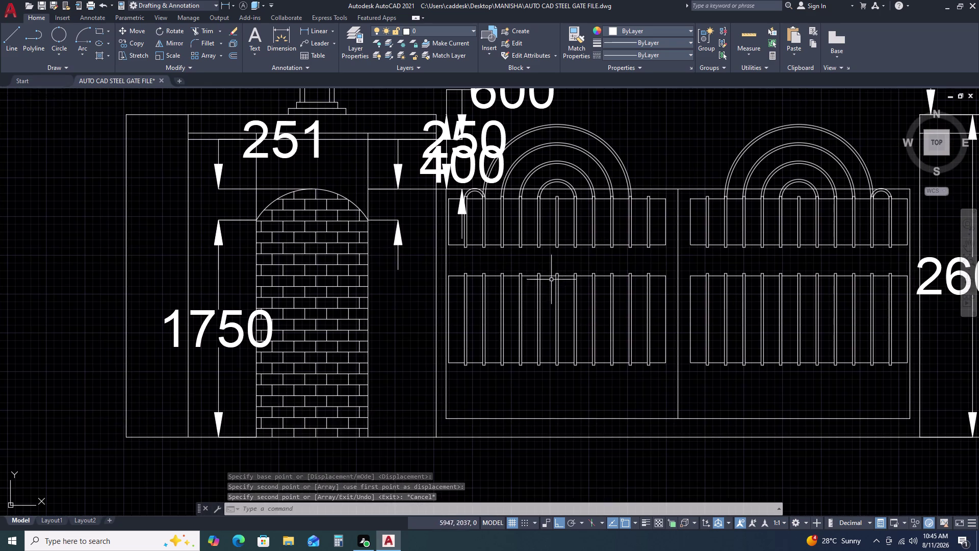
key(space)
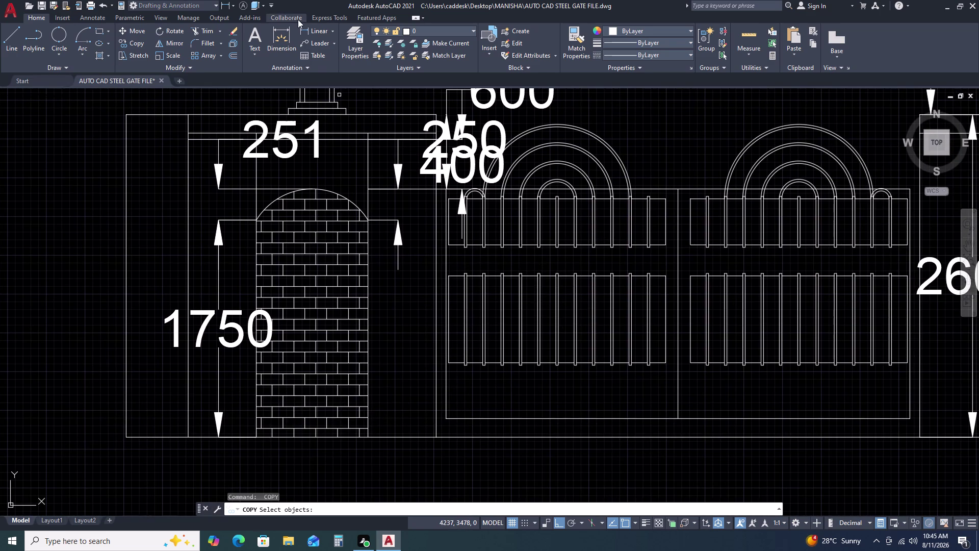
click(322, 33)
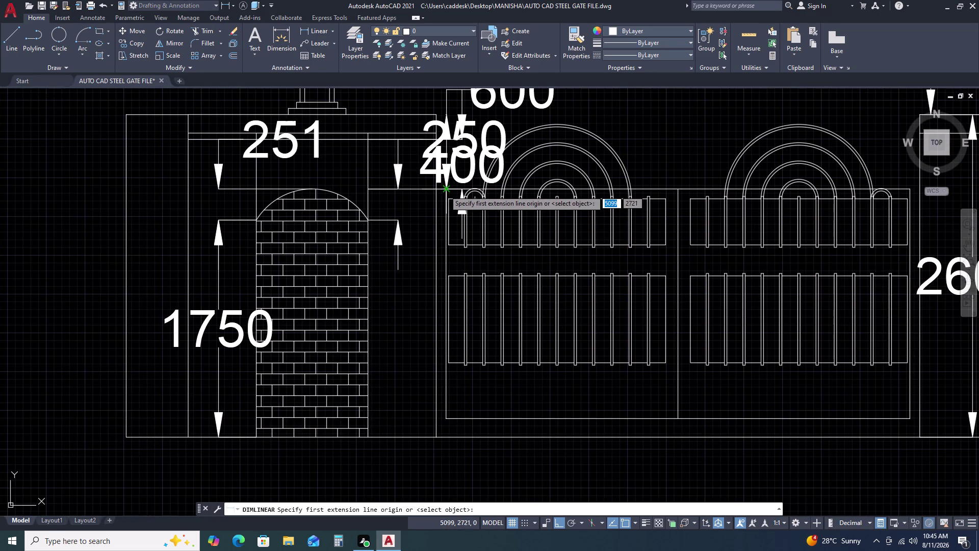
Dimension the left gate leaf height as 1850 and the grille row gap as 250.
click(445, 190)
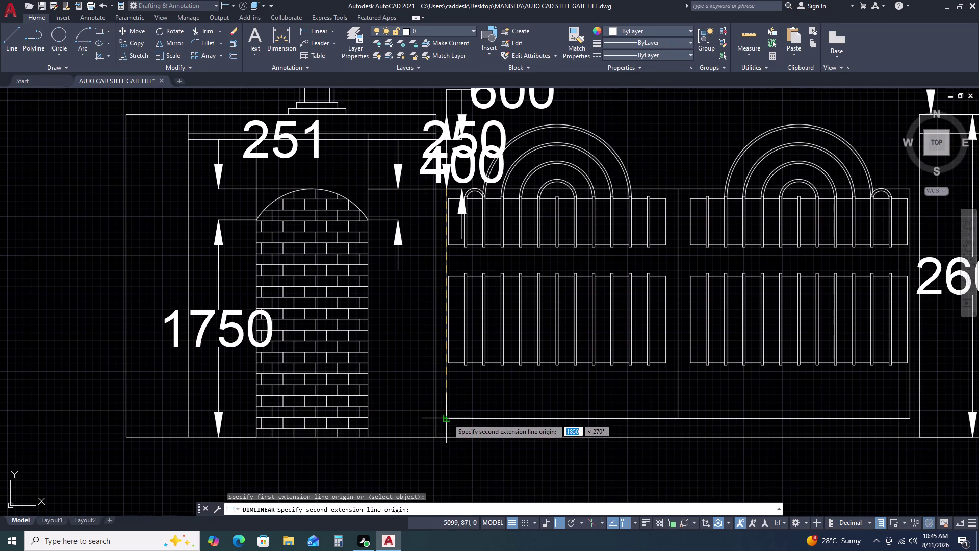
click(448, 418)
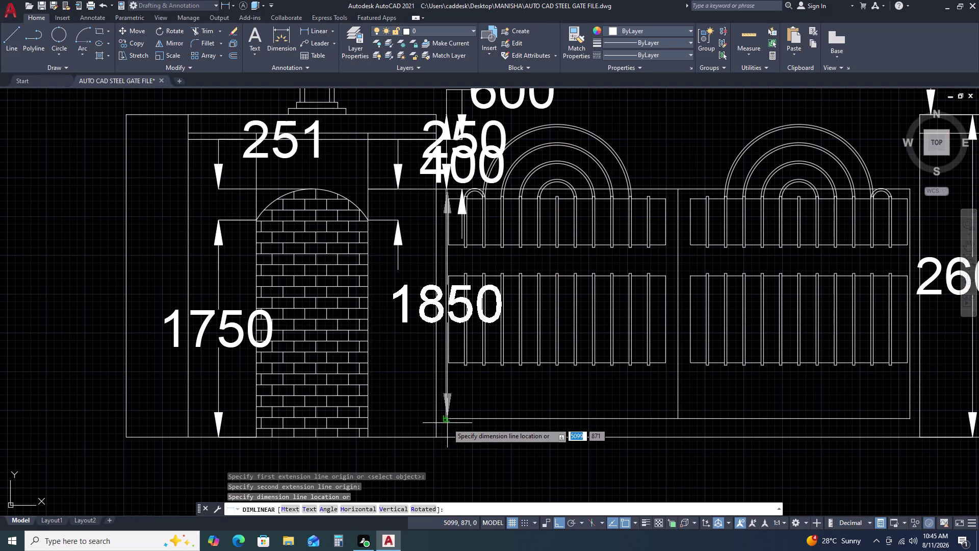
click(448, 423)
key(space)
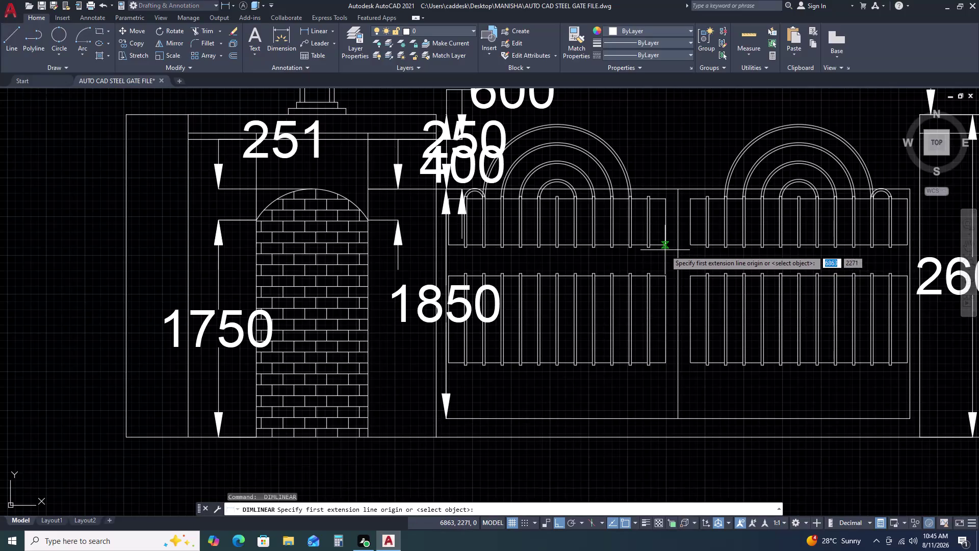
click(665, 247)
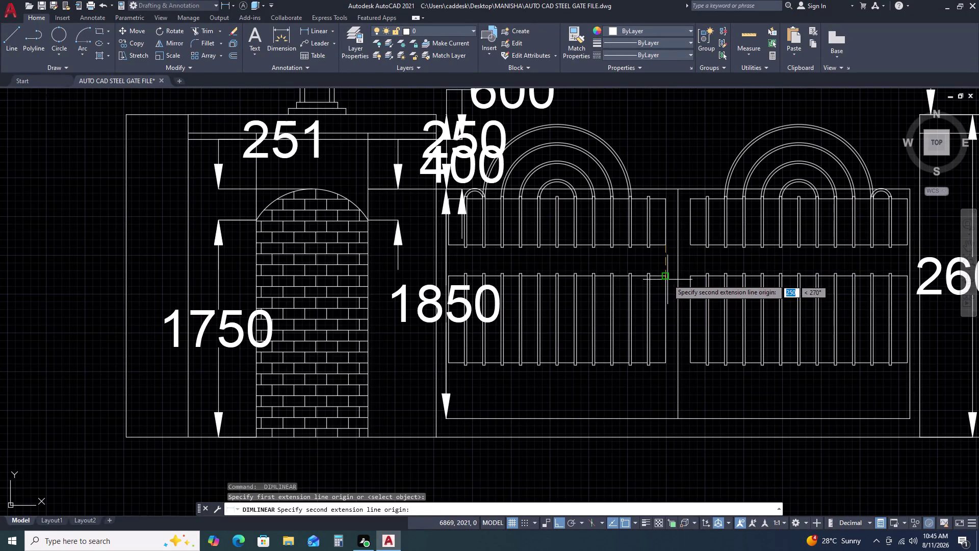
click(667, 275)
click(634, 276)
Add an 80 vertical dimension between the arch and the grille top.
key(space)
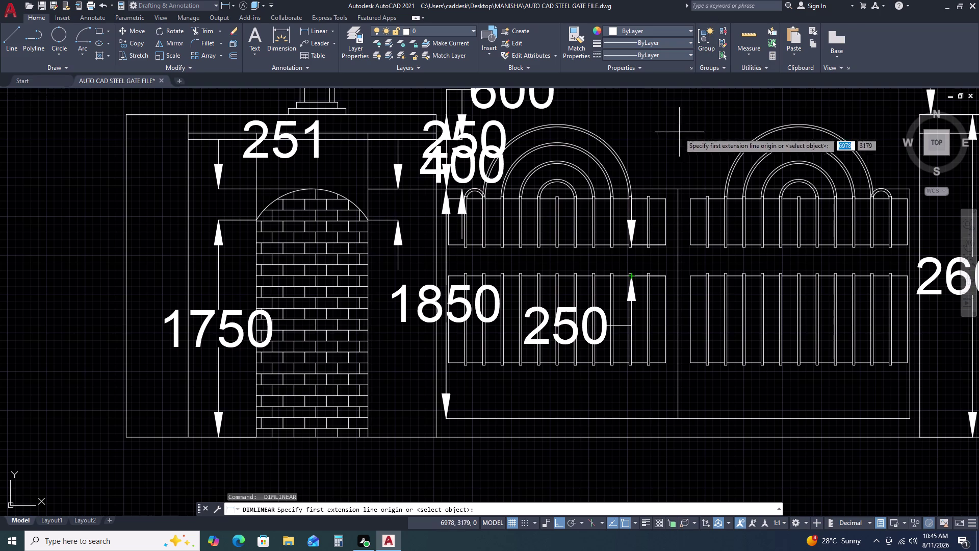
scroll(up, 3)
click(643, 201)
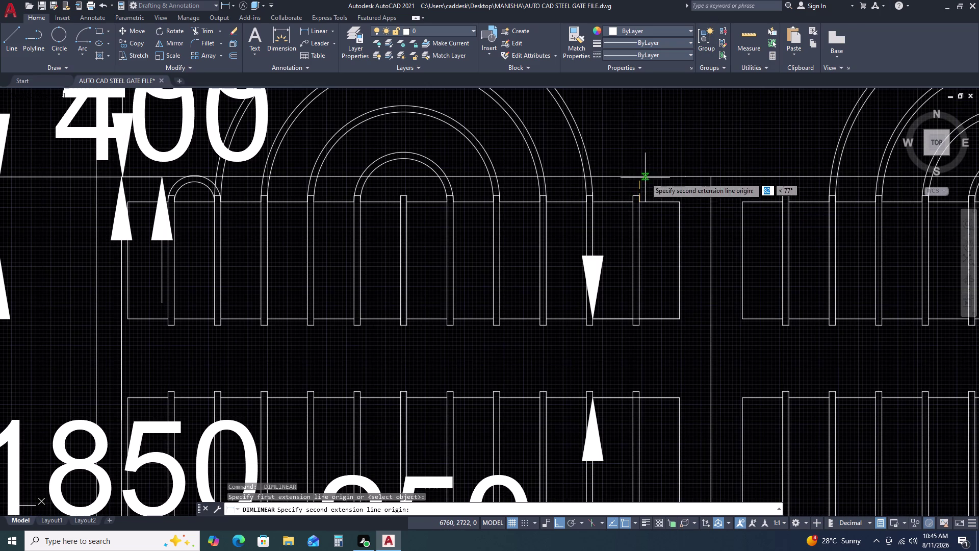
click(642, 177)
scroll(down, 3)
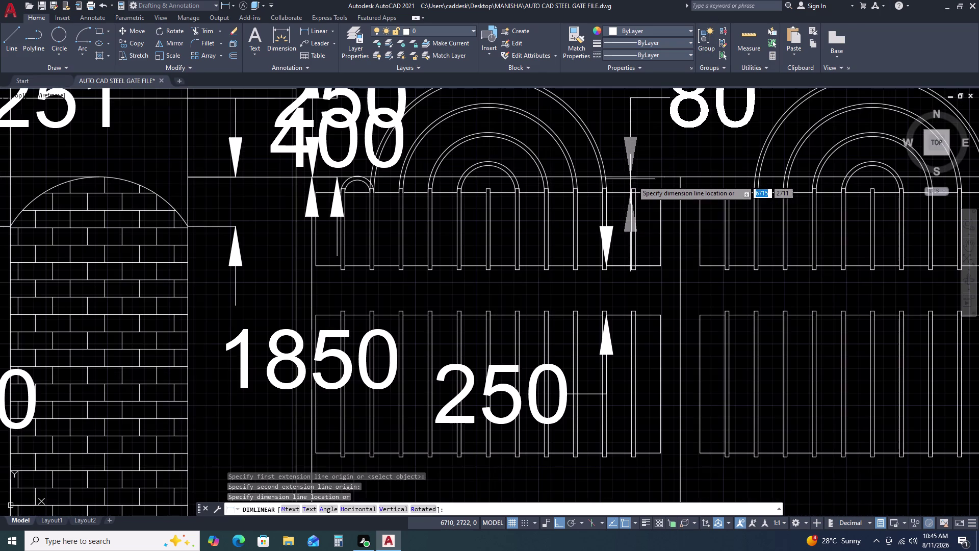
click(635, 181)
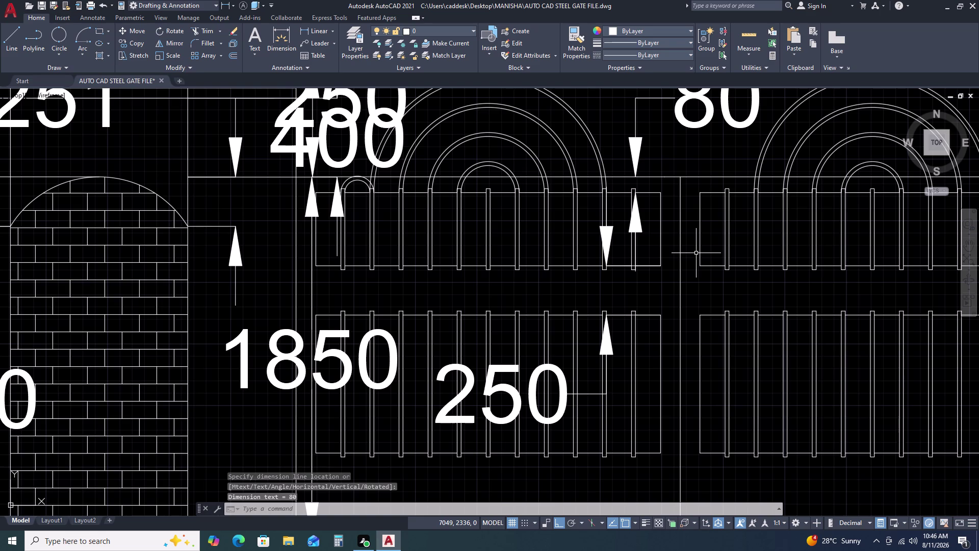
key(space)
scroll(down, 3)
scroll(down, 3)
scroll(up, 3)
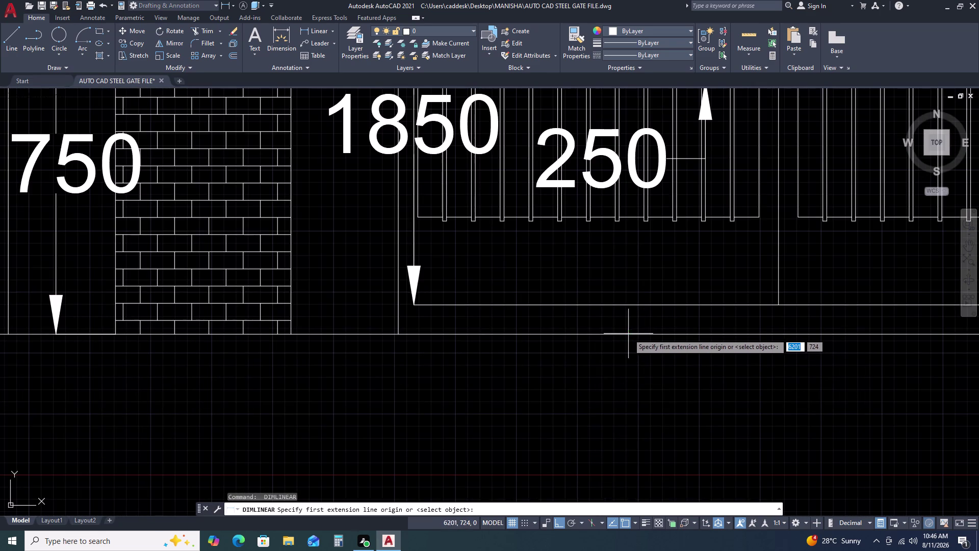
Dimension the 150 gate-to-ground clearance and open the Dimension Style Manager with D.
click(607, 333)
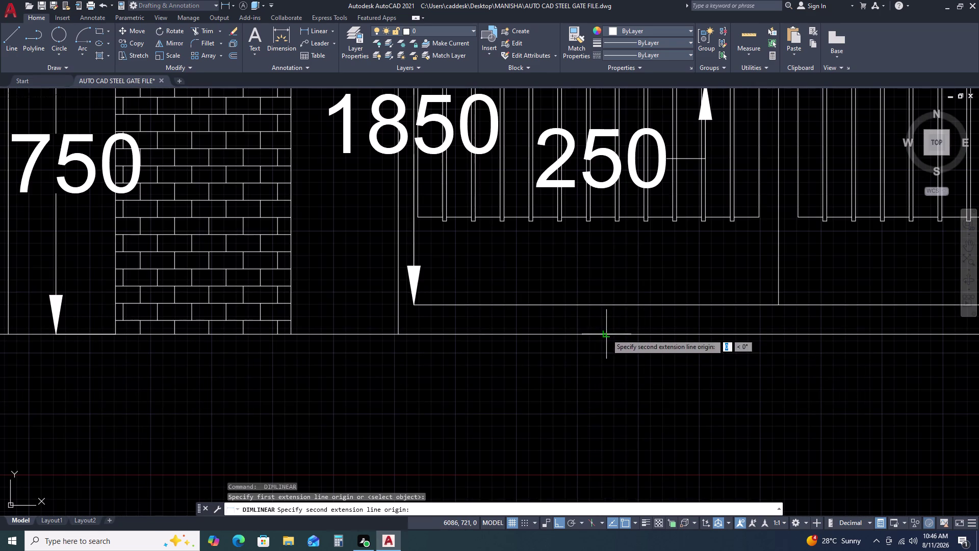
click(610, 303)
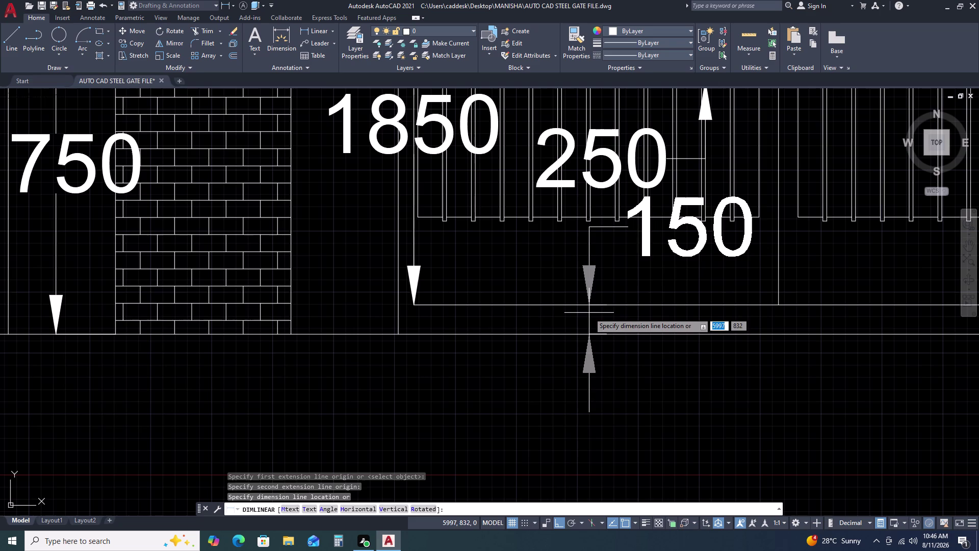
click(588, 313)
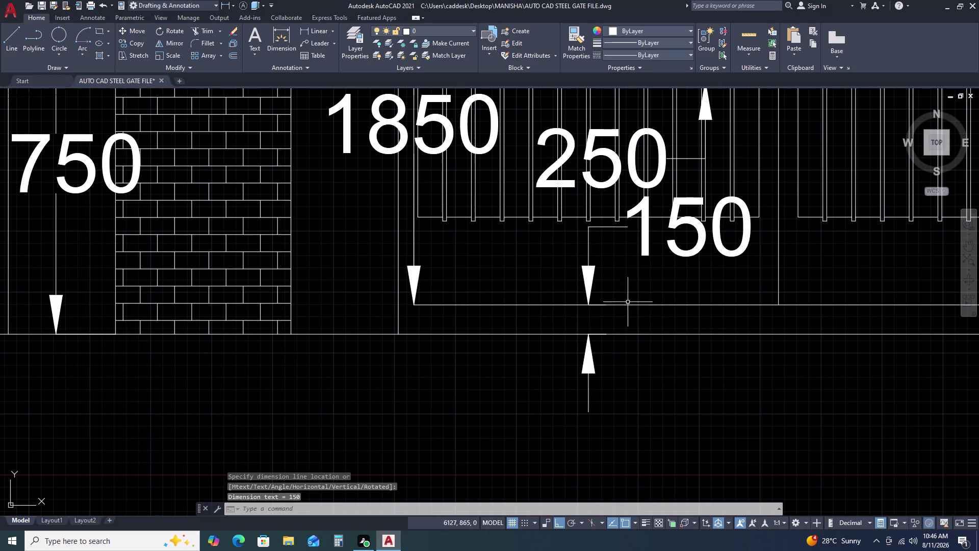
key(d)
key(space)
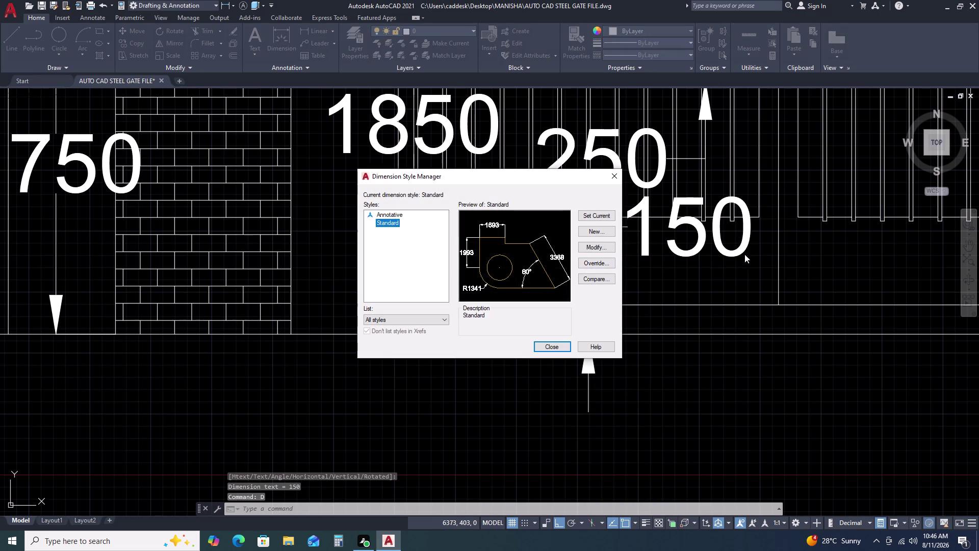
Close the style manager and Select Similar from the 150 dimension to gather all 14 dimensions.
click(612, 178)
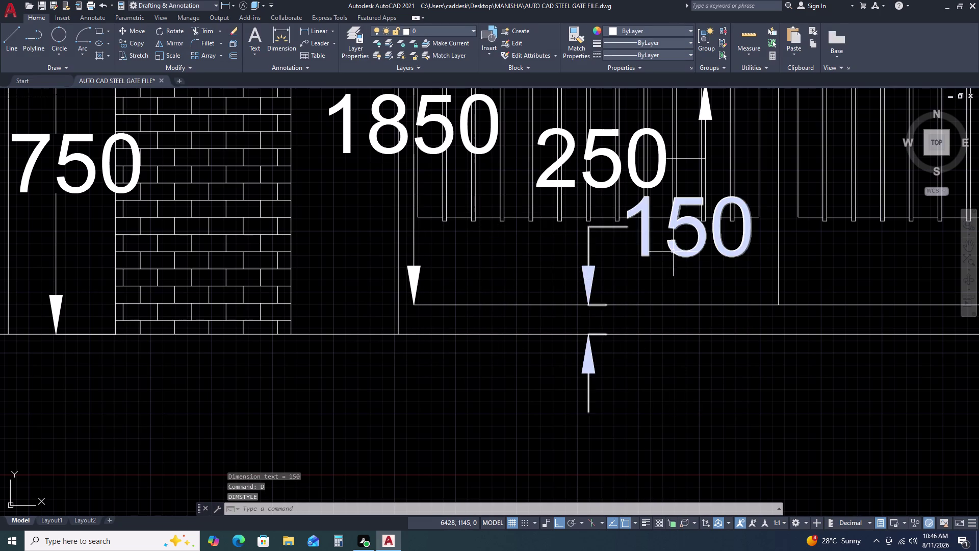
click(678, 250)
right_click(678, 249)
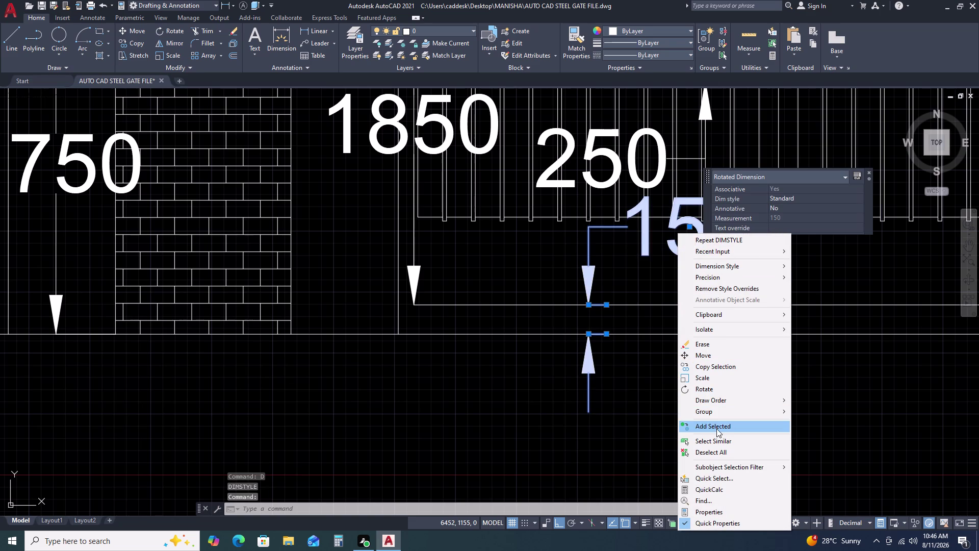
click(722, 443)
scroll(down, 3)
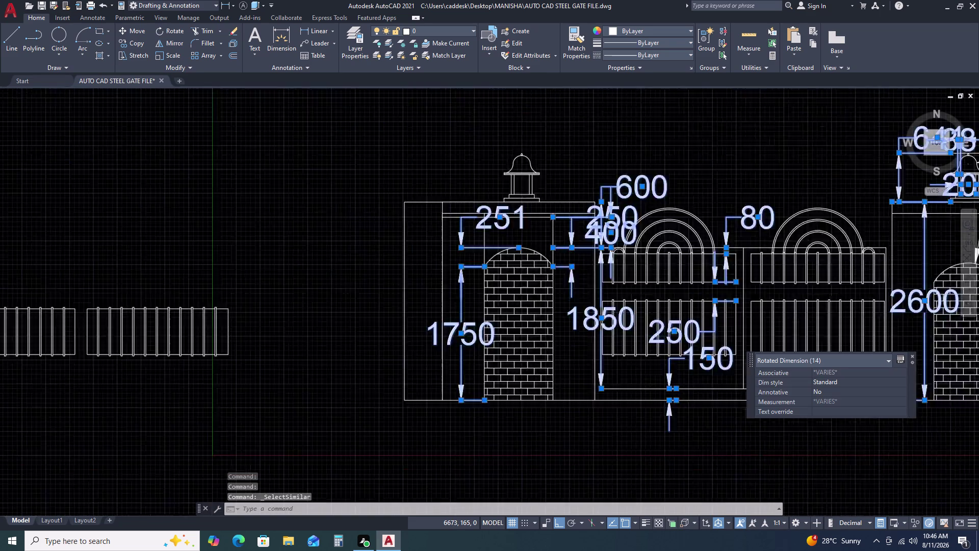
scroll(up, 3)
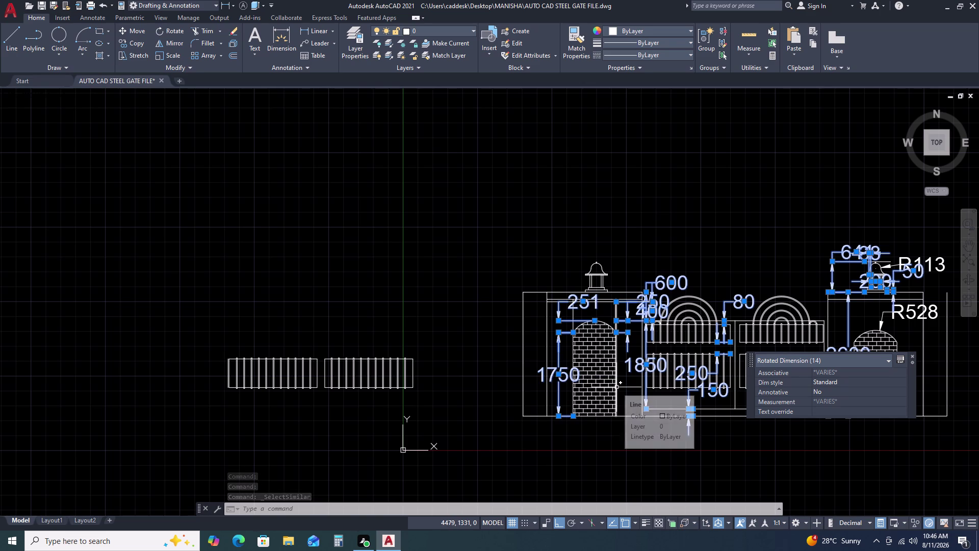
Open Properties (PR) and set the dimensions' text height to 100 and text offset to 50.
key(p)
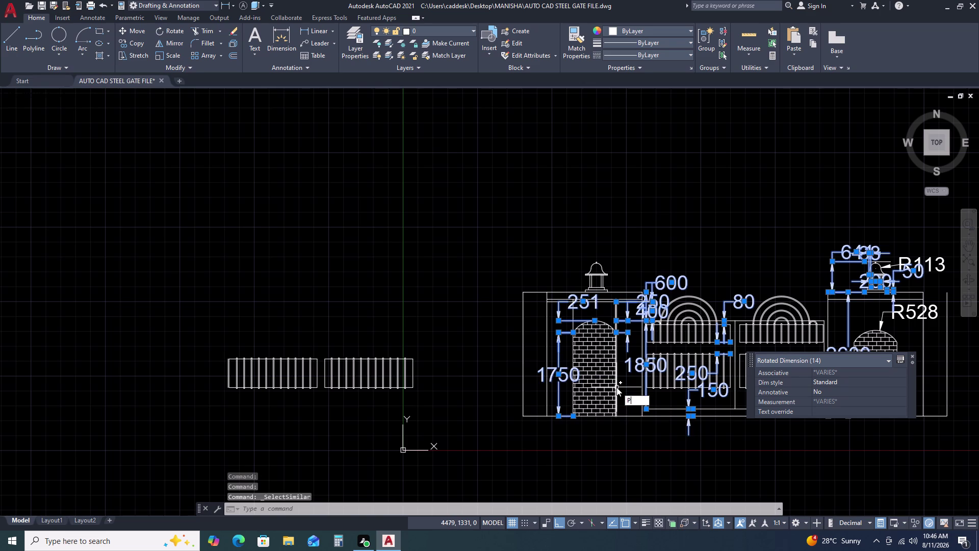
key(r)
key(Return)
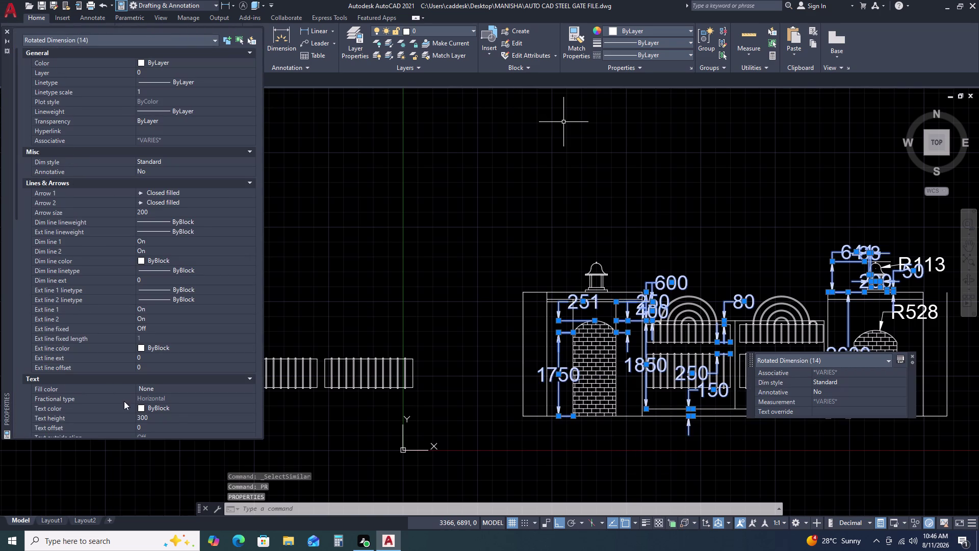
click(164, 416)
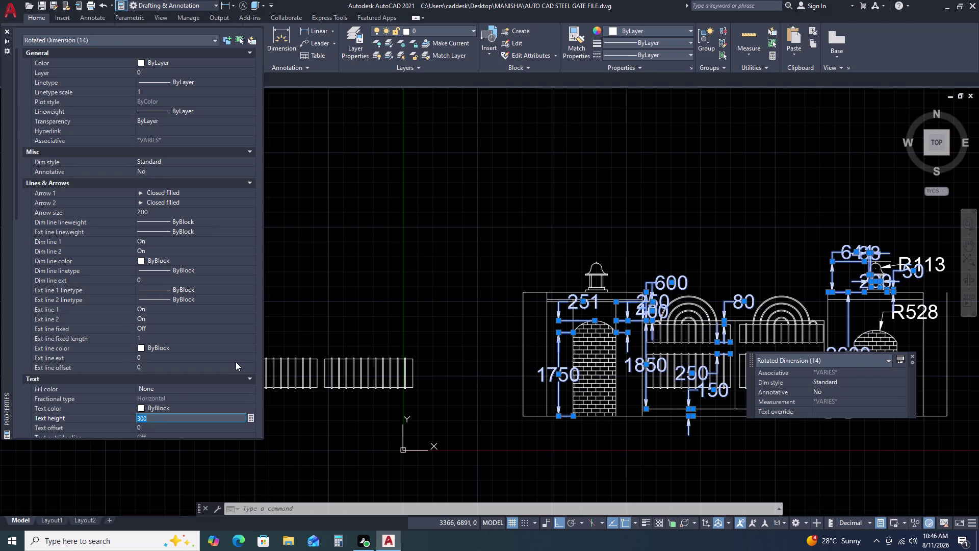
text(100)
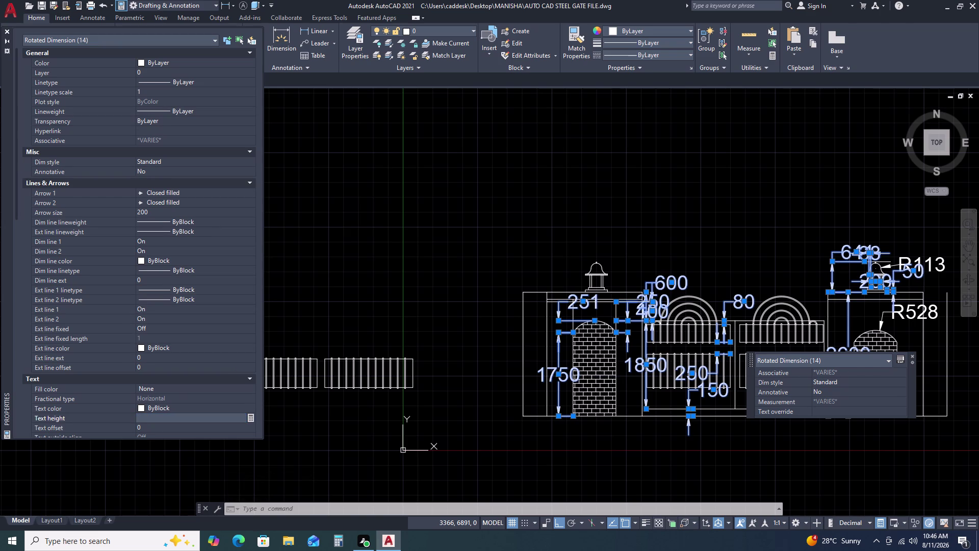
key(Return)
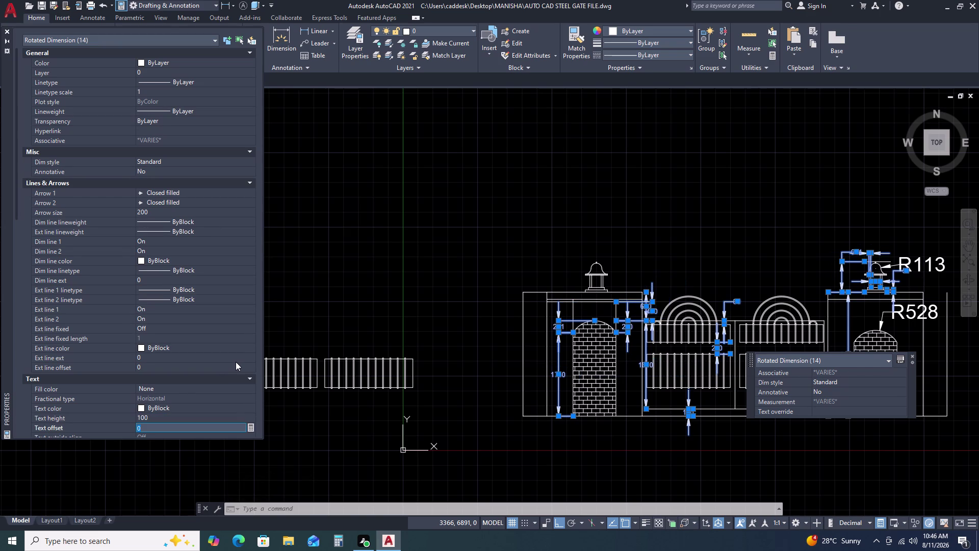
text(5)
text(0)
key(Return)
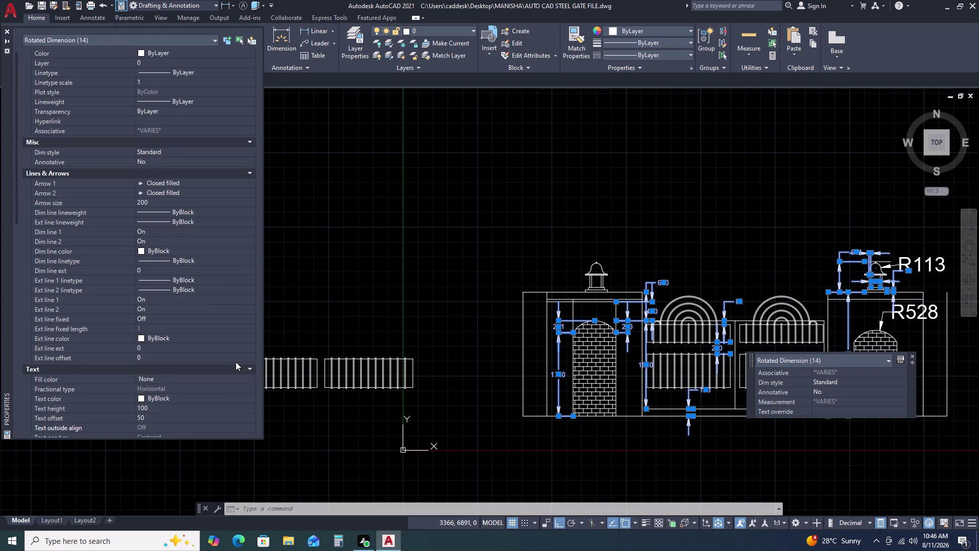
Reduce the dimensions' text height to 50 and text offset to 20, then deselect them.
key(1)
click(160, 408)
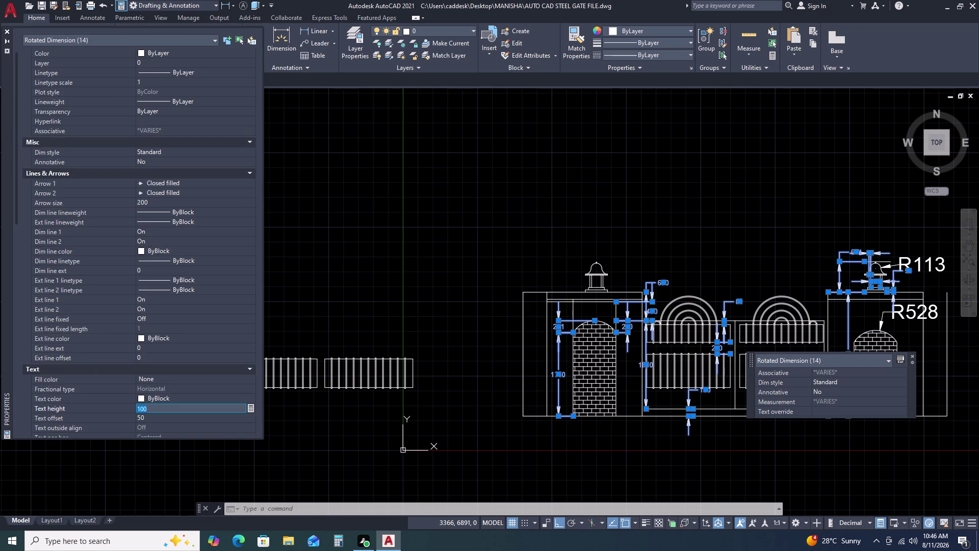
text(5)
text(0)
key(Return)
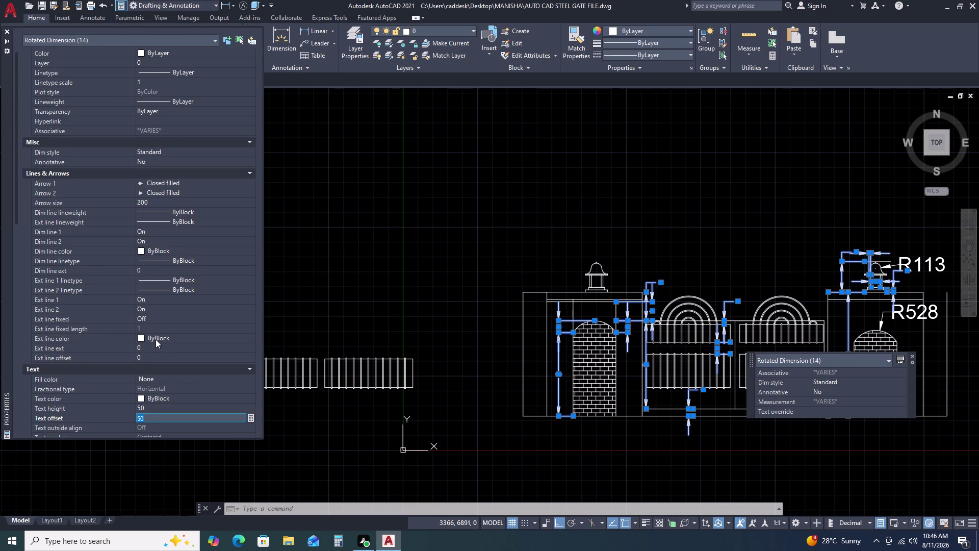
click(157, 421)
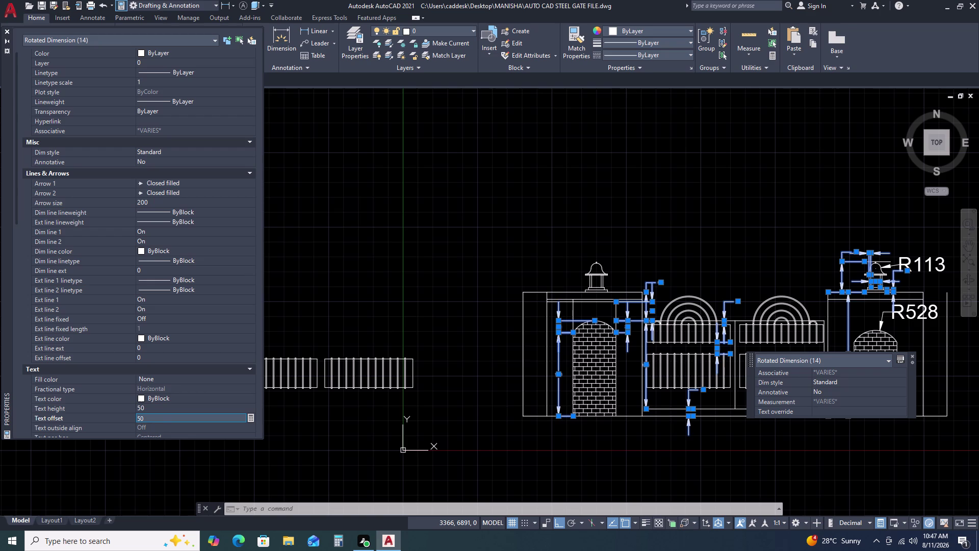
double_click(157, 421)
key(2)
key(0)
key(Return)
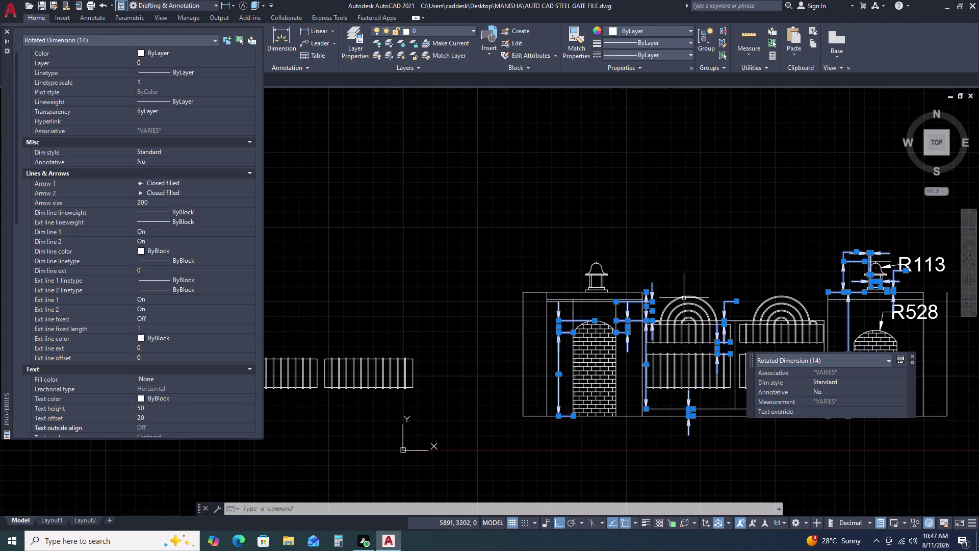
scroll(up, 3)
scroll(down, 3)
scroll(up, 3)
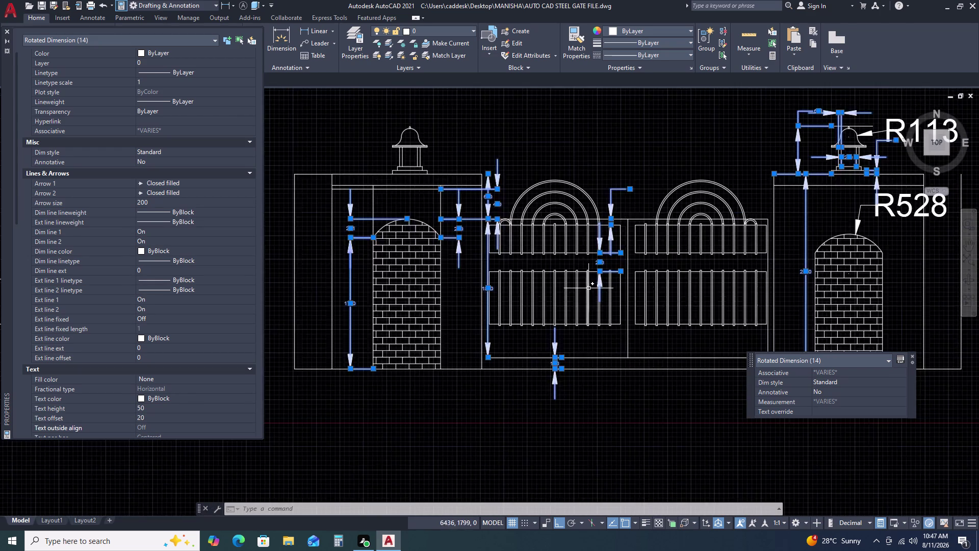
scroll(up, 3)
scroll(down, 3)
scroll(up, 3)
scroll(down, 3)
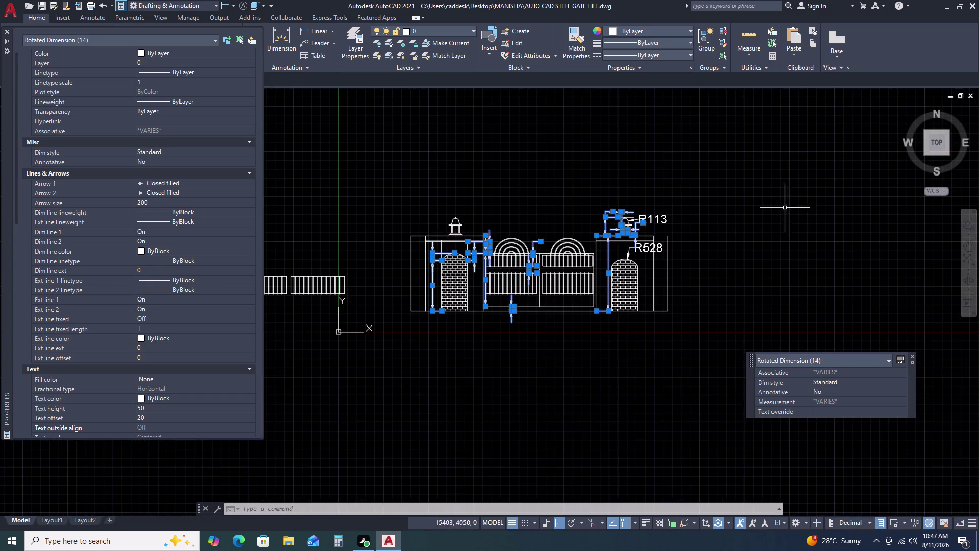
scroll(up, 3)
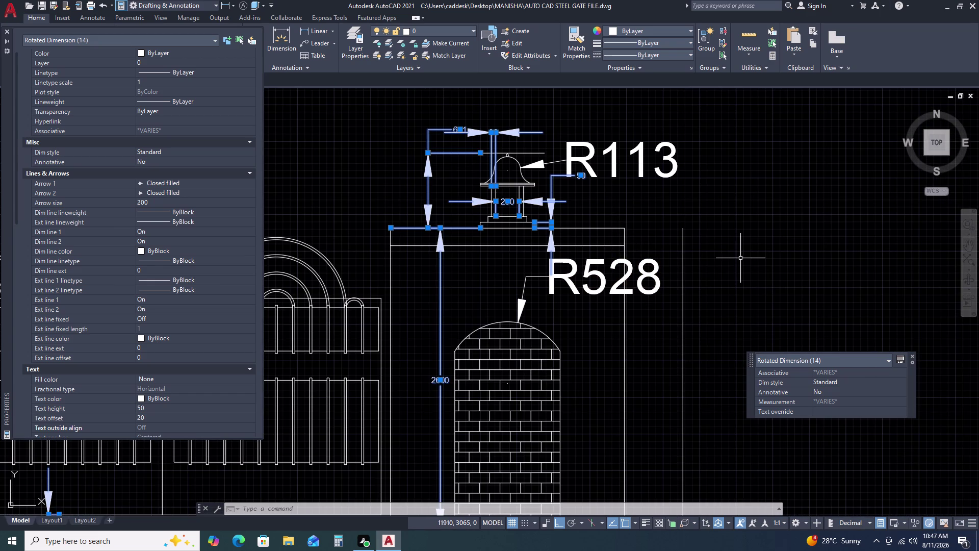
key(Escape)
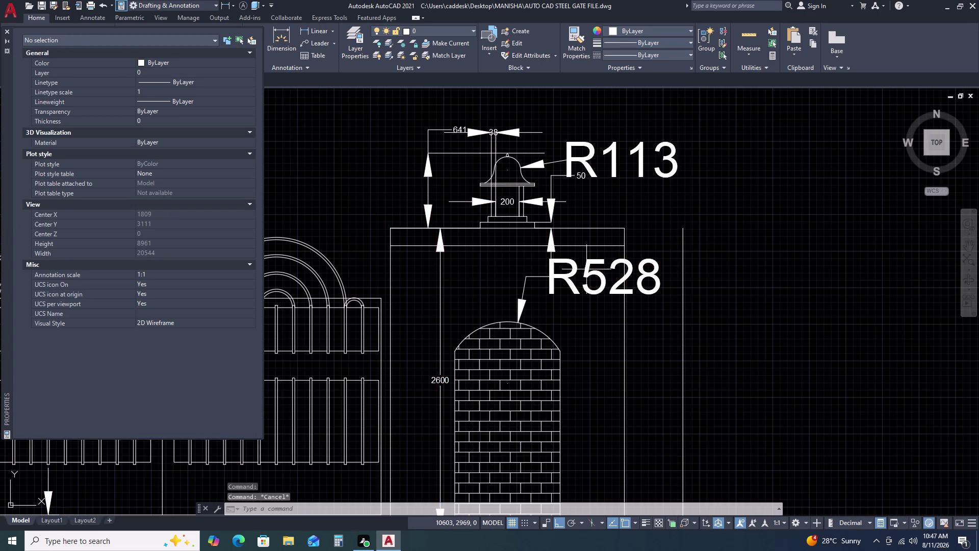
Select the R113 and R528 radius dimensions, set their text height to 20, and deselect.
click(579, 272)
click(639, 157)
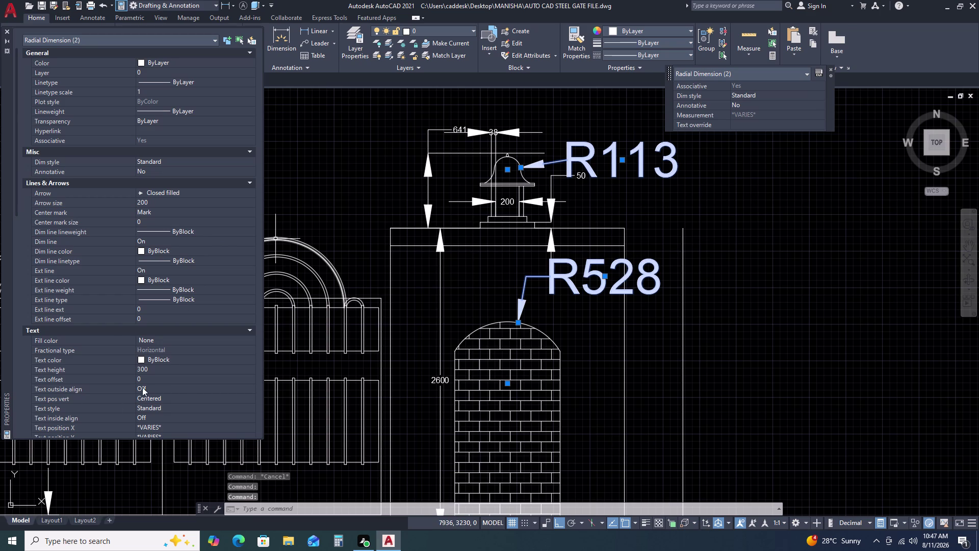
click(159, 367)
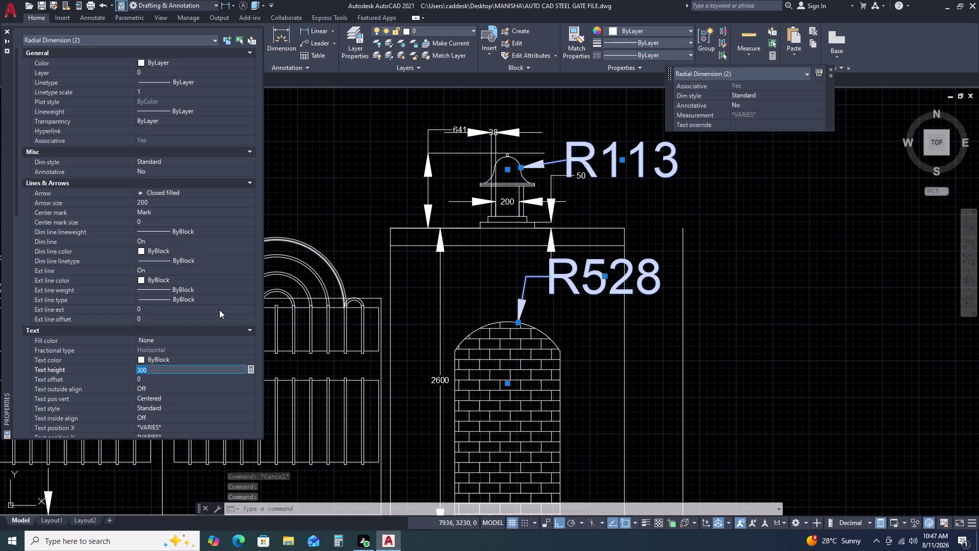
text(20)
key(Return)
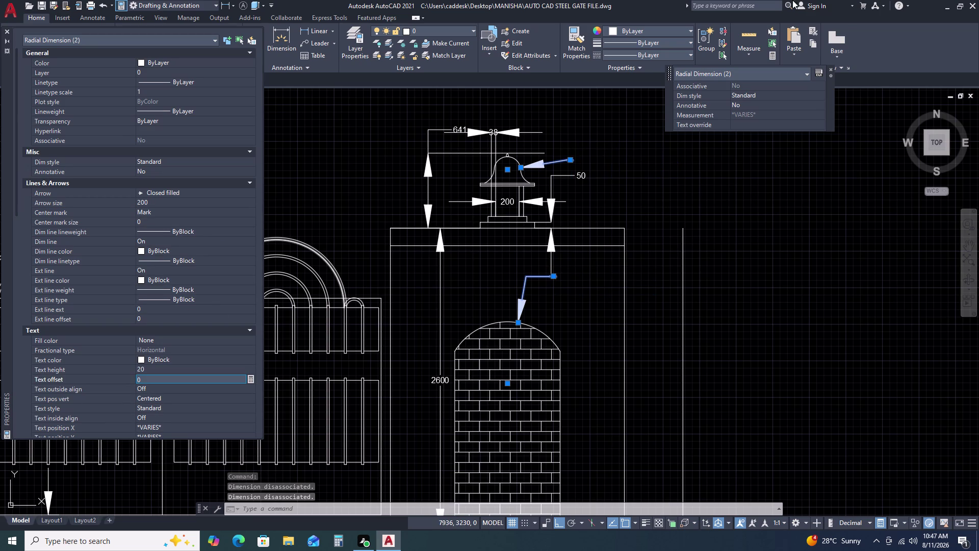
scroll(down, 3)
middle_drag(477, 234, 571, 177)
scroll(down, 3)
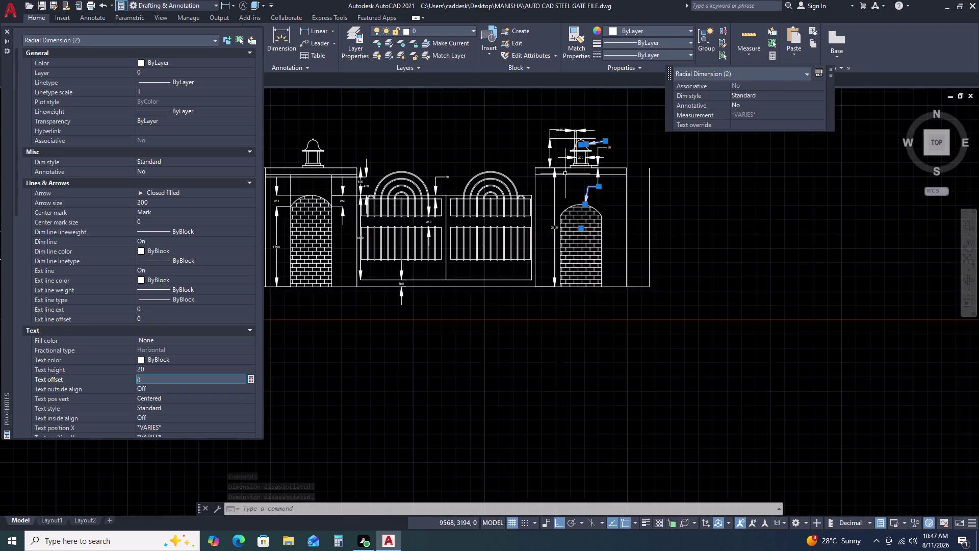
scroll(down, 3)
scroll(up, 3)
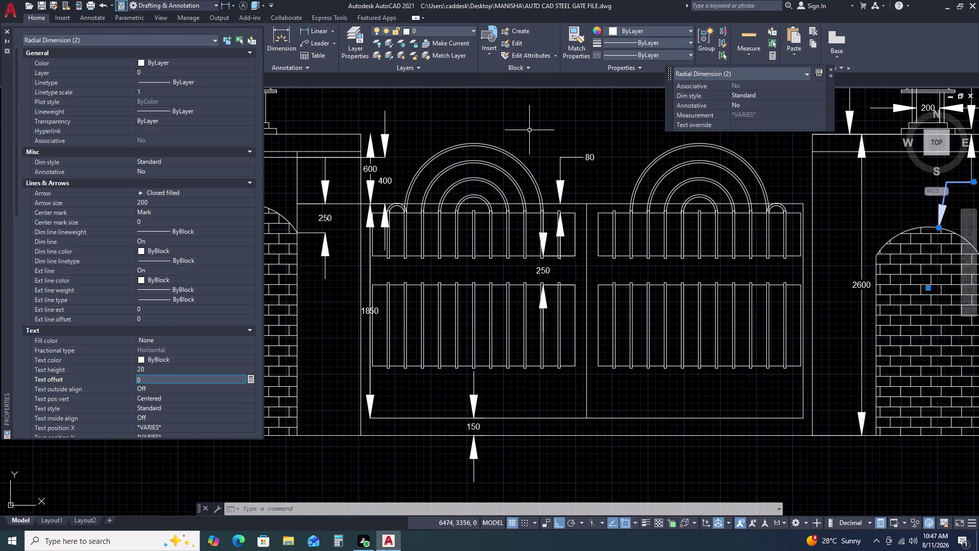
key(Escape)
scroll(down, 3)
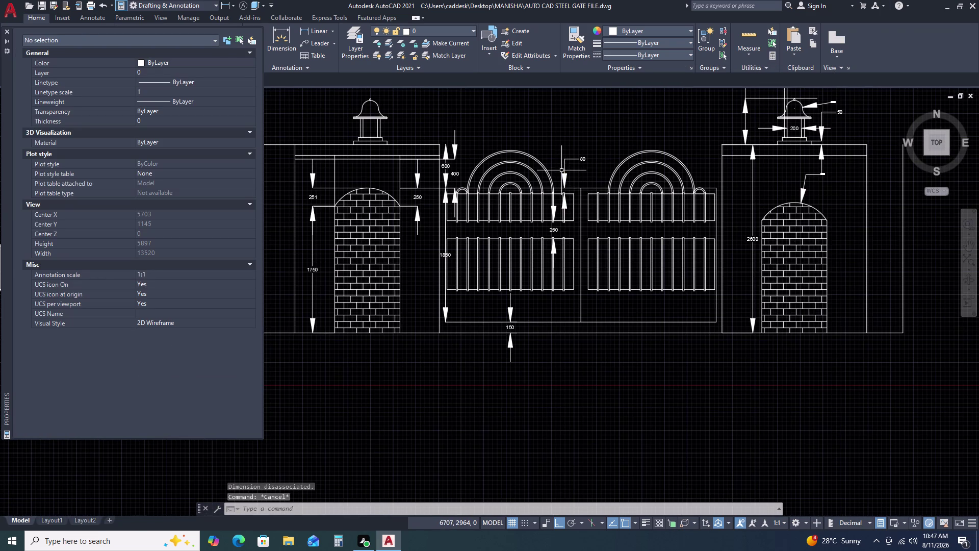
Try selecting in the drawing and cancel the pending selection.
click(562, 170)
click(568, 179)
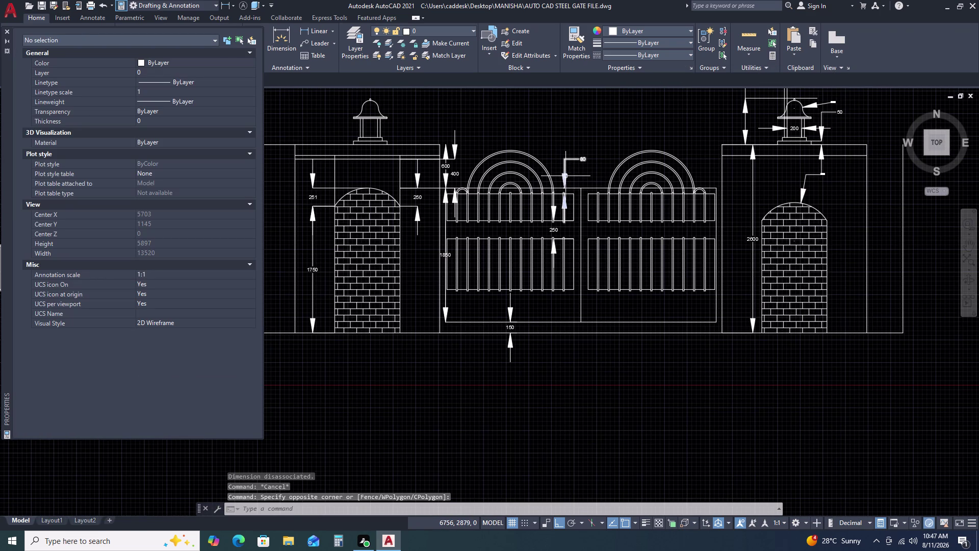
right_click(566, 176)
right_click(556, 134)
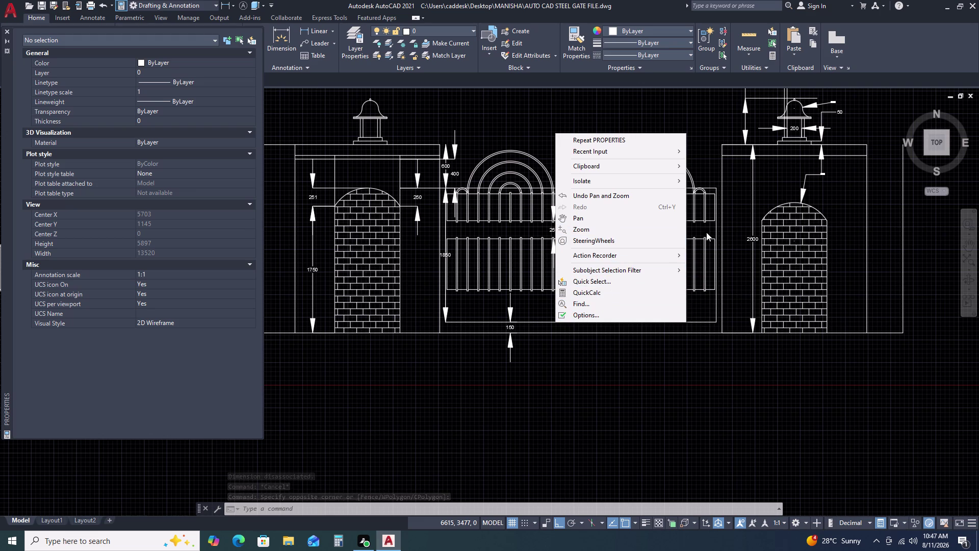
scroll(down, 3)
scroll(down, 3)
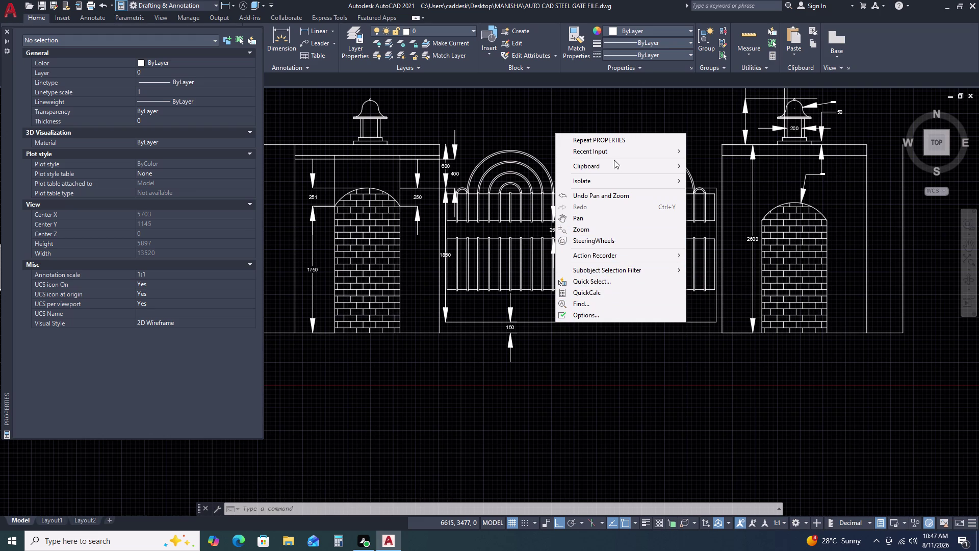
key(Escape)
key(Escape)
key(Escape)
key(Escape)
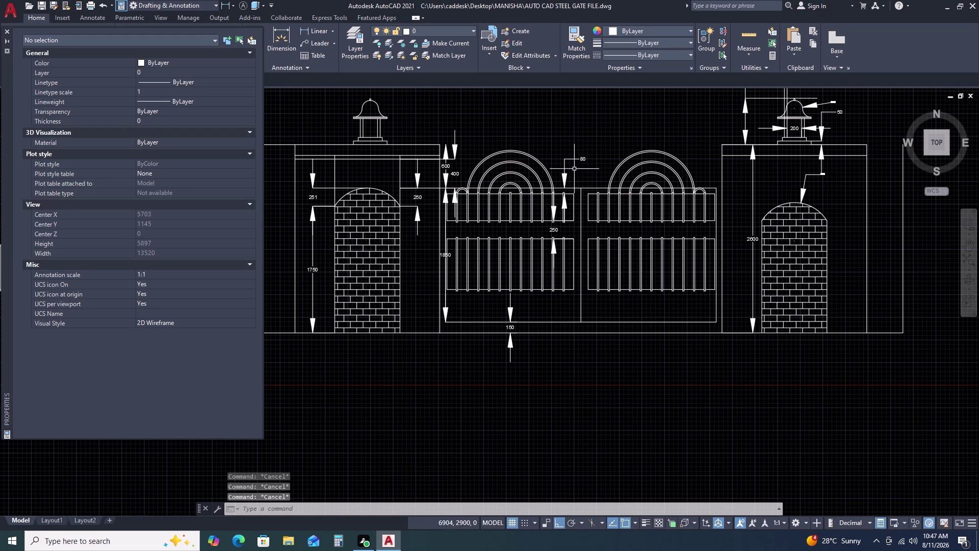
scroll(up, 3)
Select the 80 dimension and all dimensions similar to it.
drag(571, 195, 568, 188)
click(541, 140)
right_click(541, 138)
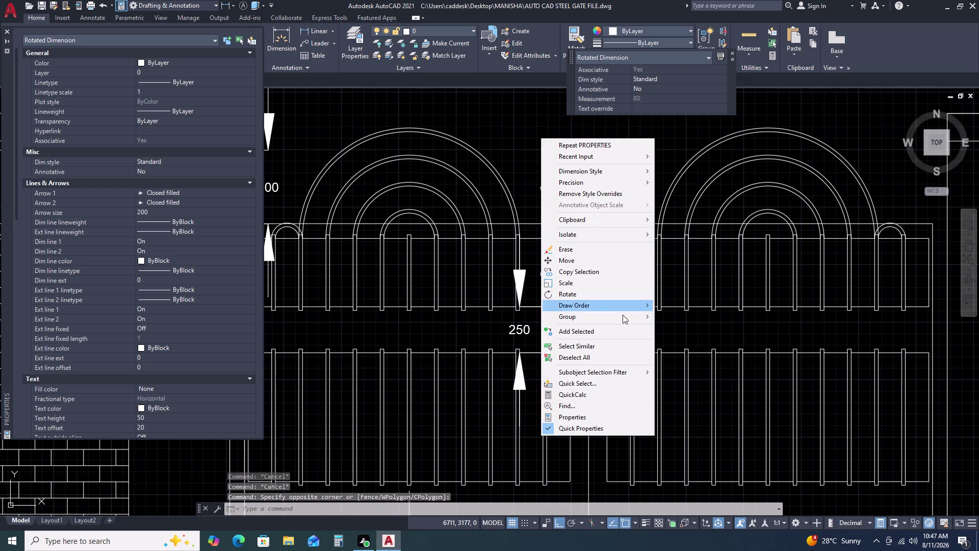
click(620, 344)
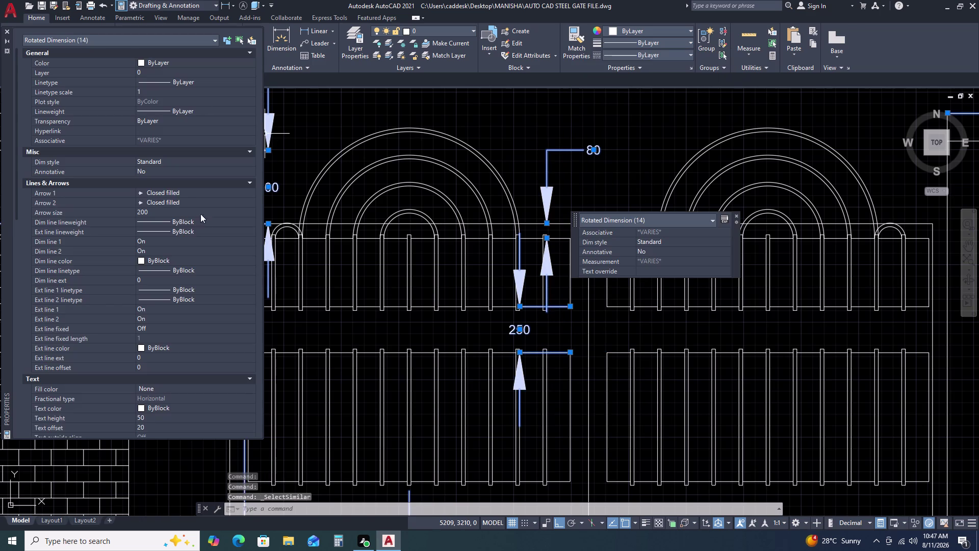
scroll(down, 3)
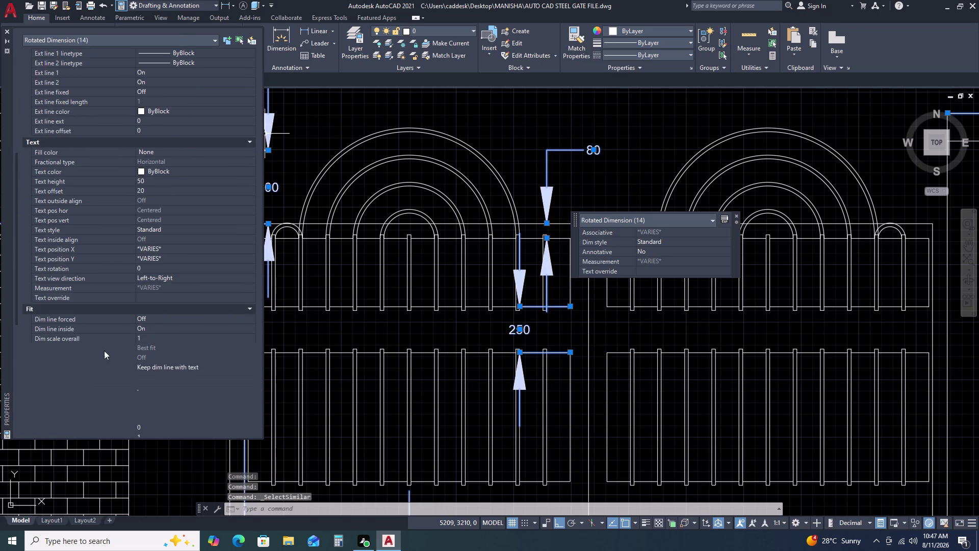
scroll(down, 3)
scroll(down, 3)
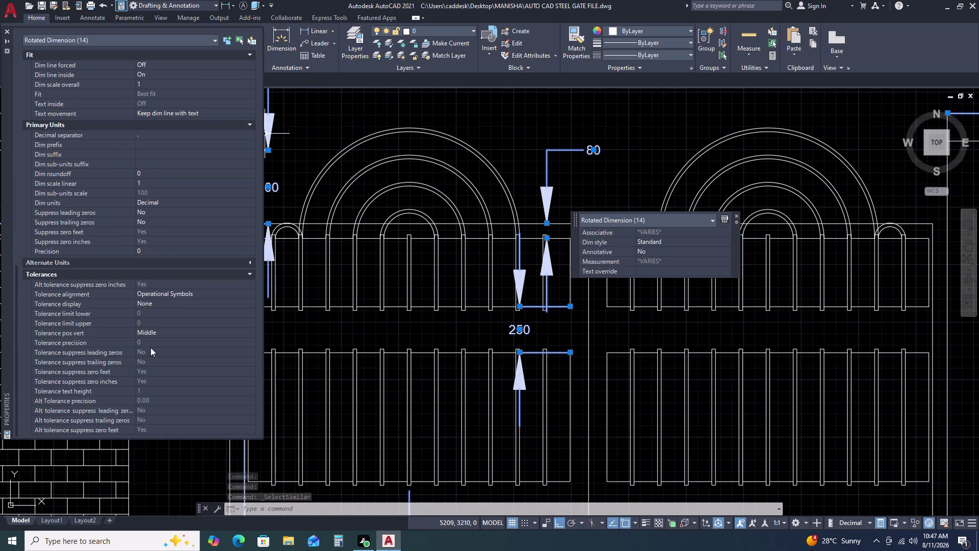
scroll(down, 3)
scroll(up, 3)
scroll(up, 3)
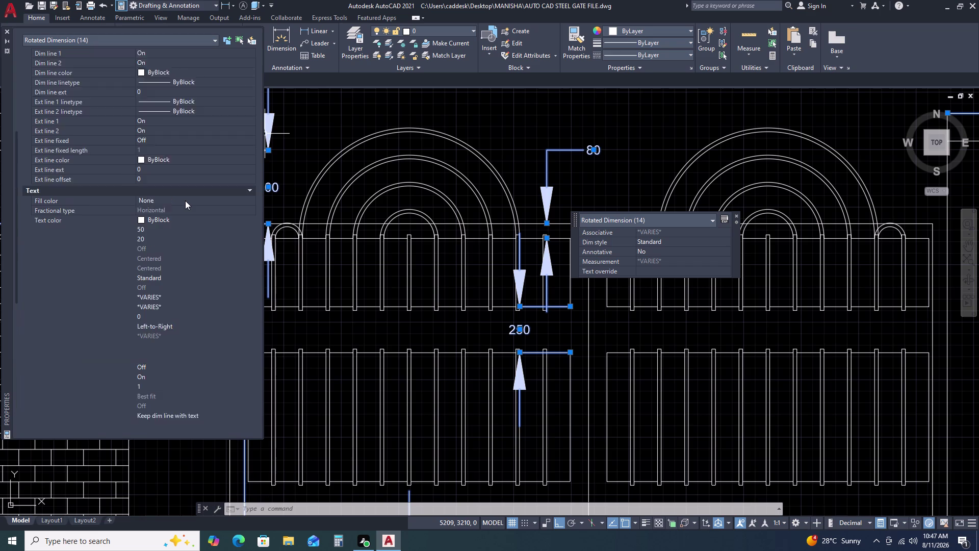
Set the selected dimensions' arrow size to 20, close Properties, and deselect.
click(156, 78)
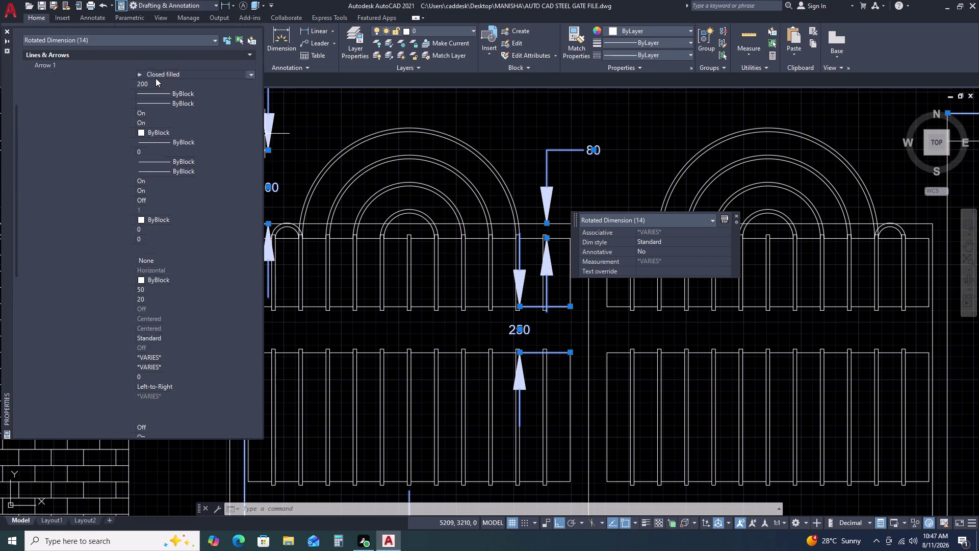
click(155, 82)
key(2)
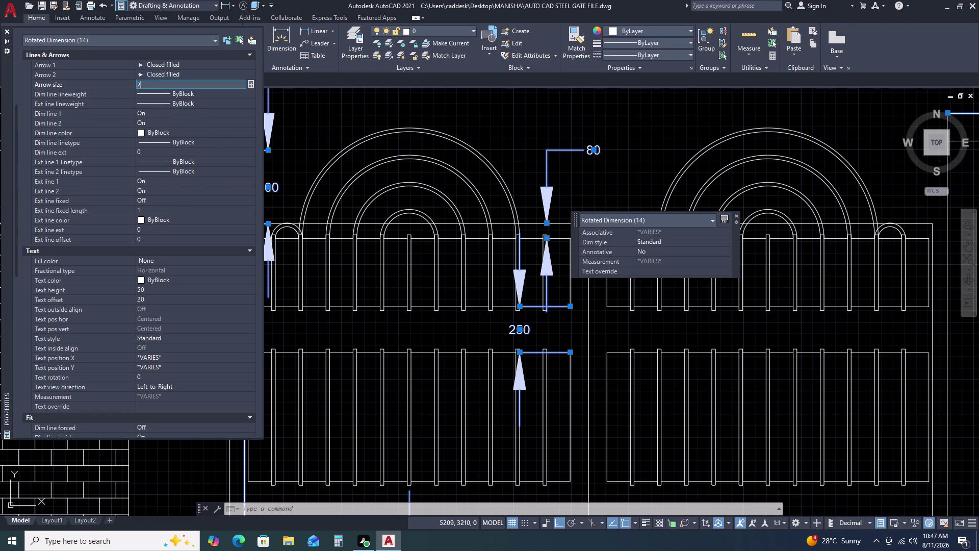
key(0)
key(Return)
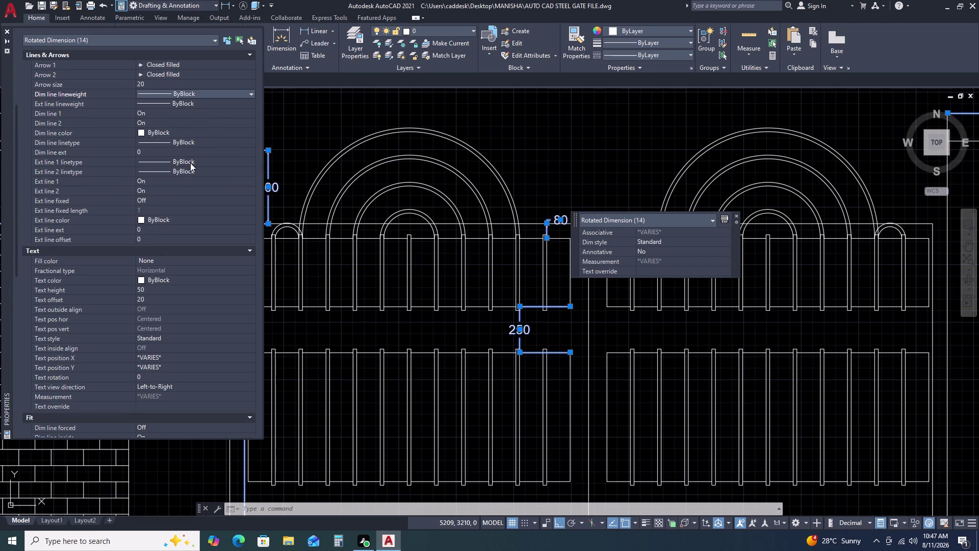
scroll(up, 3)
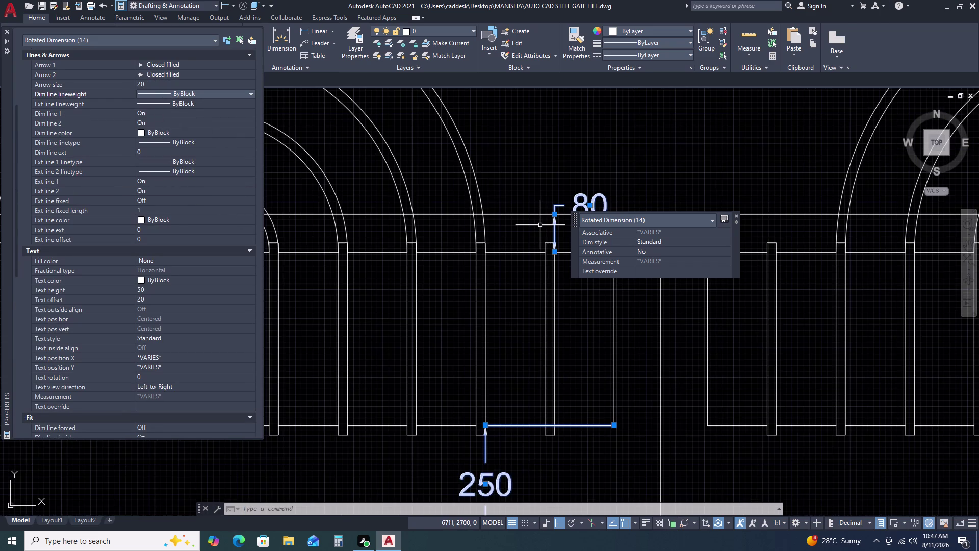
scroll(down, 3)
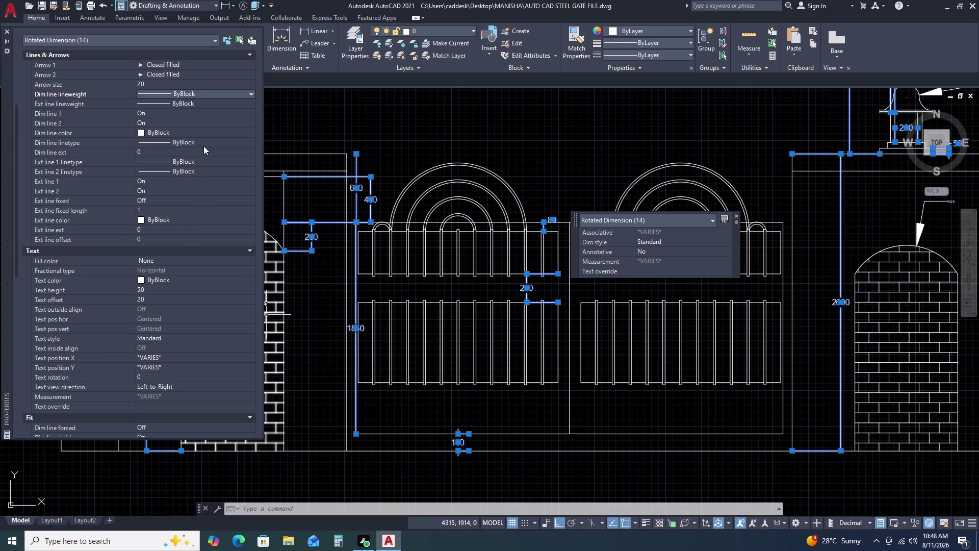
click(3, 34)
key(Escape)
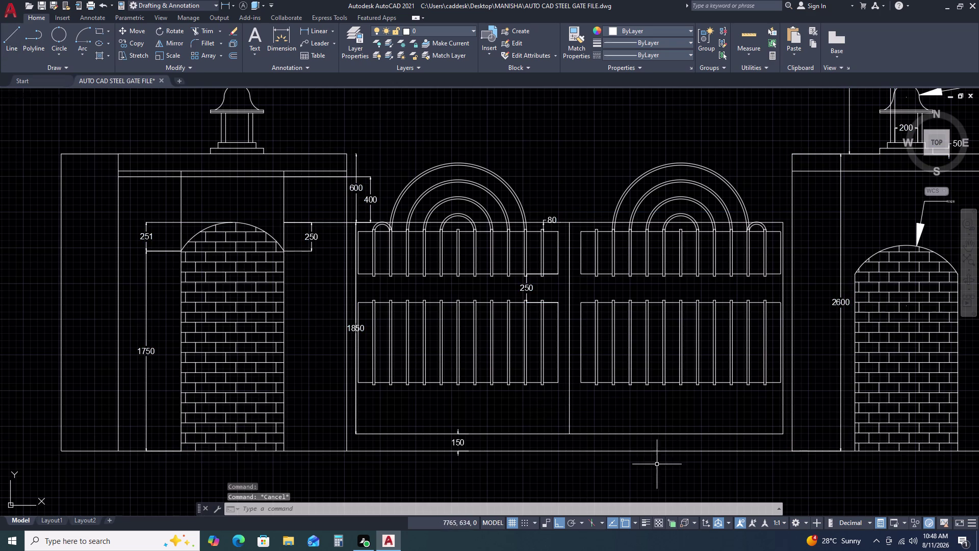
Move the 1850 height dimension's text to a new spot.
scroll(up, 3)
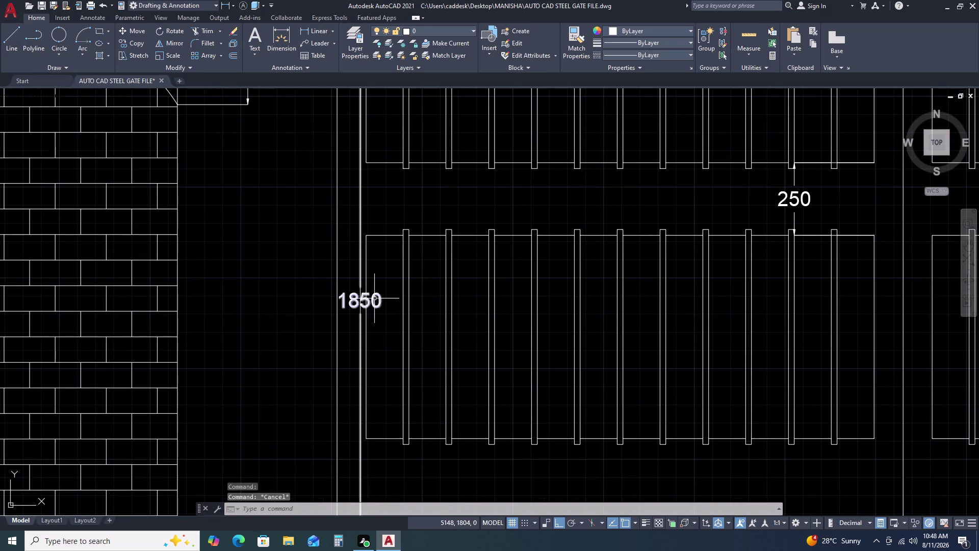
click(375, 298)
scroll(down, 3)
middle_drag(444, 425, 650, 450)
scroll(up, 3)
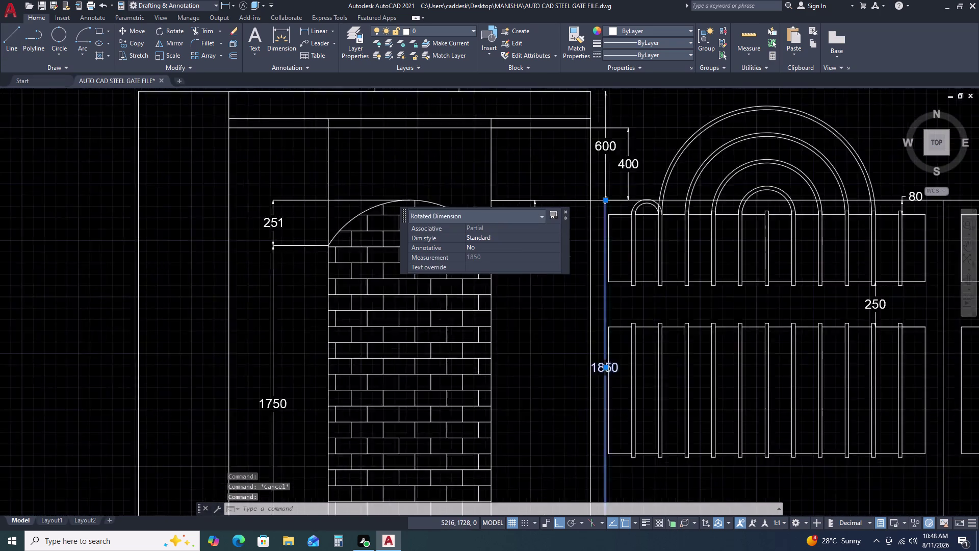
scroll(up, 3)
click(569, 349)
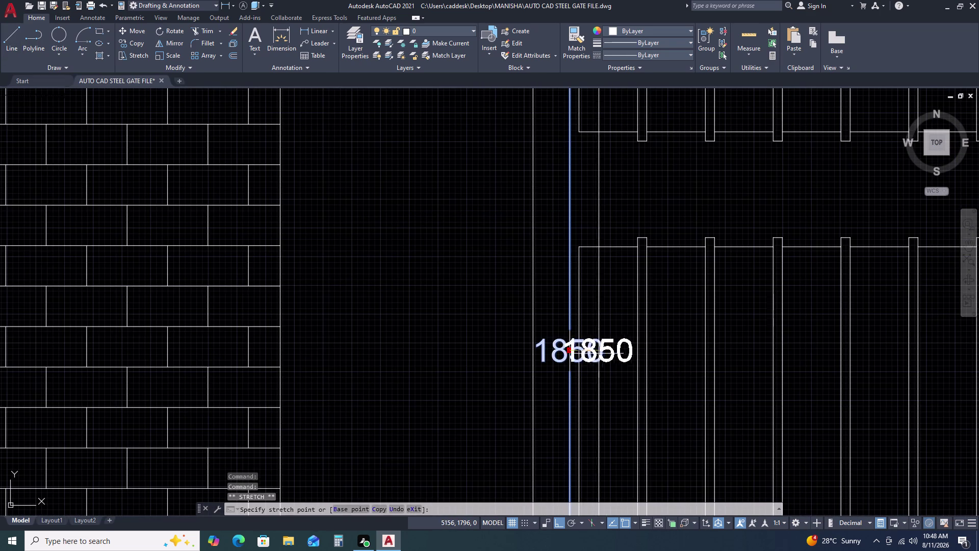
click(608, 356)
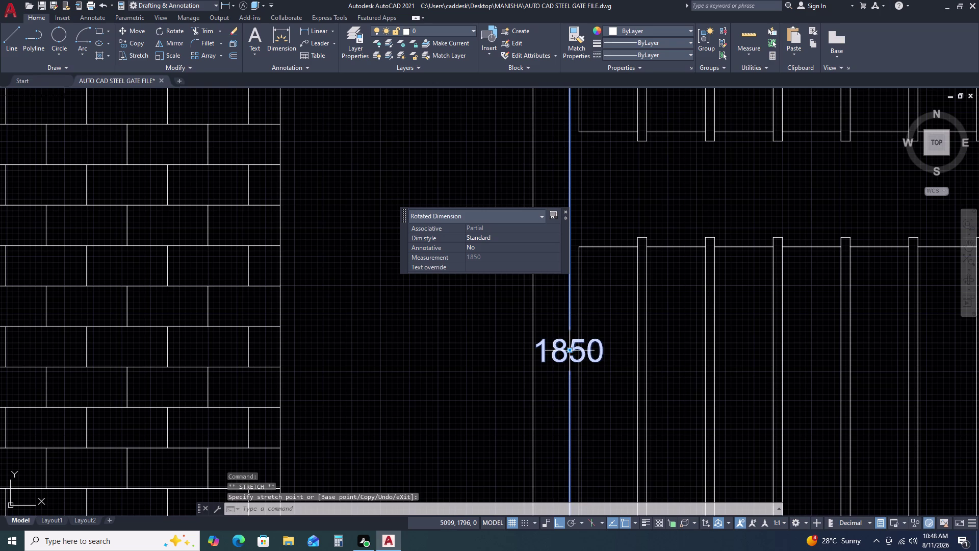
click(570, 352)
click(613, 353)
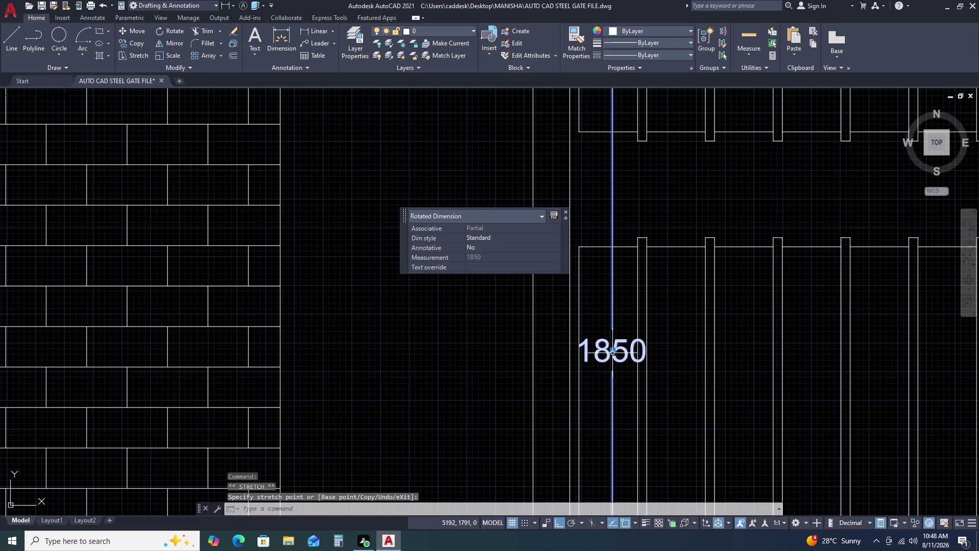
key(Escape)
Window-select and delete the two loose grille pieces left of the elevation.
scroll(down, 3)
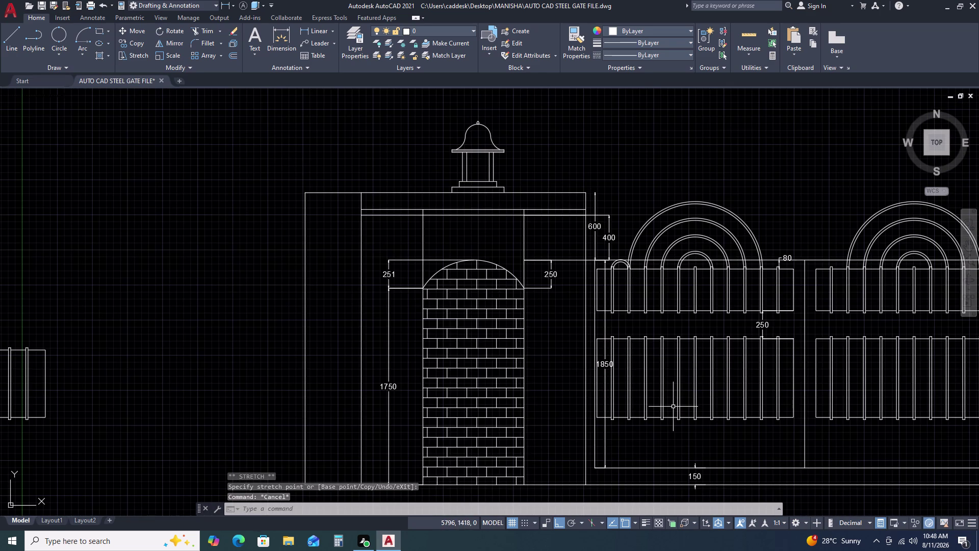
scroll(down, 3)
middle_drag(688, 431, 512, 342)
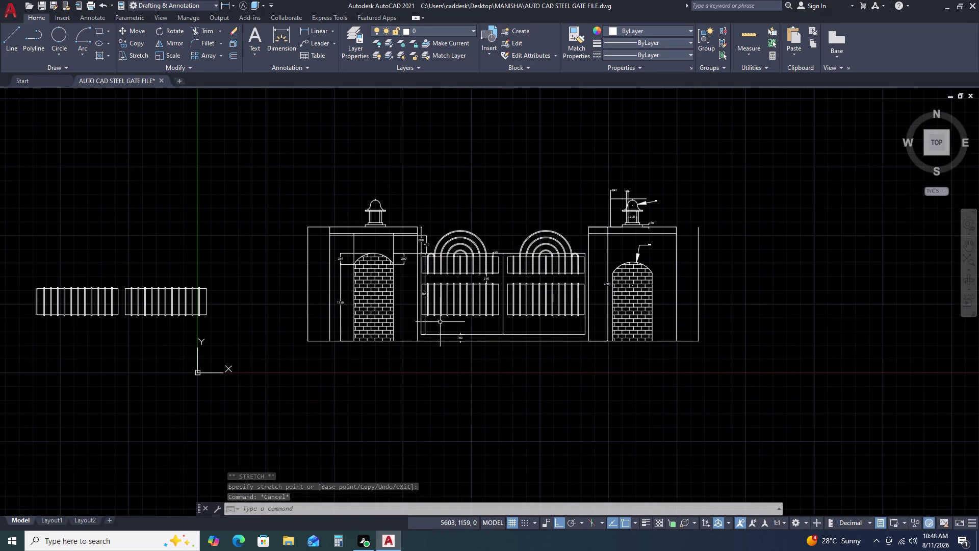
middle_drag(267, 351, 499, 363)
middle_drag(516, 360, 528, 355)
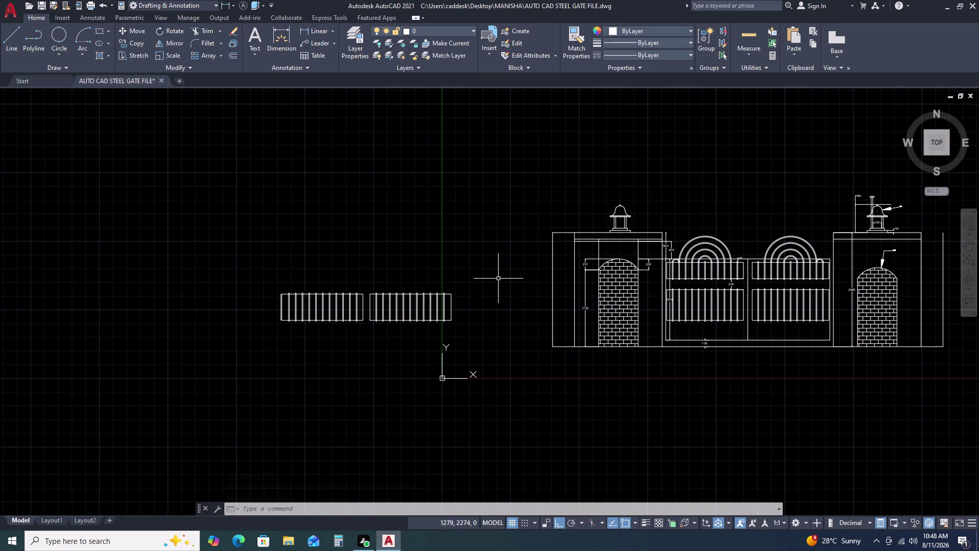
click(498, 279)
click(249, 341)
key(Delete)
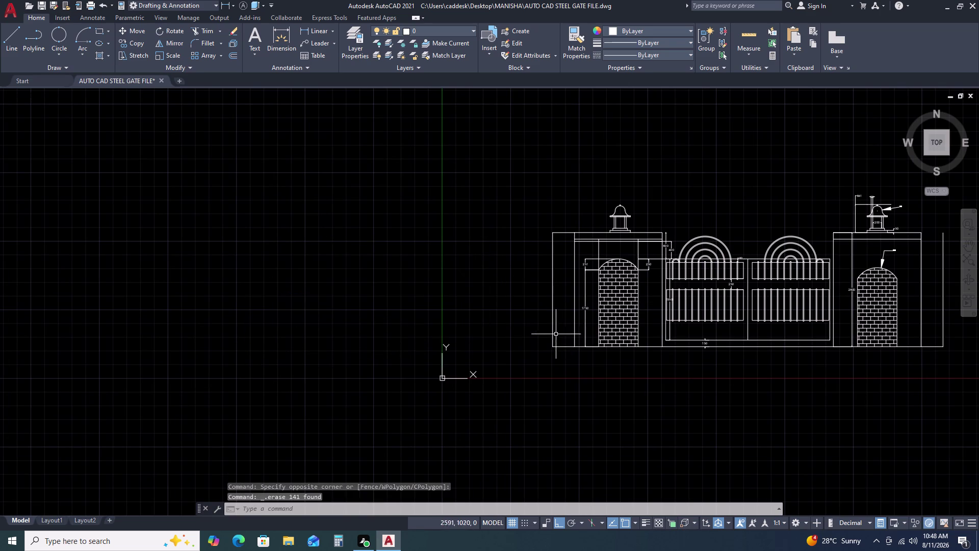
scroll(down, 3)
scroll(up, 3)
scroll(up, 3)
middle_drag(823, 314, 755, 306)
scroll(up, 3)
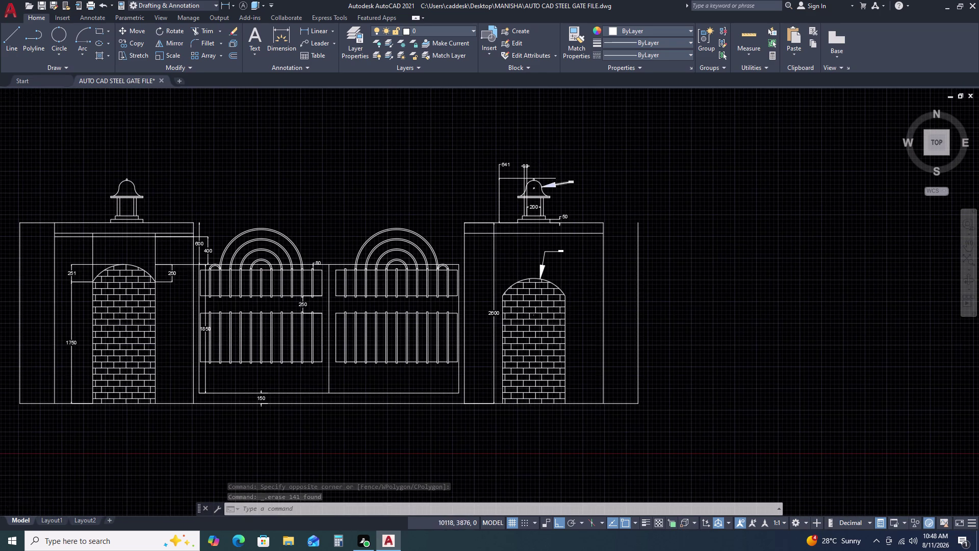
scroll(up, 3)
scroll(down, 3)
Match properties (MA) from the 50 dimension onto the R113 and R528 labels.
key(m)
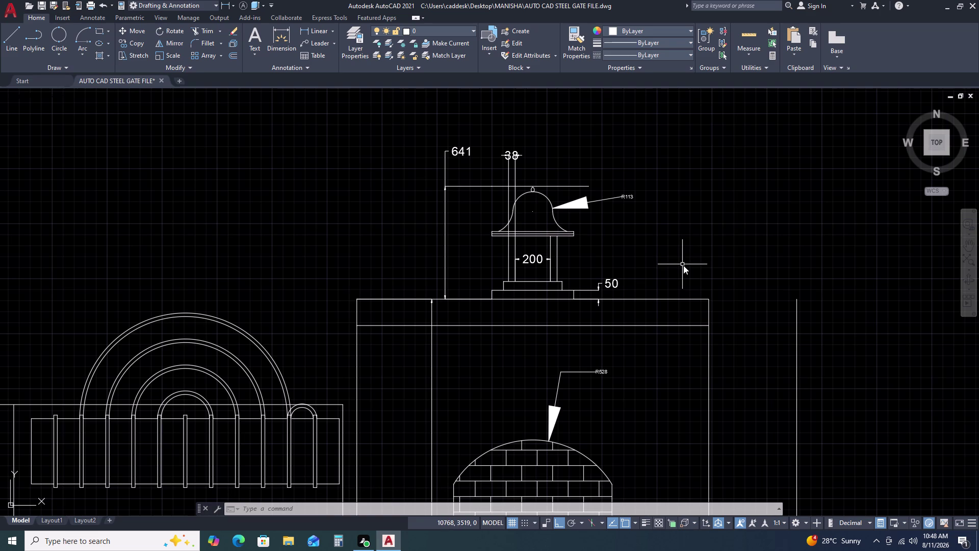
key(a)
key(space)
click(607, 285)
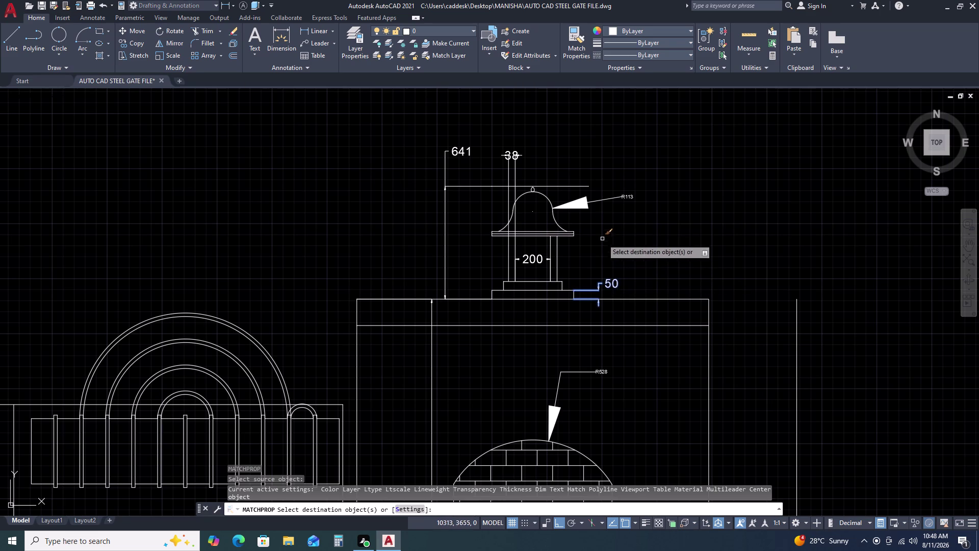
click(577, 204)
click(575, 210)
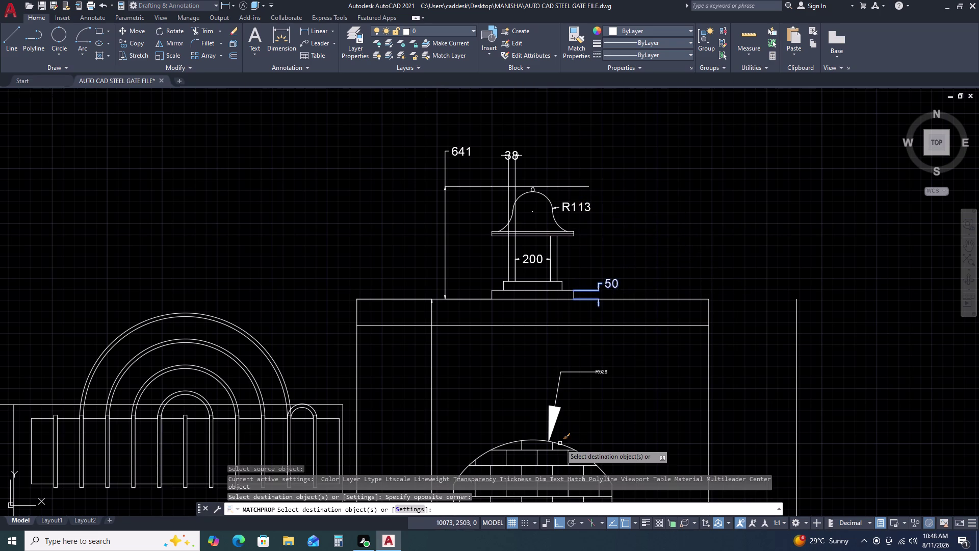
drag(562, 418, 552, 413)
click(543, 408)
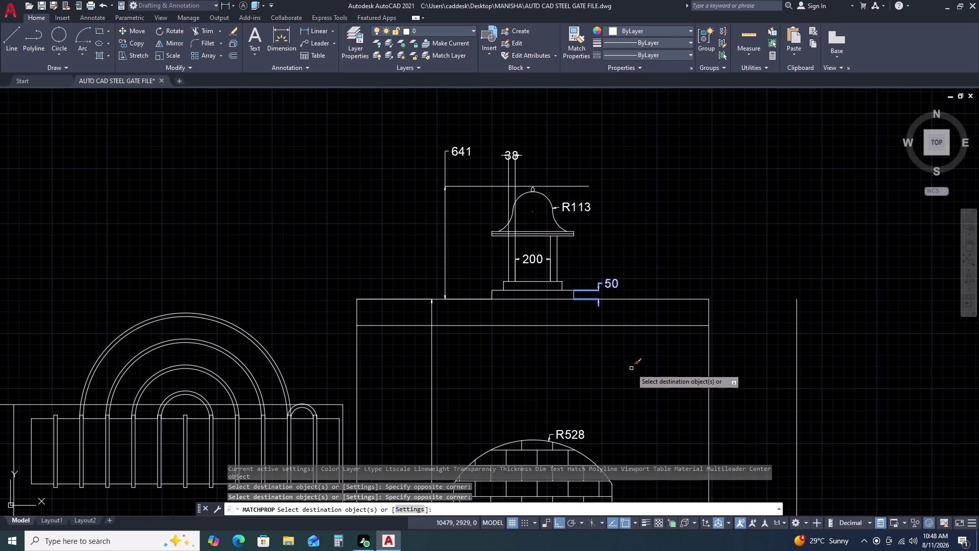
End property matching and pan the view down to the gate bottom.
middle_drag(647, 363, 655, 358)
middle_drag(695, 335, 721, 321)
middle_click(745, 305)
scroll(down, 3)
middle_drag(662, 382, 703, 340)
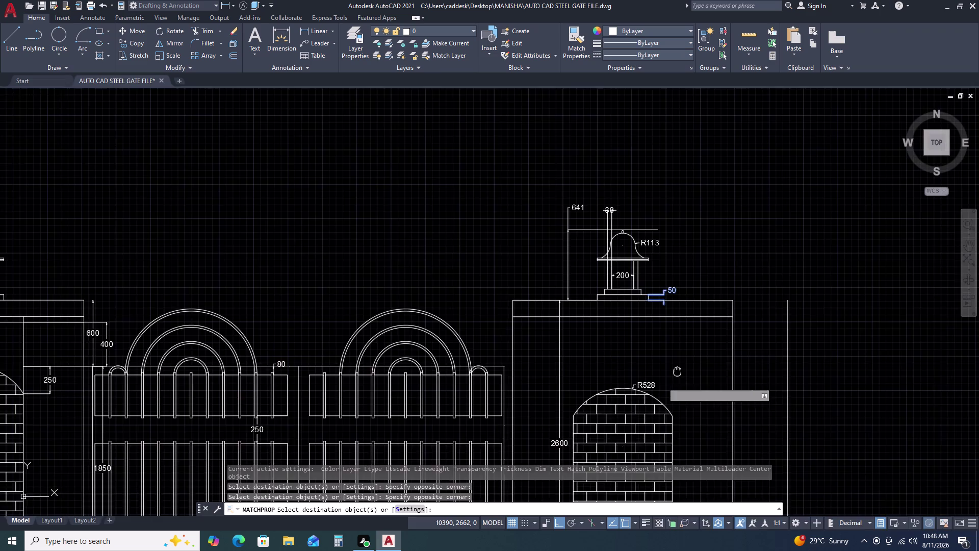
middle_drag(703, 339, 717, 317)
middle_drag(717, 315, 719, 306)
key(Escape)
middle_drag(668, 348, 804, 251)
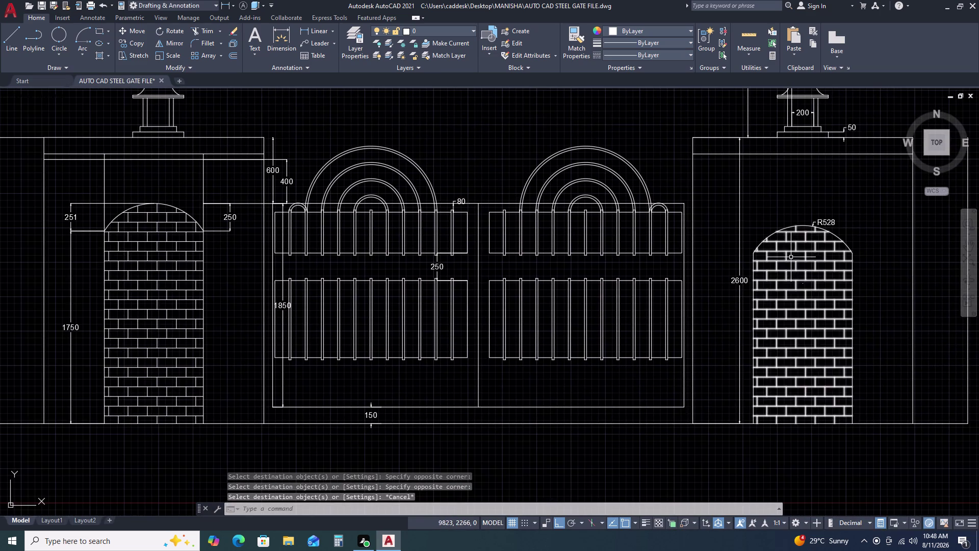
scroll(down, 3)
middle_drag(525, 401, 558, 363)
scroll(up, 3)
middle_drag(599, 403, 592, 304)
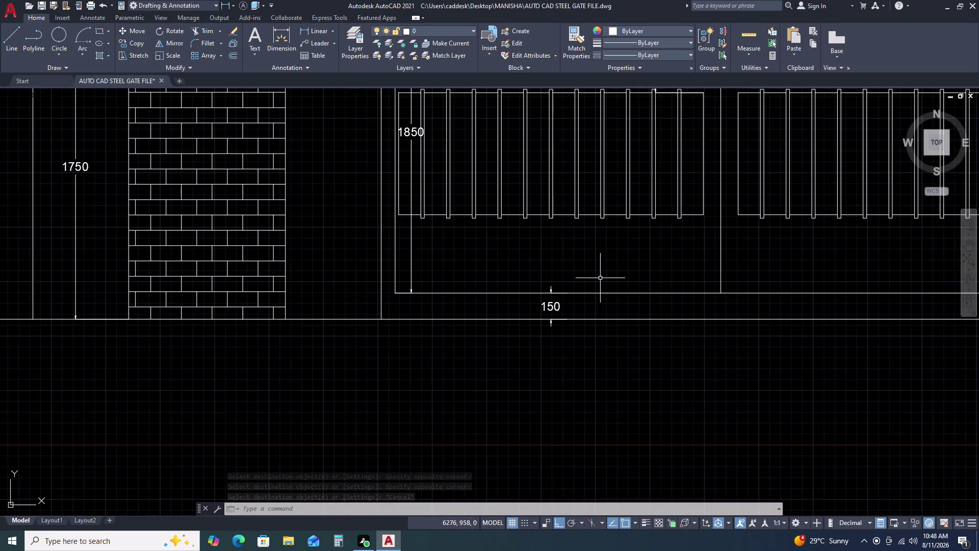
Add a linear 450 dimension from the lower grille bottom to the gate frame bottom.
scroll(down, 3)
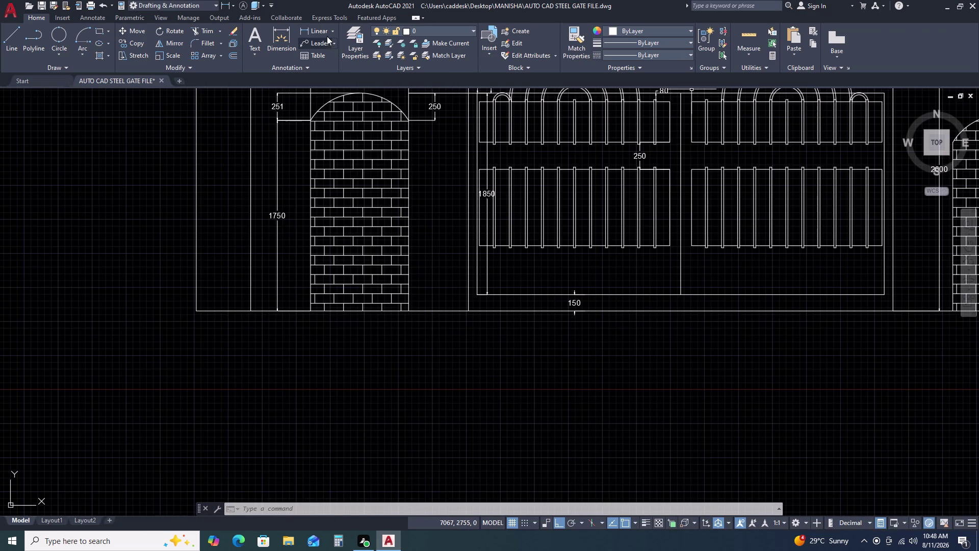
click(325, 32)
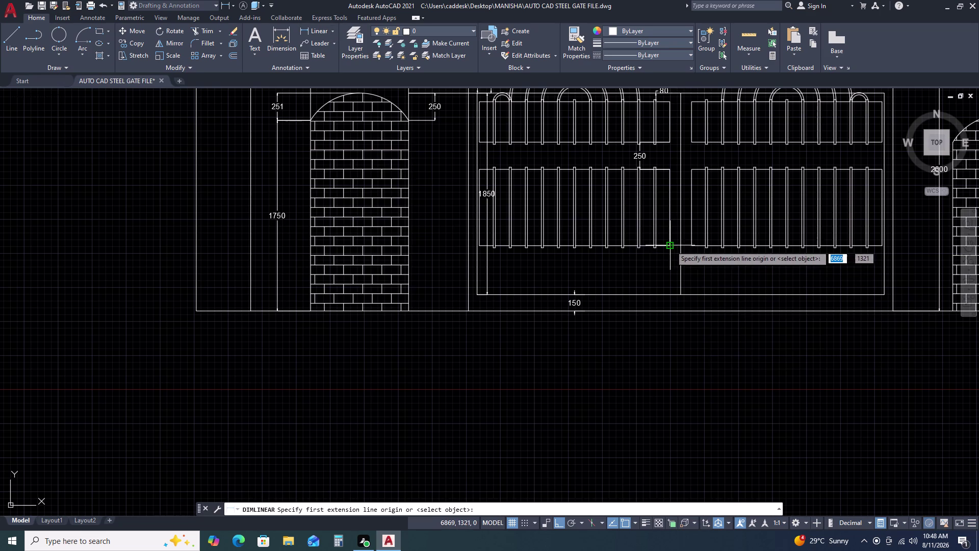
click(671, 245)
click(671, 293)
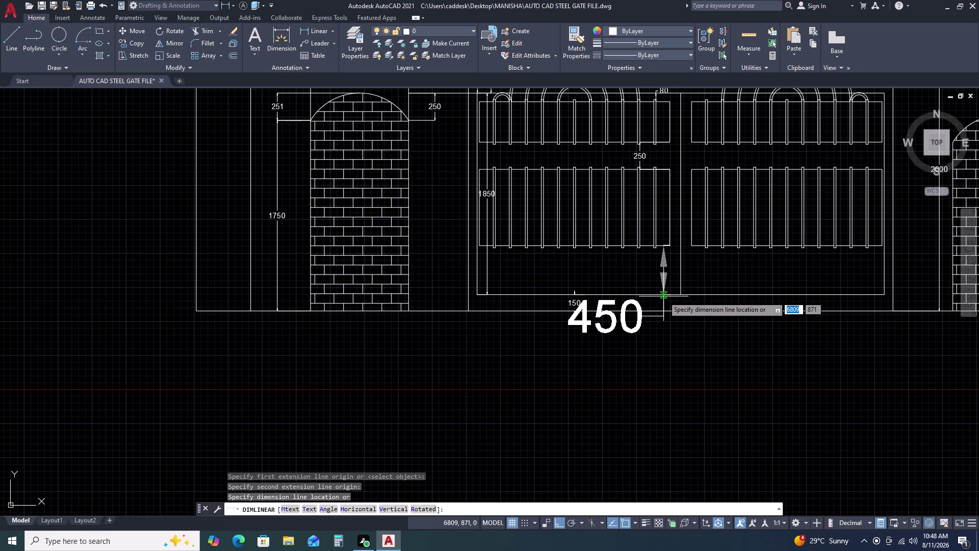
double_click(678, 303)
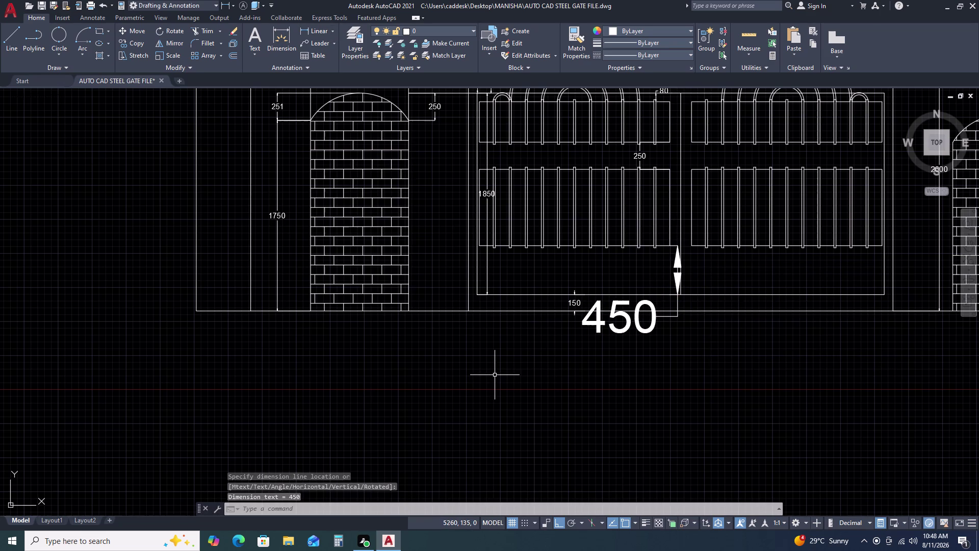
right_click(495, 375)
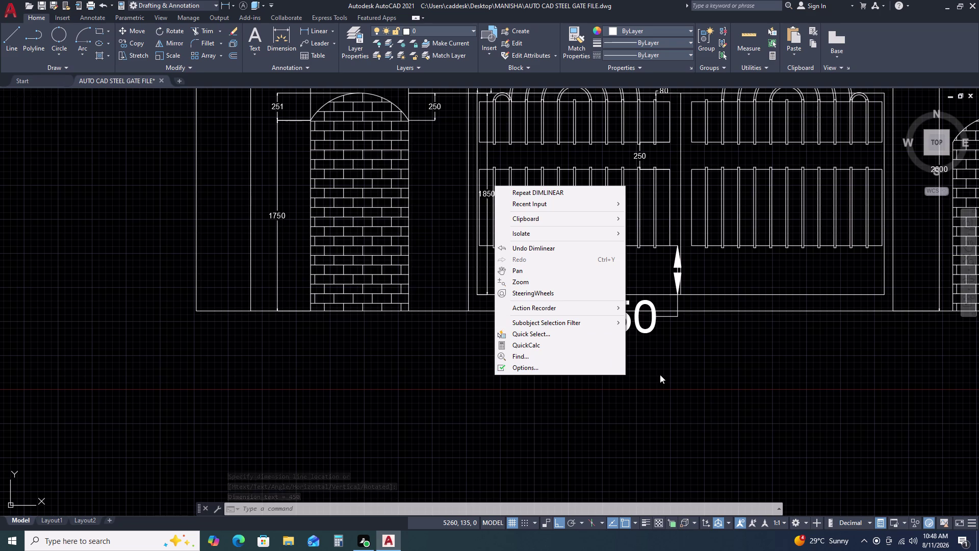
key(Escape)
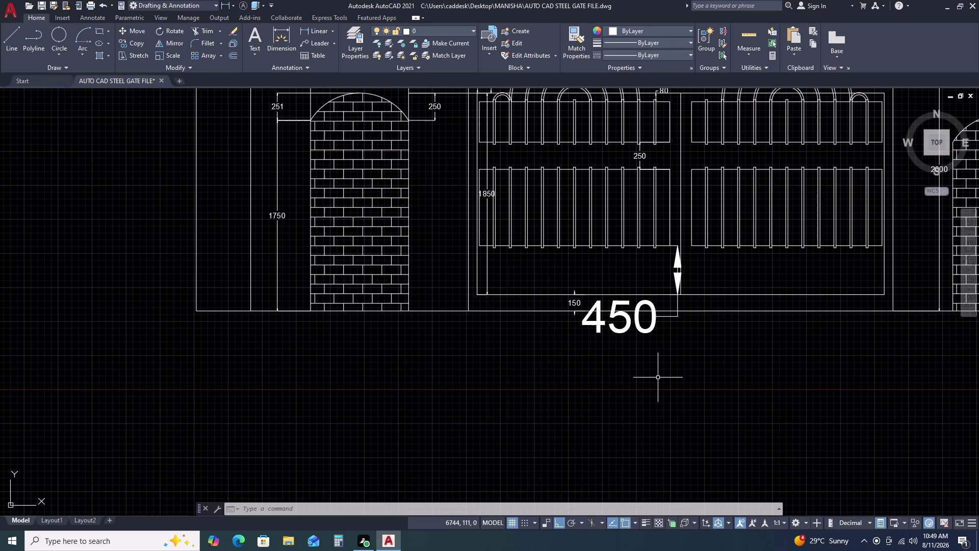
Match properties (MA) from the 150 dimension onto the new 450 dimension.
text(MA)
key(space)
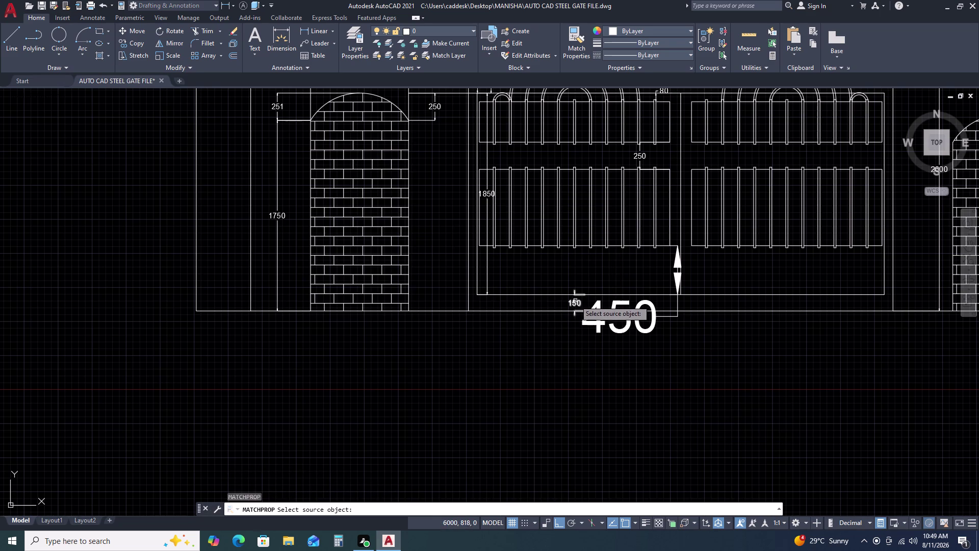
click(576, 301)
click(678, 272)
key(Escape)
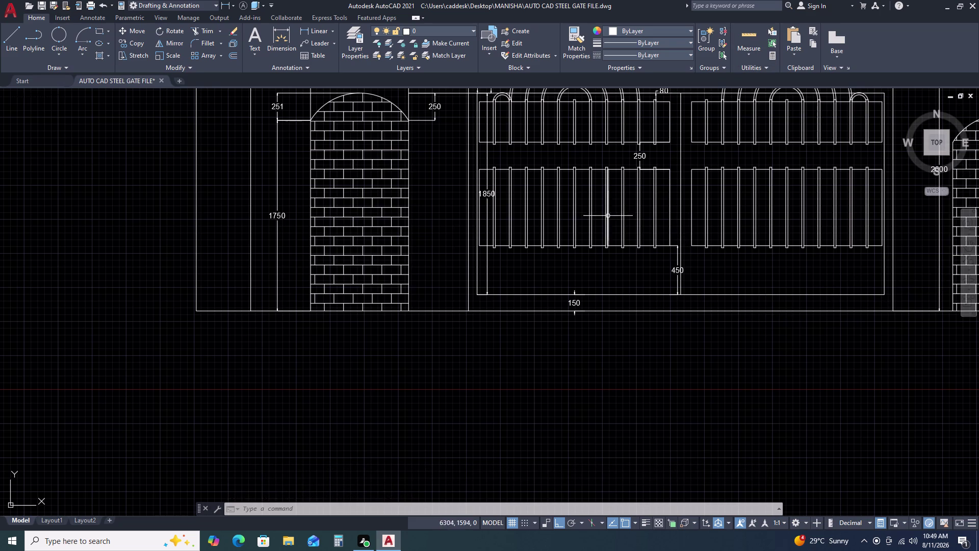
Dimension the pillar base with 900 and 500 linear dimensions below it.
middle_drag(362, 225, 441, 162)
scroll(down, 3)
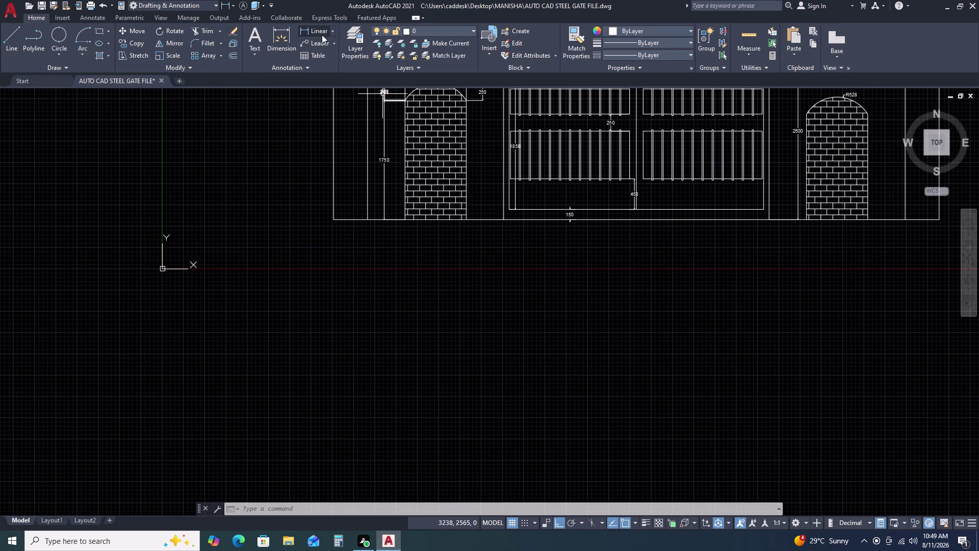
click(322, 35)
scroll(up, 3)
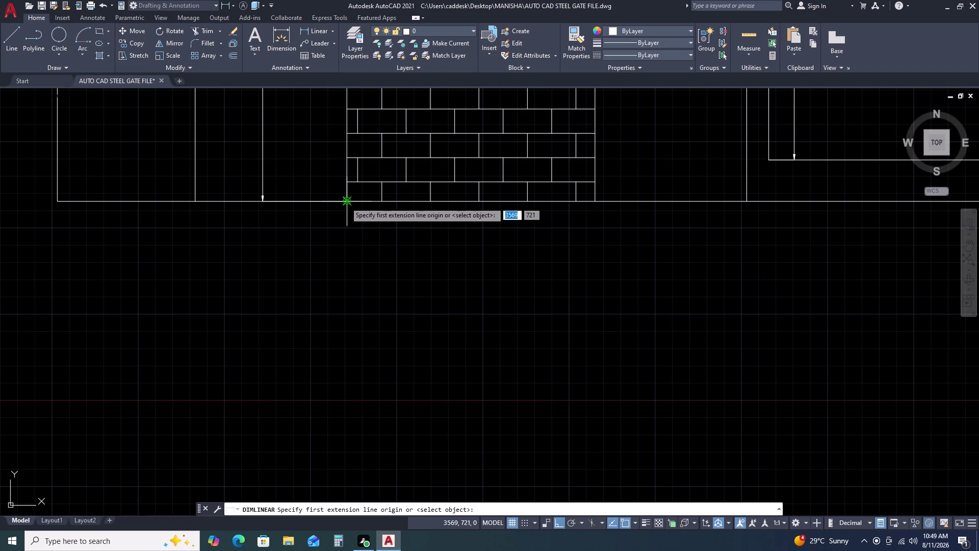
click(345, 202)
click(597, 203)
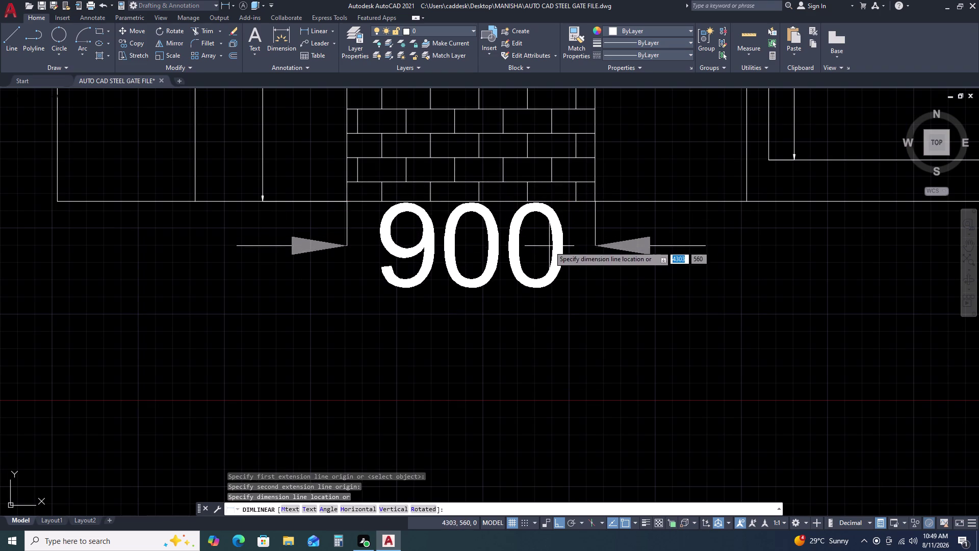
click(549, 246)
key(space)
scroll(down, 3)
middle_drag(569, 262, 590, 200)
middle_click(592, 193)
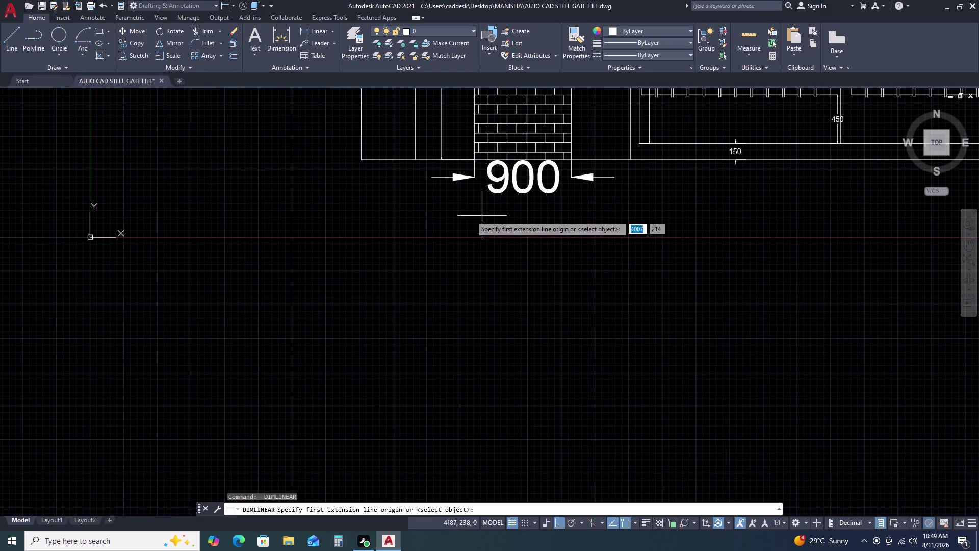
click(360, 162)
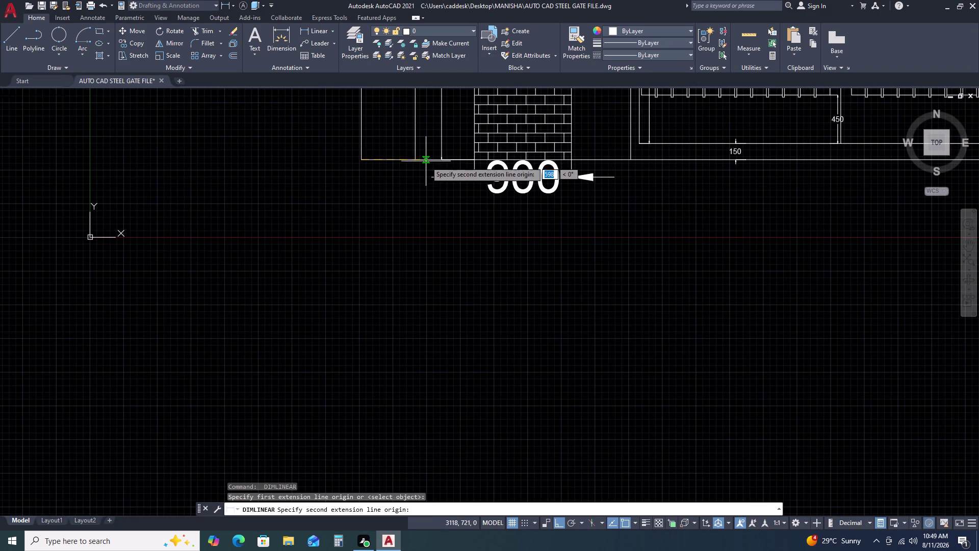
click(414, 158)
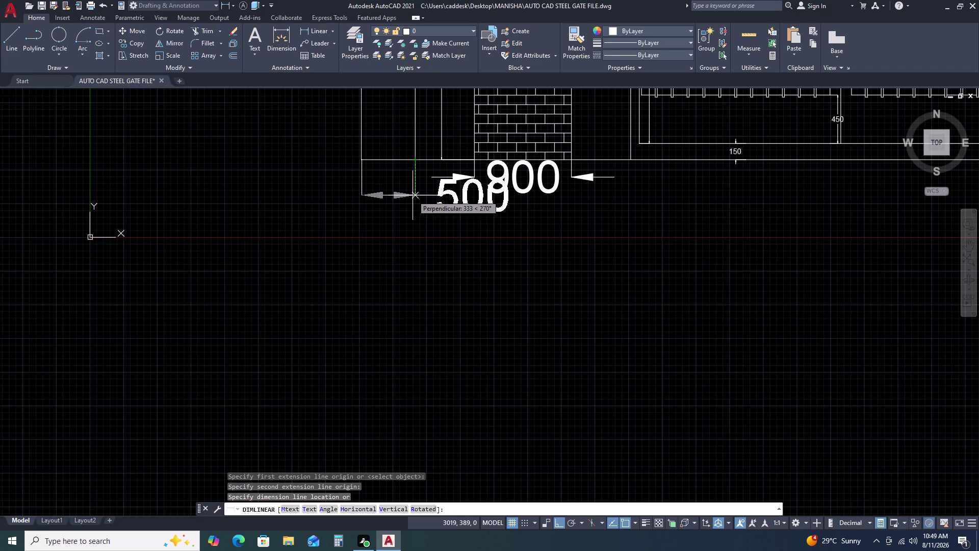
click(413, 195)
Add a 2600 height dimension to the left of the left pillar.
scroll(down, 3)
scroll(down, 3)
middle_click(588, 237)
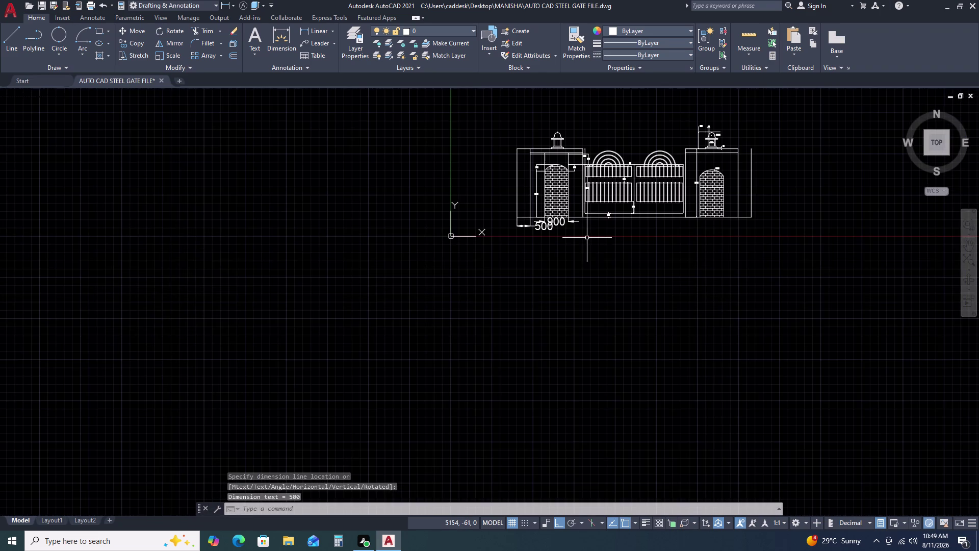
middle_click(592, 239)
middle_drag(596, 247, 600, 257)
middle_click(599, 260)
middle_drag(600, 263, 601, 268)
middle_click(601, 270)
key(space)
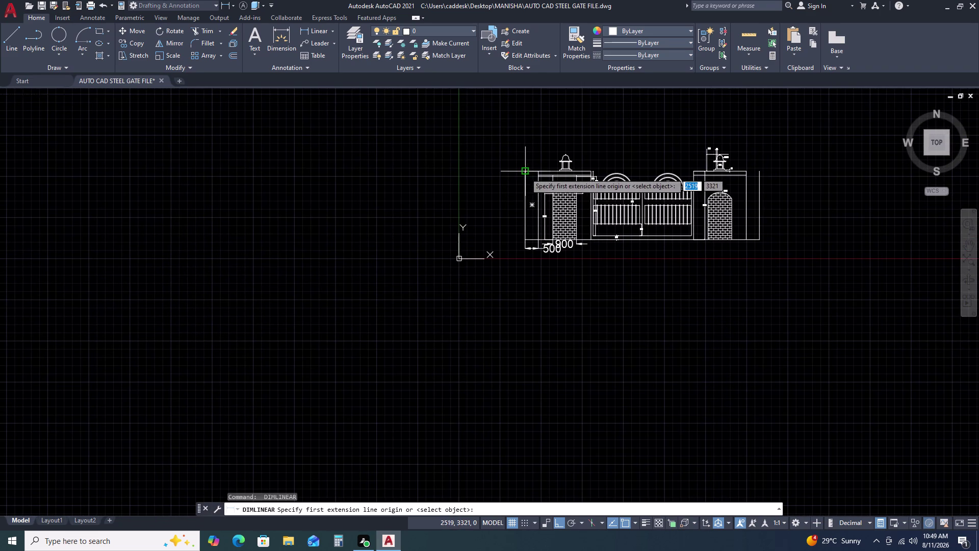
click(525, 172)
click(525, 242)
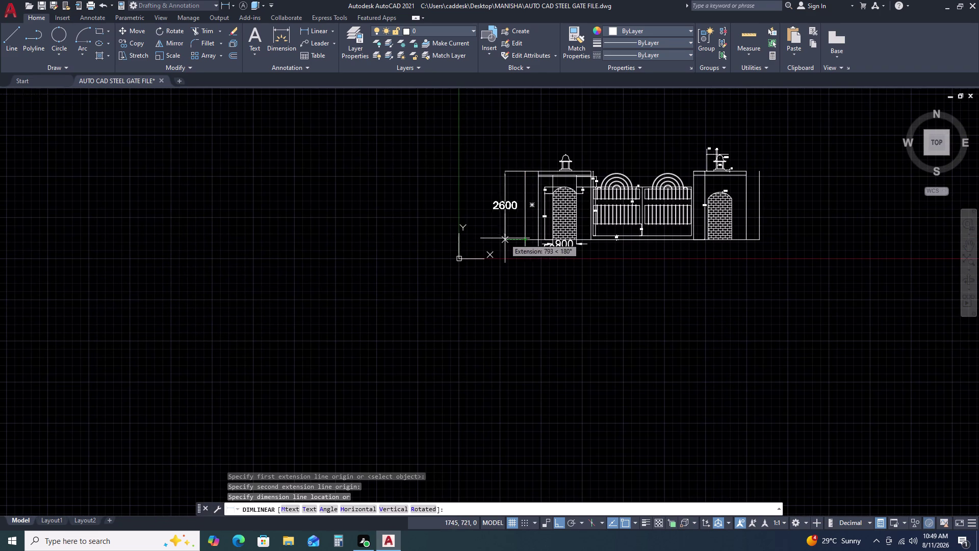
click(506, 238)
Match the 900, 500 and 2600 dimensions to the small 150 dimension's style.
scroll(up, 3)
text(NM)
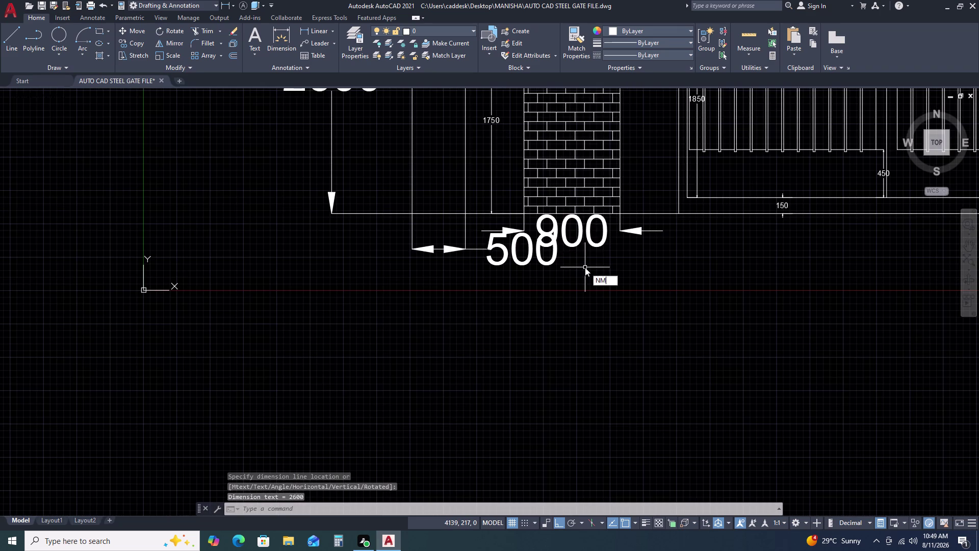
key(BackSpace)
key(BackSpace)
key(BackSpace)
text(MA)
key(space)
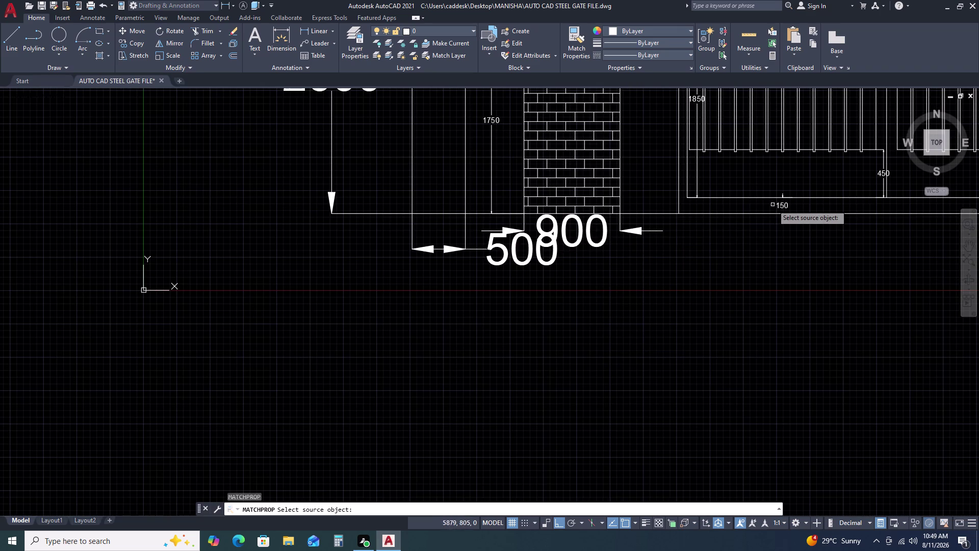
click(784, 201)
click(596, 242)
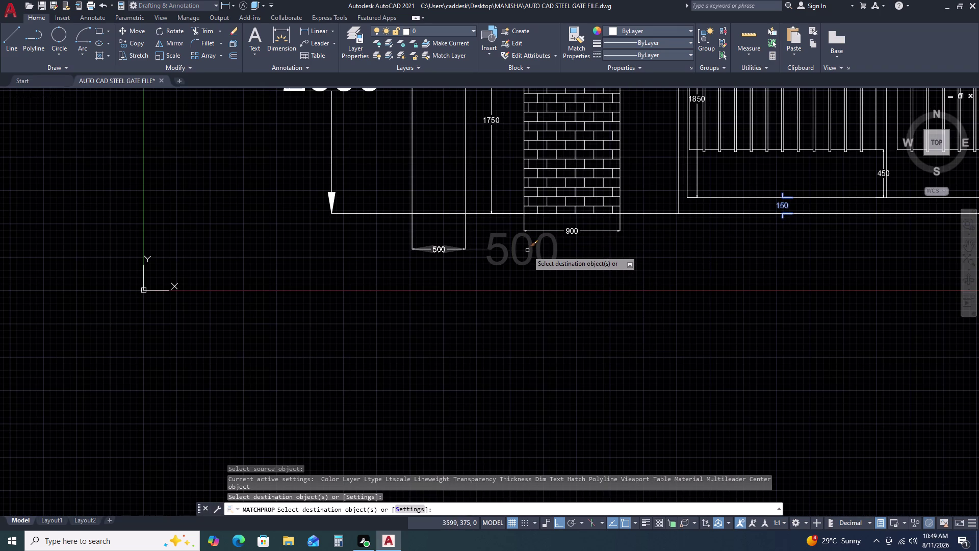
click(527, 250)
scroll(down, 3)
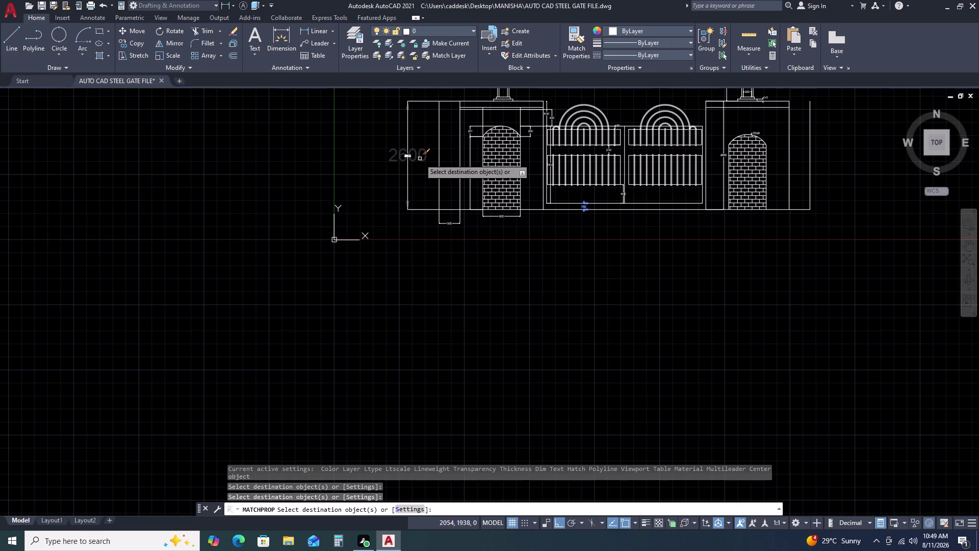
click(420, 159)
key(Escape)
scroll(up, 3)
click(484, 236)
drag(468, 216, 465, 209)
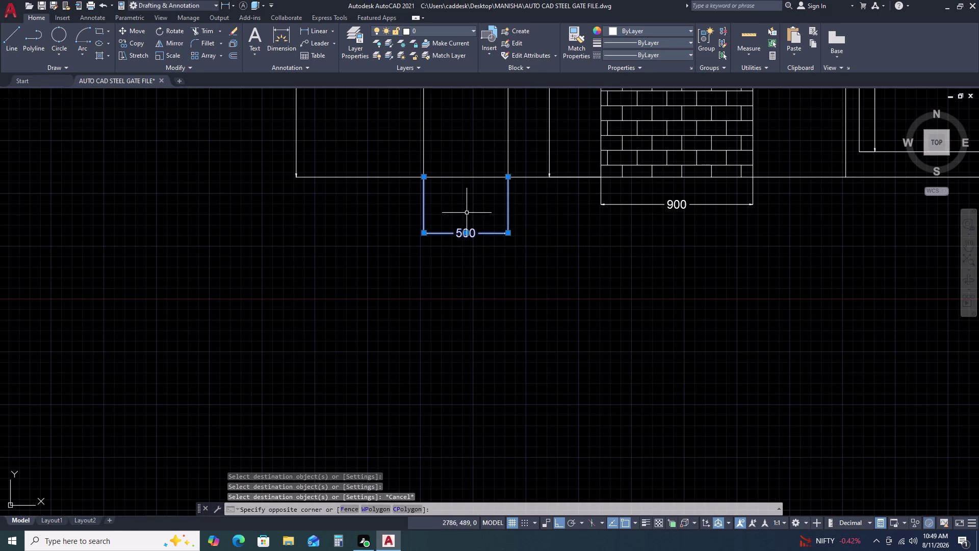
click(467, 234)
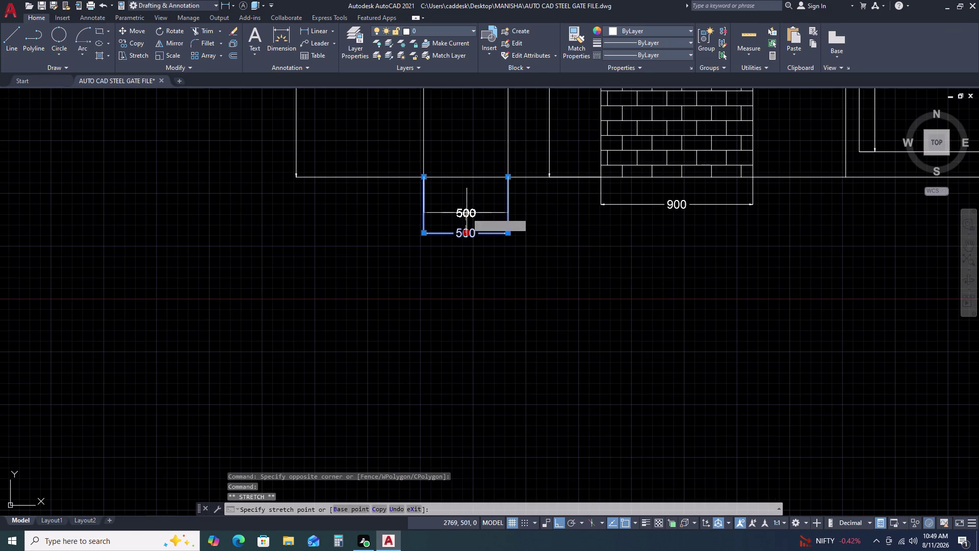
click(469, 205)
click(510, 205)
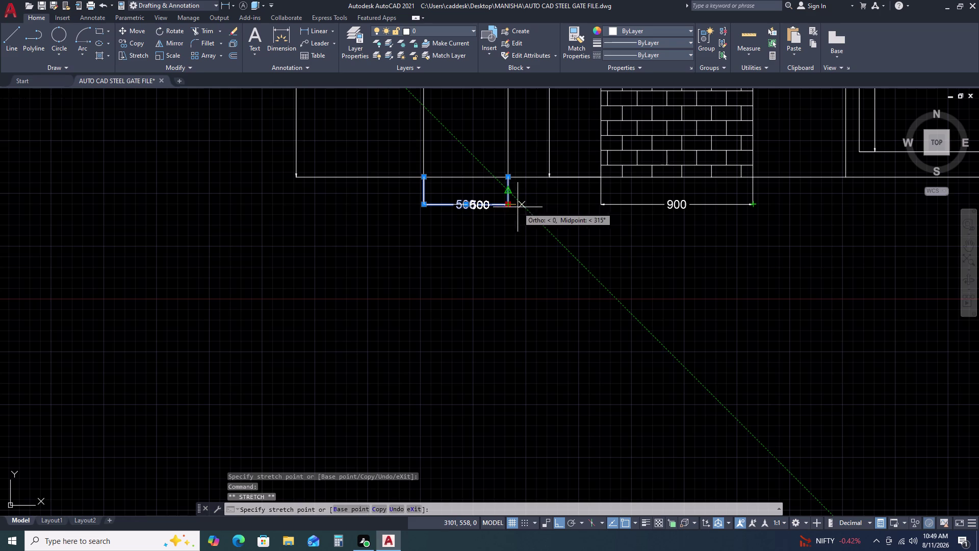
click(510, 205)
key(Escape)
middle_drag(728, 261, 581, 275)
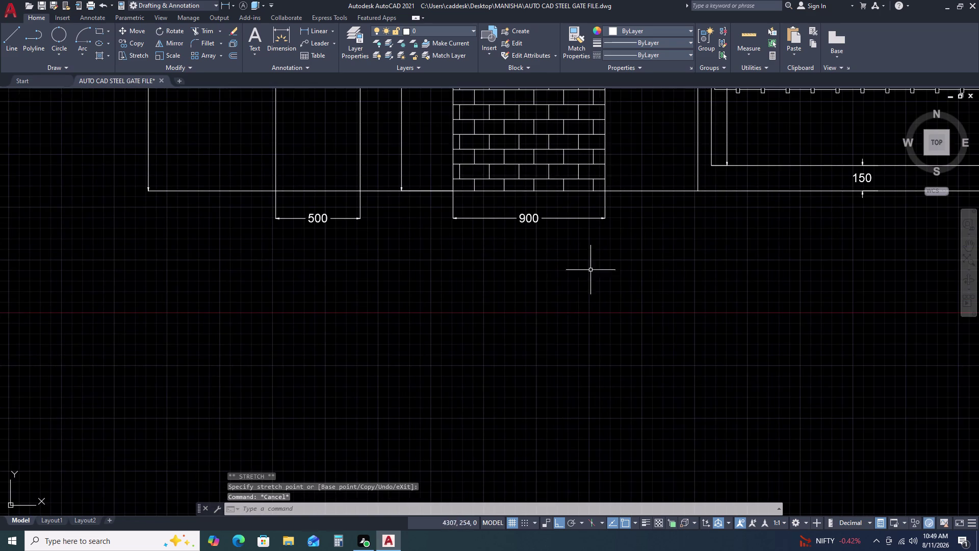
scroll(down, 3)
middle_drag(768, 246, 646, 252)
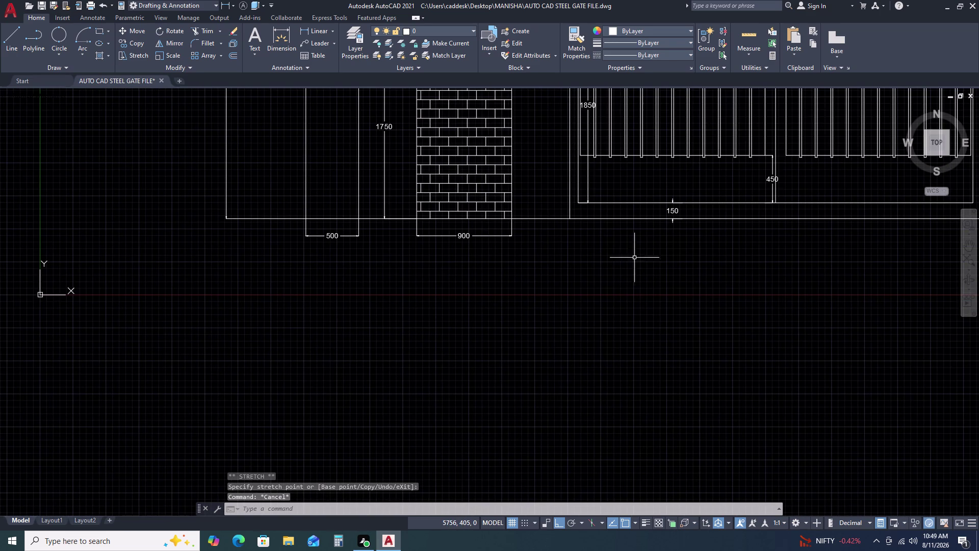
key(d)
key(l)
text(I)
key(space)
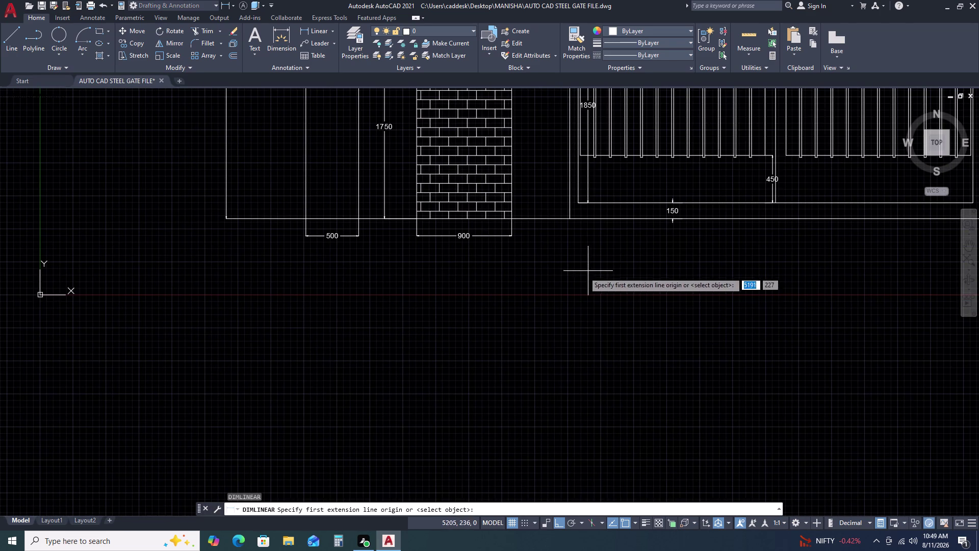
Dimension the 3900 gate width across the gate base.
scroll(up, 3)
click(582, 218)
scroll(down, 3)
middle_drag(815, 228, 652, 243)
scroll(up, 3)
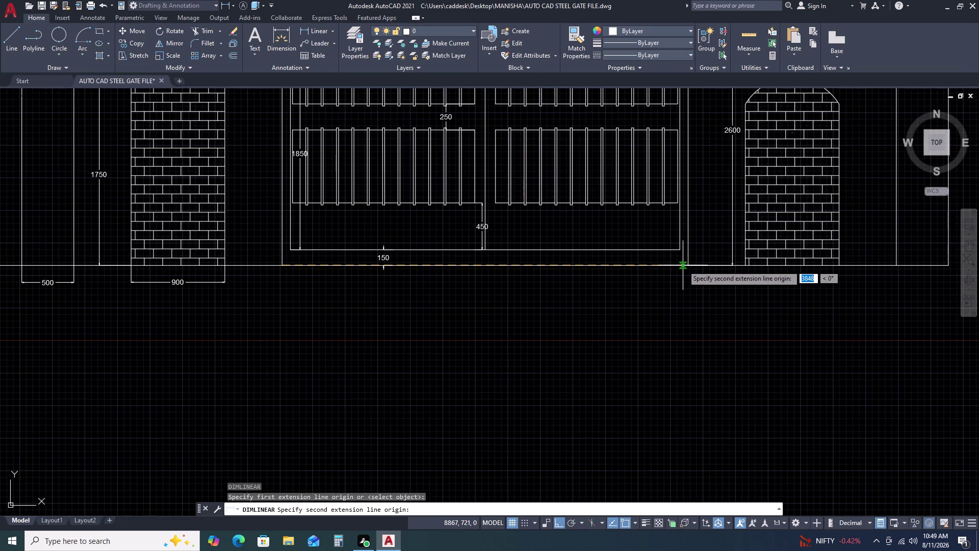
click(691, 263)
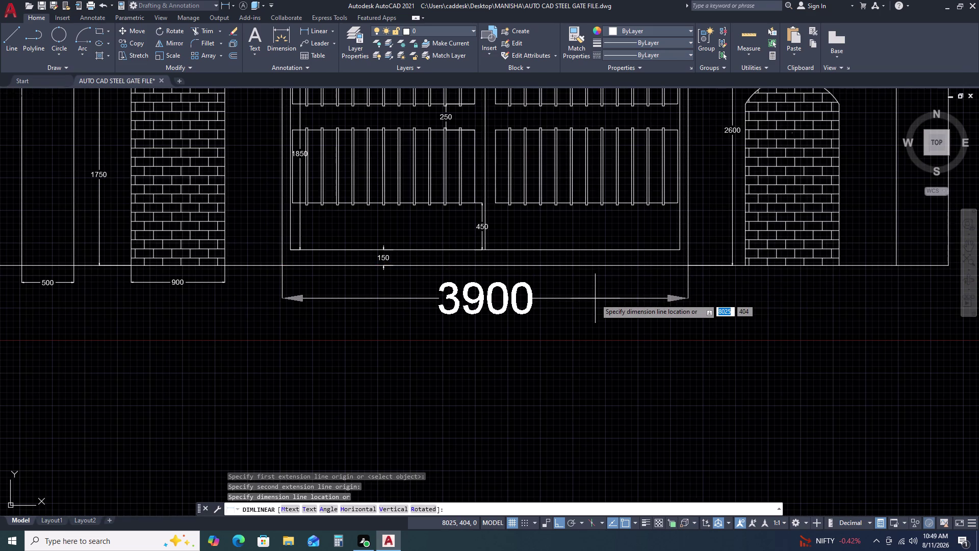
click(594, 298)
Match the 3900 dimension to the small 150 dimension style.
text(MA)
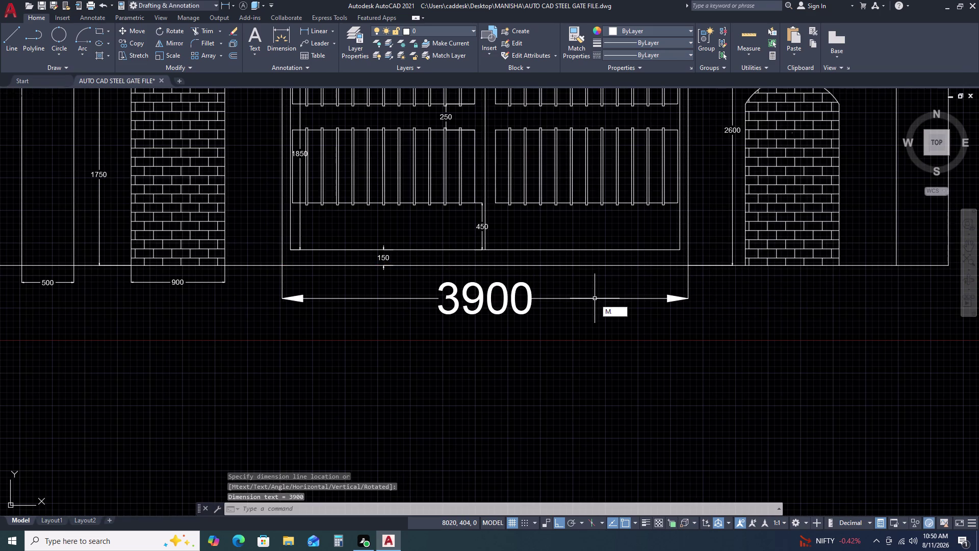
key(space)
click(390, 257)
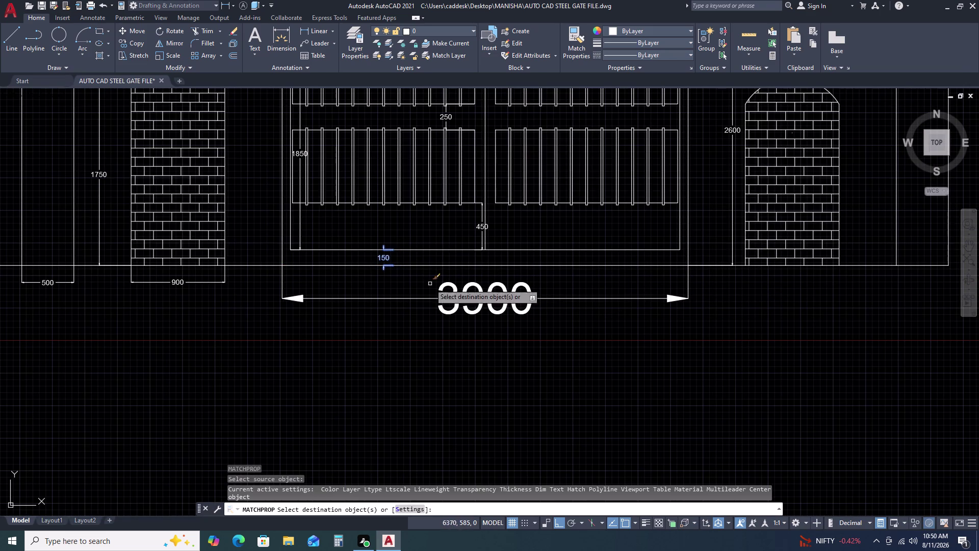
click(480, 301)
key(Escape)
scroll(down, 3)
middle_drag(787, 306, 715, 278)
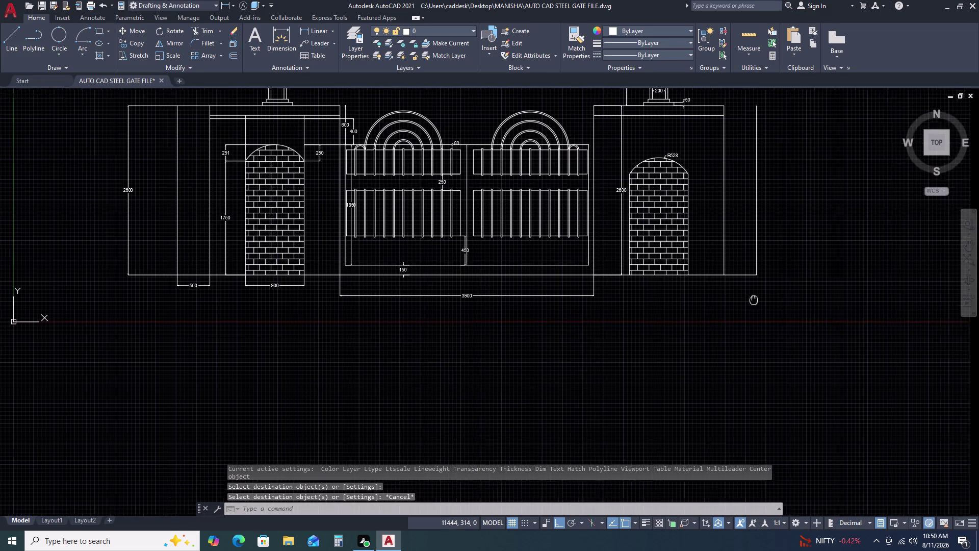
middle_drag(715, 278, 710, 268)
key(space)
key(Escape)
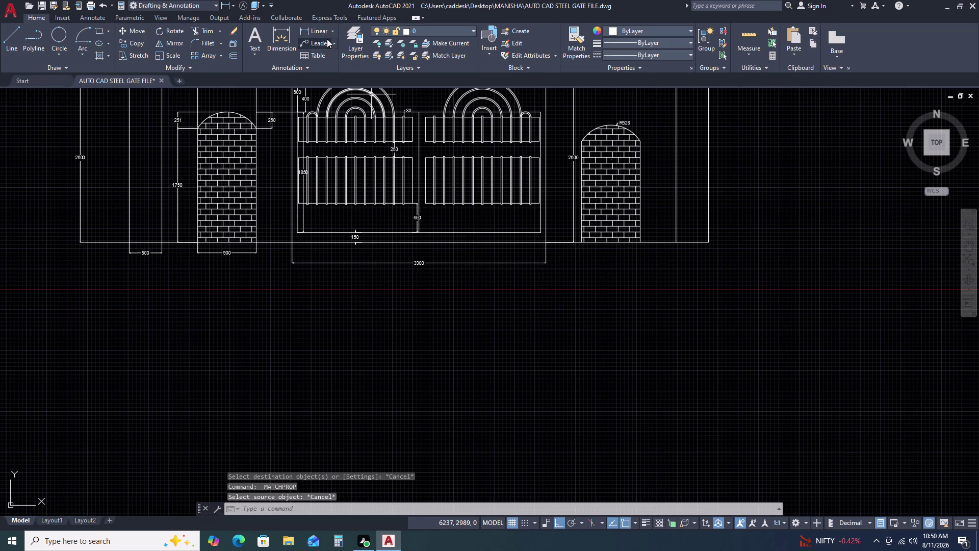
click(322, 31)
scroll(up, 3)
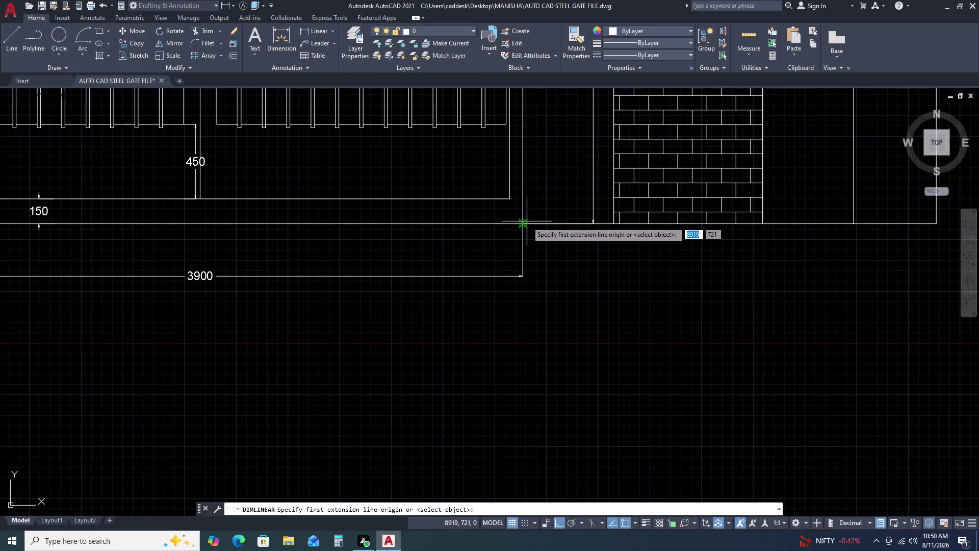
Dimension the right pillar base with 2000 and 500 linear dimensions.
click(525, 225)
scroll(down, 3)
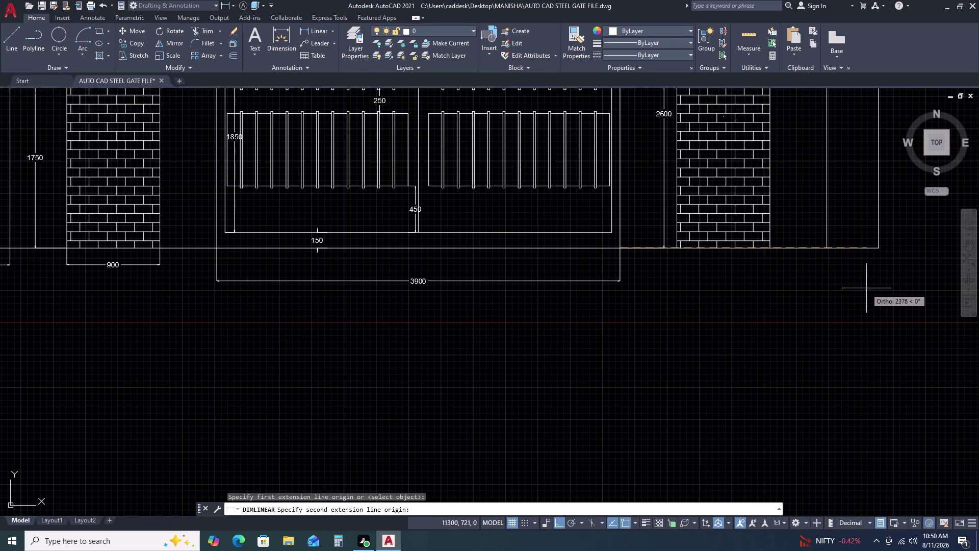
click(825, 250)
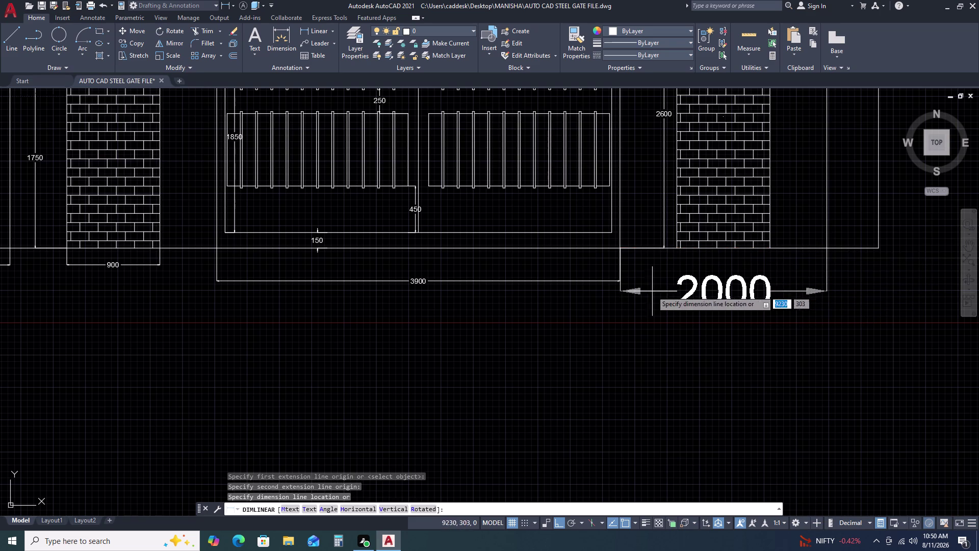
click(618, 281)
key(space)
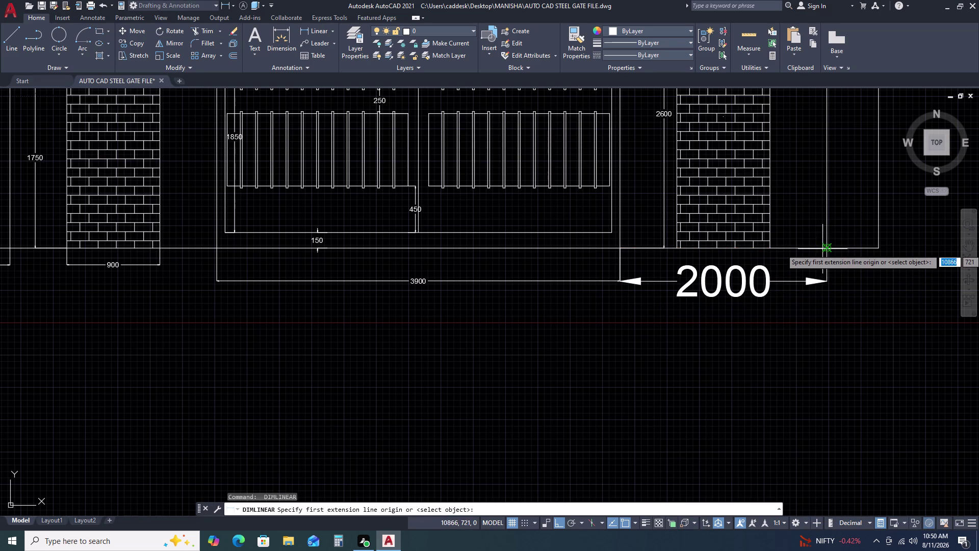
click(825, 248)
click(879, 246)
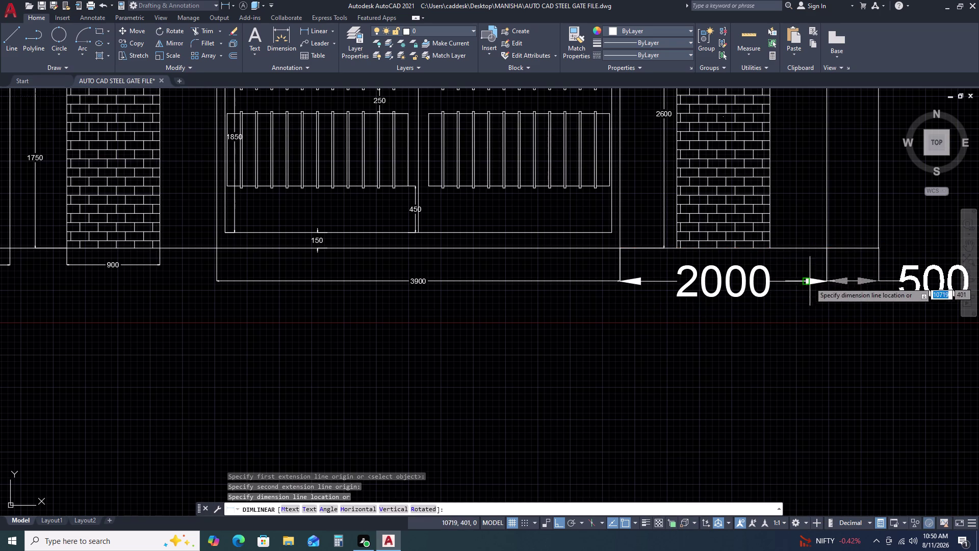
click(832, 280)
scroll(down, 3)
scroll(up, 3)
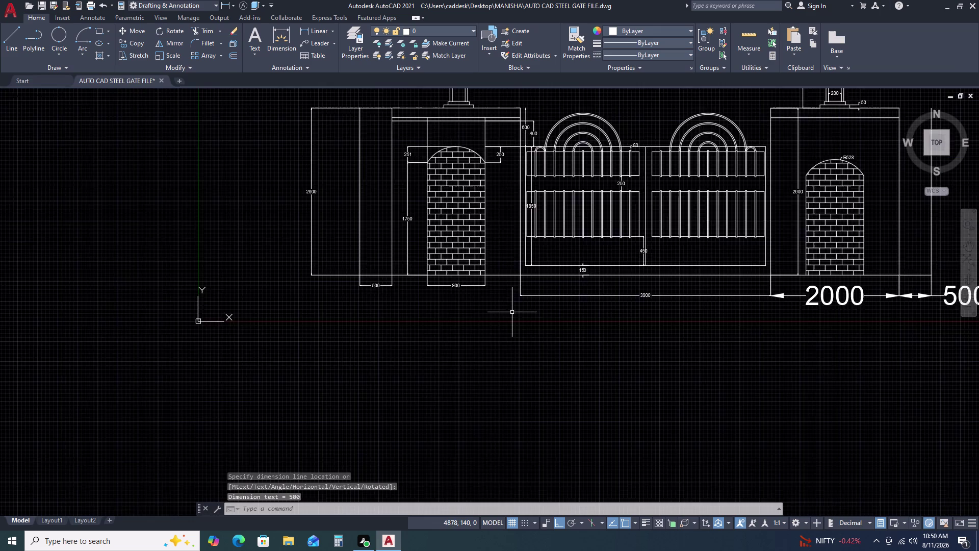
scroll(up, 3)
scroll(down, 3)
middle_drag(727, 346, 702, 280)
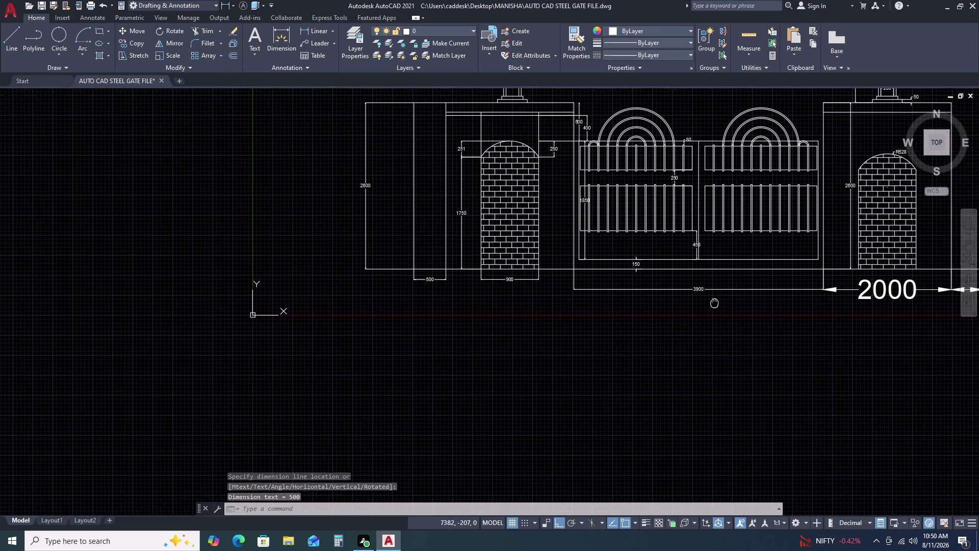
Match the 2000 and 500 dimensions to the 3900 dimension's small style.
text(MA)
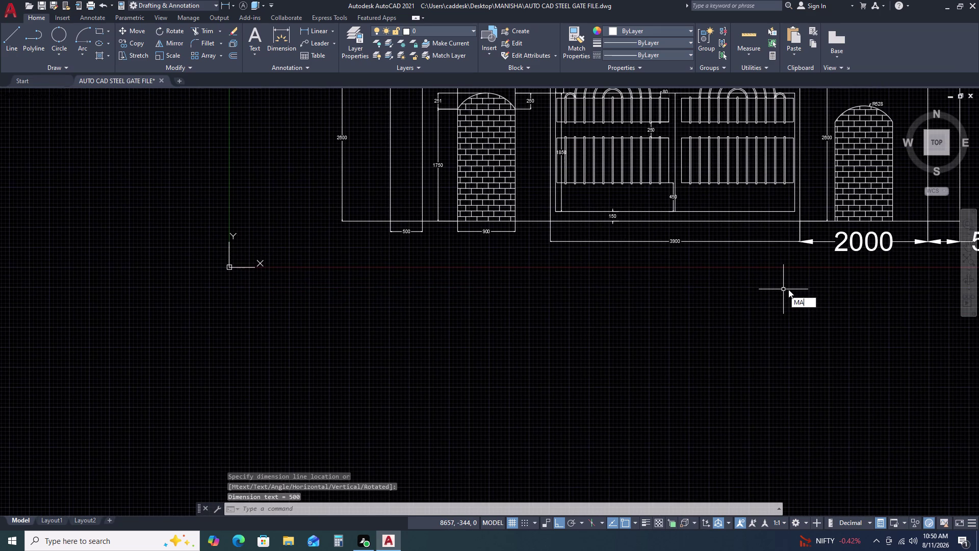
key(space)
click(772, 240)
click(859, 241)
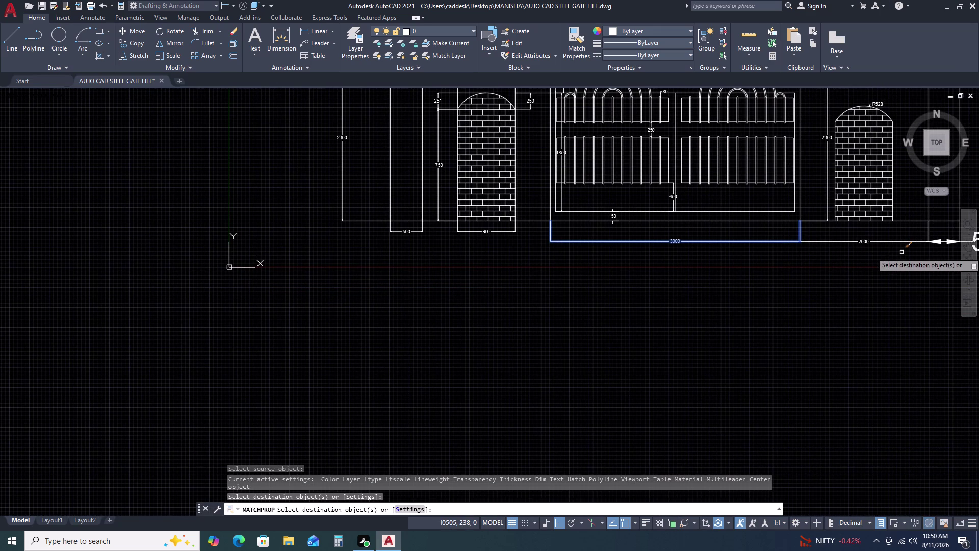
middle_drag(902, 252, 717, 304)
scroll(down, 3)
click(748, 296)
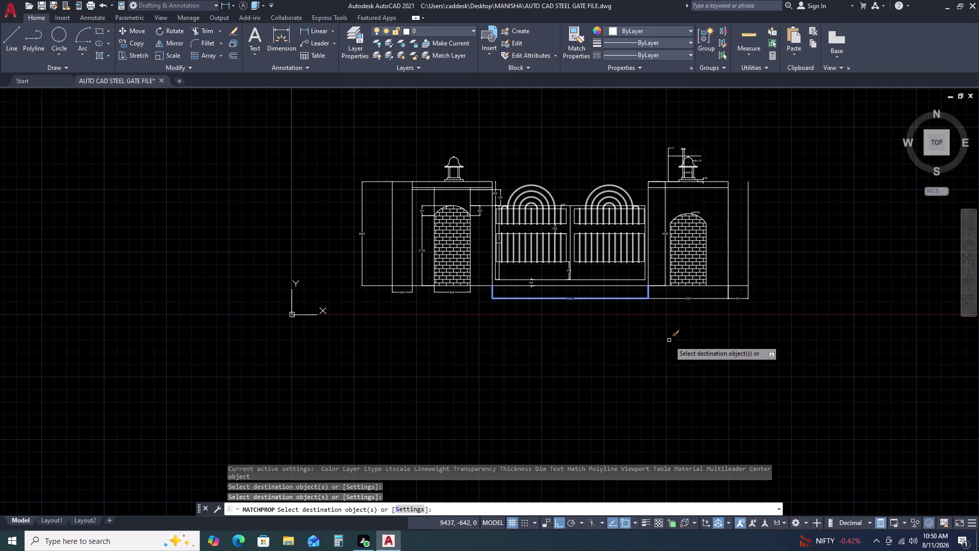
key(Escape)
text(L)
key(space)
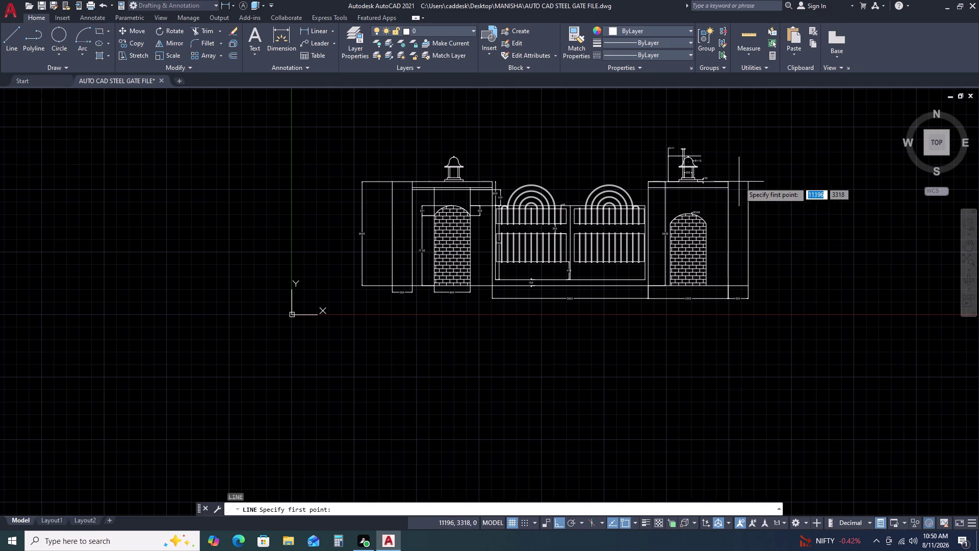
key(Escape)
key(e)
key(x)
key(space)
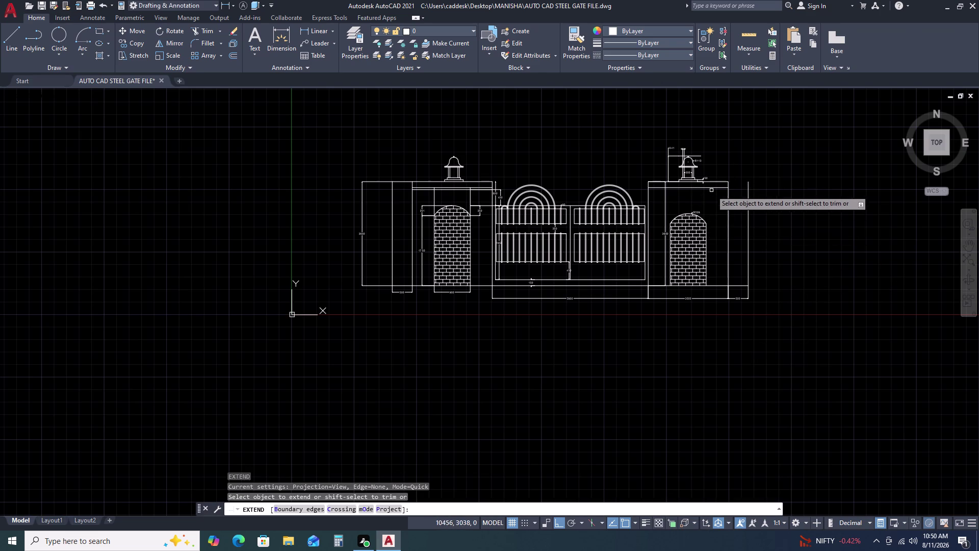
scroll(up, 3)
click(714, 192)
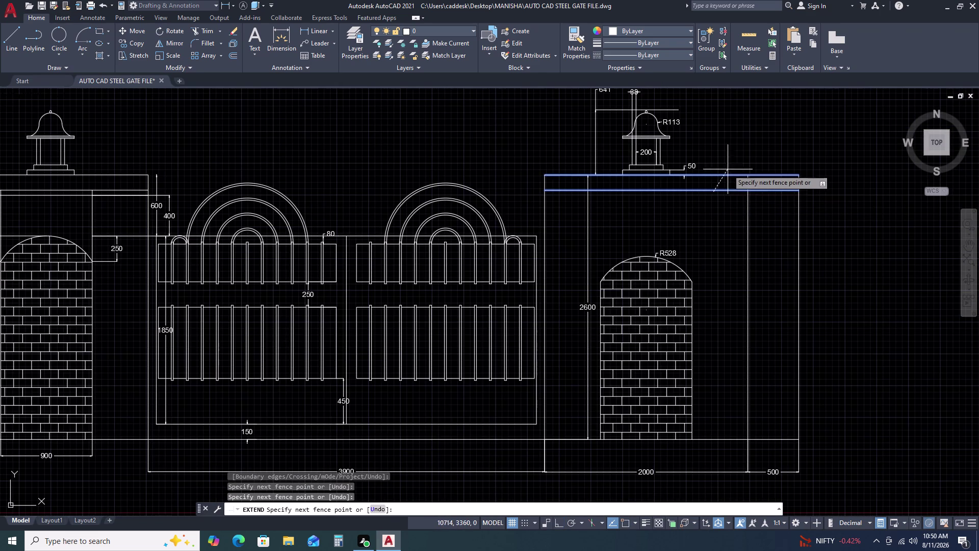
click(728, 167)
key(Escape)
scroll(down, 3)
middle_drag(836, 314, 813, 244)
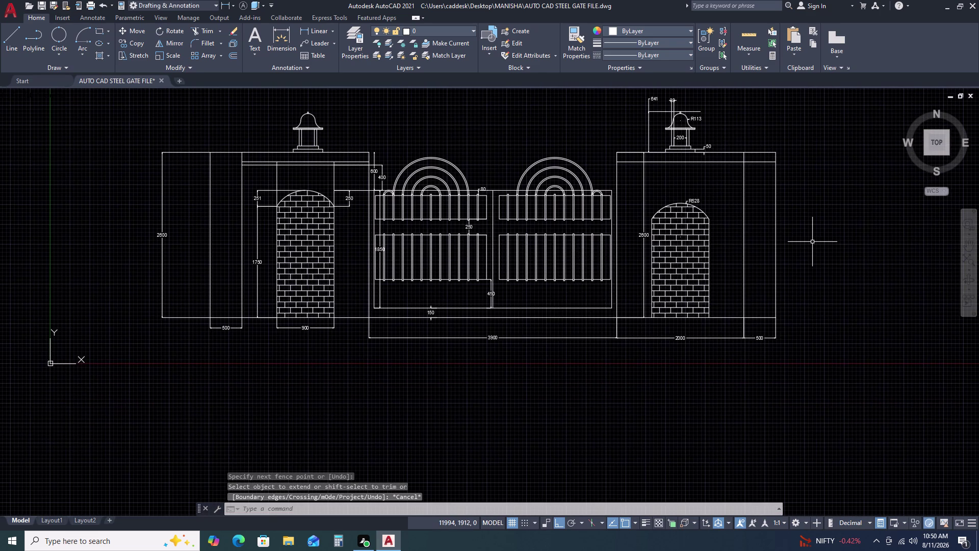
text(TR)
key(space)
scroll(up, 3)
click(760, 157)
double_click(752, 247)
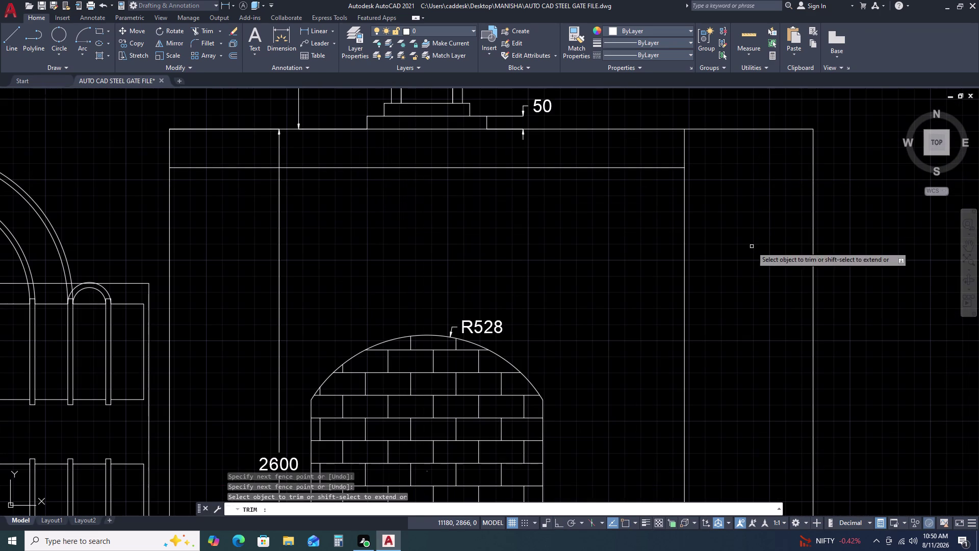
key(Escape)
scroll(down, 3)
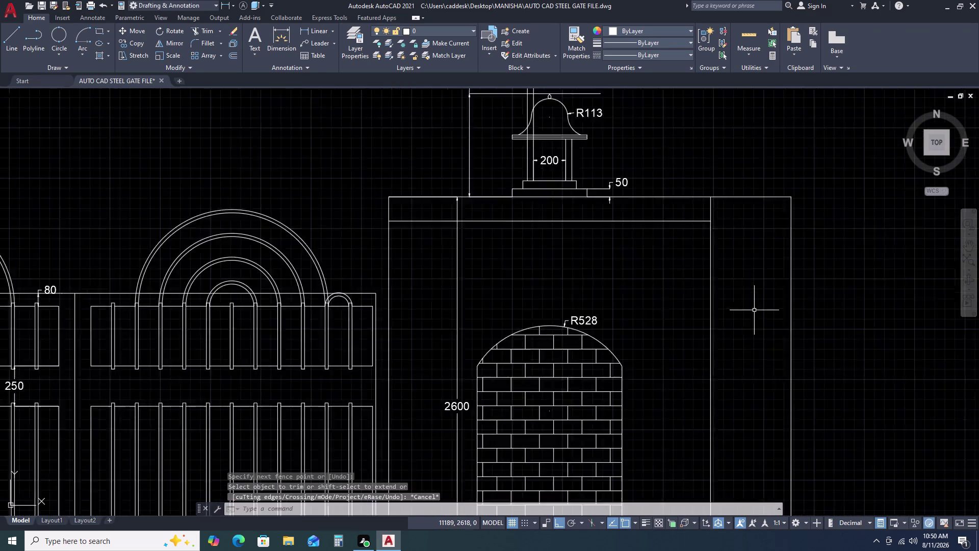
middle_drag(747, 320, 806, 265)
middle_click(808, 264)
middle_drag(771, 296, 794, 290)
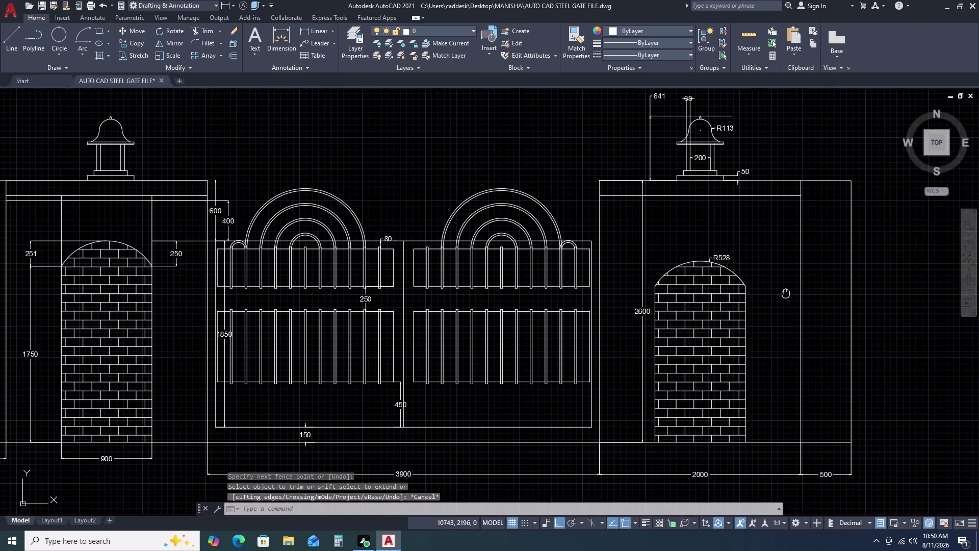
middle_drag(794, 290, 865, 276)
middle_drag(868, 275, 878, 273)
middle_click(907, 269)
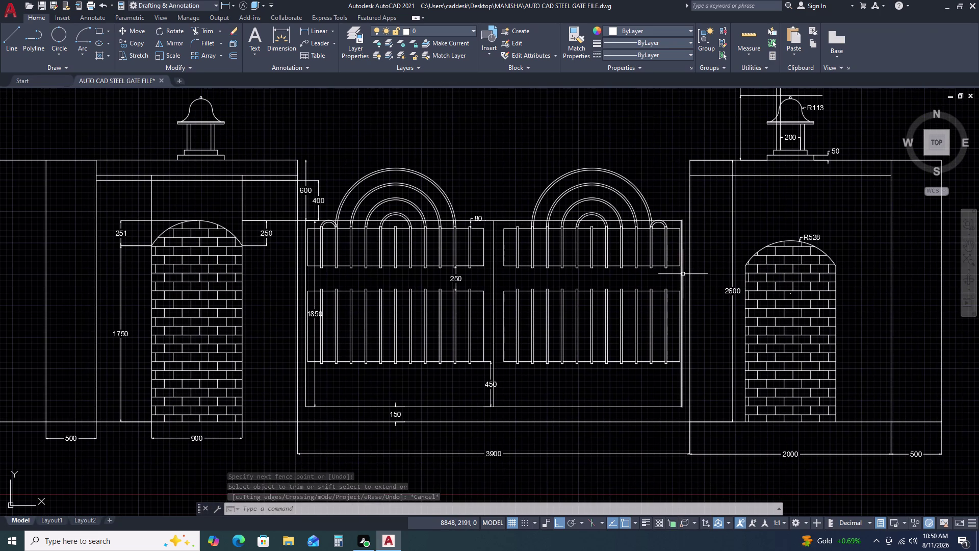
text(DLI)
key(space)
scroll(down, 3)
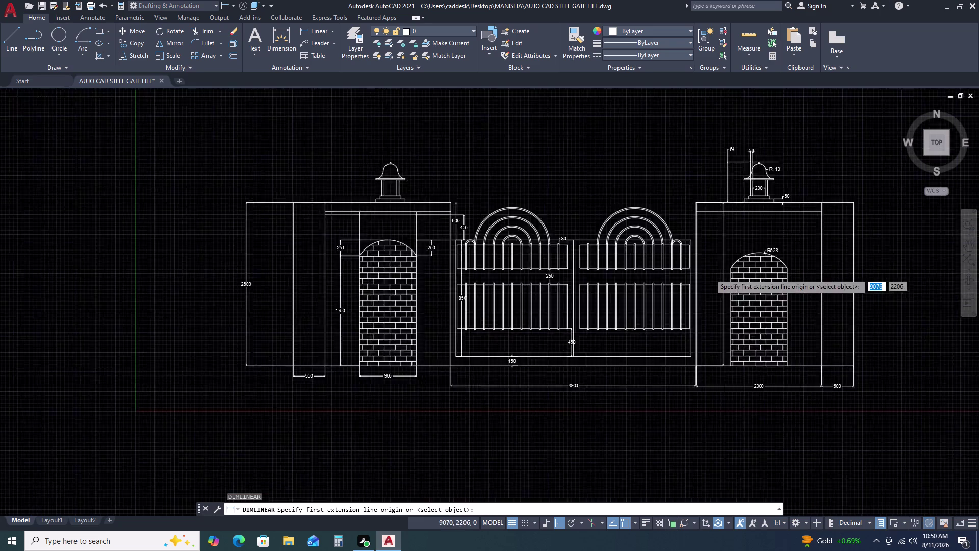
scroll(up, 3)
scroll(up, 3)
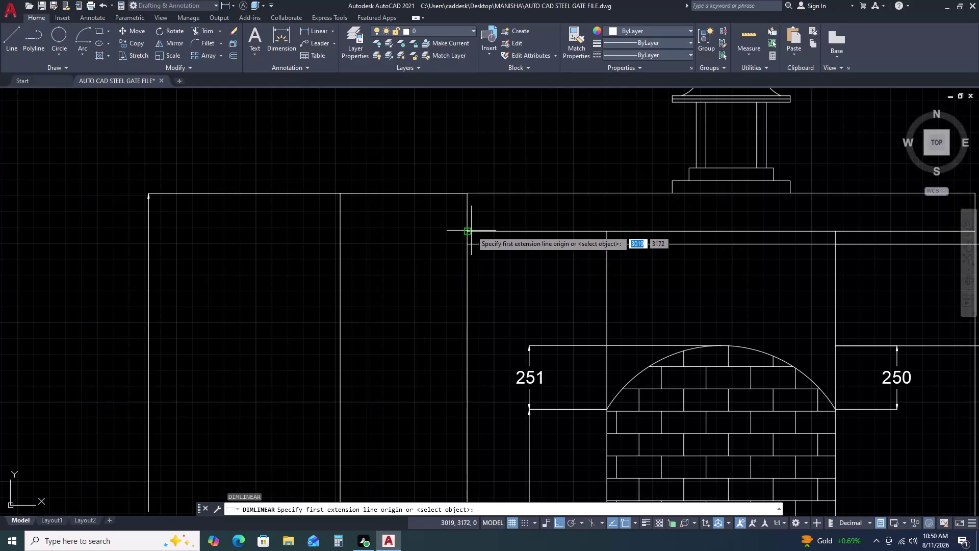
click(472, 231)
click(468, 244)
key(Escape)
scroll(down, 3)
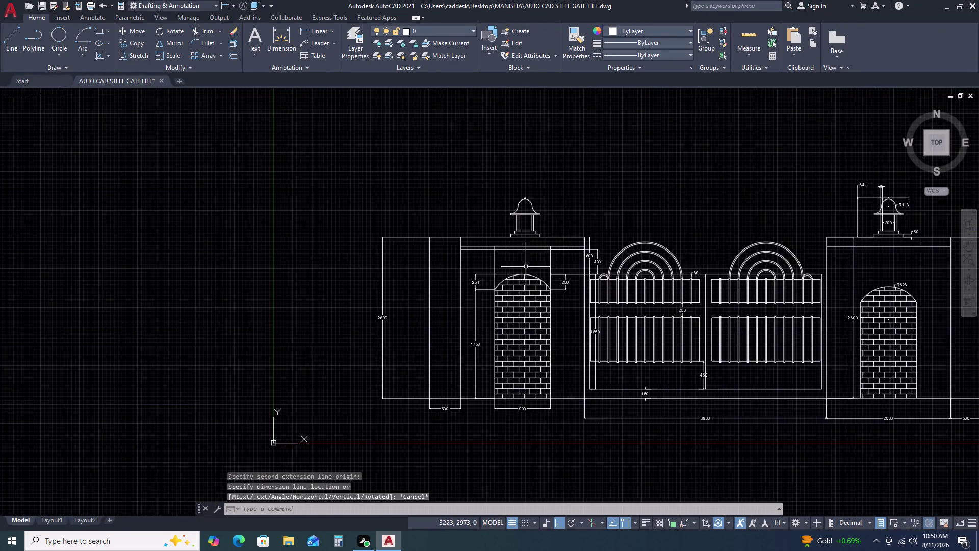
scroll(down, 3)
middle_drag(906, 267, 774, 264)
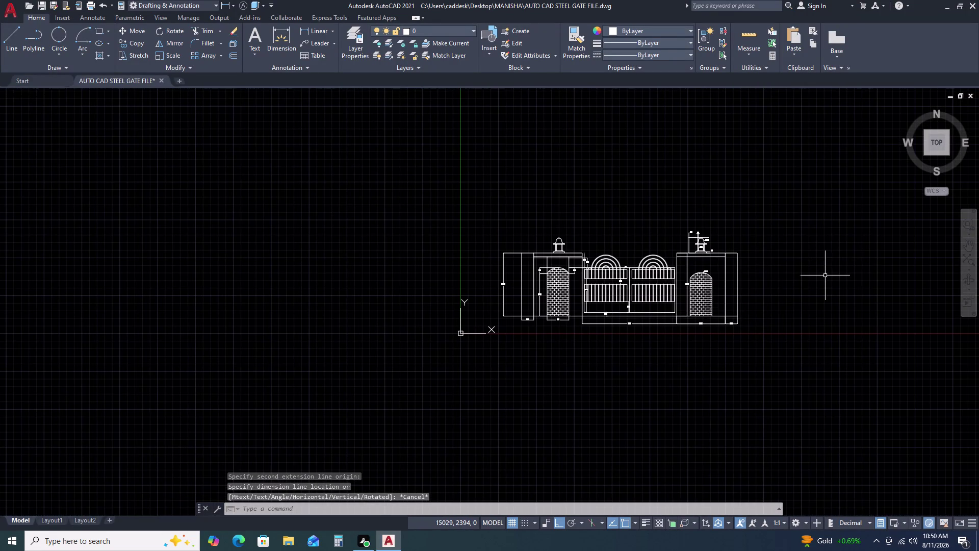
scroll(up, 3)
scroll(up, 3)
click(747, 234)
click(725, 266)
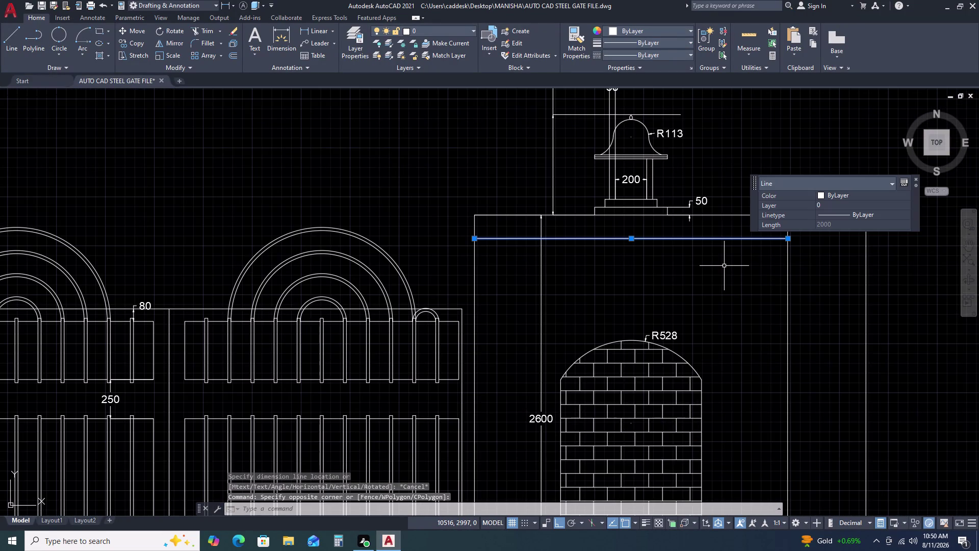
key(o)
key(space)
text(5)
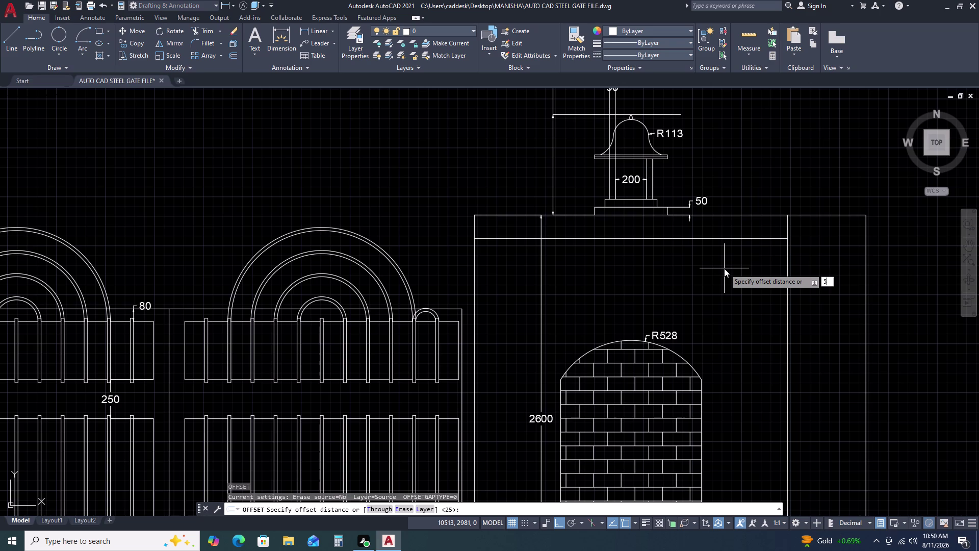
text(1)
key(space)
click(728, 278)
key(Escape)
scroll(down, 3)
middle_drag(771, 321, 763, 229)
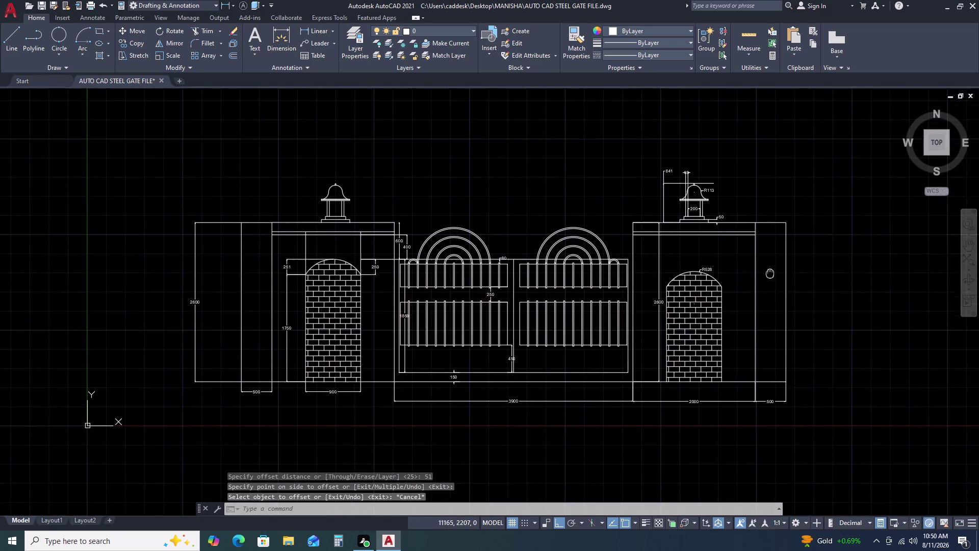
scroll(up, 3)
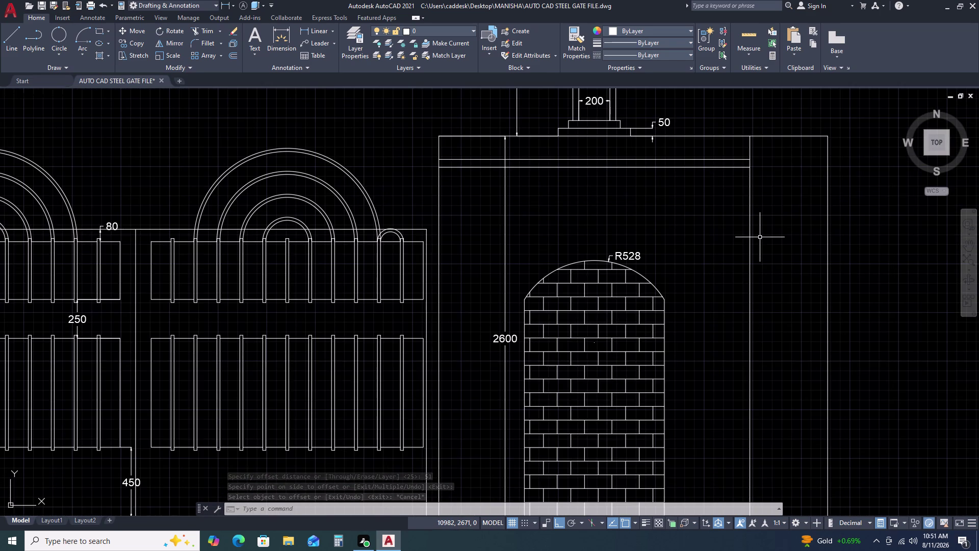
scroll(down, 3)
middle_drag(711, 346, 704, 296)
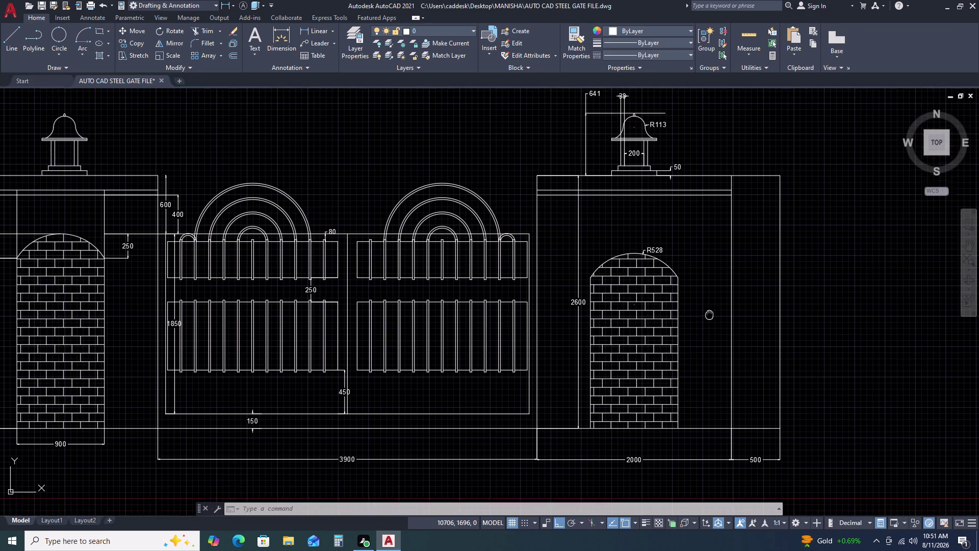
middle_drag(705, 296, 703, 291)
middle_drag(699, 281, 695, 274)
Dimension the 1800 height from the arch top down to the right pillar base.
key(d)
text(LI)
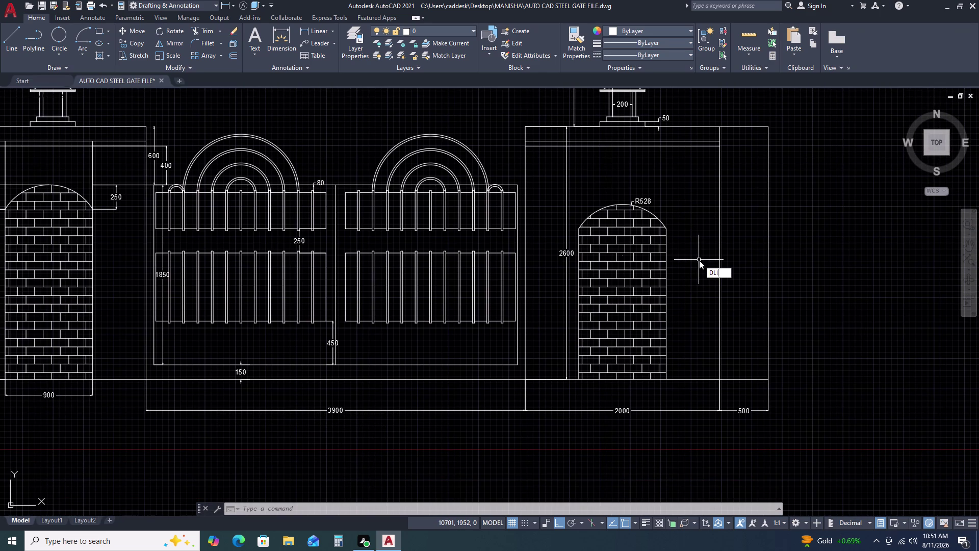
key(space)
scroll(up, 3)
click(600, 192)
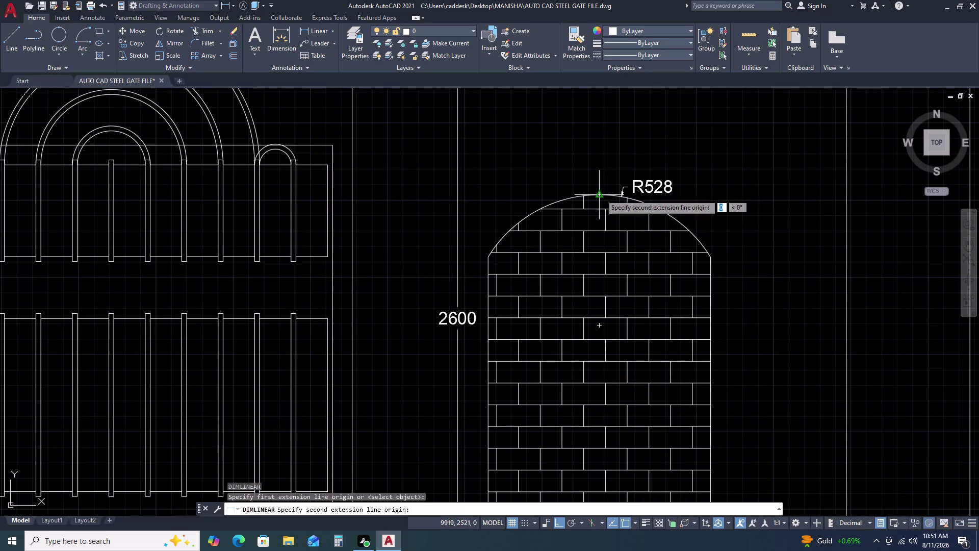
scroll(down, 3)
middle_drag(614, 460, 610, 216)
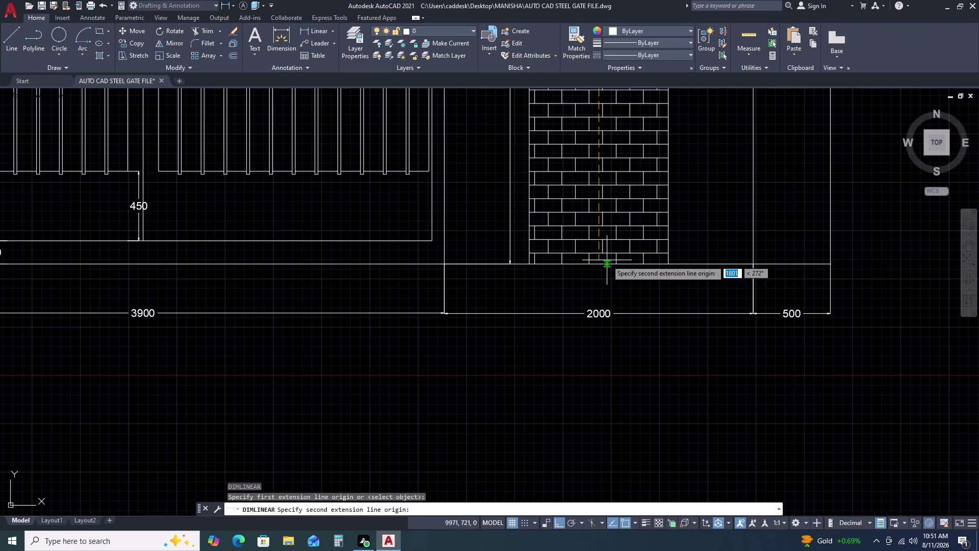
scroll(up, 3)
click(587, 270)
scroll(down, 3)
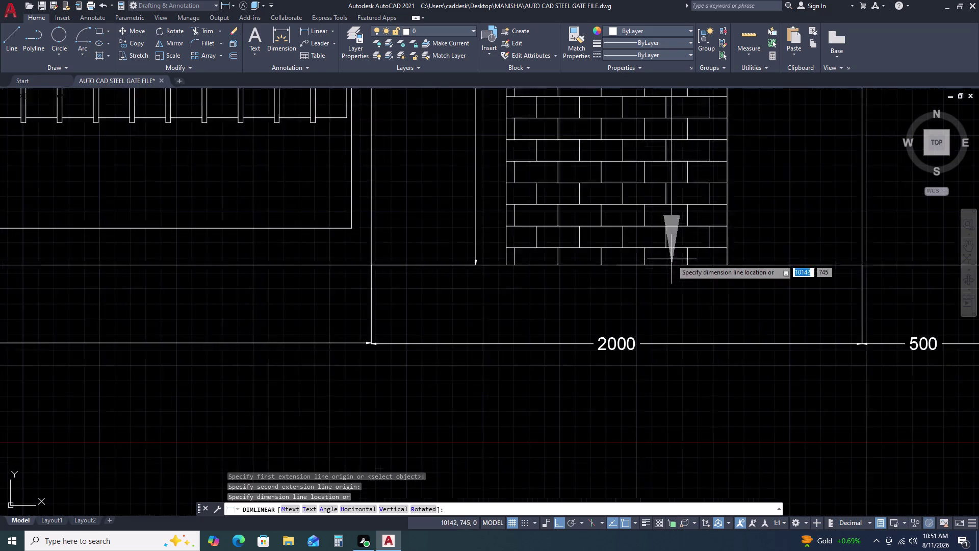
click(748, 252)
Match the 1800 dimension to the 2000 dimension's style and adjust its extension grip.
text(MA)
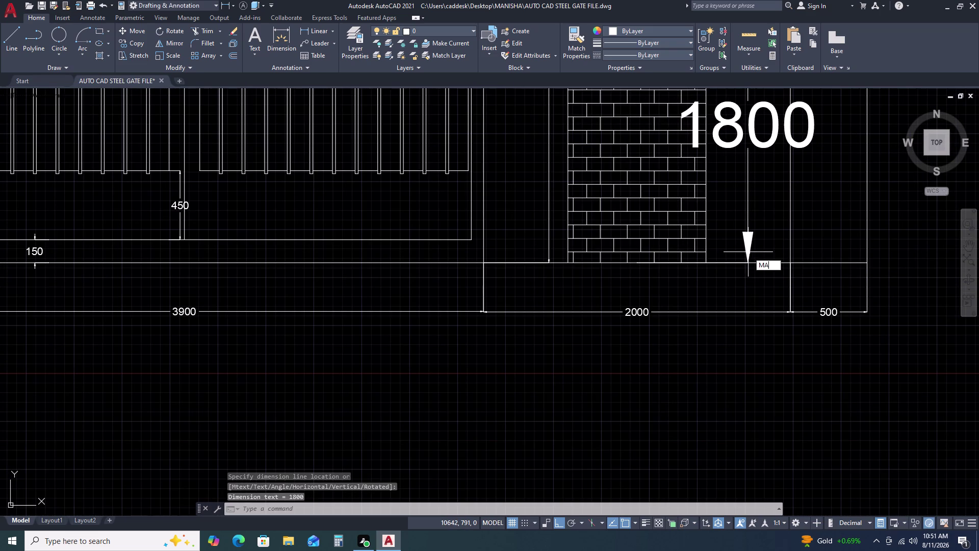
key(space)
click(641, 316)
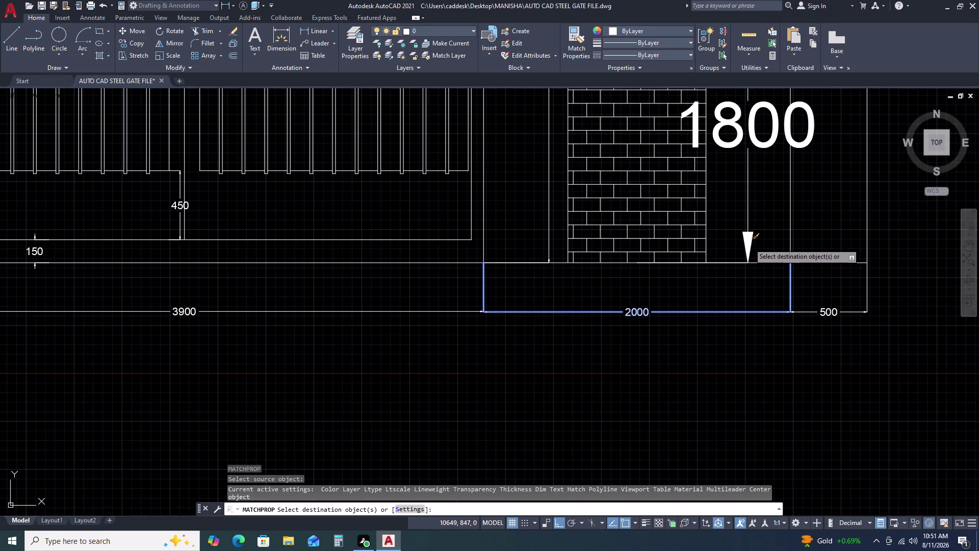
click(750, 244)
click(735, 254)
key(Escape)
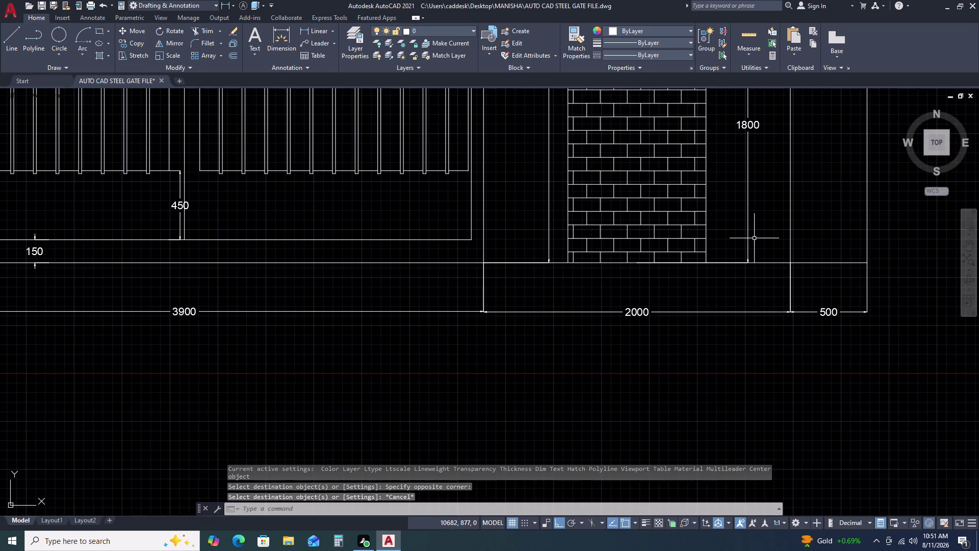
click(756, 236)
click(744, 229)
click(748, 264)
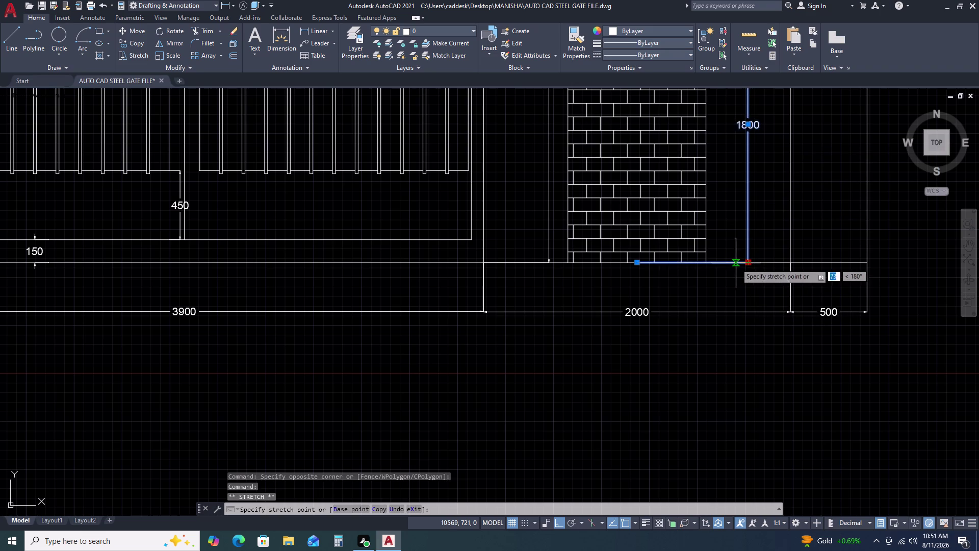
click(731, 265)
key(Escape)
scroll(down, 3)
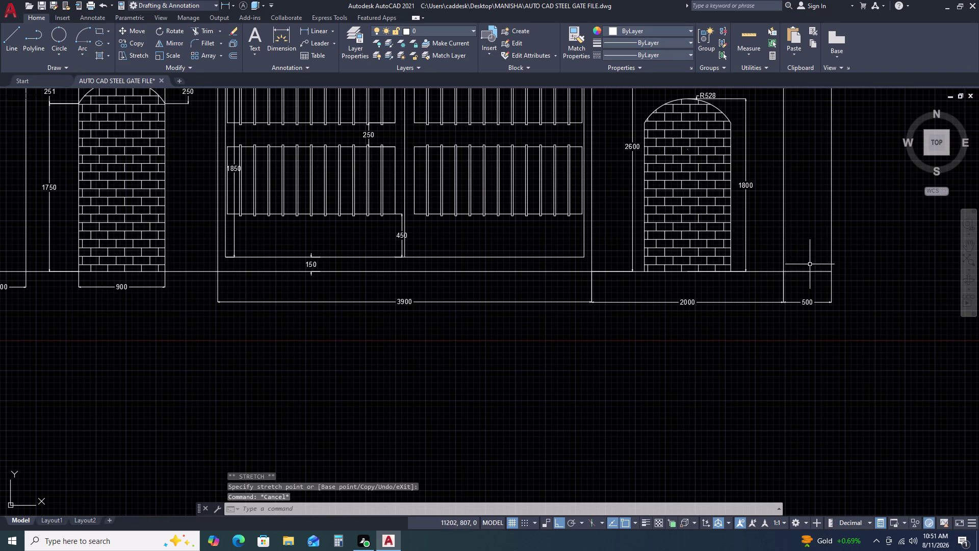
scroll(down, 3)
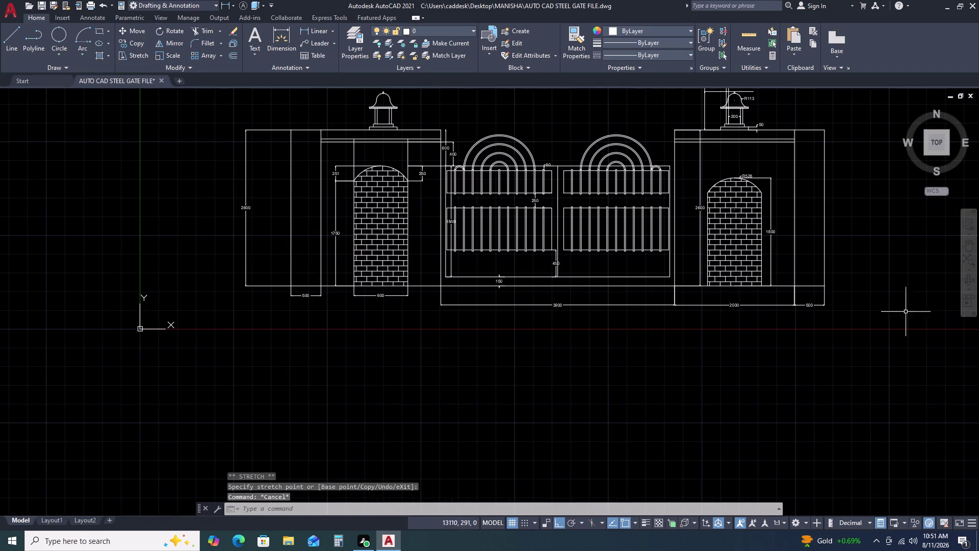
Delete the old 500 dimensions along the left wall base.
middle_drag(595, 313, 799, 212)
click(581, 191)
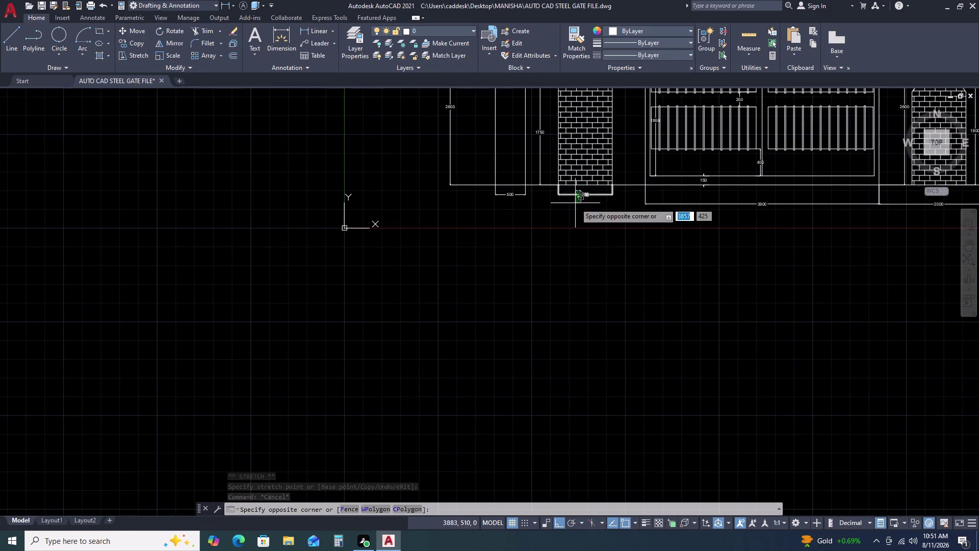
click(575, 203)
key(Delete)
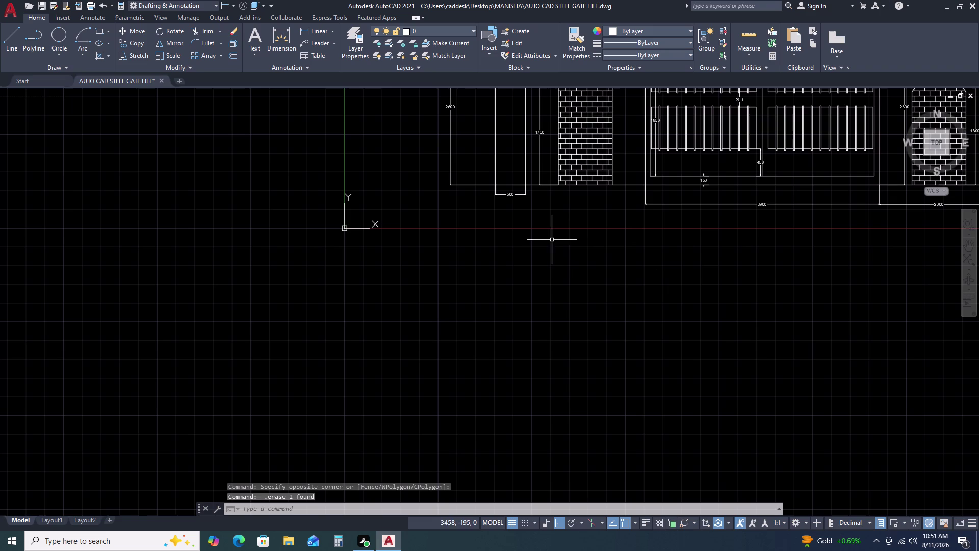
click(506, 188)
click(495, 209)
key(Delete)
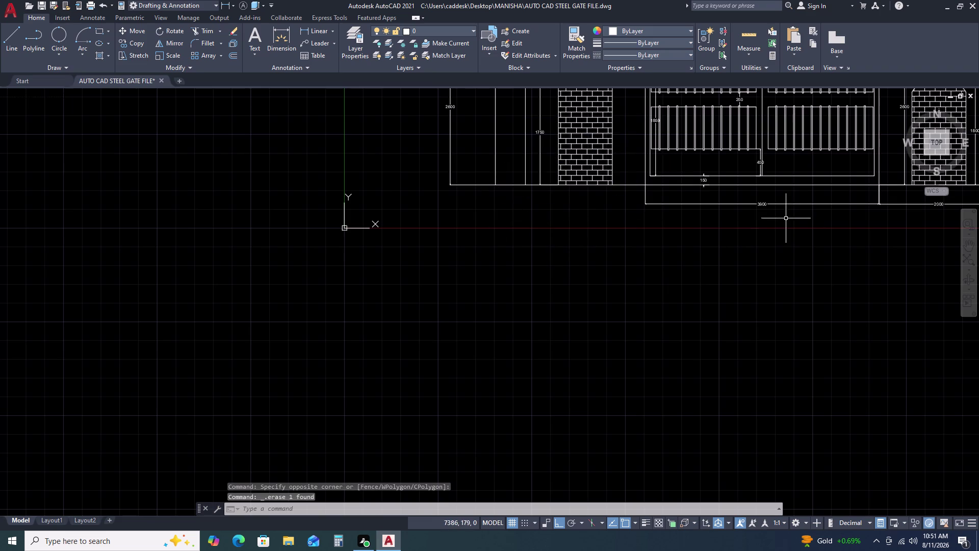
Redraw the 500 dimension below the left wall with DLI.
key(d)
key(l)
key(i)
key(space)
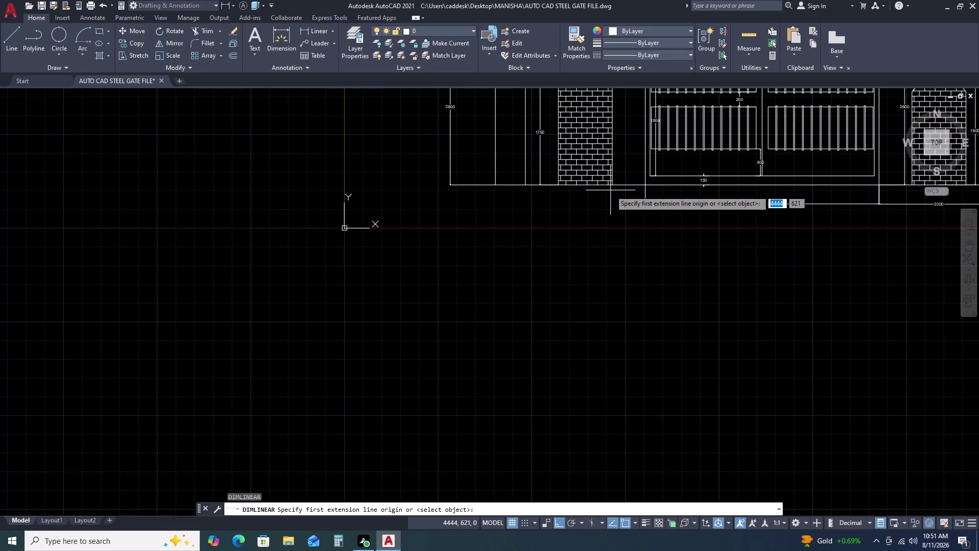
click(557, 187)
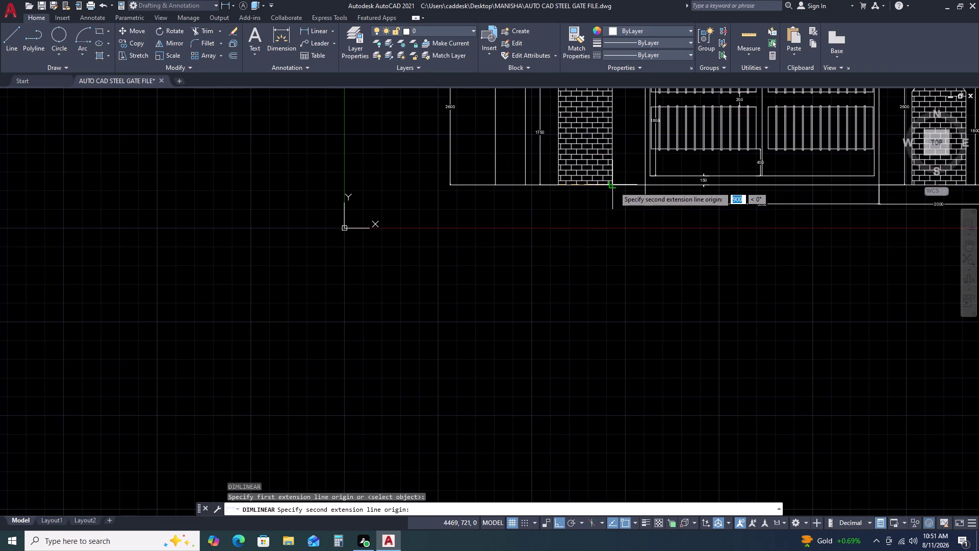
click(615, 185)
click(647, 203)
key(space)
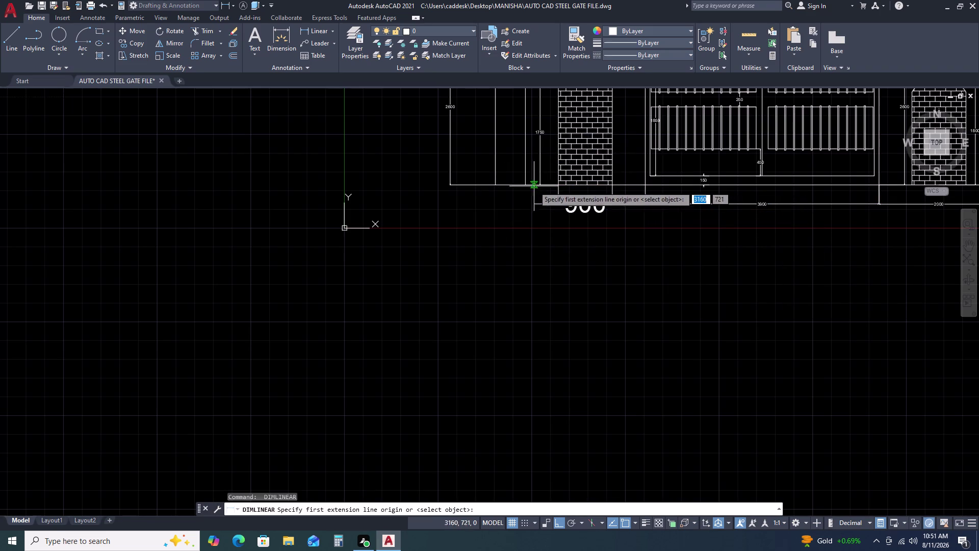
click(494, 186)
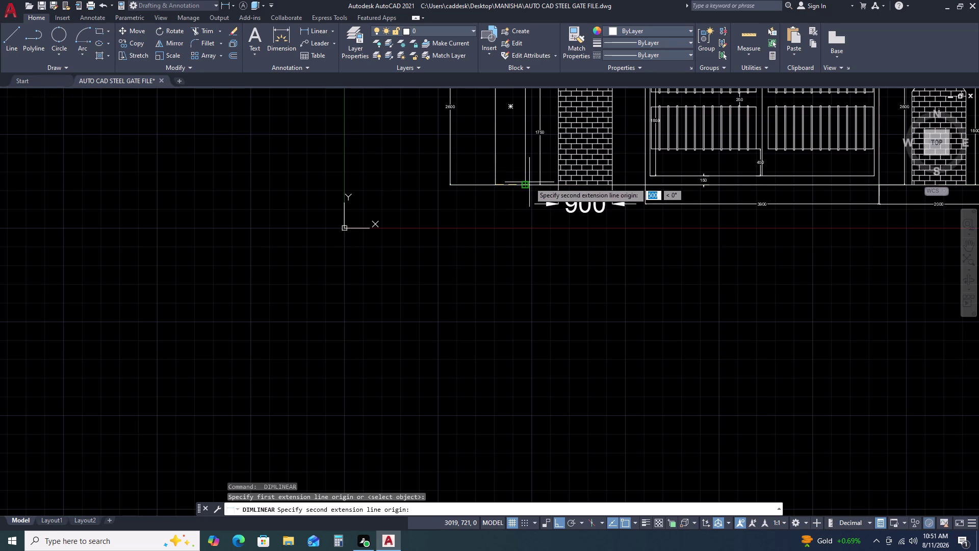
click(529, 182)
click(557, 203)
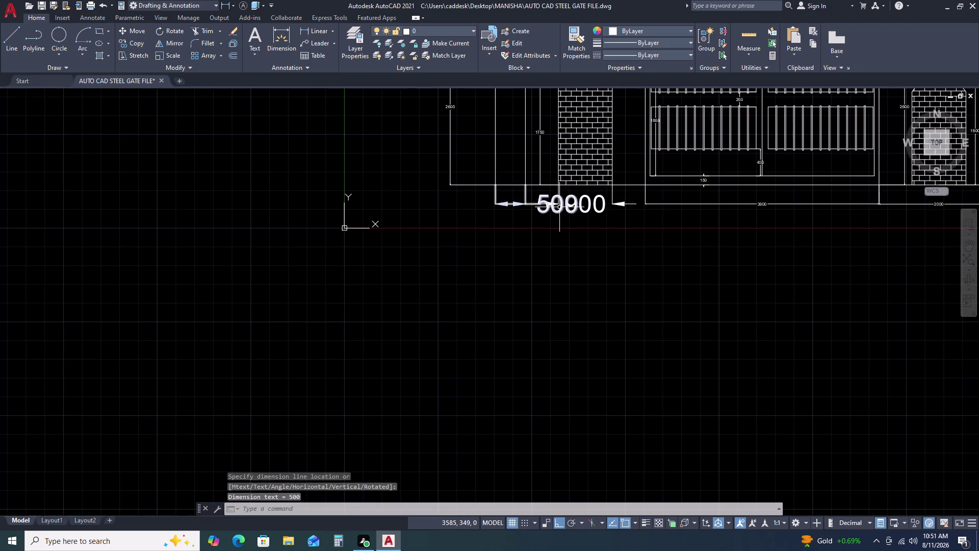
key(Escape)
Match the new 500 dimension to an existing small dimension's style.
text(MA)
key(space)
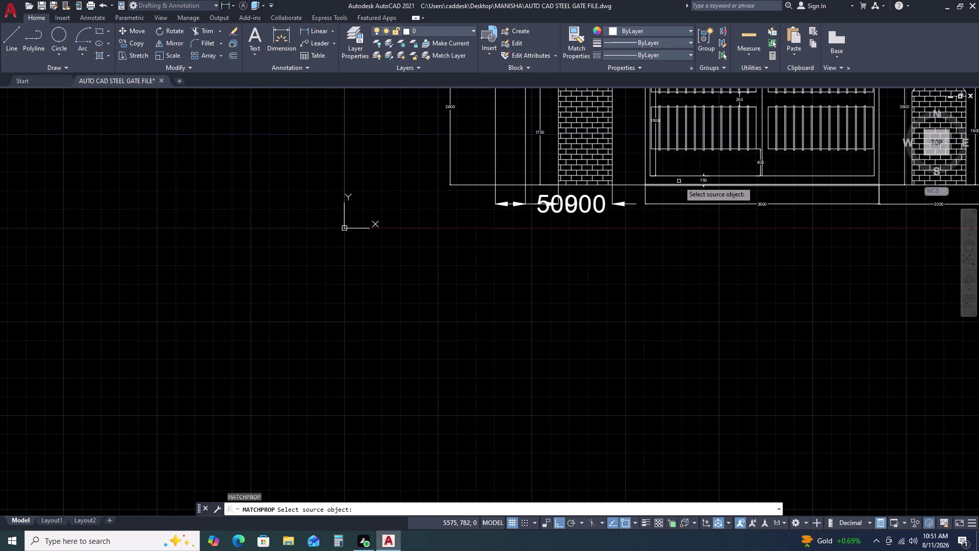
click(705, 178)
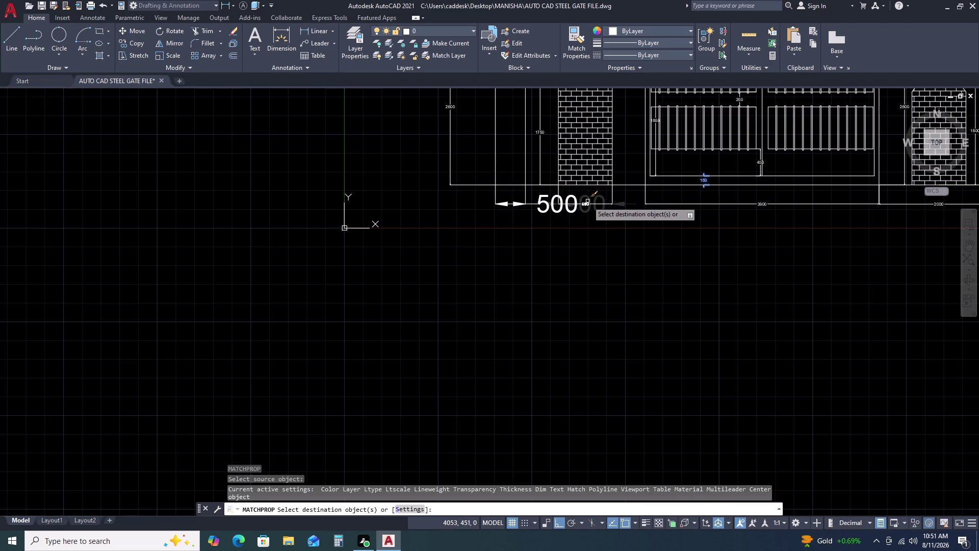
click(588, 201)
click(518, 202)
key(Escape)
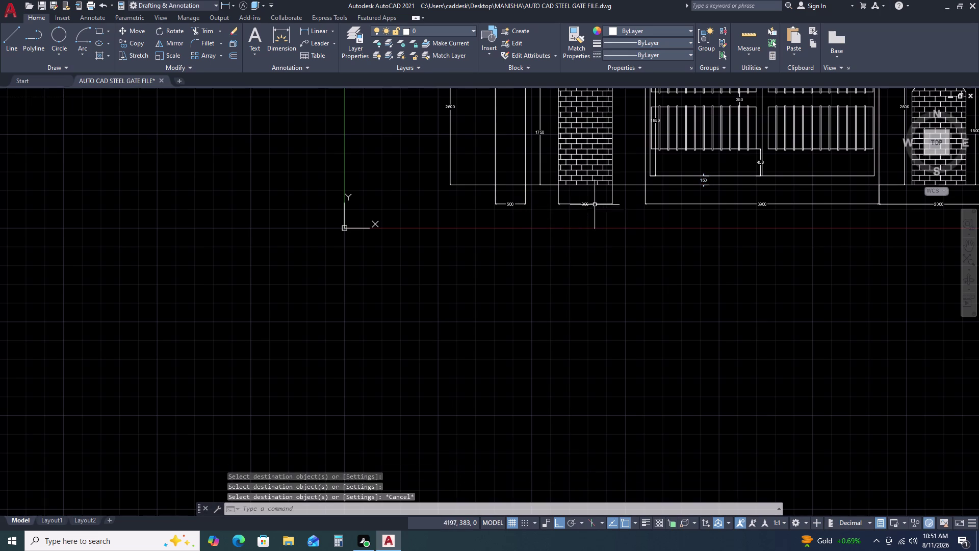
scroll(up, 3)
scroll(down, 3)
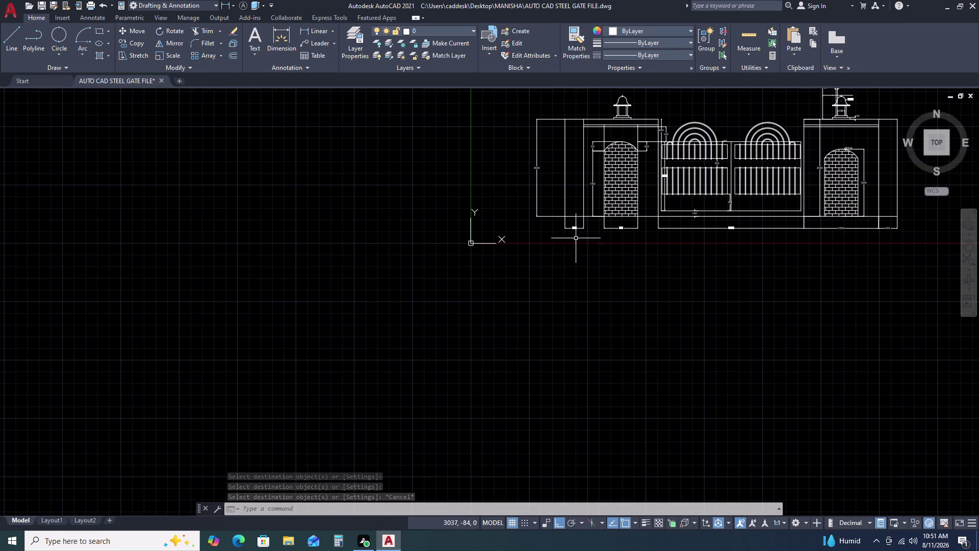
click(534, 172)
click(517, 188)
scroll(up, 3)
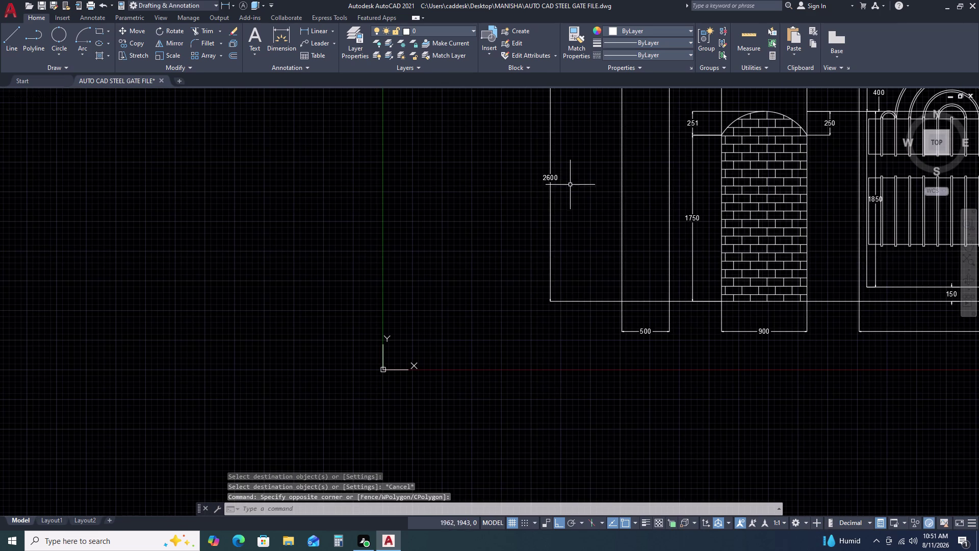
drag(572, 185, 555, 186)
click(517, 199)
click(550, 180)
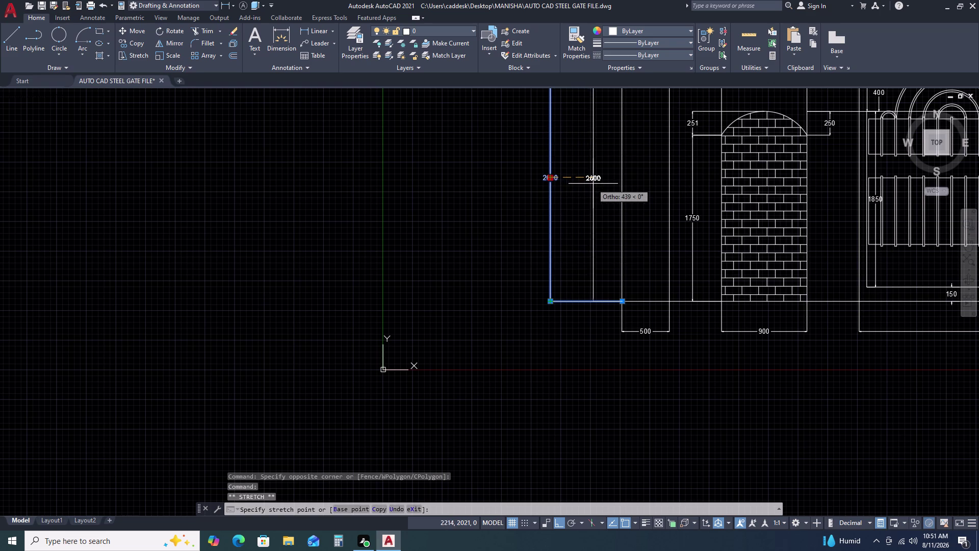
click(602, 187)
key(Escape)
scroll(up, 3)
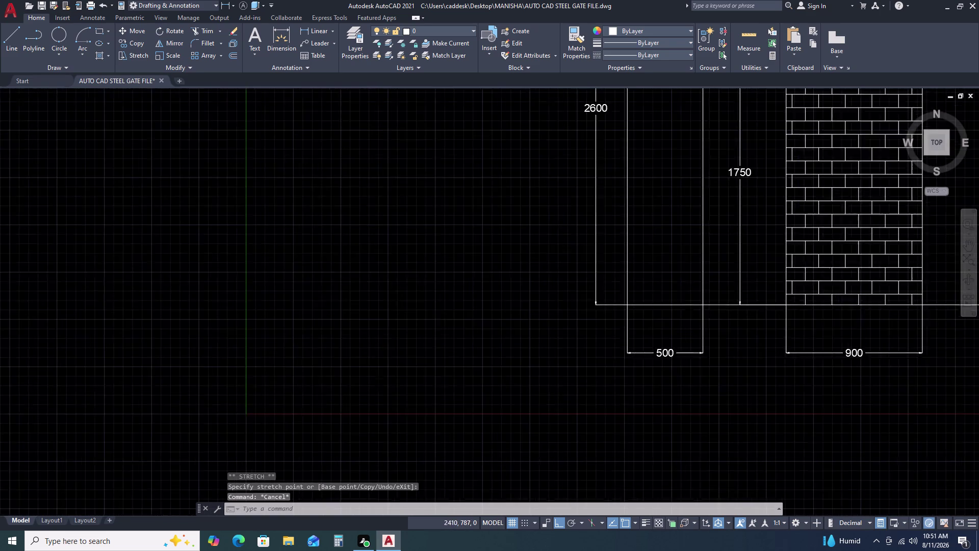
scroll(down, 3)
middle_drag(842, 316, 641, 296)
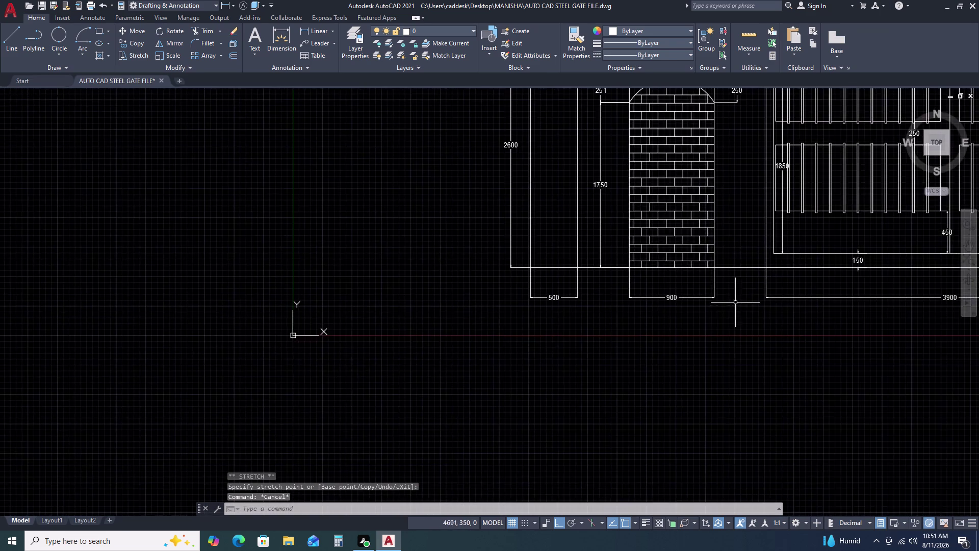
scroll(down, 3)
middle_drag(880, 272, 782, 271)
scroll(up, 3)
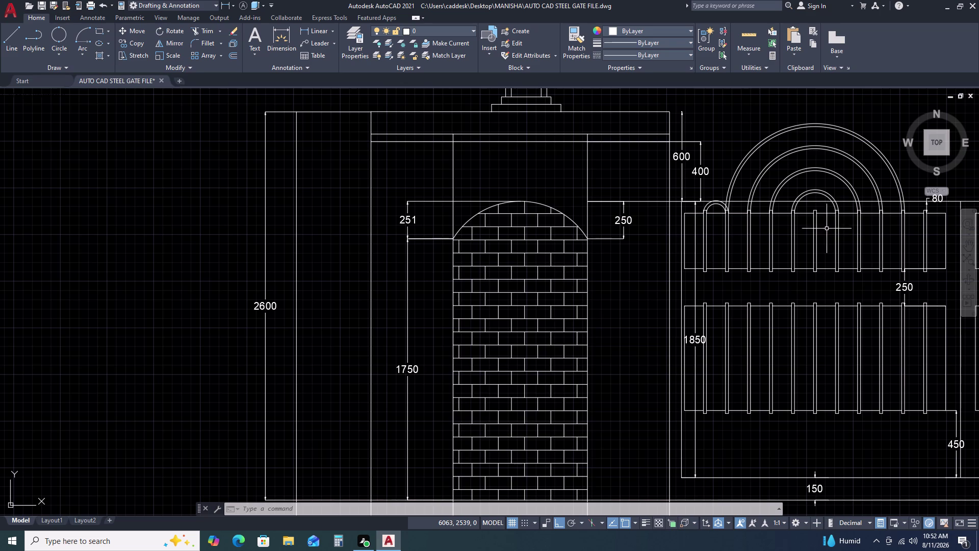
middle_drag(842, 302, 703, 164)
scroll(up, 3)
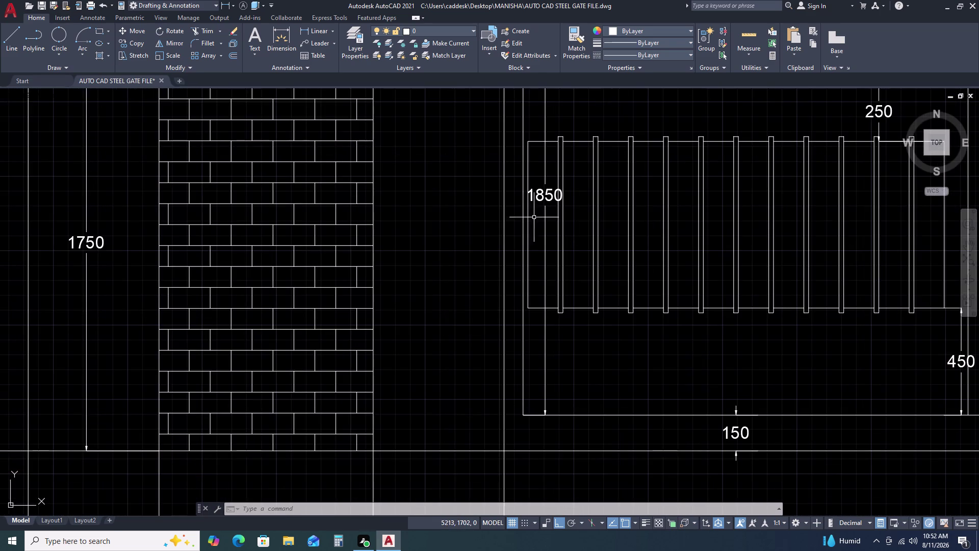
scroll(down, 3)
scroll(down, 3)
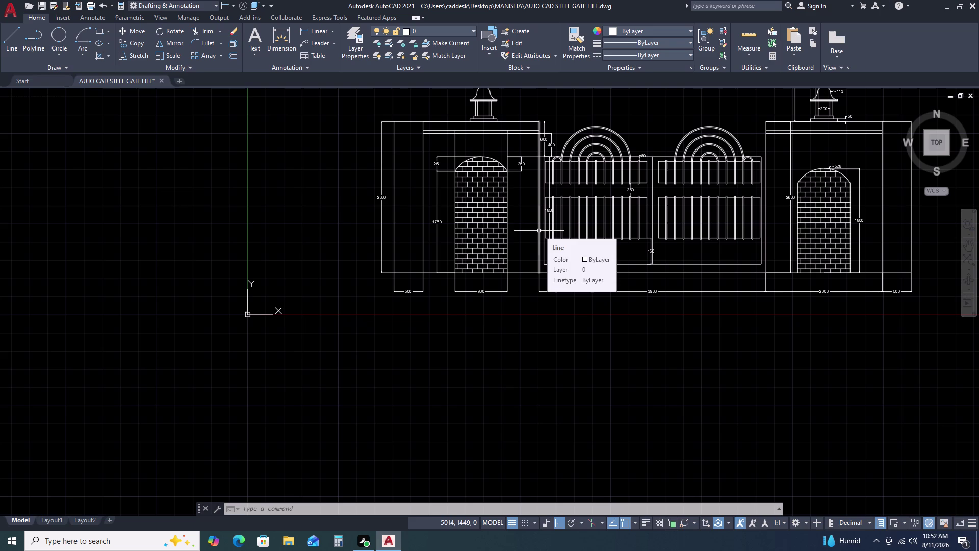
scroll(up, 3)
scroll(down, 3)
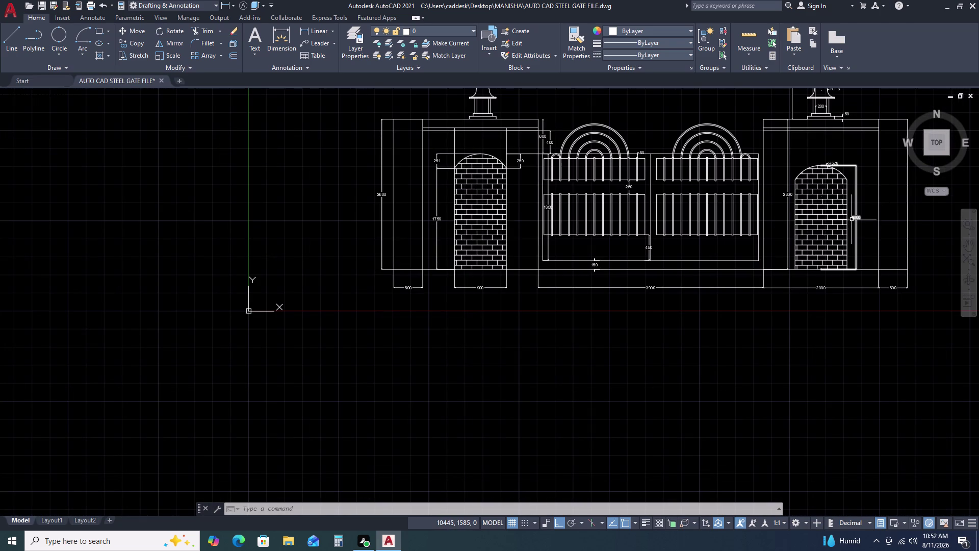
middle_drag(885, 143, 748, 176)
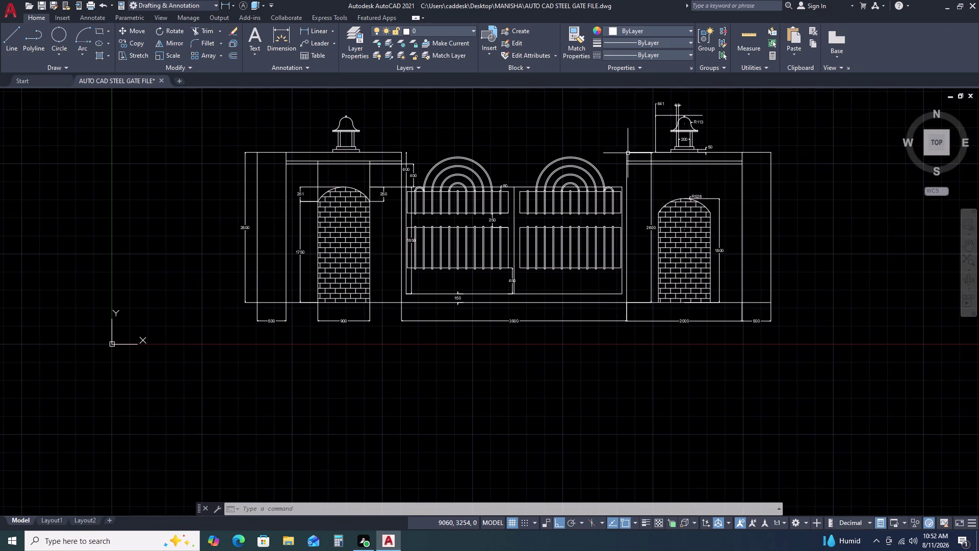
Add a 150 linear dimension for the right pillar's cap height.
click(317, 31)
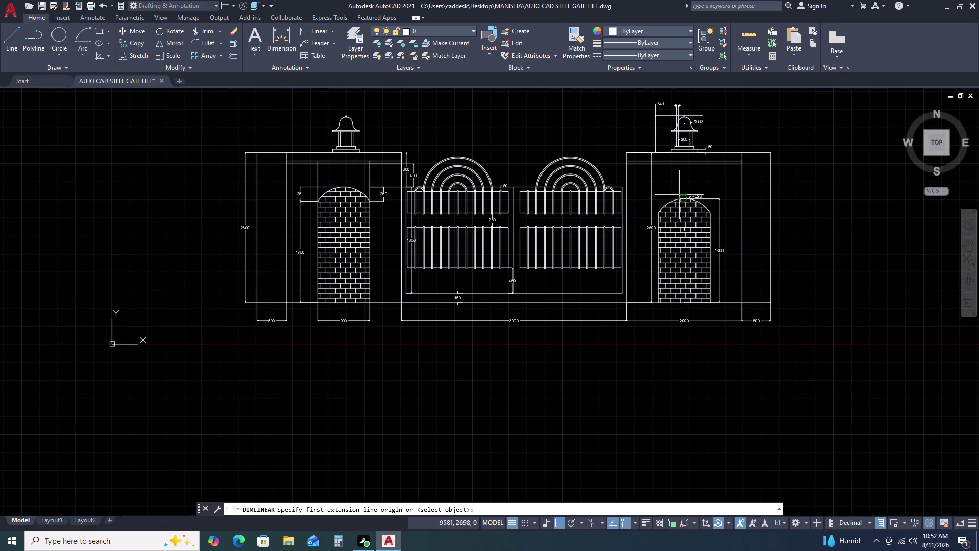
scroll(up, 3)
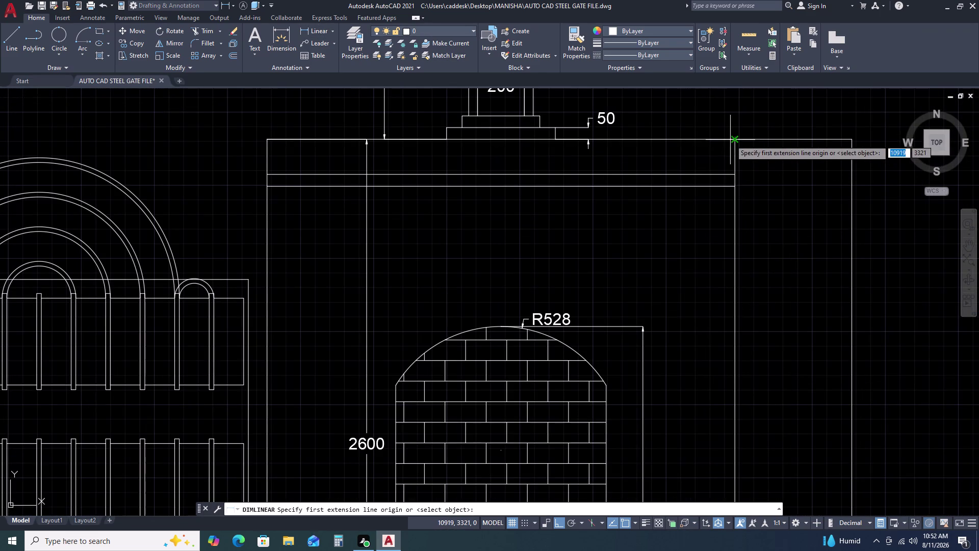
click(735, 141)
click(734, 176)
scroll(down, 3)
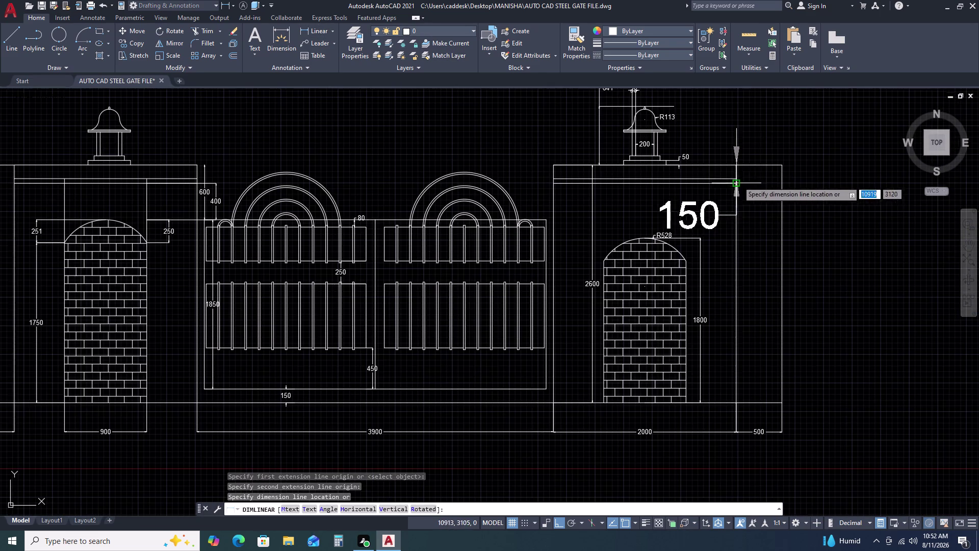
click(785, 199)
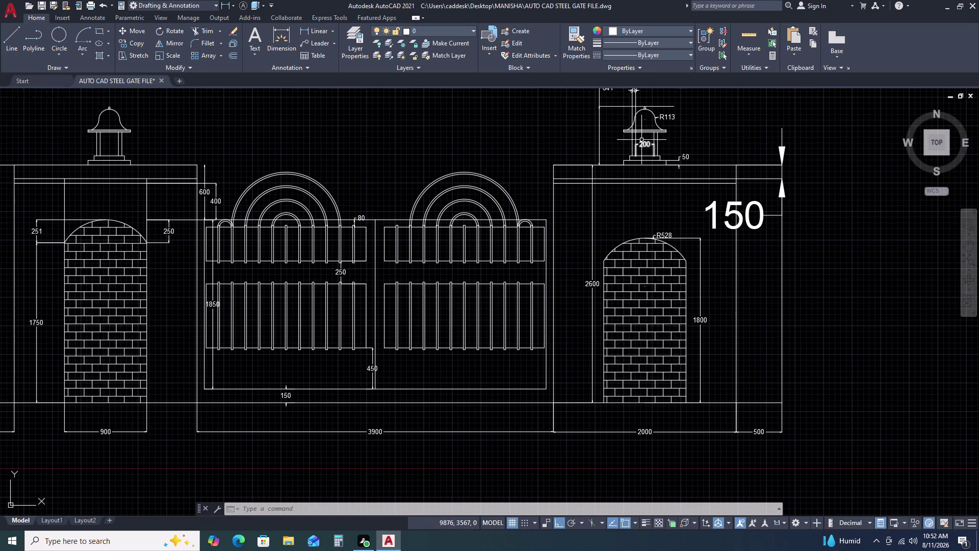
Add a 465 linear dimension across the lamp base width.
click(321, 31)
scroll(up, 3)
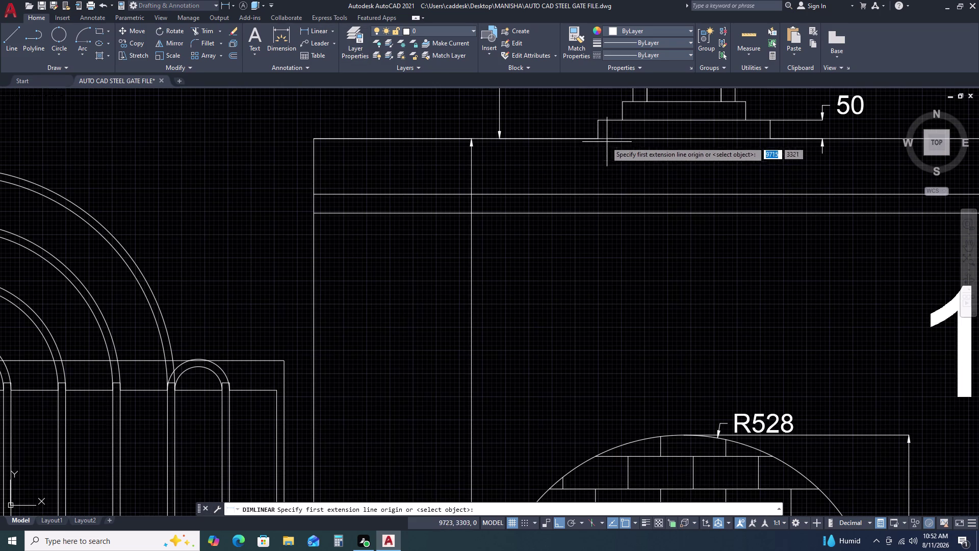
click(601, 137)
click(771, 139)
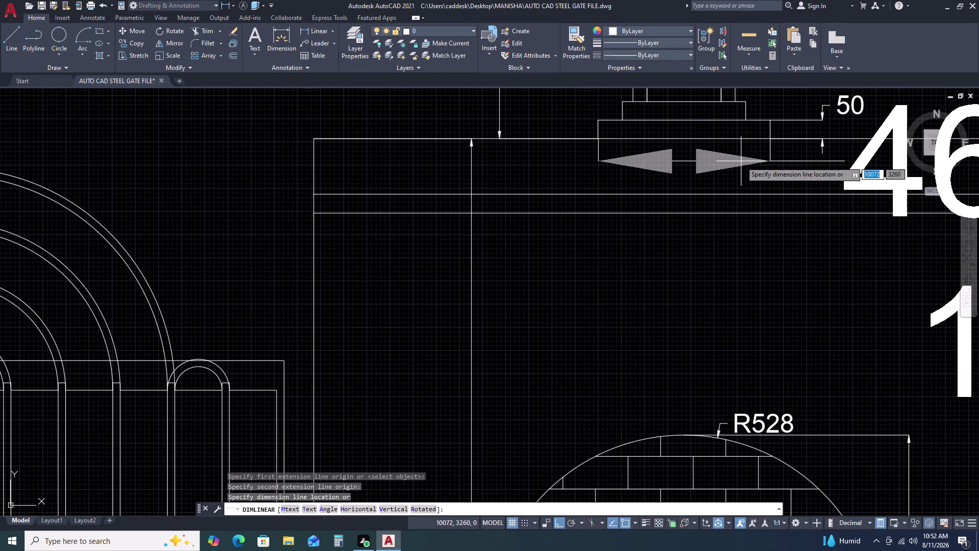
click(741, 161)
scroll(down, 3)
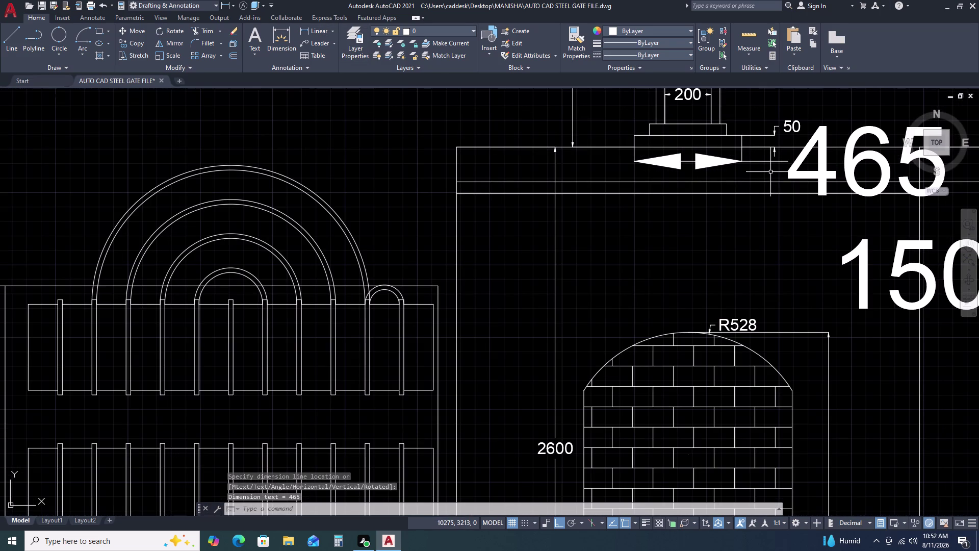
Match the 465 and 150 dimensions to the 50 dimension's properties with MATCHPROP.
key(m)
key(a)
key(space)
click(785, 123)
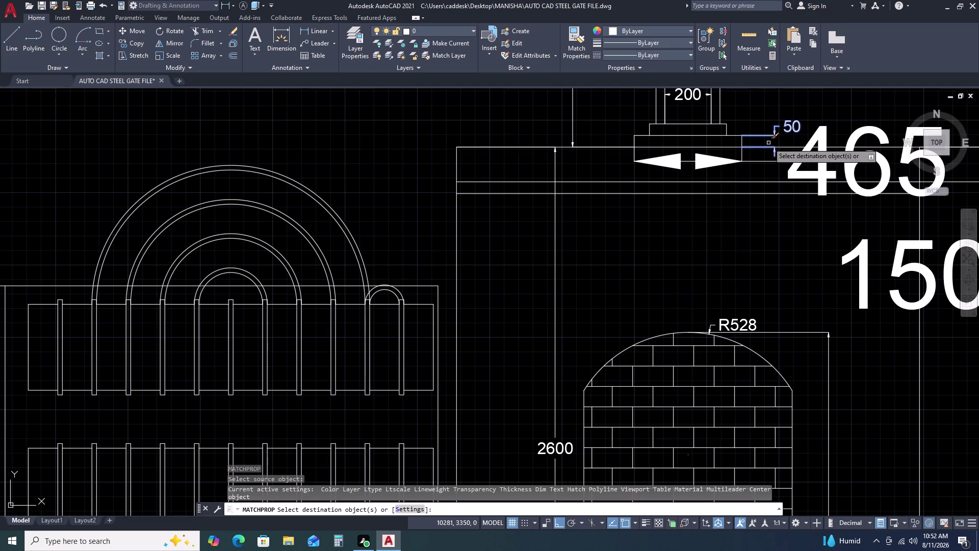
click(721, 164)
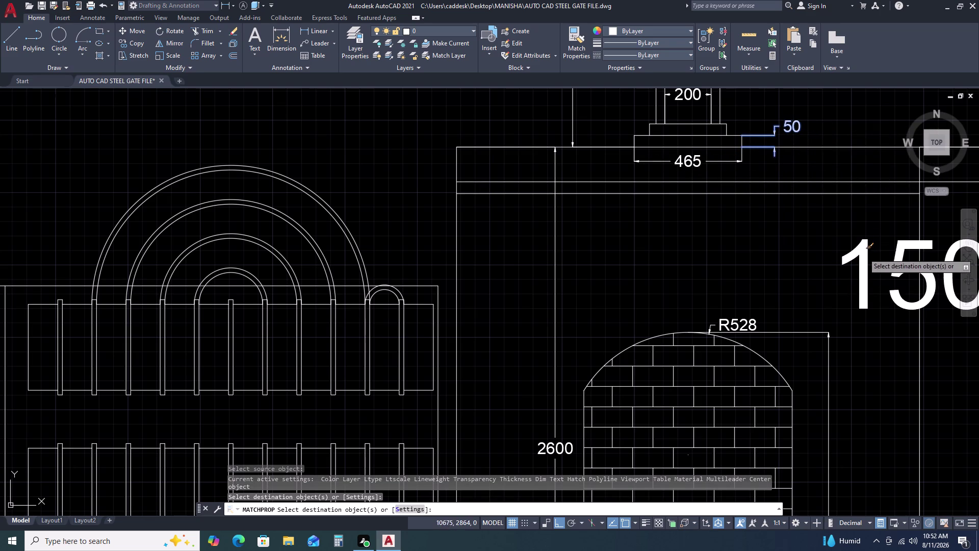
click(864, 253)
click(850, 248)
key(Escape)
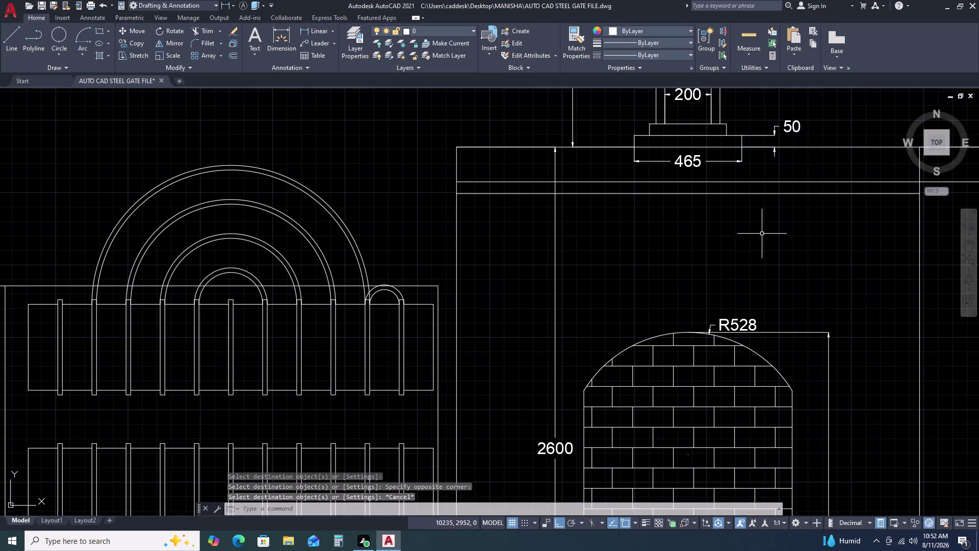
scroll(down, 3)
middle_drag(887, 240, 769, 250)
key(Escape)
scroll(up, 3)
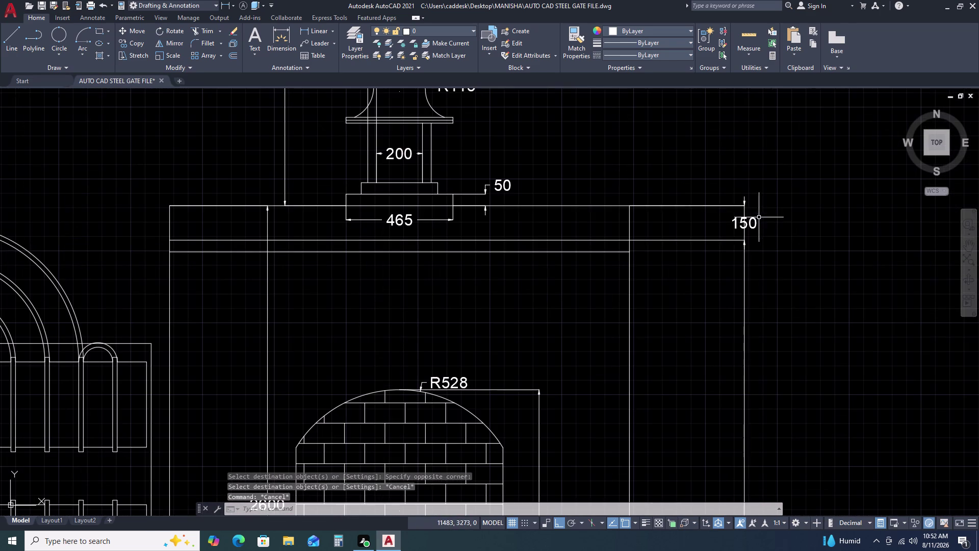
click(751, 223)
click(745, 223)
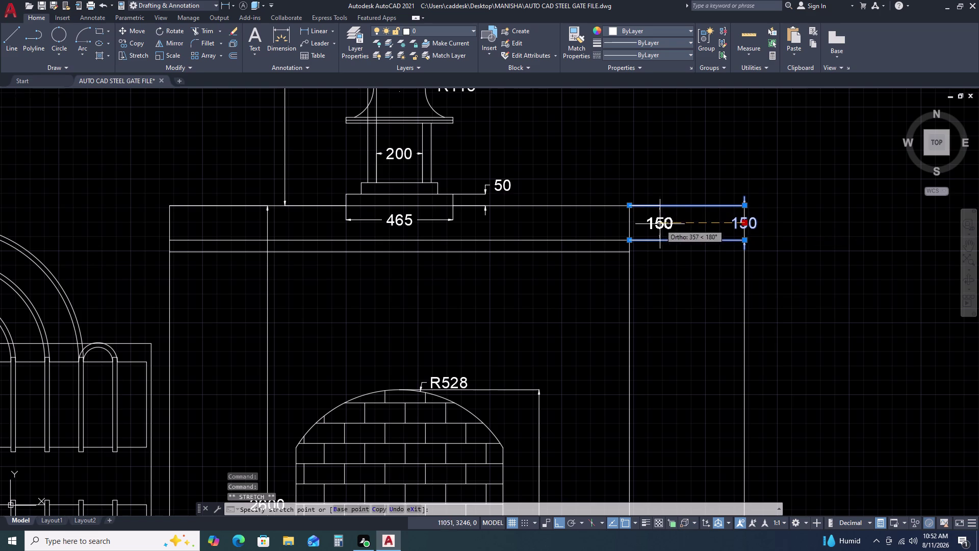
click(631, 226)
key(Escape)
scroll(down, 3)
middle_drag(684, 247, 732, 237)
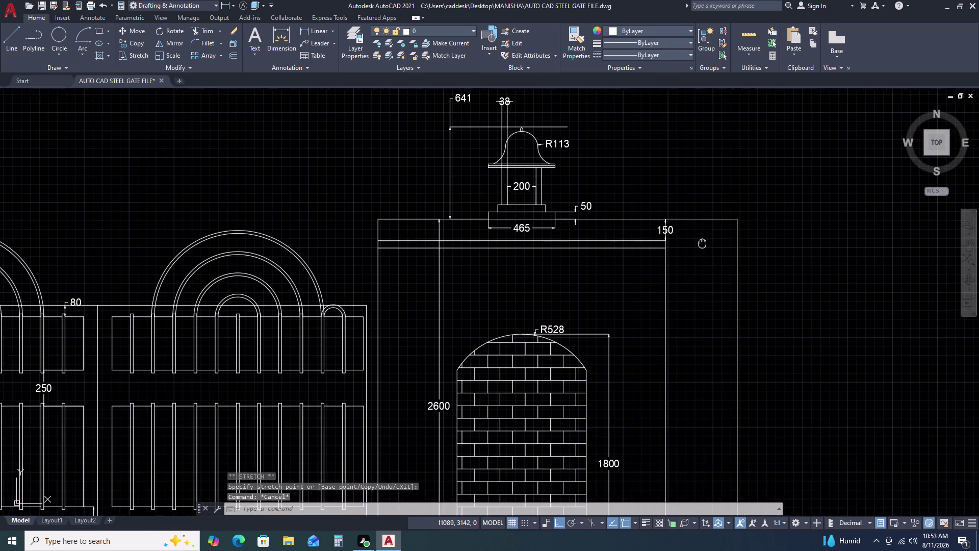
middle_drag(732, 236, 766, 221)
middle_drag(630, 194, 656, 229)
middle_click(659, 232)
middle_click(672, 238)
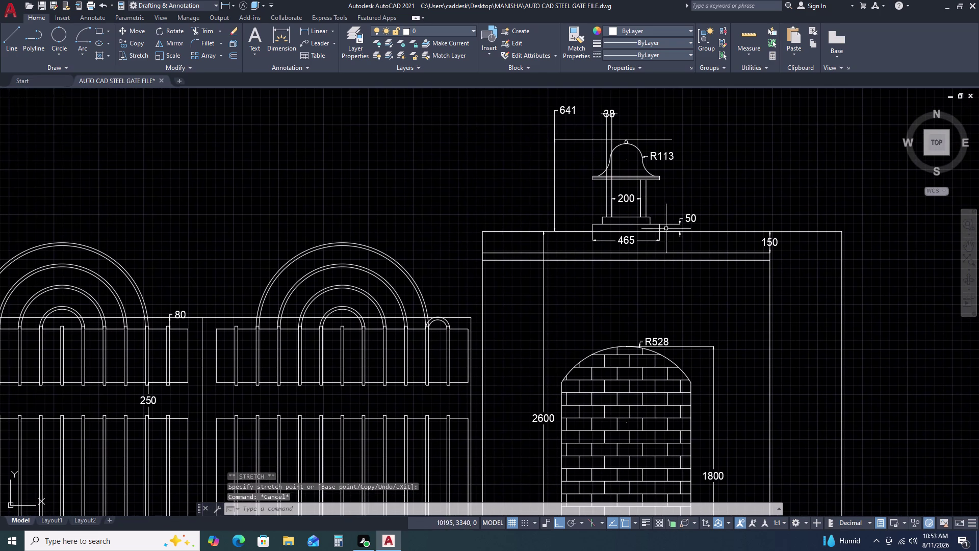
scroll(up, 3)
click(612, 110)
click(617, 110)
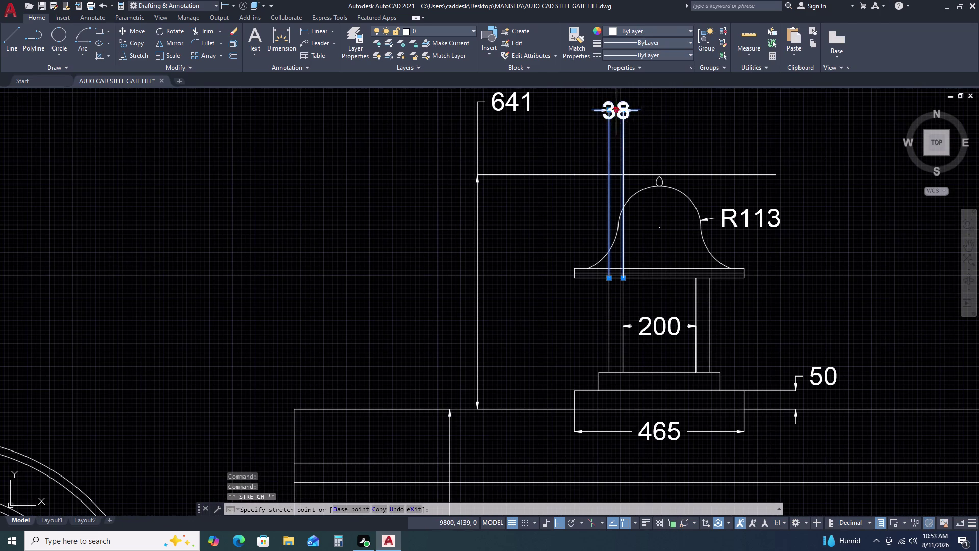
click(617, 176)
key(Escape)
drag(754, 182, 753, 176)
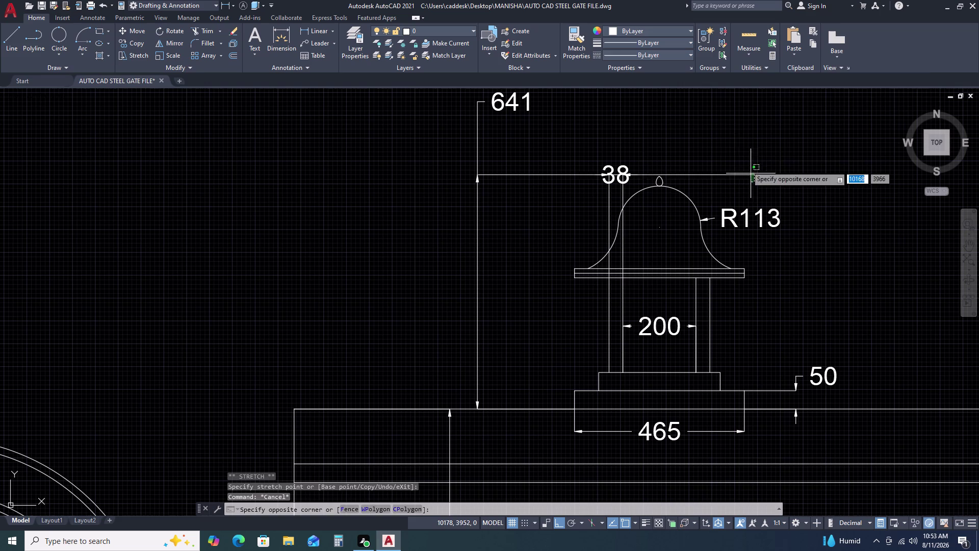
click(739, 150)
key(Delete)
scroll(down, 3)
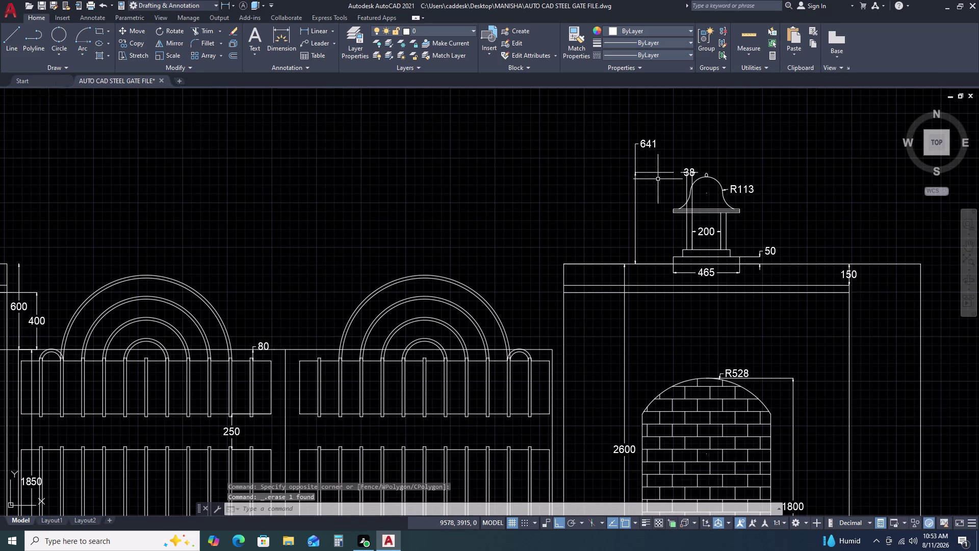
click(646, 184)
click(623, 177)
click(646, 145)
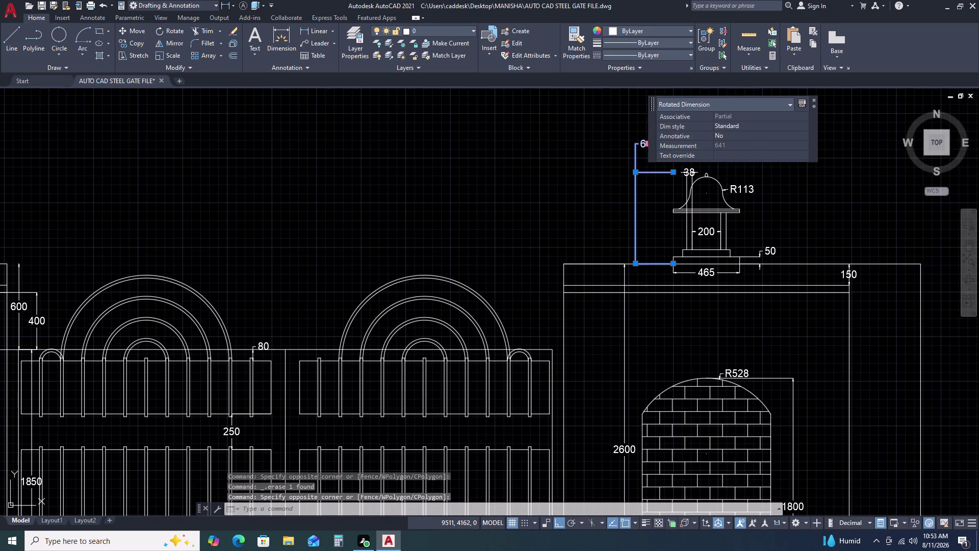
click(640, 211)
key(Escape)
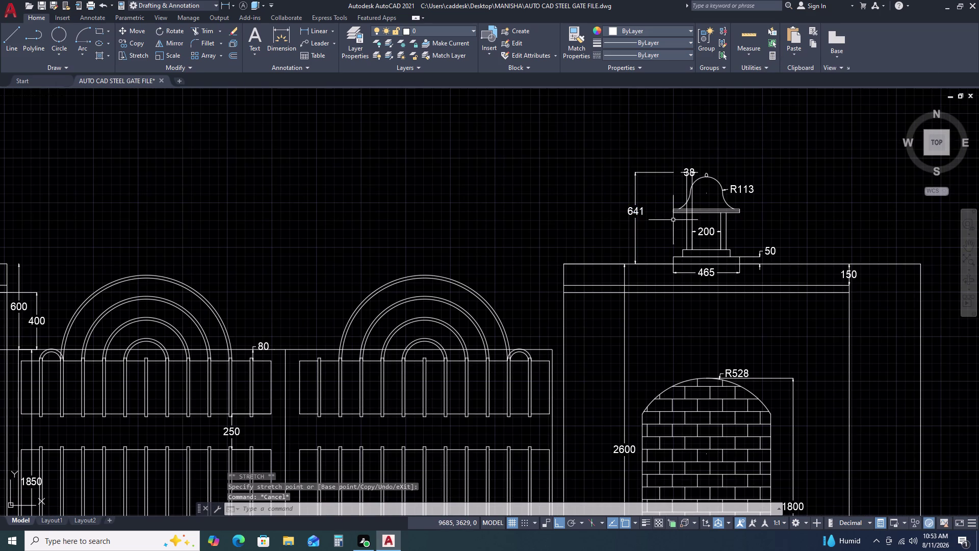
middle_drag(675, 220, 693, 207)
middle_drag(697, 203, 700, 196)
drag(664, 192, 641, 185)
click(627, 178)
click(624, 171)
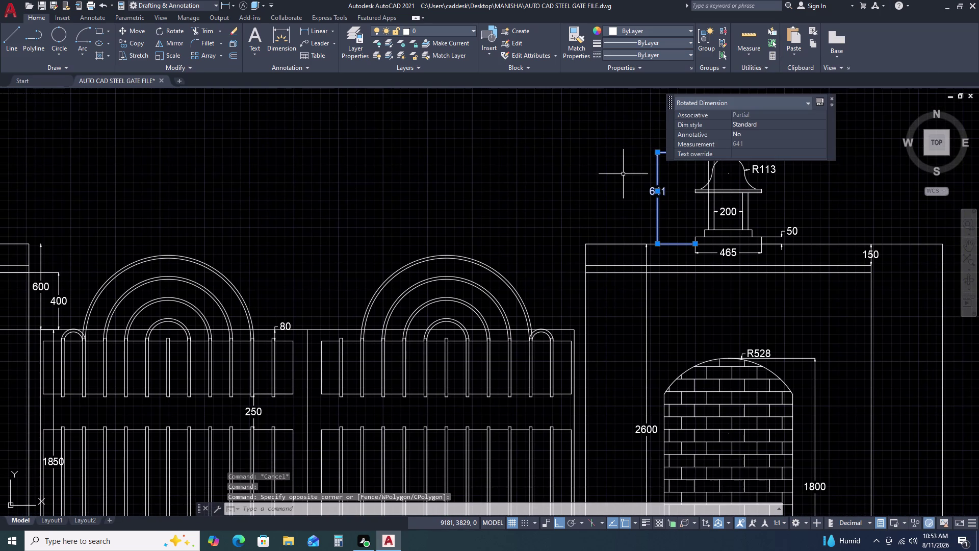
click(659, 190)
click(670, 192)
key(Escape)
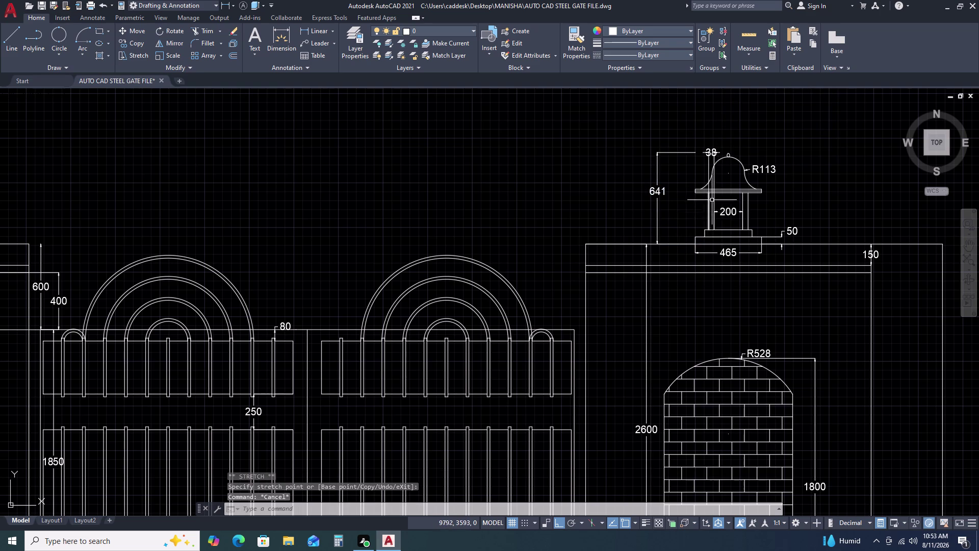
scroll(up, 3)
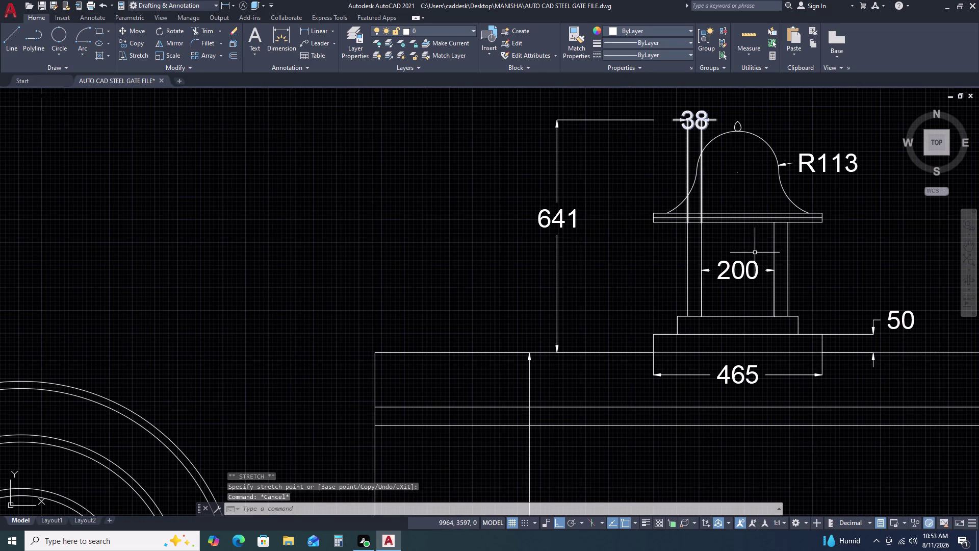
click(758, 169)
click(731, 178)
key(Escape)
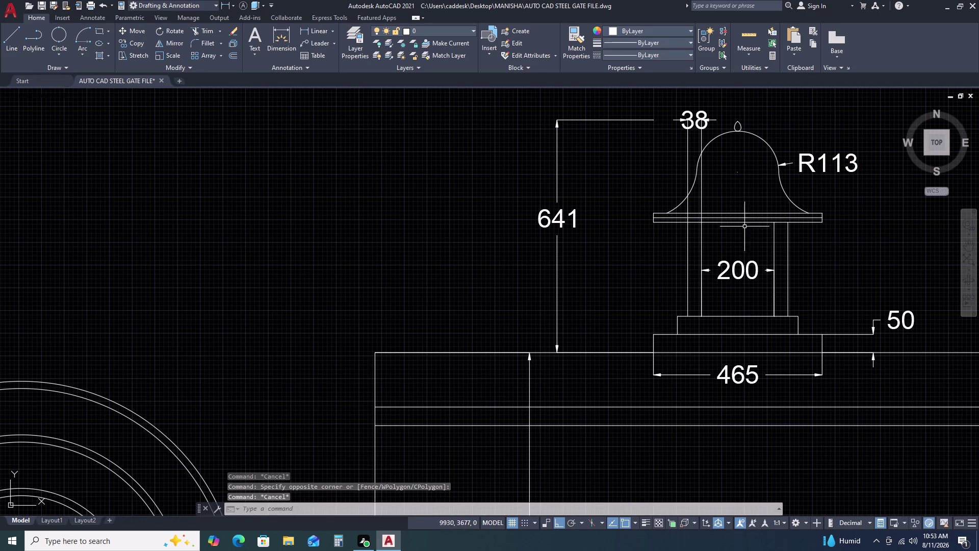
middle_drag(900, 289, 789, 259)
scroll(down, 3)
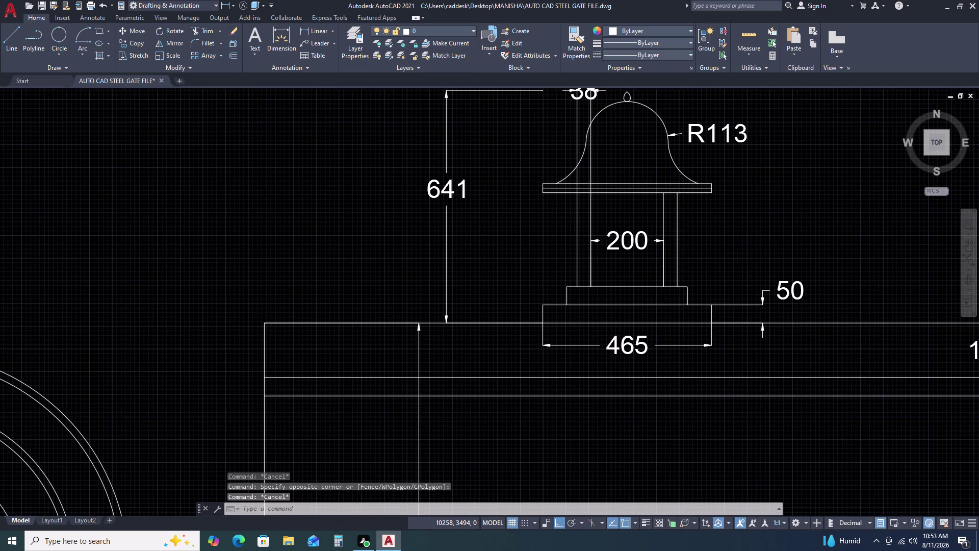
middle_drag(822, 277, 811, 218)
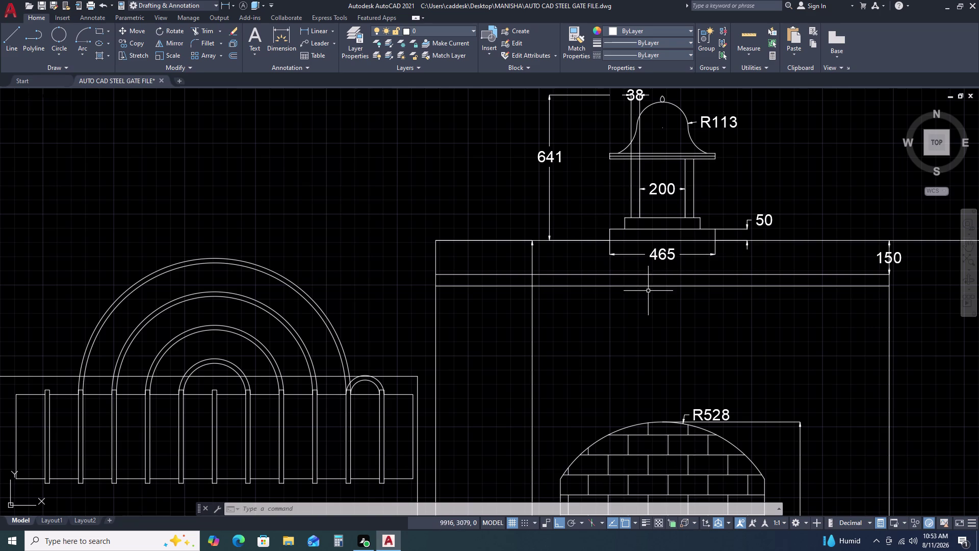
scroll(down, 3)
middle_drag(863, 231, 866, 216)
middle_drag(714, 284, 816, 202)
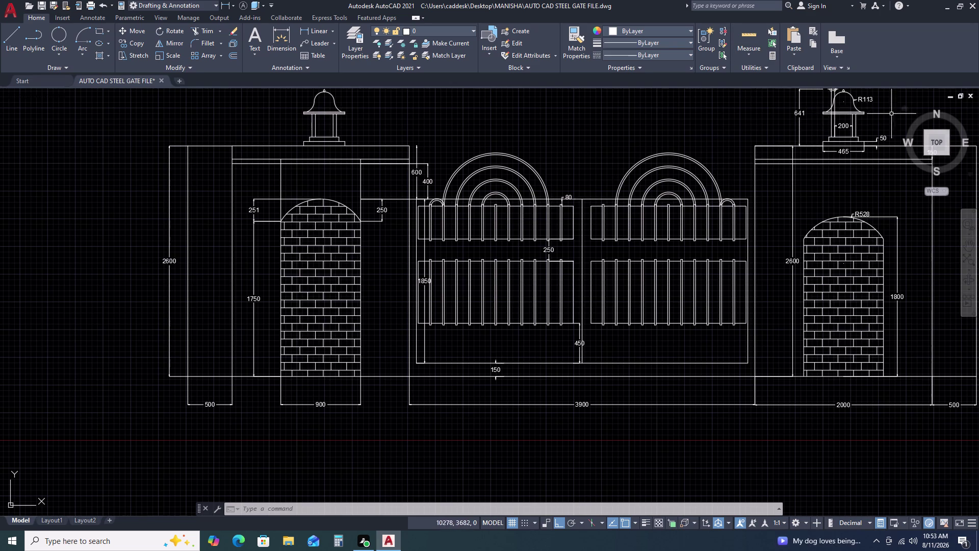
scroll(up, 3)
middle_drag(839, 137, 726, 159)
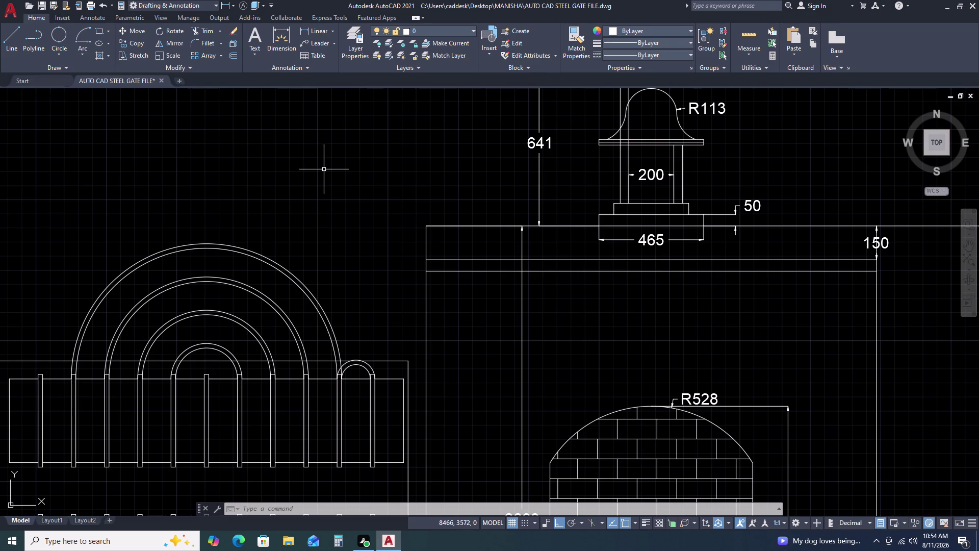
text(C)
key(space)
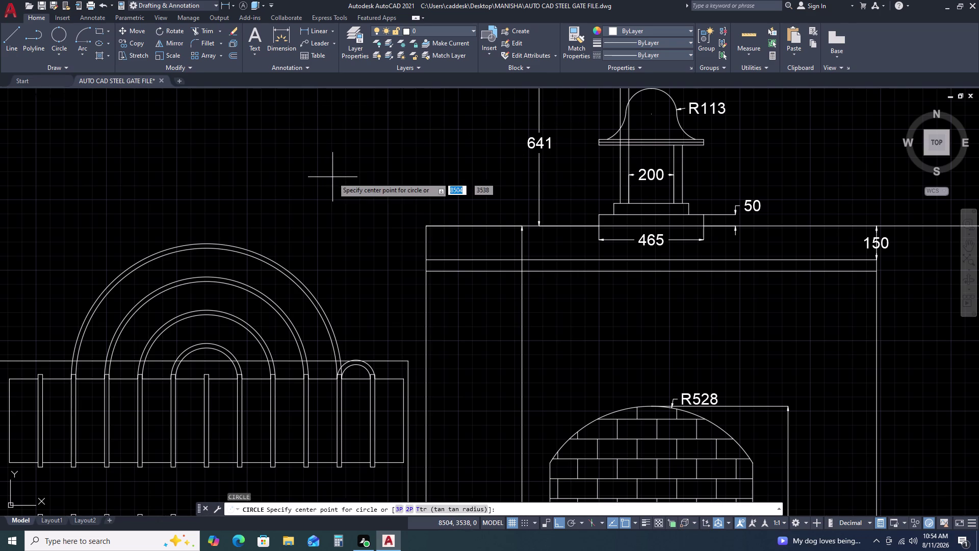
click(333, 177)
key(Escape)
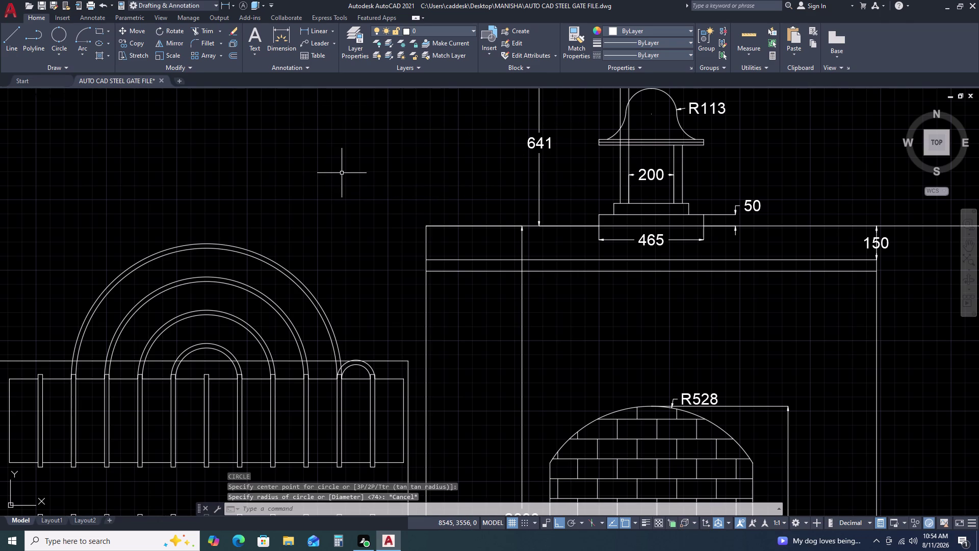
key(a)
key(v)
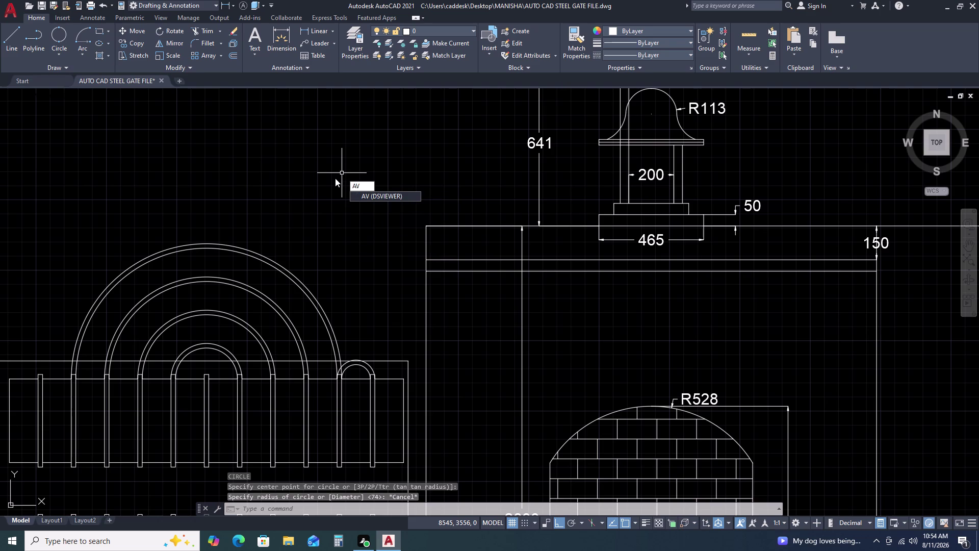
key(Escape)
text(A)
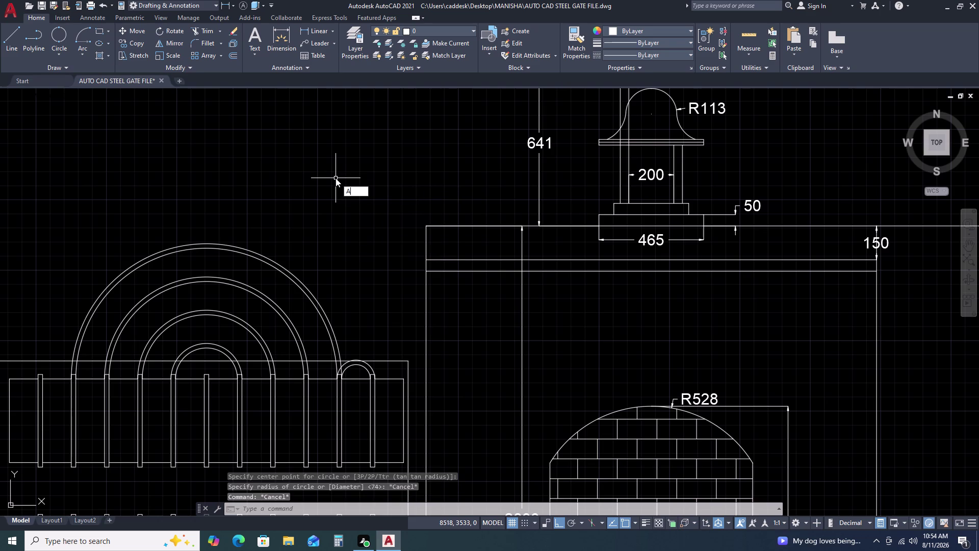
key(space)
click(337, 180)
click(344, 180)
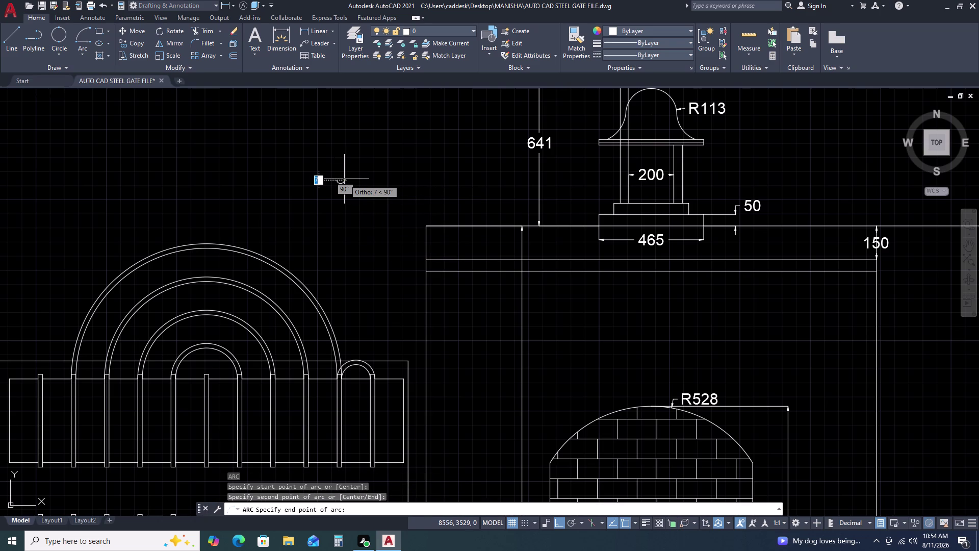
click(344, 179)
click(349, 176)
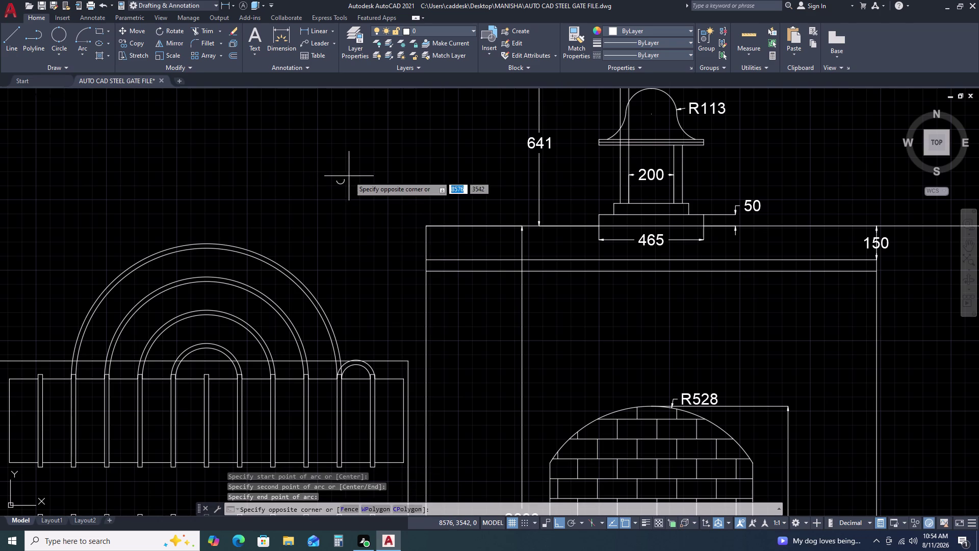
click(341, 190)
key(Delete)
text(P)
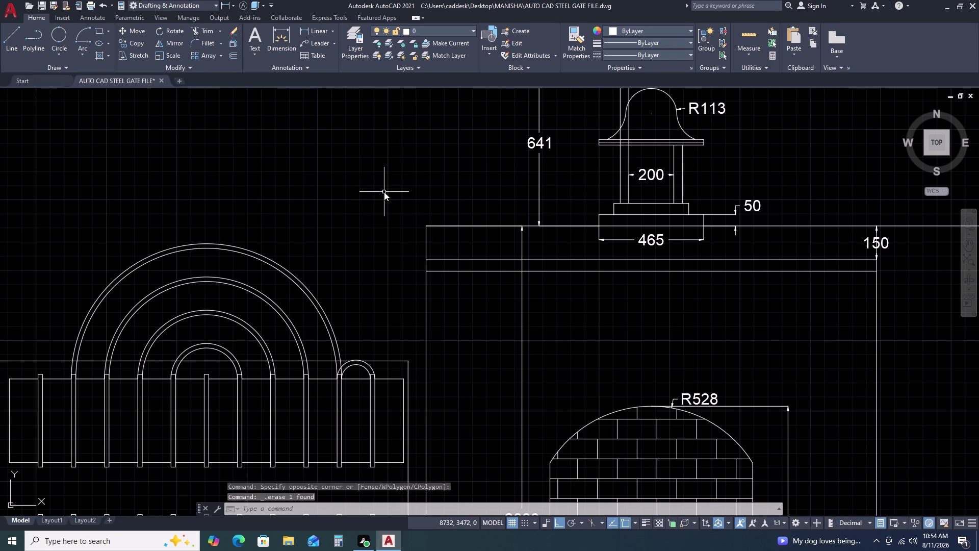
text(L)
key(space)
click(352, 194)
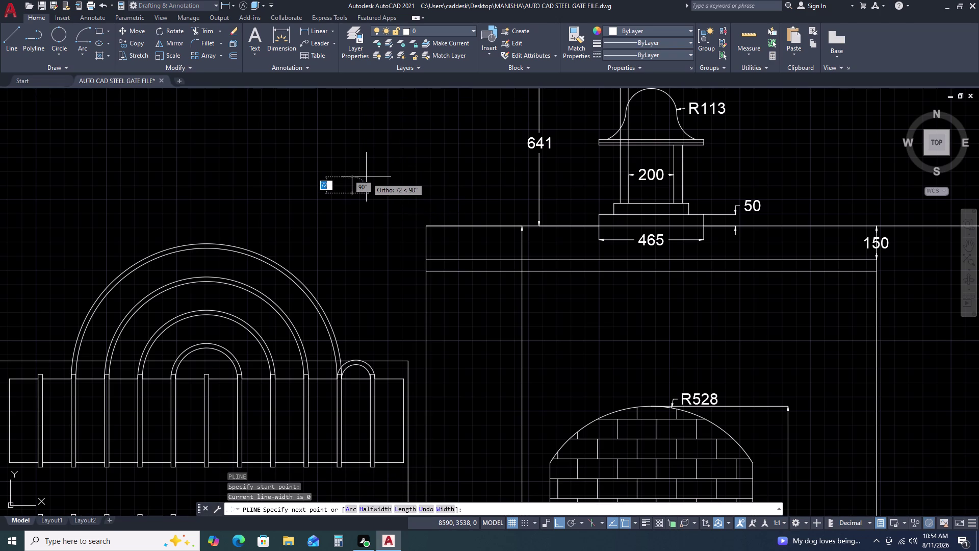
Draw three connected alternating arcs in polyline Arc mode, then select the wave.
text(A)
key(space)
scroll(up, 3)
scroll(up, 3)
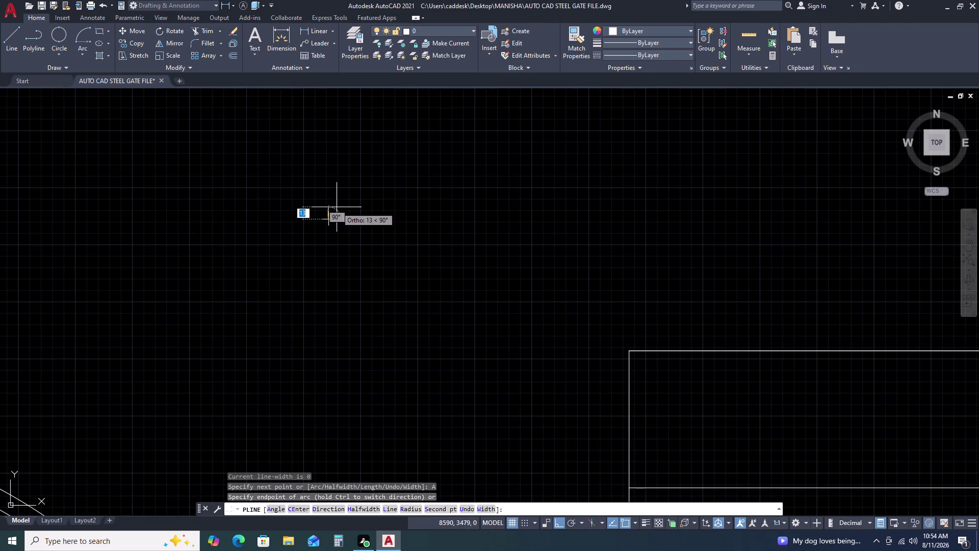
click(335, 214)
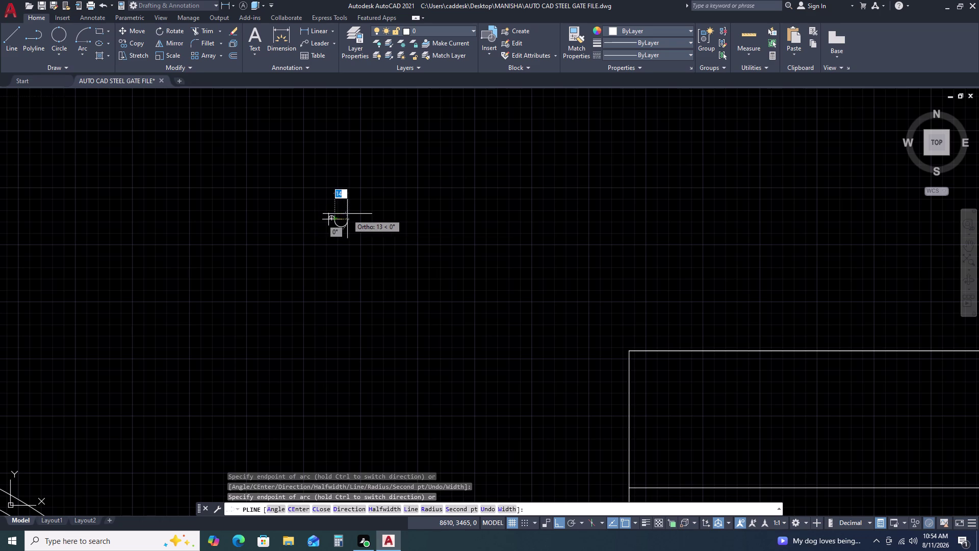
scroll(up, 3)
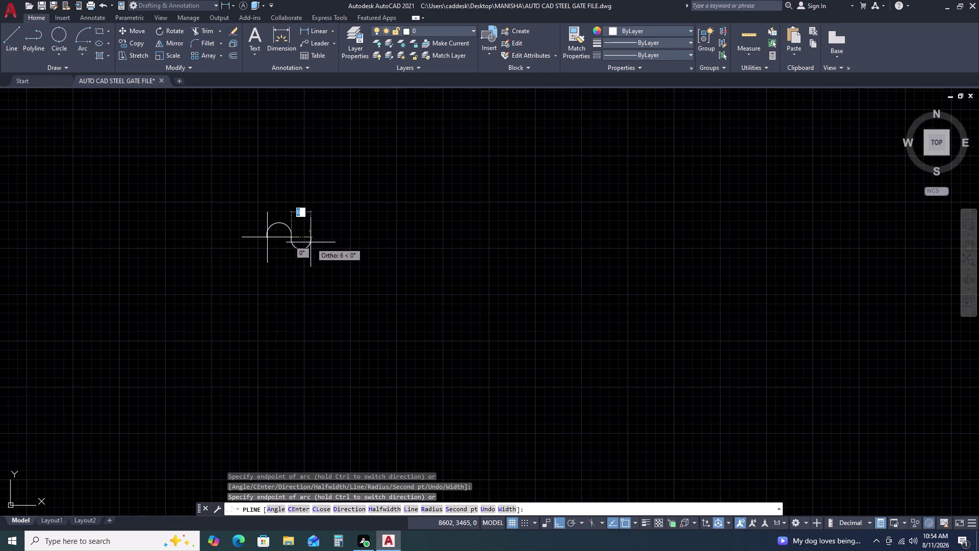
click(305, 238)
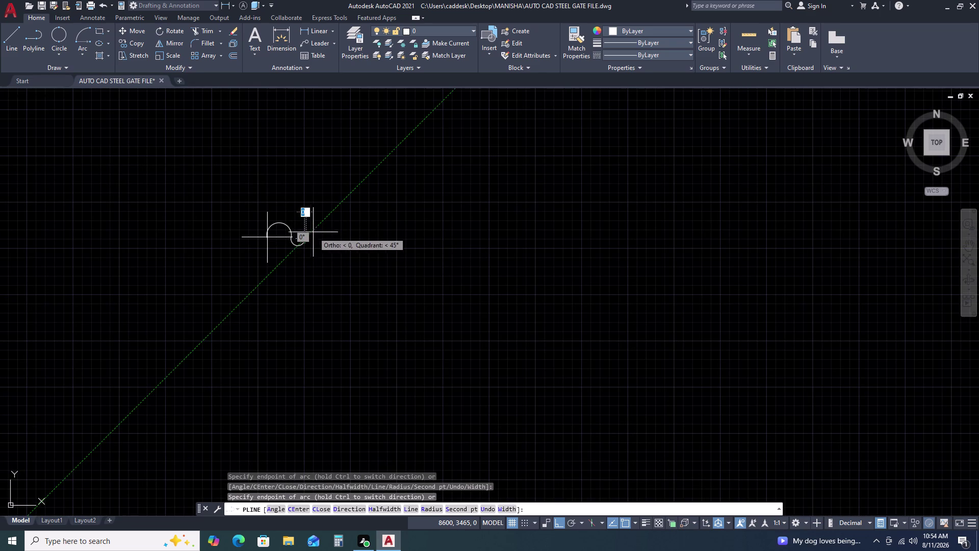
click(318, 240)
key(Escape)
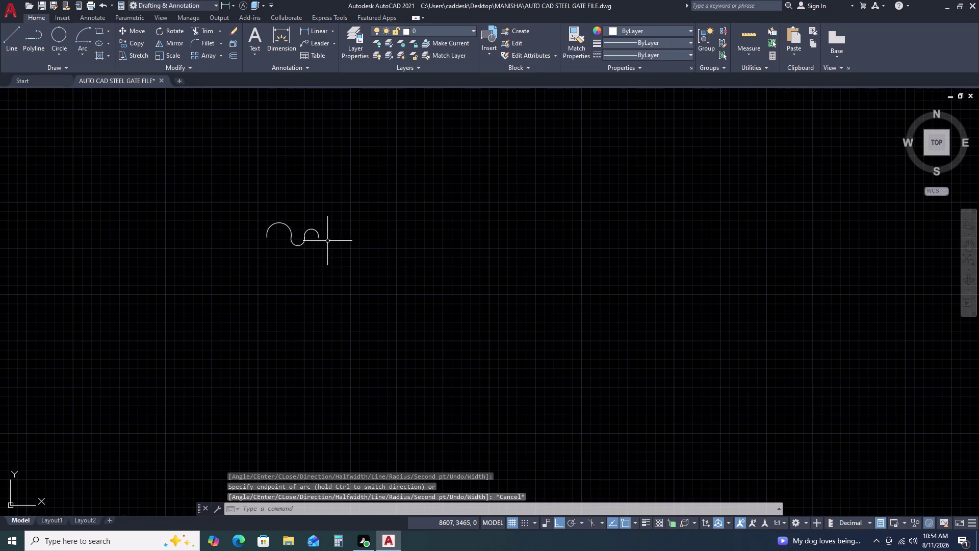
scroll(up, 3)
click(288, 216)
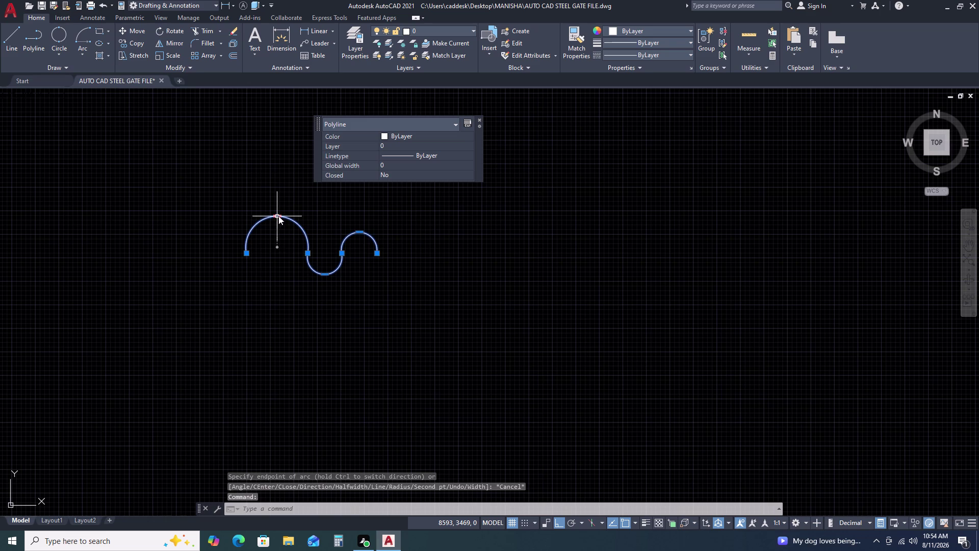
Drag the first and middle arc midpoint grips into gentle, shallow curves.
click(279, 216)
click(286, 239)
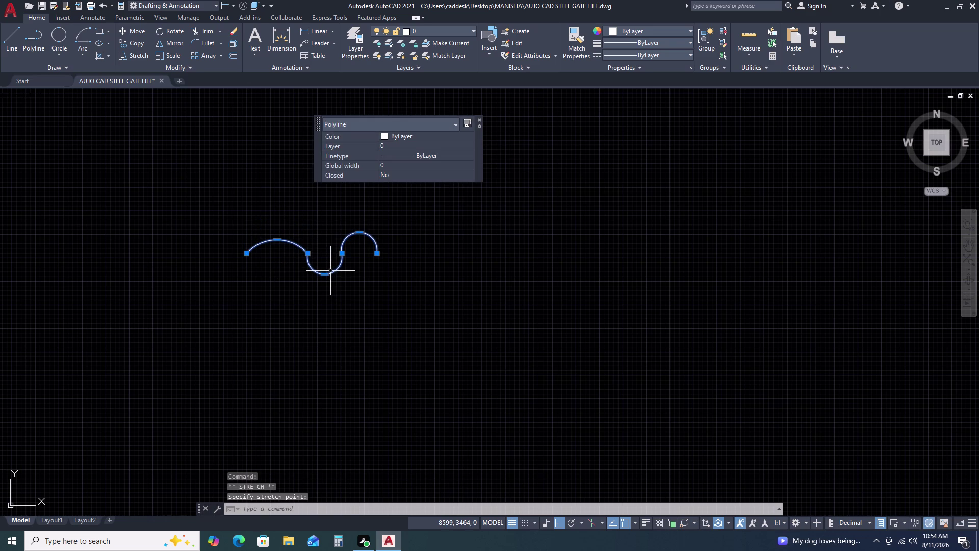
click(329, 275)
click(328, 274)
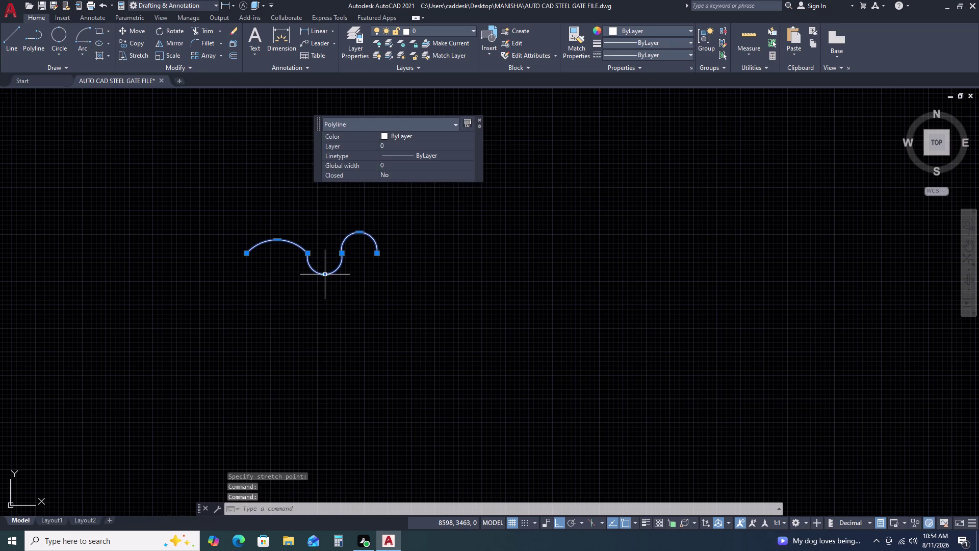
click(326, 274)
click(332, 258)
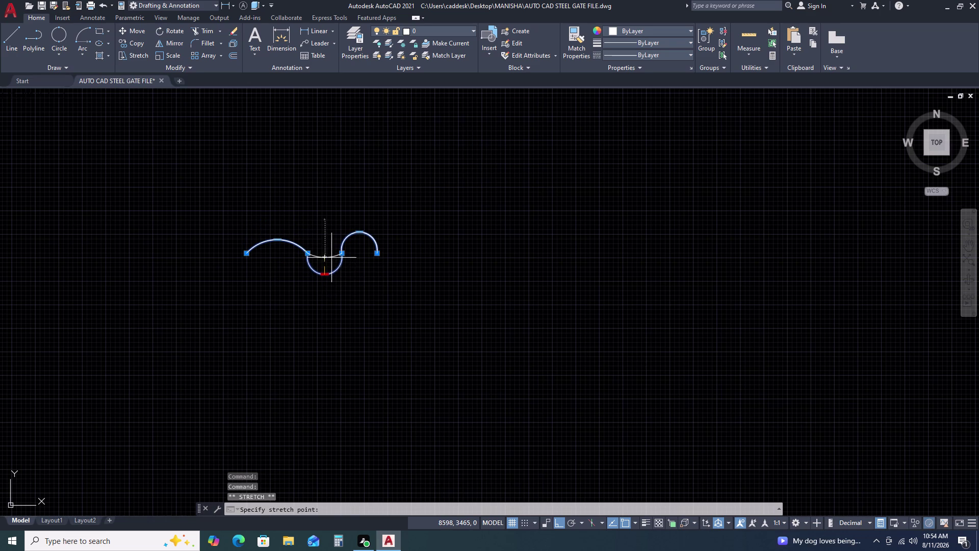
Flatten the last arc, extend the wave's right end, then reselect the polyline.
click(379, 255)
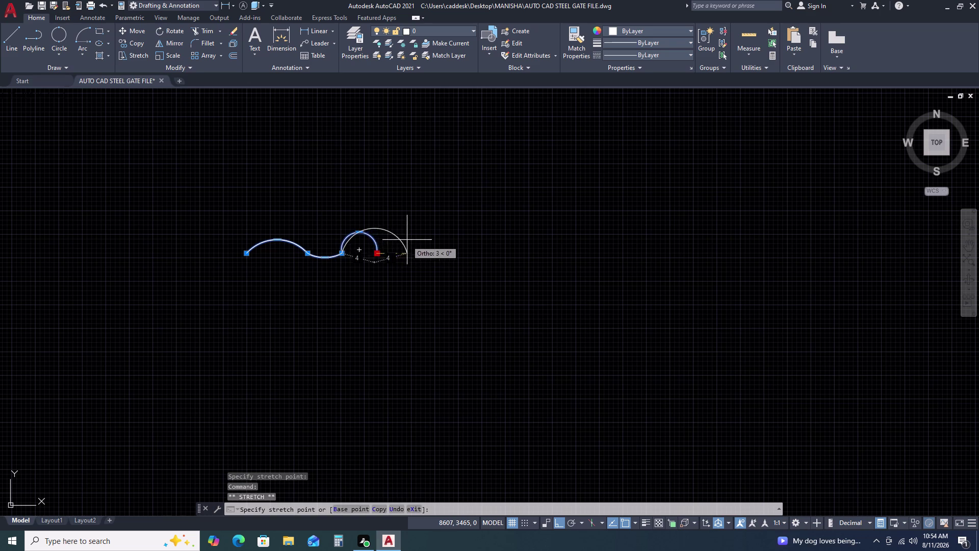
click(407, 240)
drag(376, 229, 376, 239)
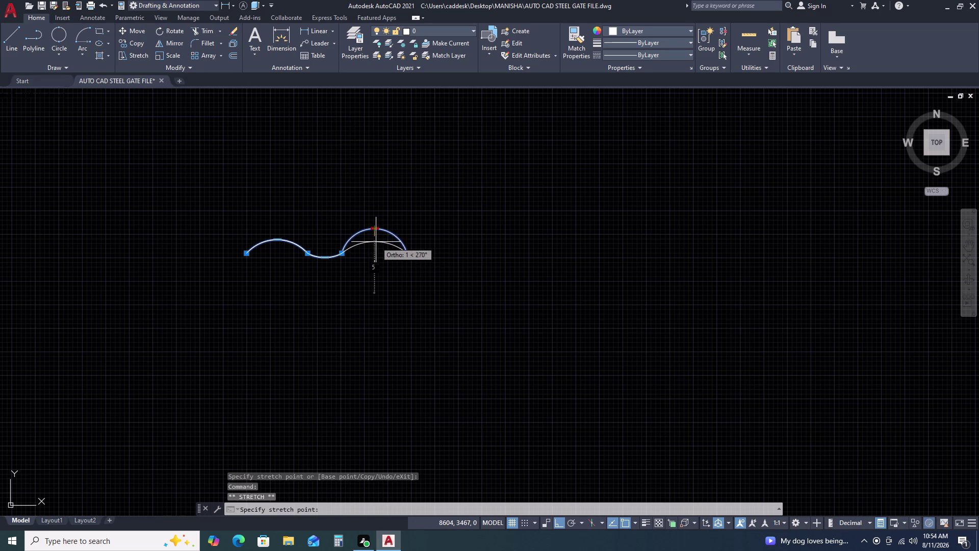
click(376, 242)
click(408, 252)
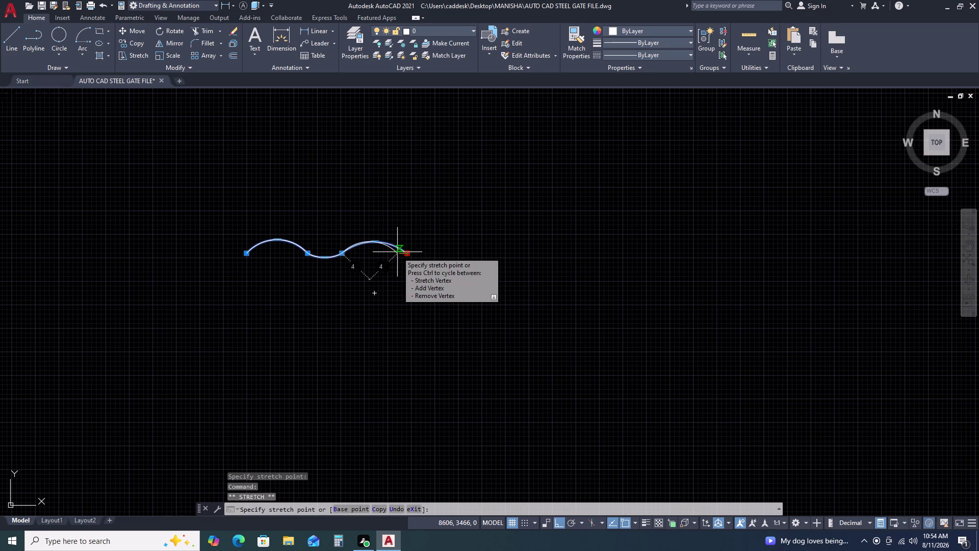
click(397, 252)
middle_drag(405, 266, 453, 236)
key(Escape)
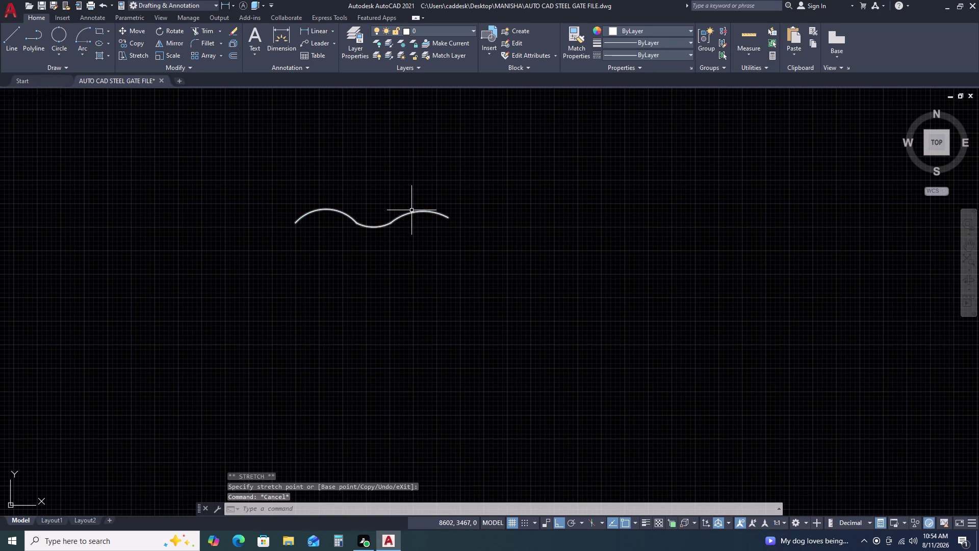
click(459, 194)
click(272, 287)
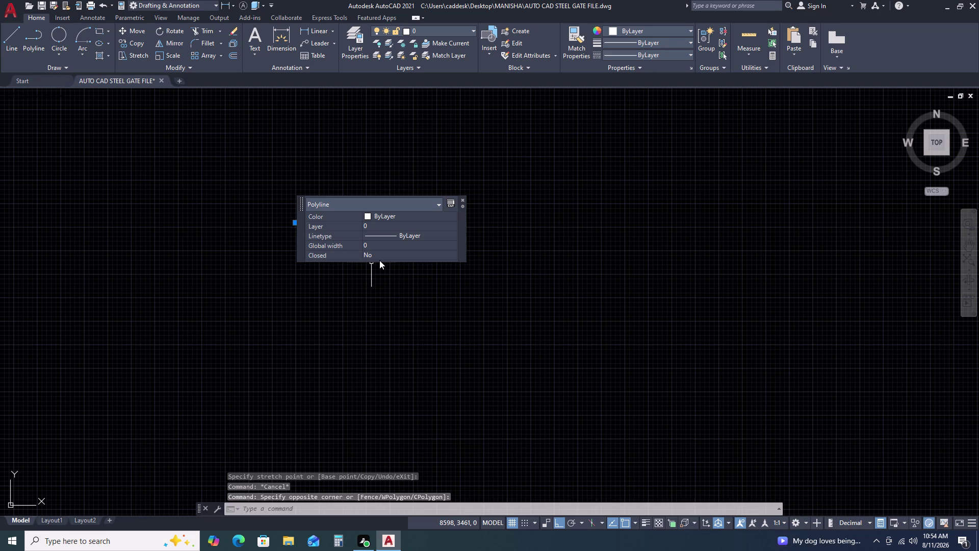
Rotate the wave about its left end to a diagonal angle with Ortho off.
key(r)
text(O)
key(space)
click(298, 226)
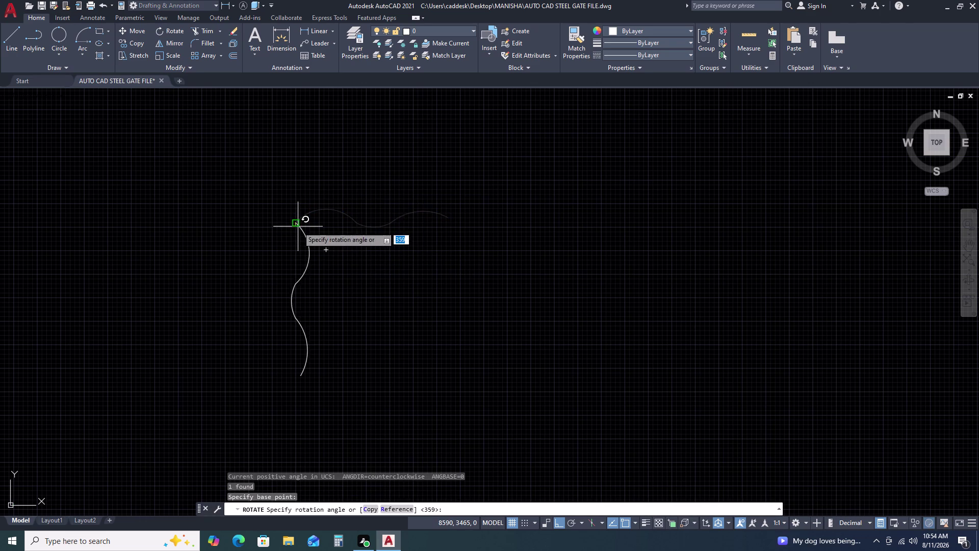
key(F8)
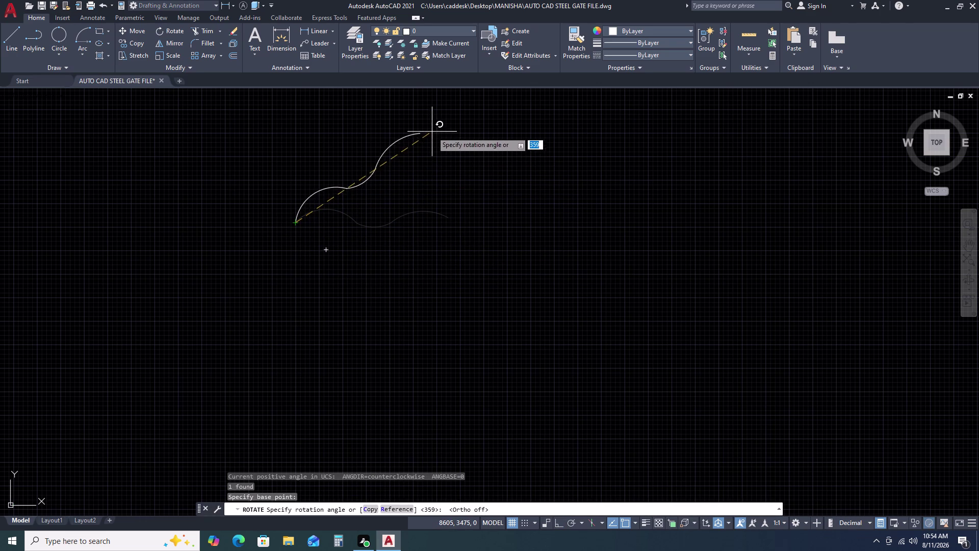
click(419, 119)
scroll(down, 3)
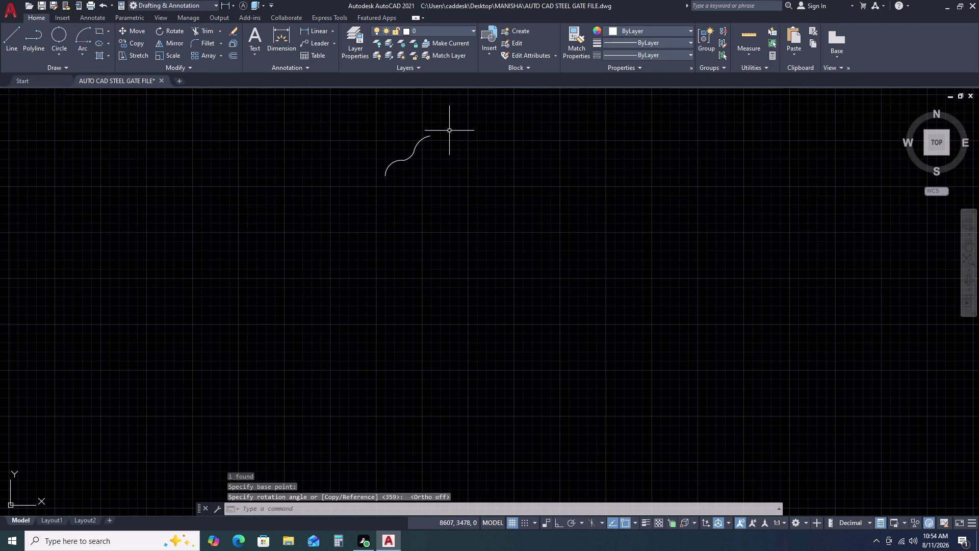
click(449, 130)
Move the curved bracket from its lower end to beside the lamp post.
click(346, 189)
text(M)
key(space)
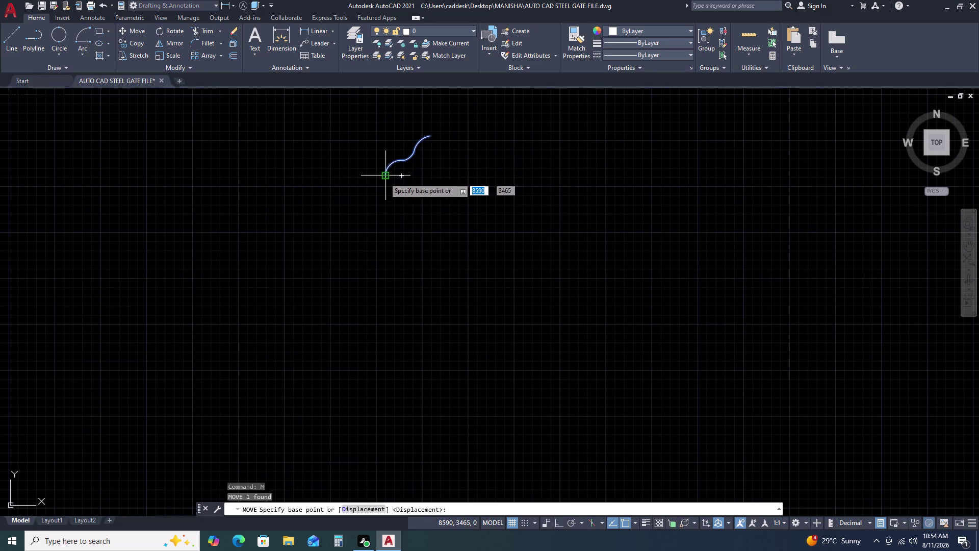
click(384, 178)
scroll(down, 3)
middle_drag(872, 191, 354, 218)
scroll(down, 3)
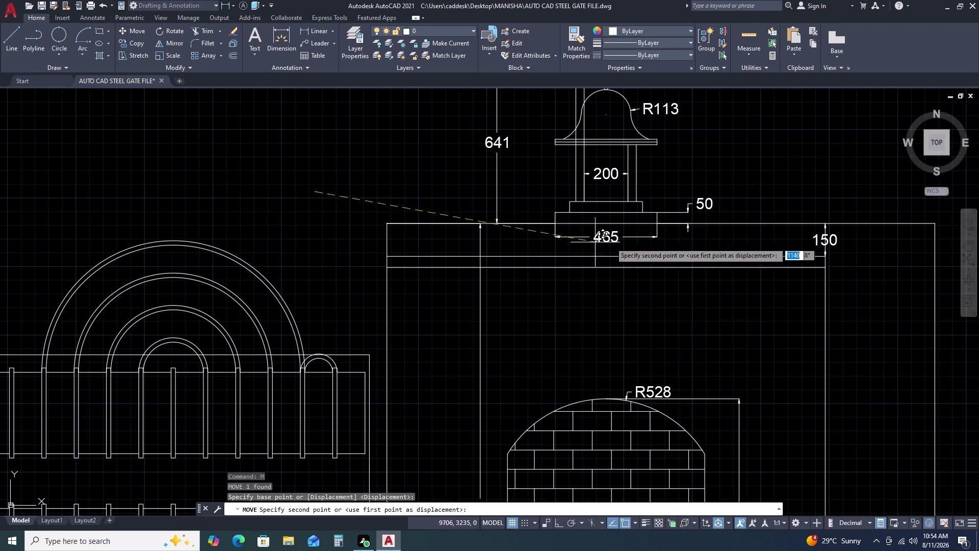
scroll(up, 3)
click(652, 159)
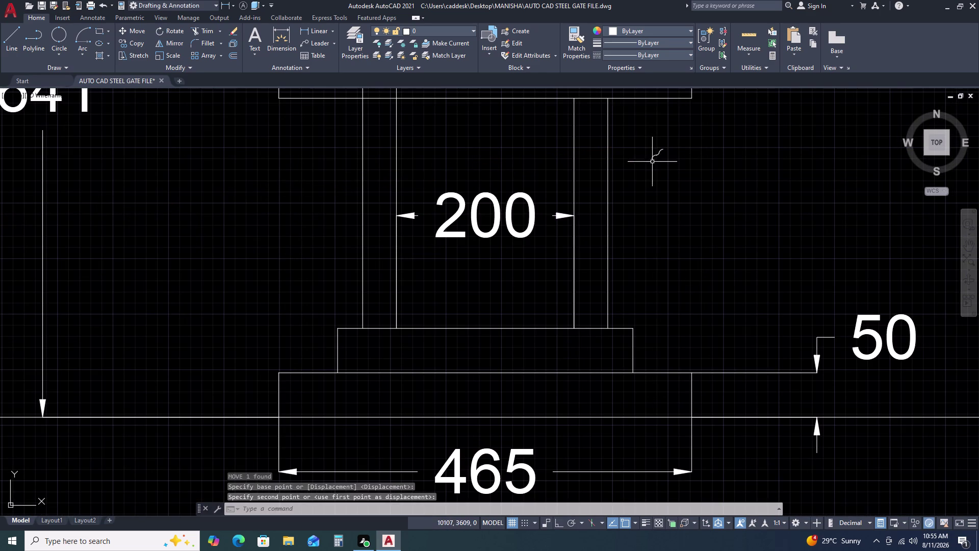
Select the bracket and abandon a first scaling attempt.
click(674, 140)
click(636, 176)
key(s)
key(c)
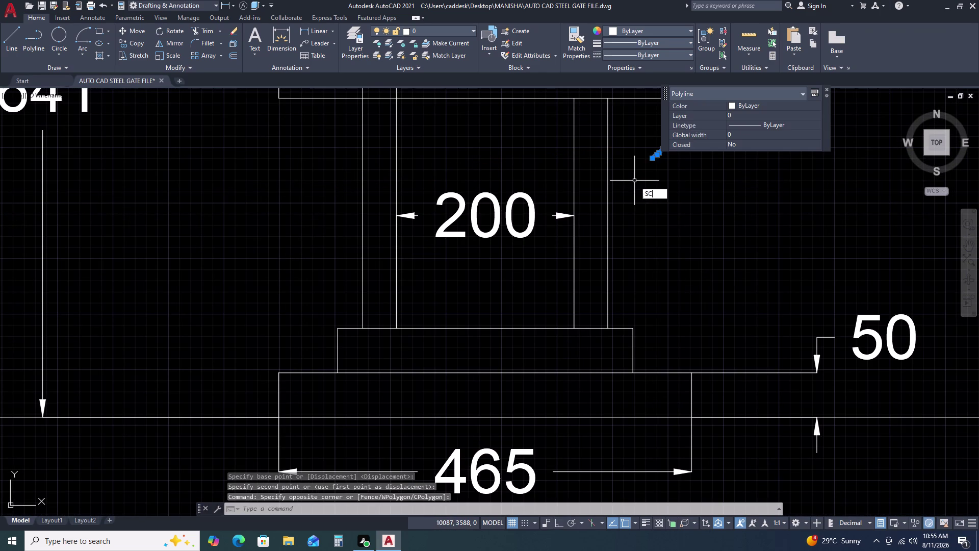
key(space)
key(Escape)
Move the bracket against the lamp post below the cap slab.
click(690, 133)
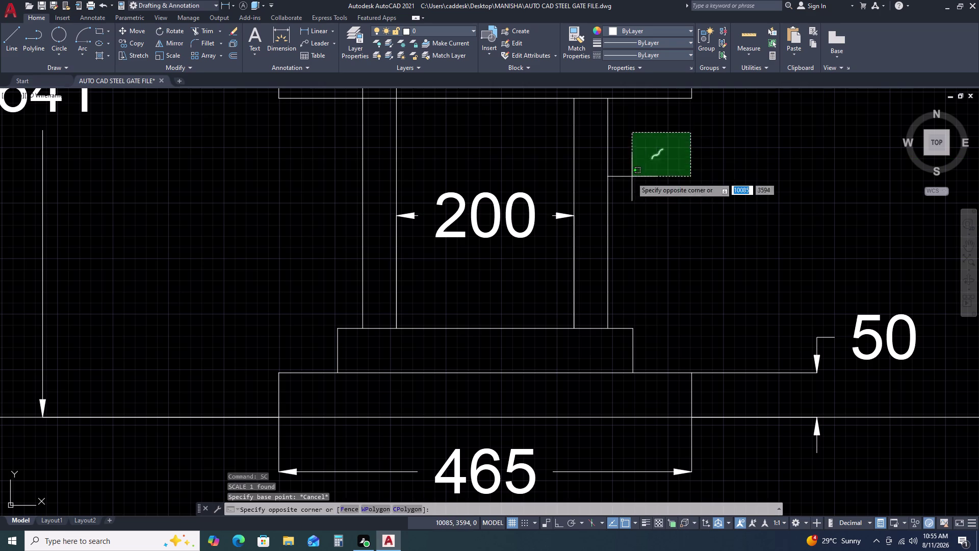
click(632, 178)
text(M)
key(space)
scroll(up, 3)
click(652, 169)
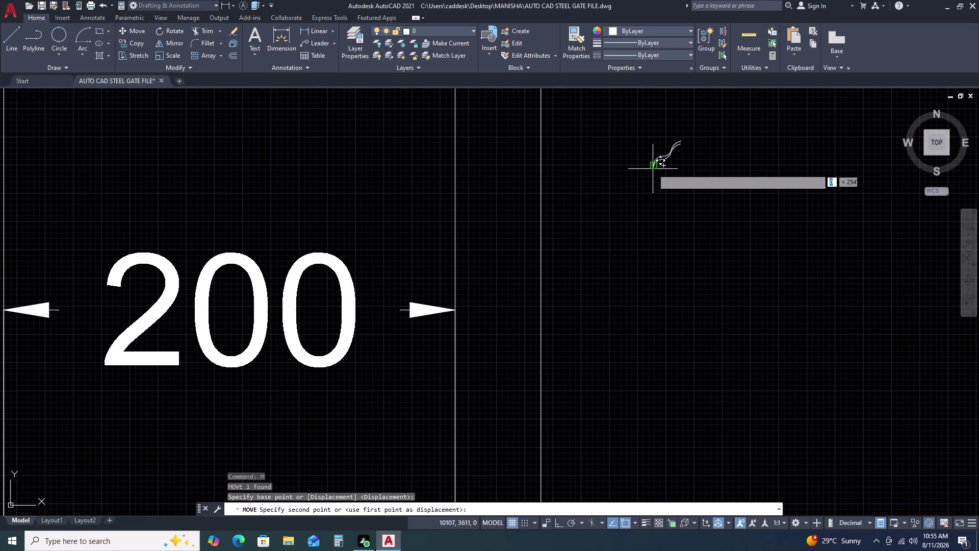
scroll(down, 3)
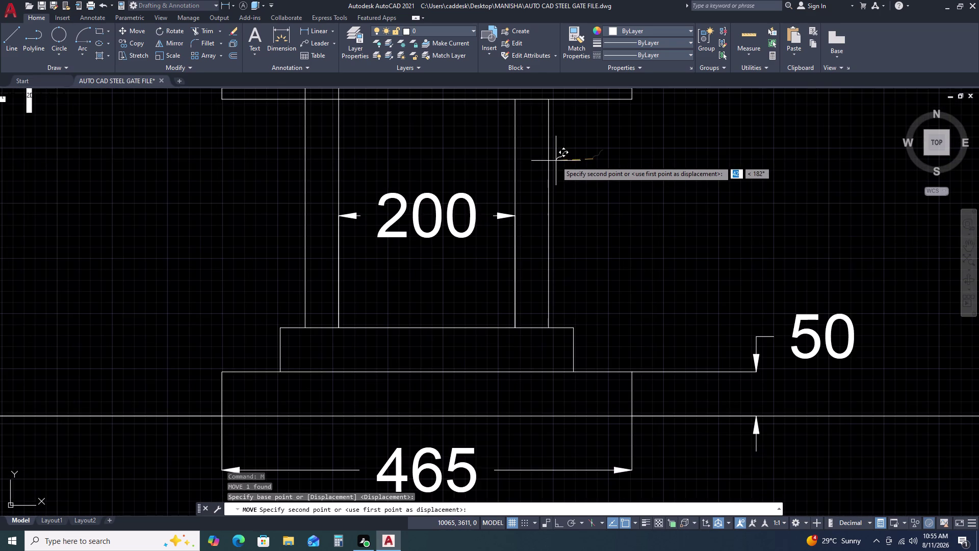
click(550, 131)
middle_drag(601, 137, 604, 228)
scroll(up, 3)
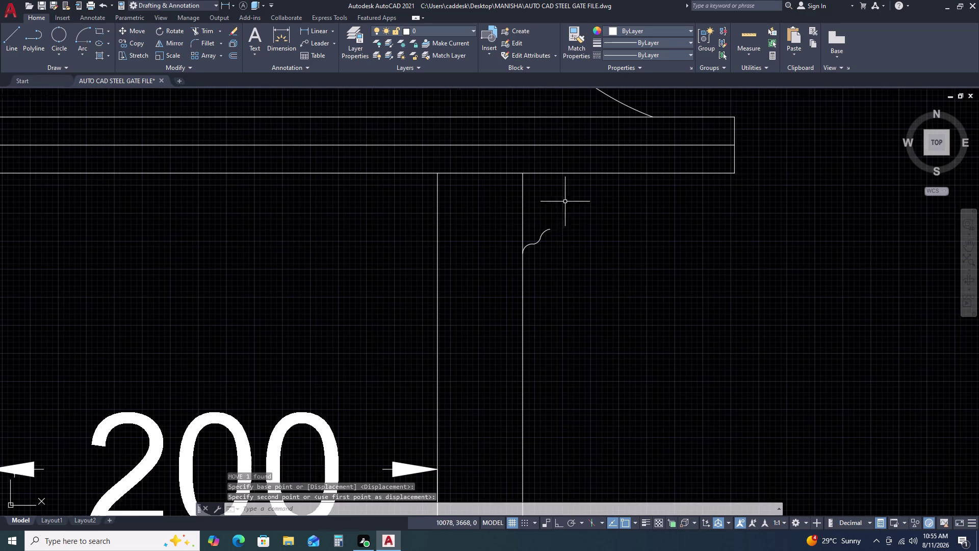
Scale the bracket by reference from its lower end so it reaches the slab.
drag(488, 211, 491, 217)
double_click(566, 265)
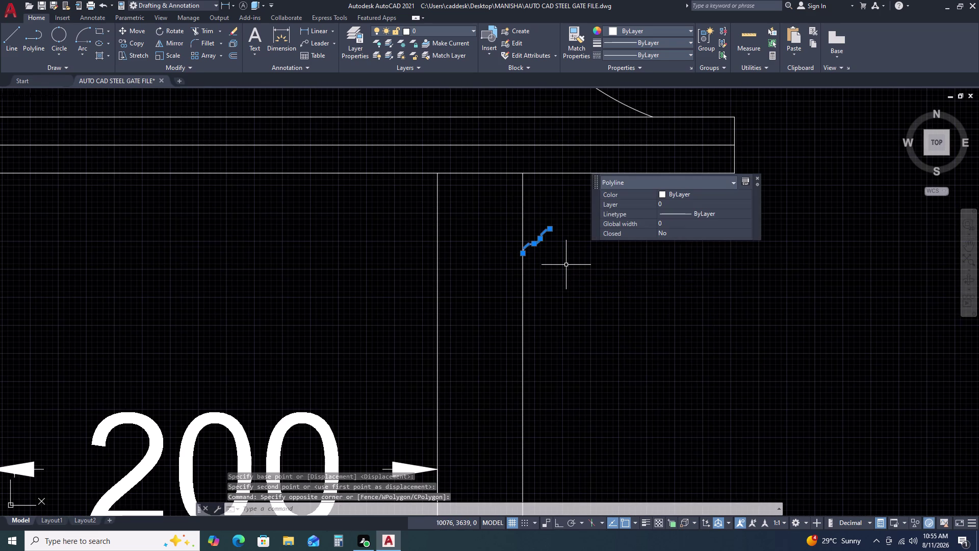
text(SC)
key(space)
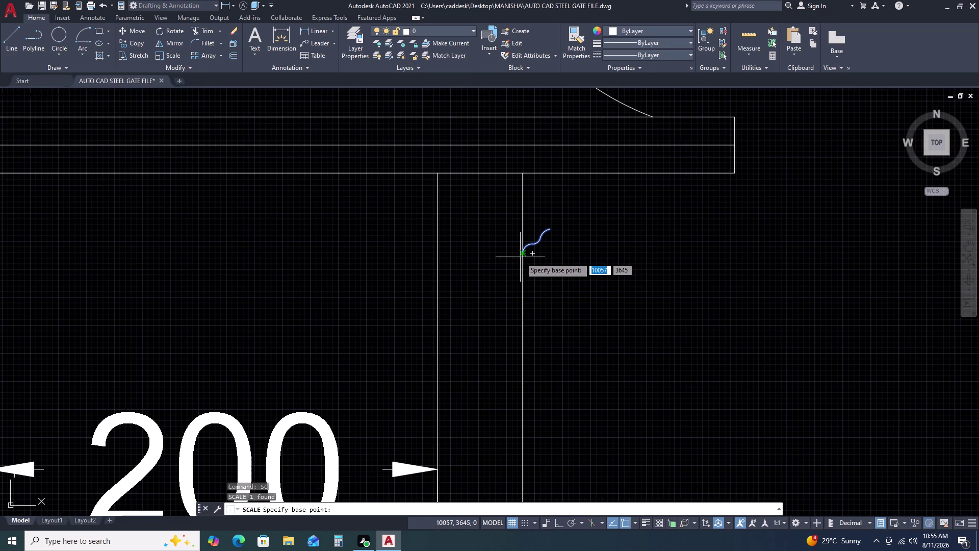
click(522, 255)
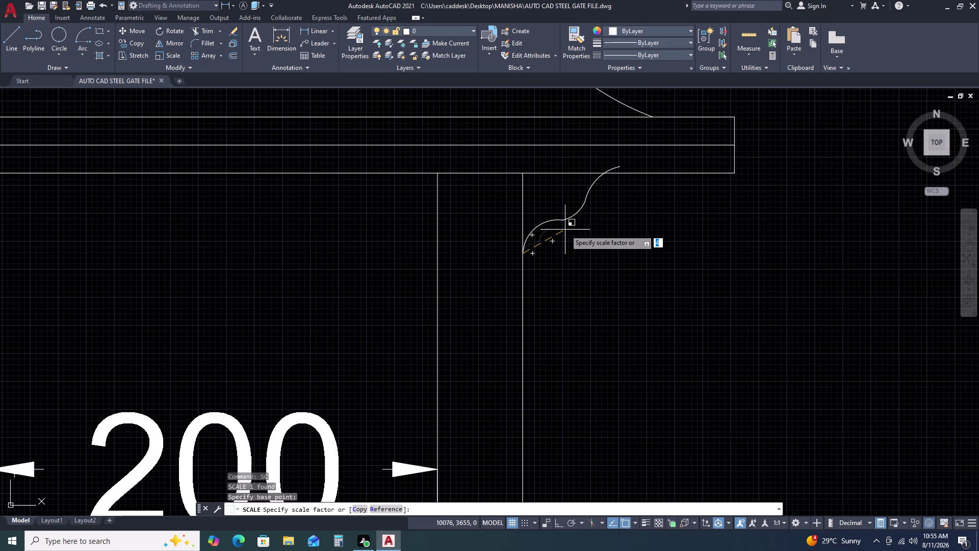
text(R)
key(space)
click(523, 256)
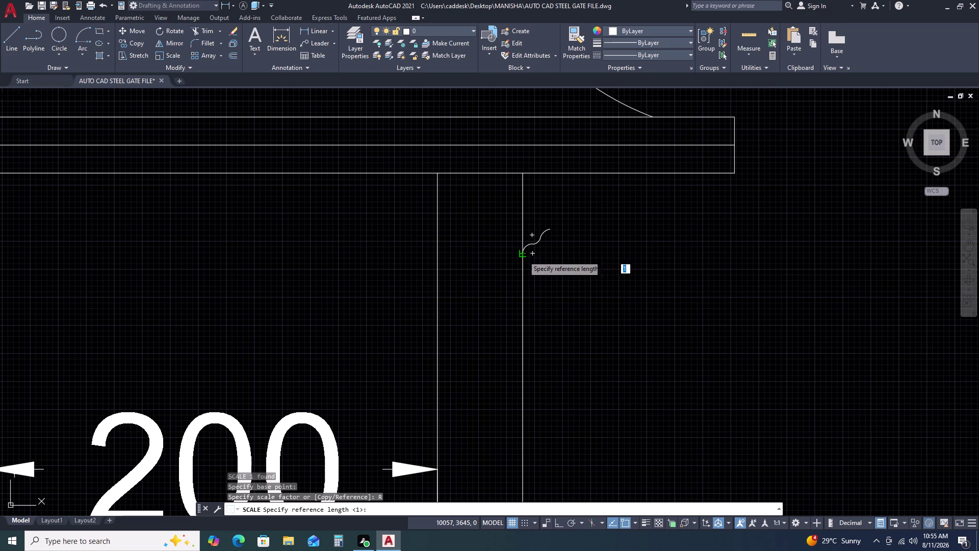
click(552, 231)
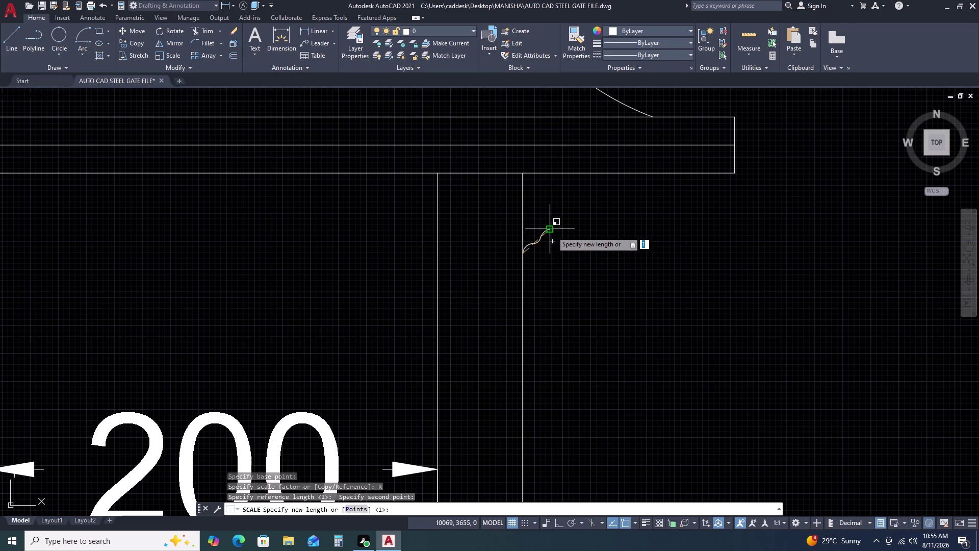
click(735, 173)
scroll(down, 3)
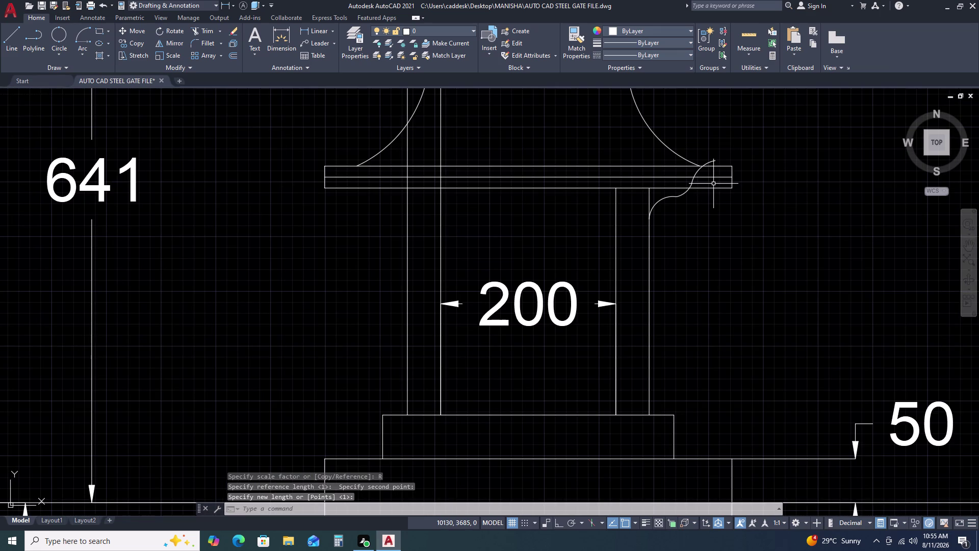
Select the bracket and cancel an accidental stretch of its upper end.
scroll(up, 3)
click(704, 168)
click(674, 173)
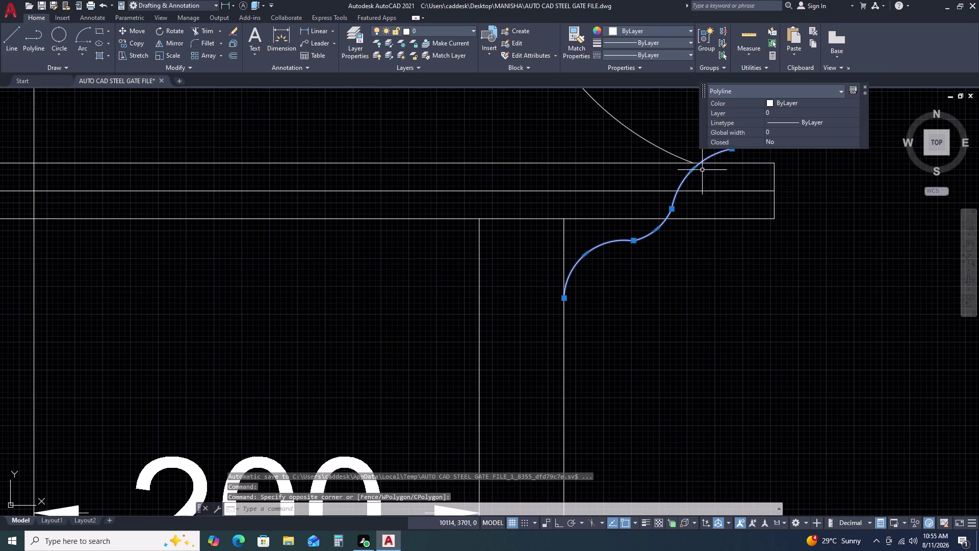
click(733, 149)
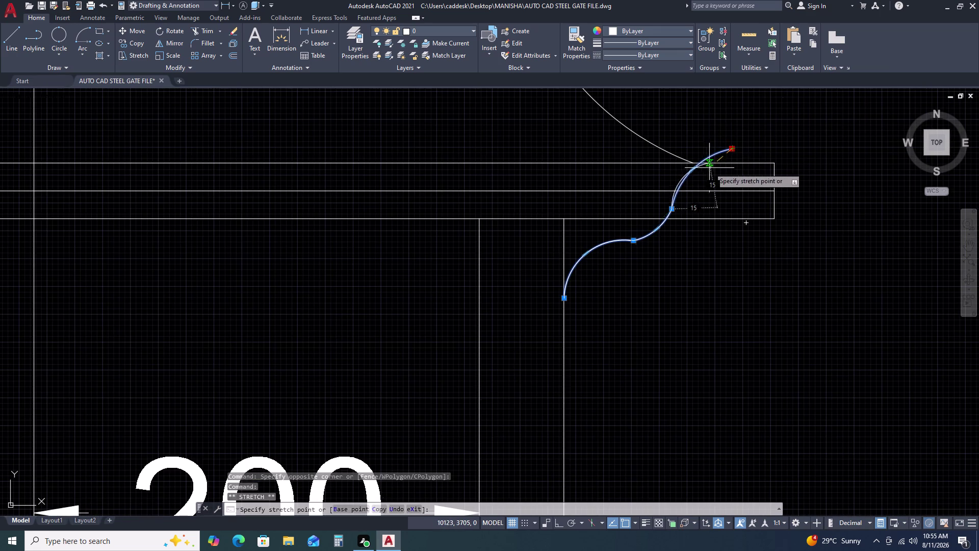
key(Escape)
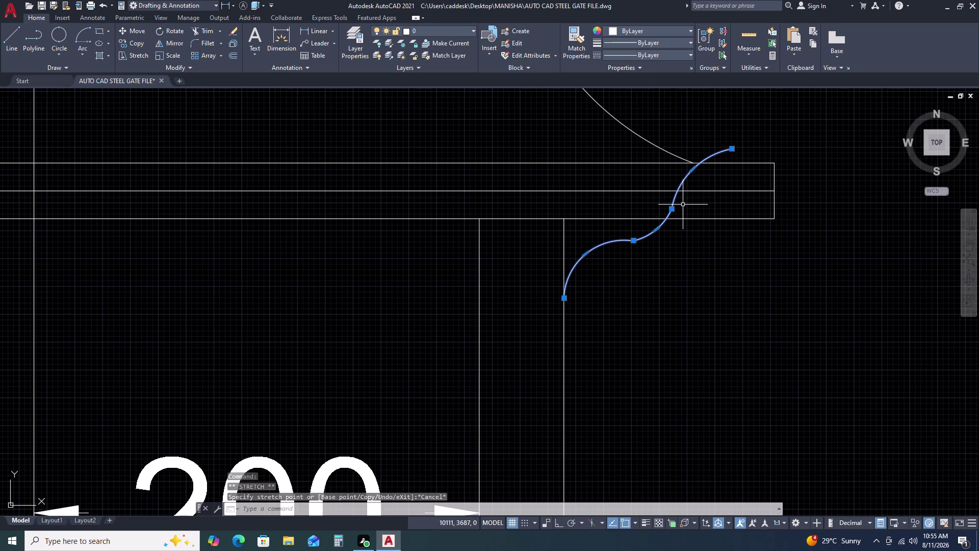
Shrink the bracket with SCALE Reference so it fits under the slab.
key(s)
key(c)
key(space)
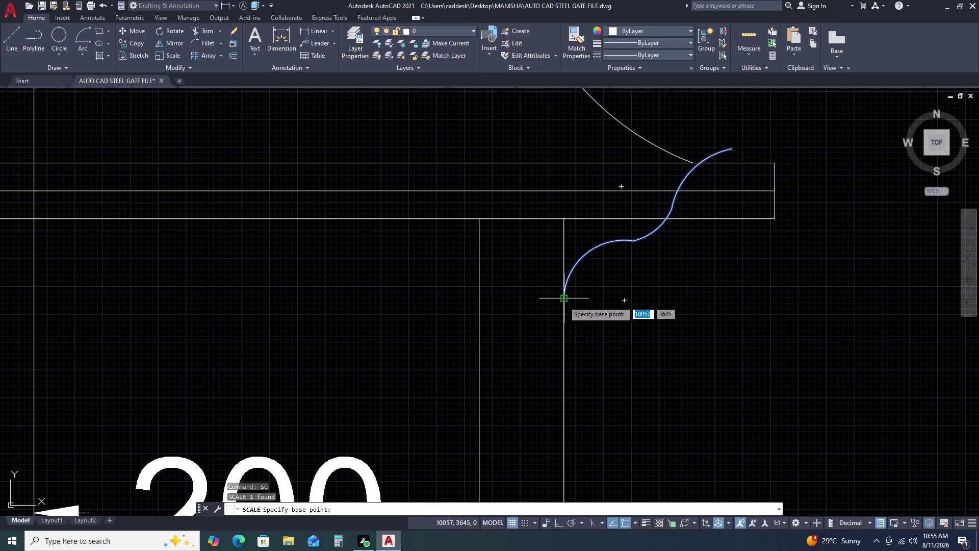
click(563, 301)
text(R)
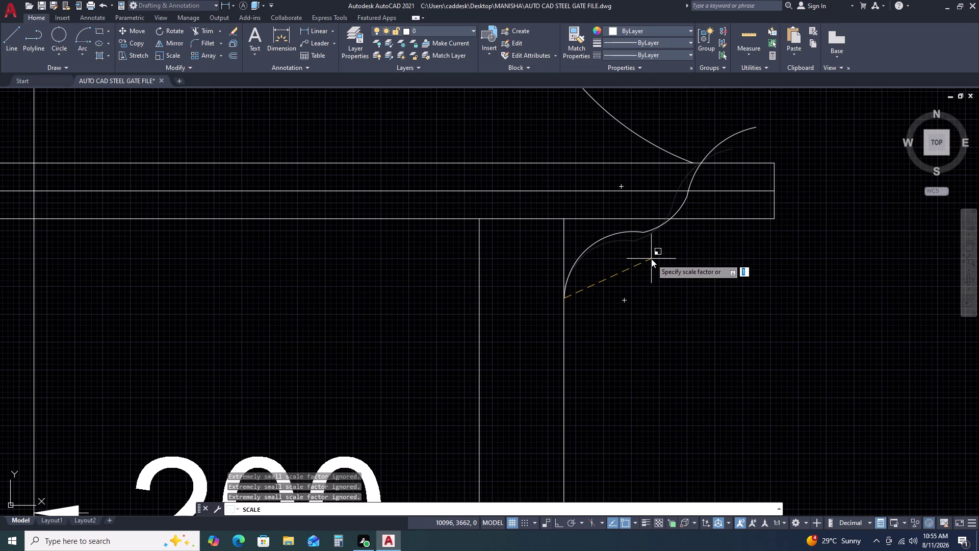
key(space)
click(564, 299)
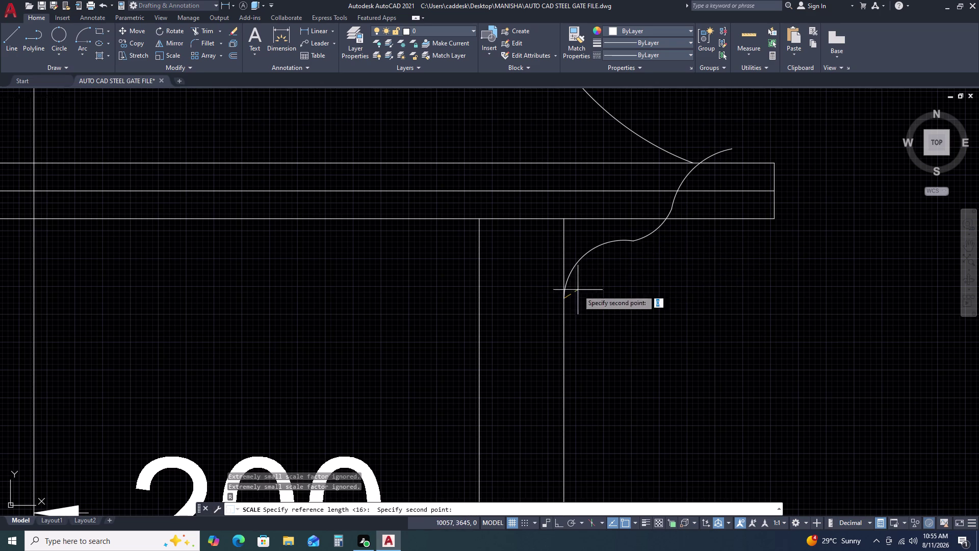
click(731, 147)
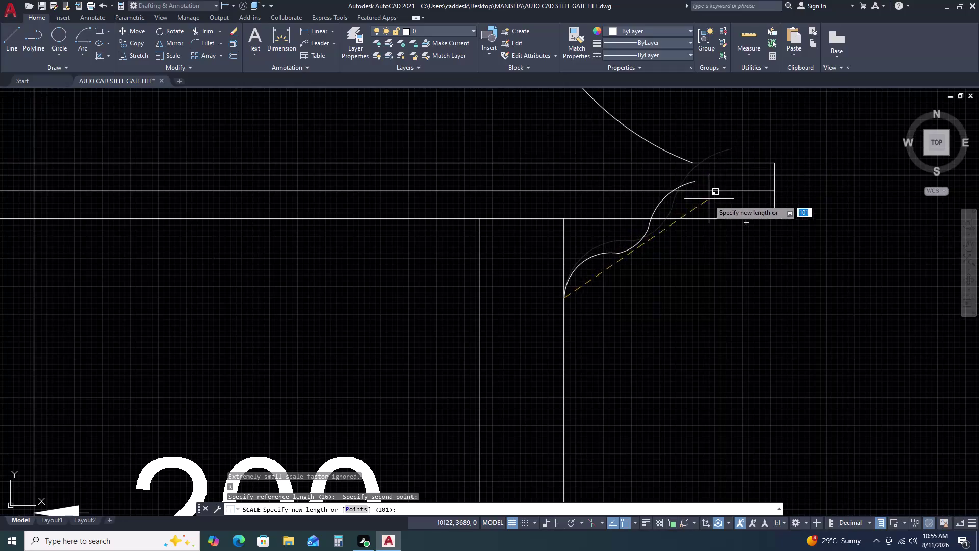
click(716, 219)
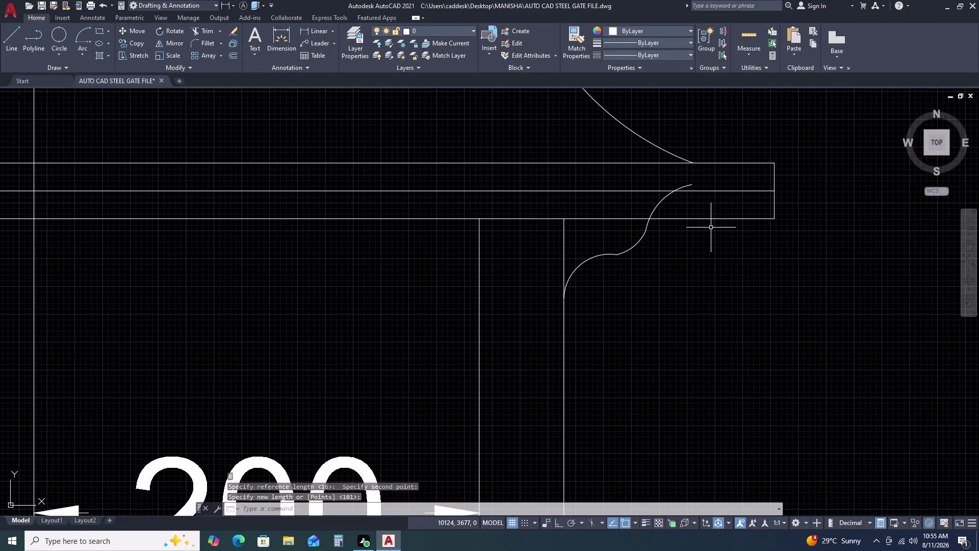
Move the bracket so its ends seat against the post and slab underside.
drag(669, 259, 649, 255)
click(615, 240)
text(M)
key(space)
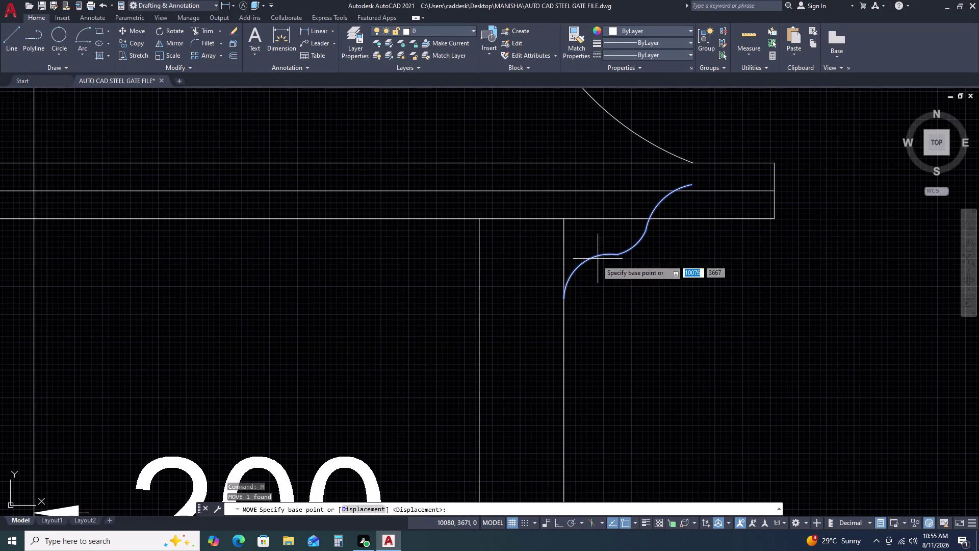
click(565, 298)
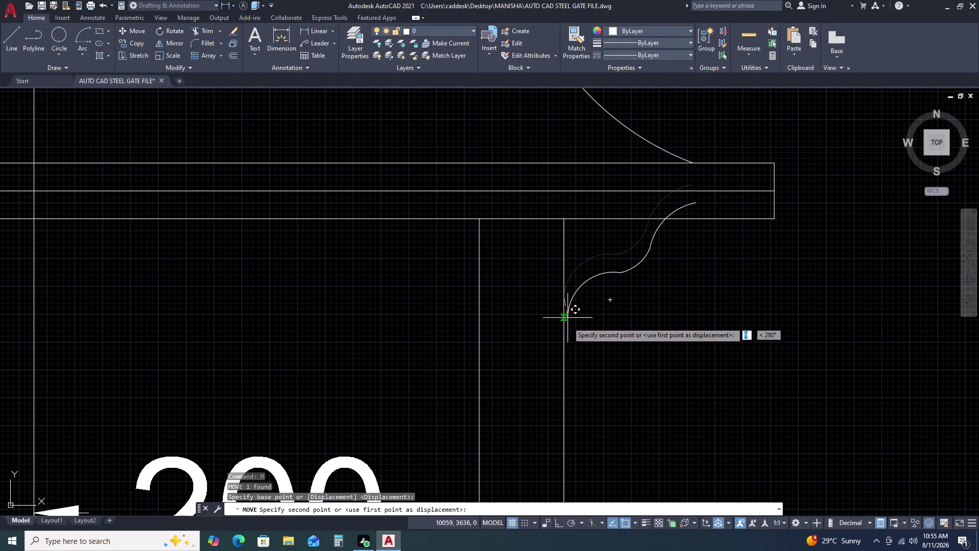
click(568, 332)
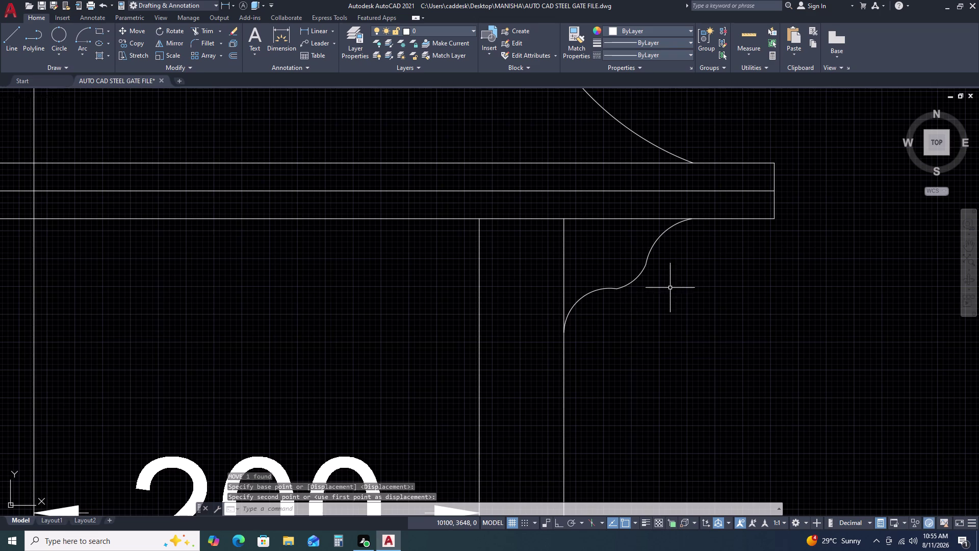
scroll(down, 3)
middle_drag(725, 302, 755, 267)
click(668, 212)
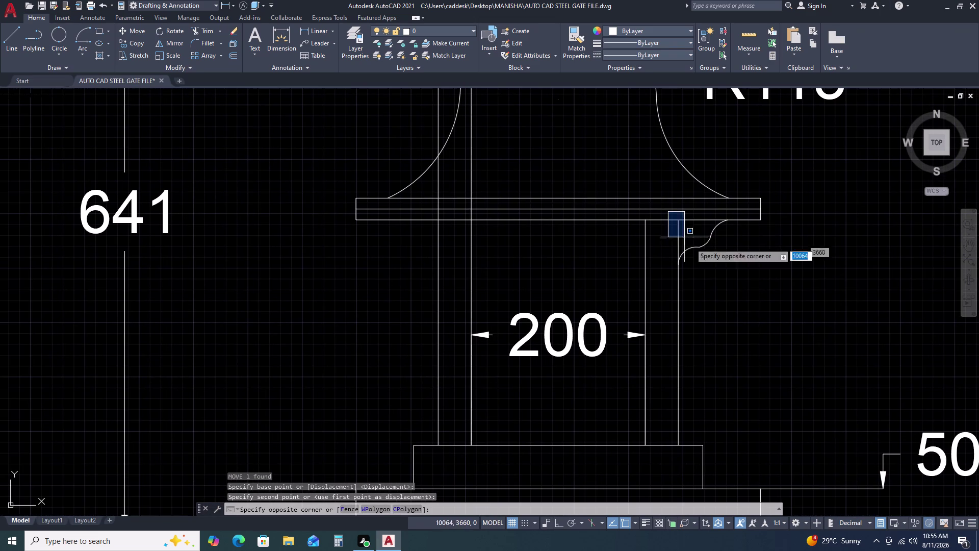
Mirror the bracket about the post's vertical centreline, keeping the original, and zoom out.
click(740, 280)
key(m)
key(i)
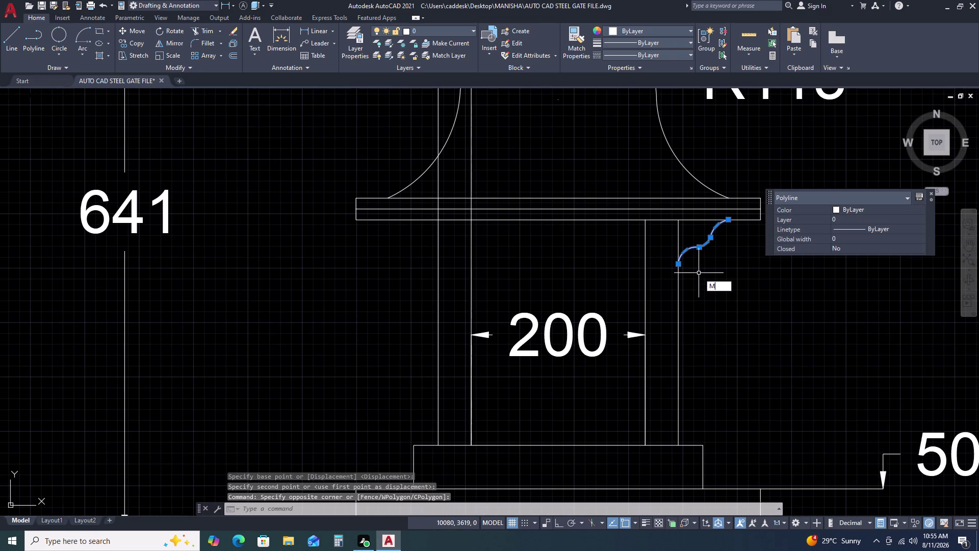
key(space)
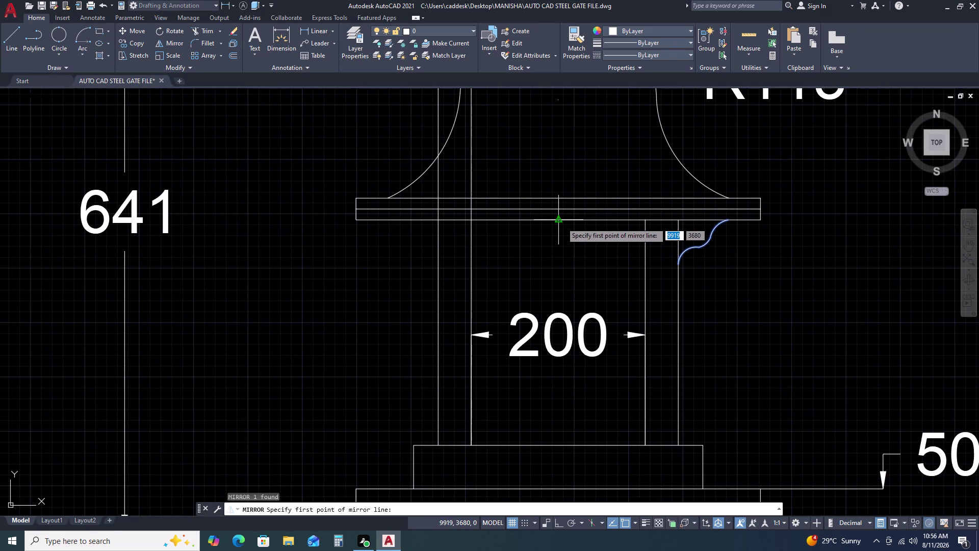
click(561, 223)
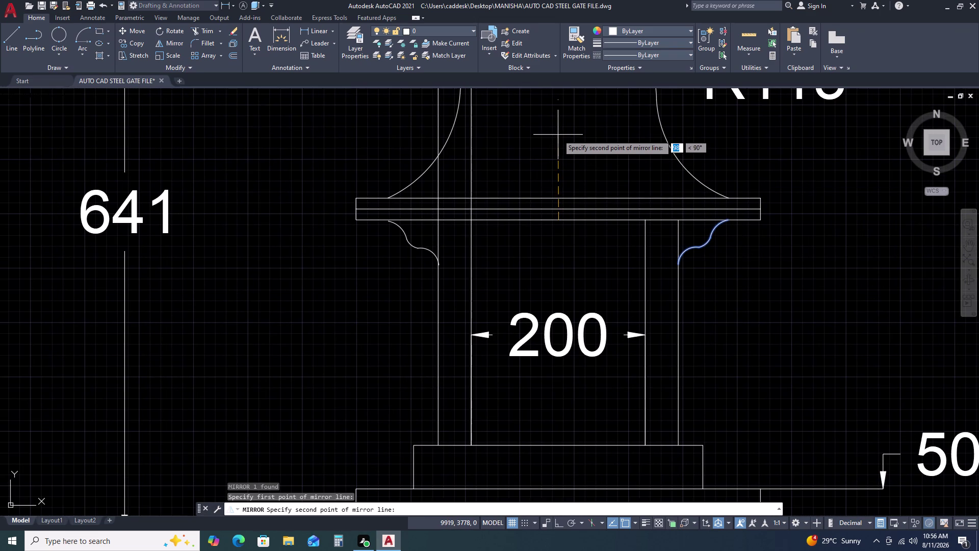
key(F8)
click(558, 130)
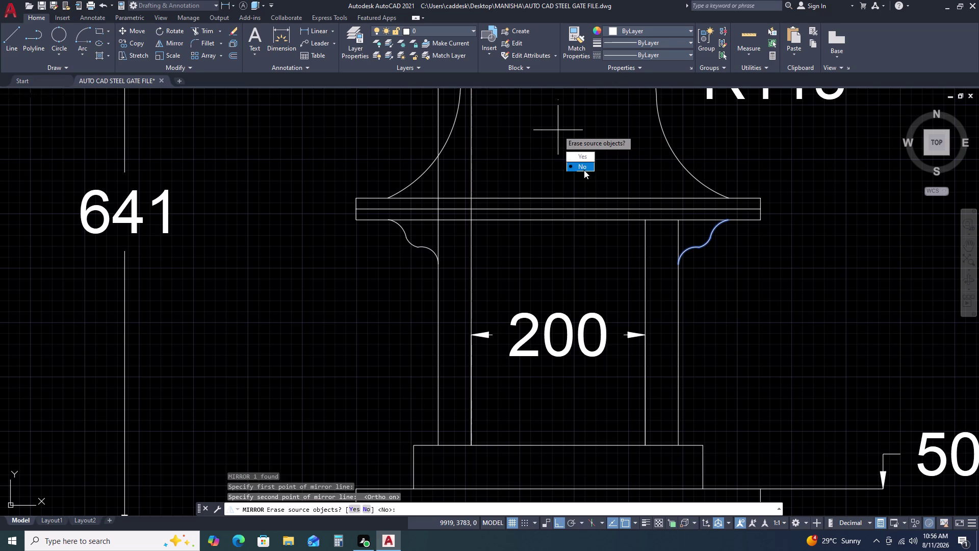
drag(587, 168, 558, 130)
scroll(down, 3)
scroll(down, 3)
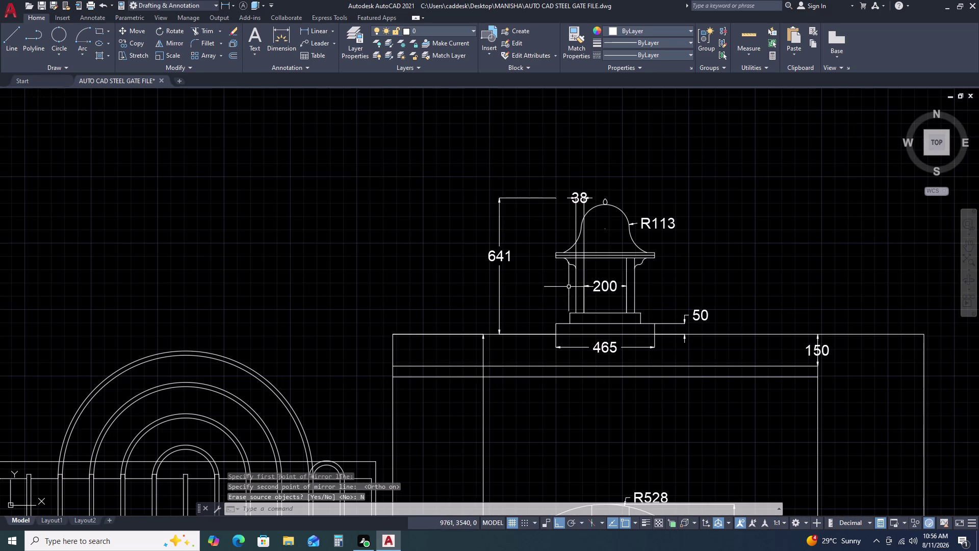
scroll(down, 3)
middle_drag(695, 270, 713, 229)
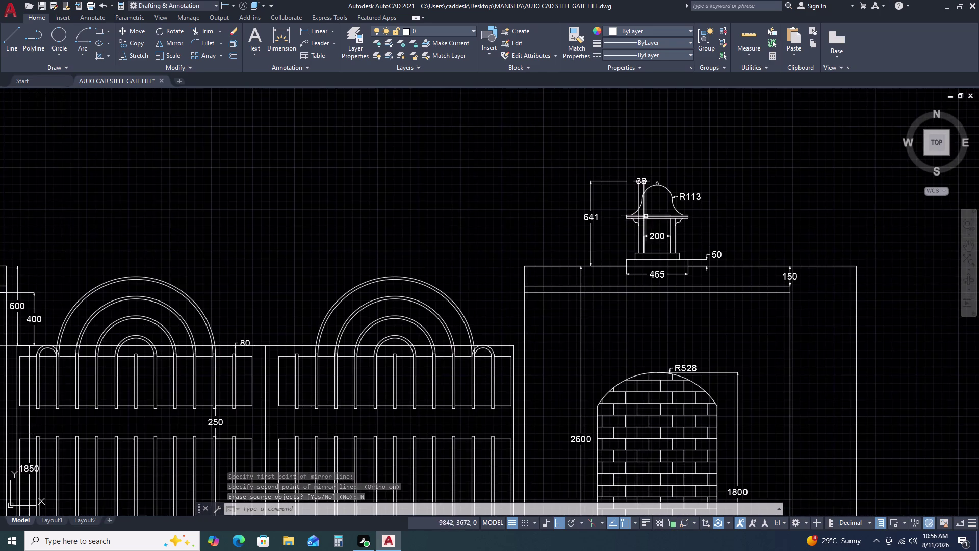
scroll(up, 3)
Select the two curved bracket polylines under the right lamp cap and copy them from their lower end.
click(533, 227)
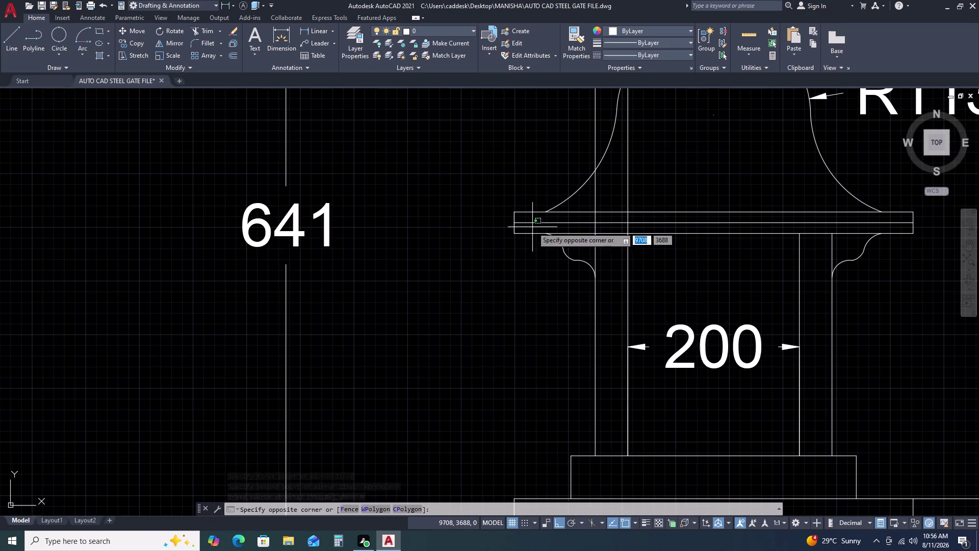
click(887, 302)
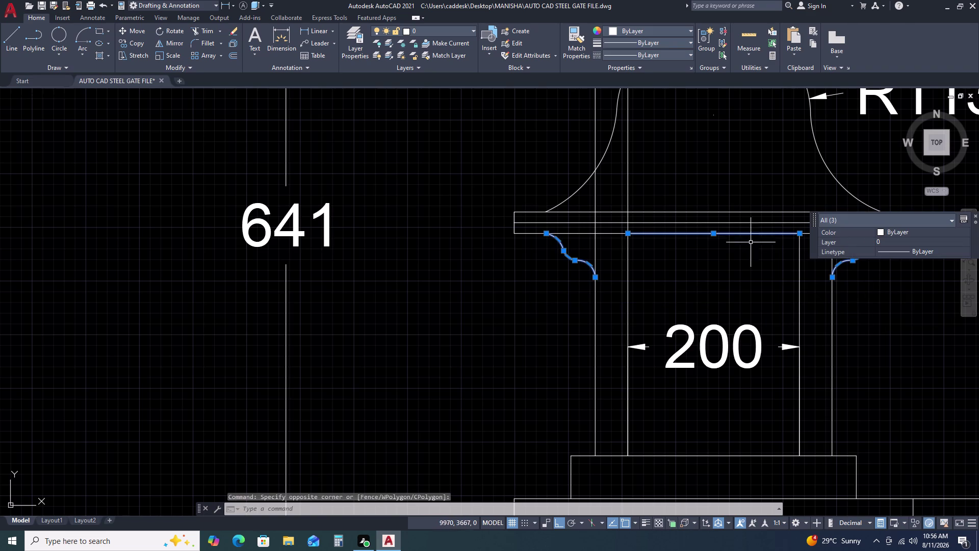
click(727, 230)
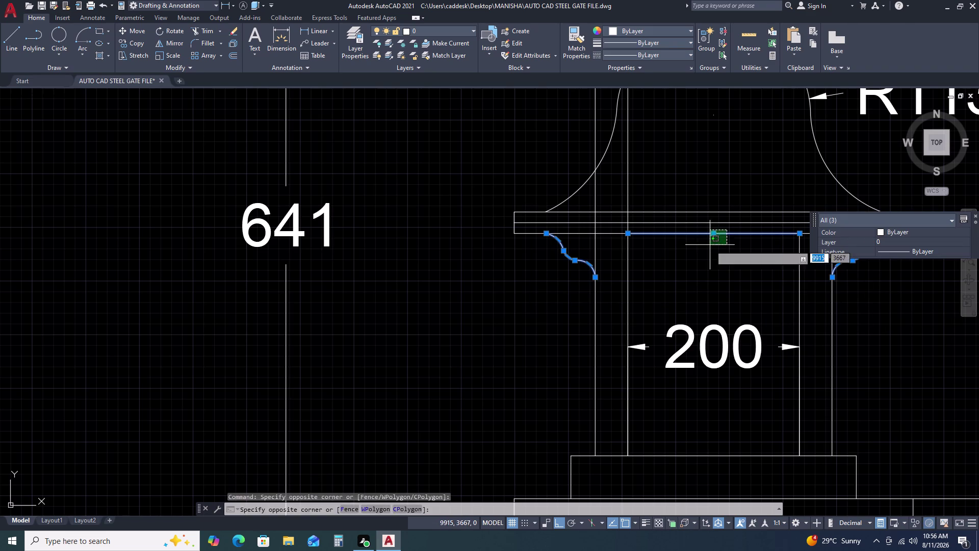
click(703, 252)
scroll(down, 3)
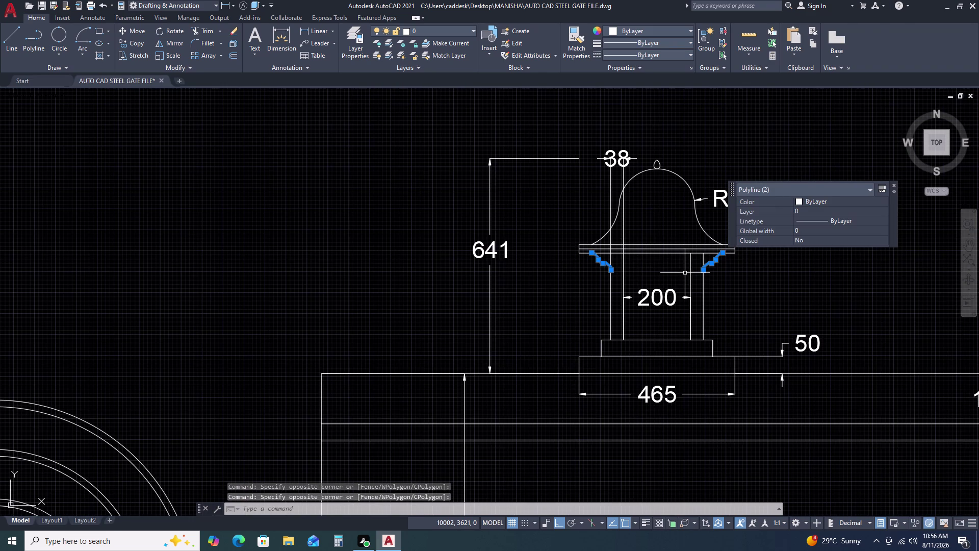
text(CO)
key(space)
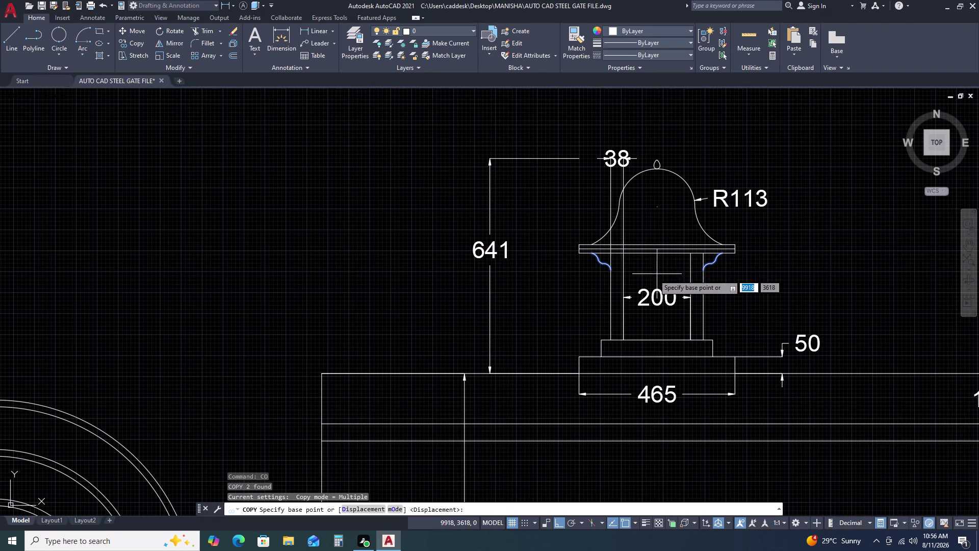
scroll(up, 3)
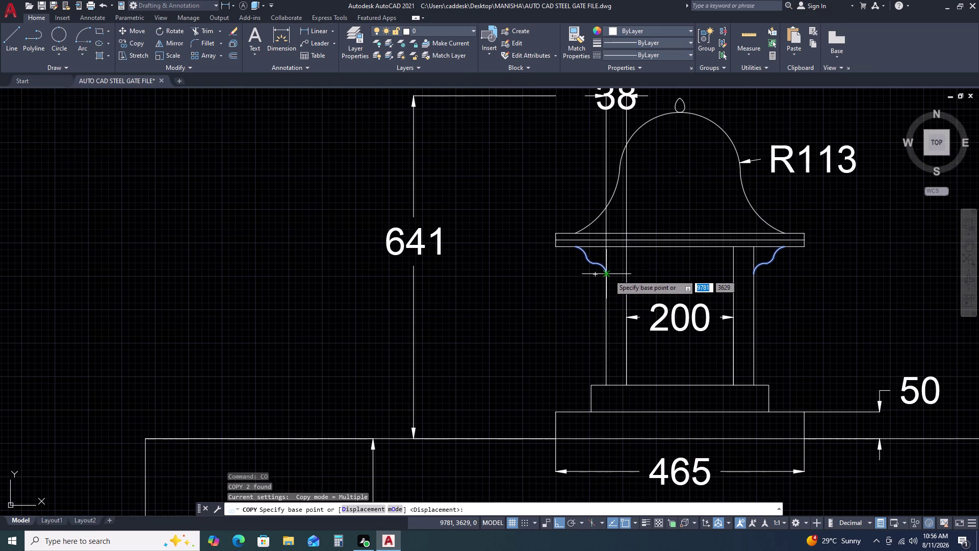
click(607, 274)
Place the bracket copies beneath the left pillar lamp's cap.
scroll(down, 3)
middle_drag(320, 280, 669, 261)
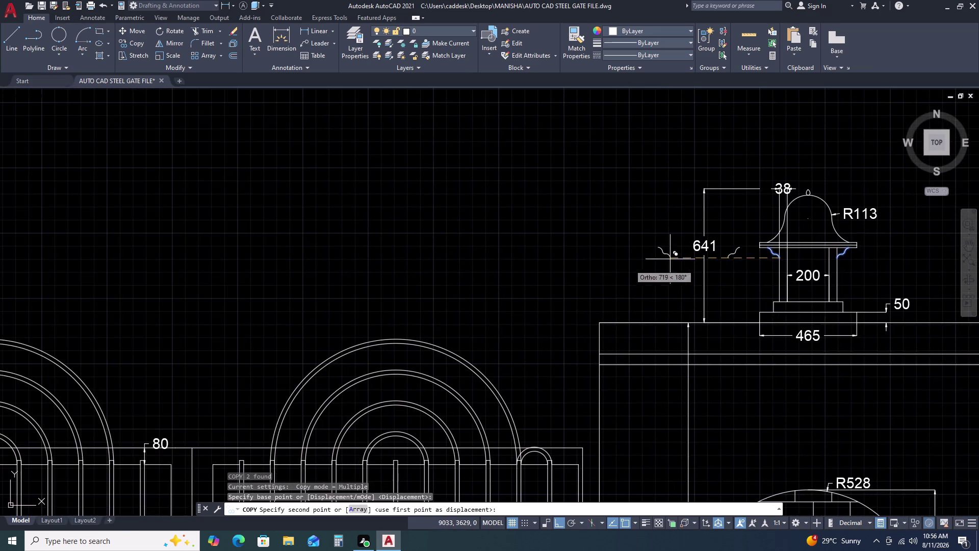
scroll(down, 3)
middle_drag(358, 282, 611, 255)
scroll(up, 3)
scroll(up, 3)
scroll(up, 3)
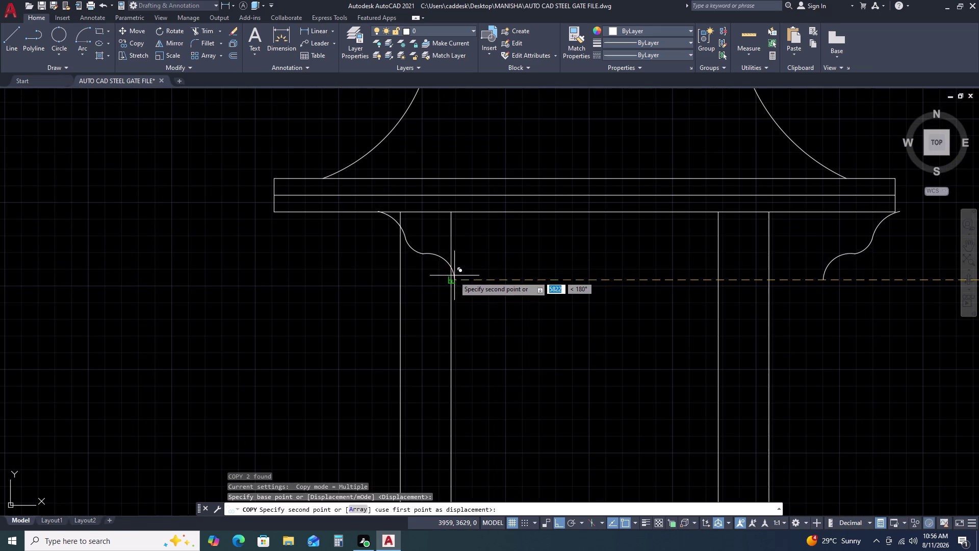
scroll(up, 3)
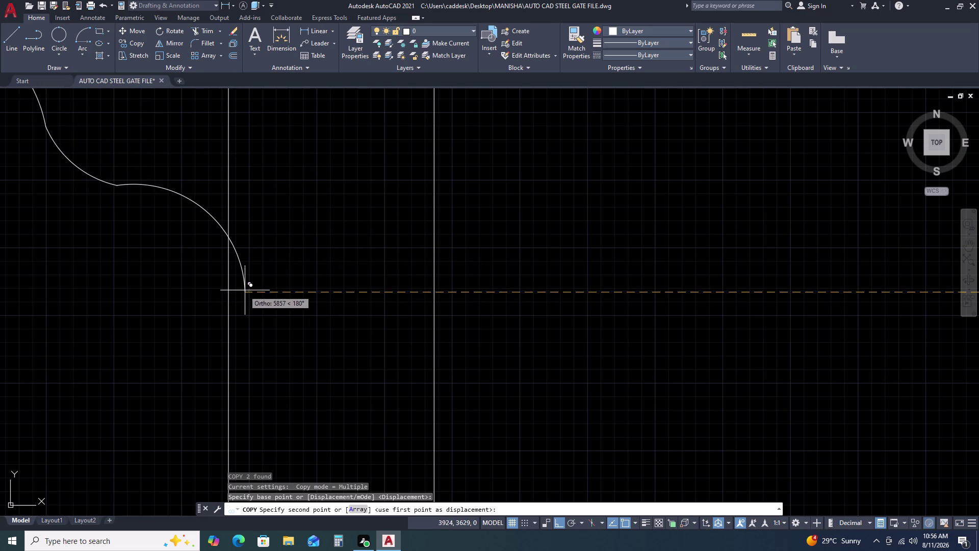
click(229, 291)
scroll(down, 3)
key(Escape)
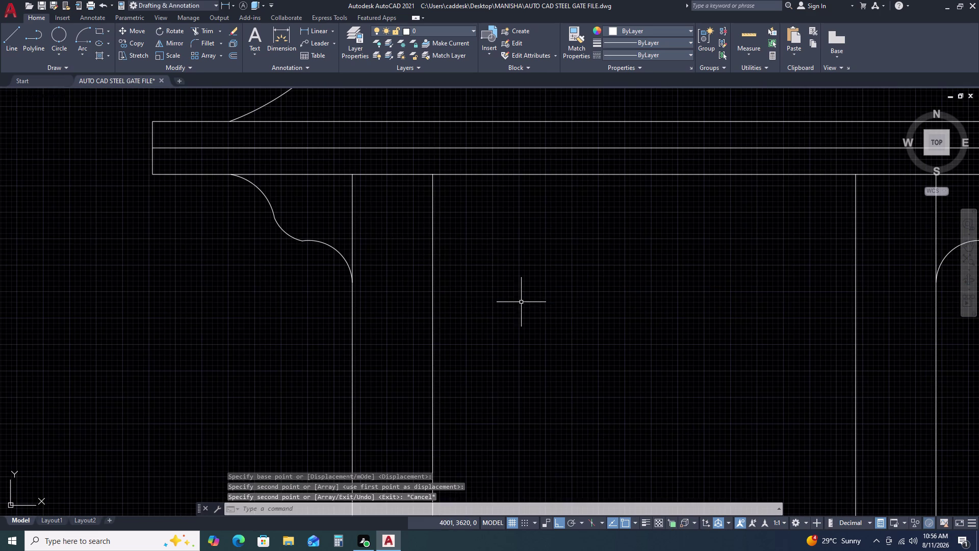
scroll(down, 3)
scroll(down, 3)
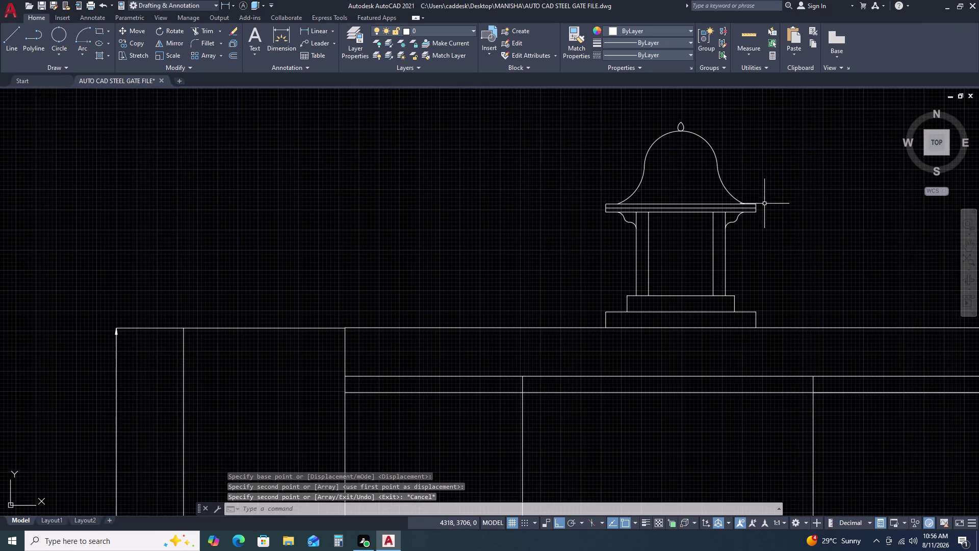
middle_drag(792, 222, 635, 179)
scroll(down, 3)
scroll(up, 3)
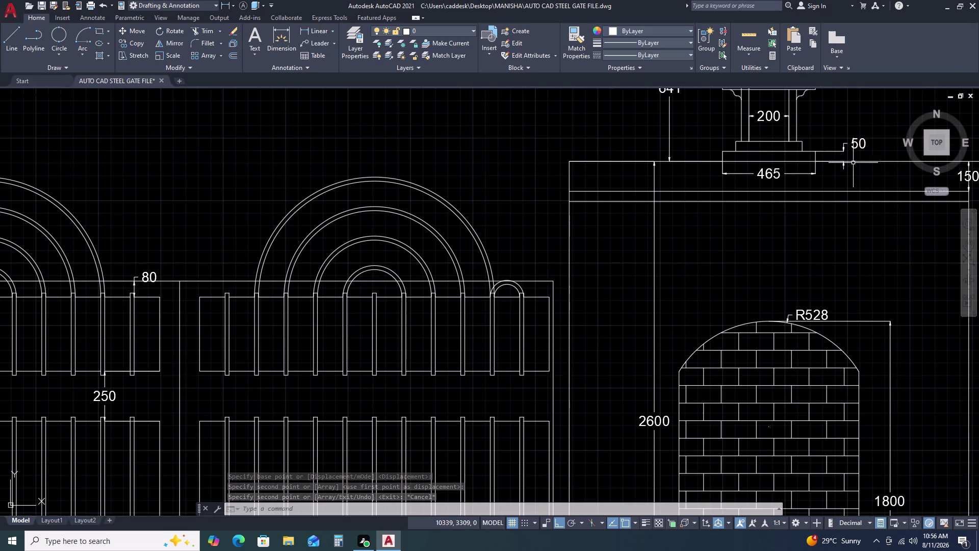
middle_drag(787, 142, 779, 236)
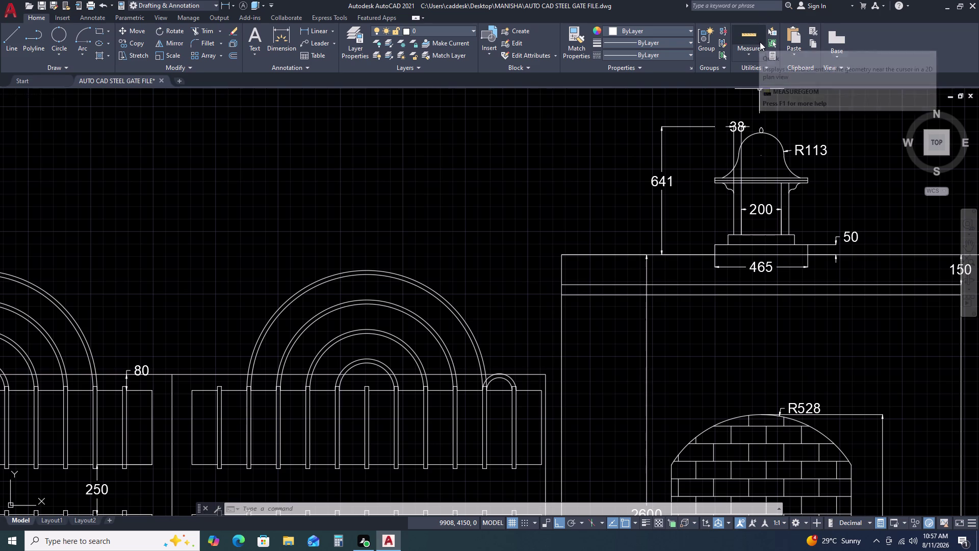
scroll(down, 3)
scroll(down, 3)
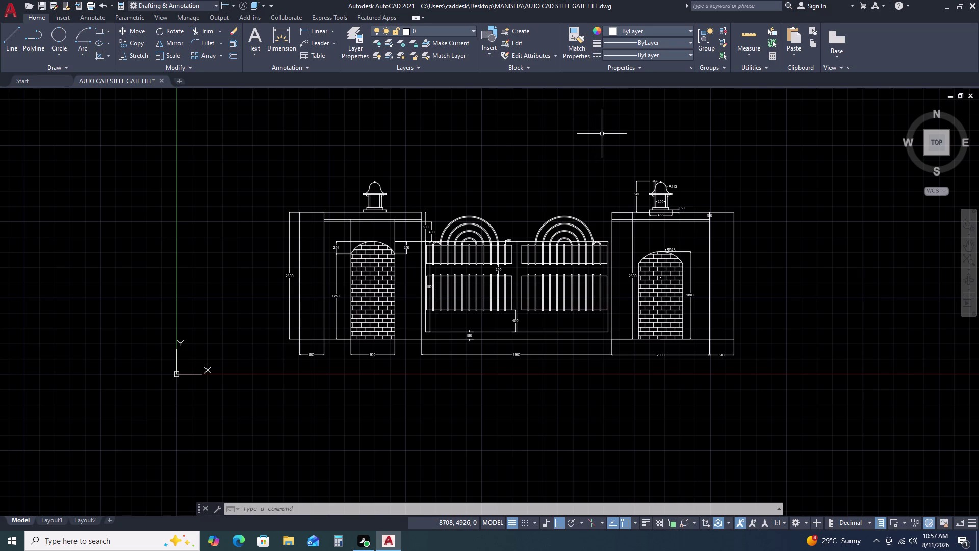
scroll(down, 3)
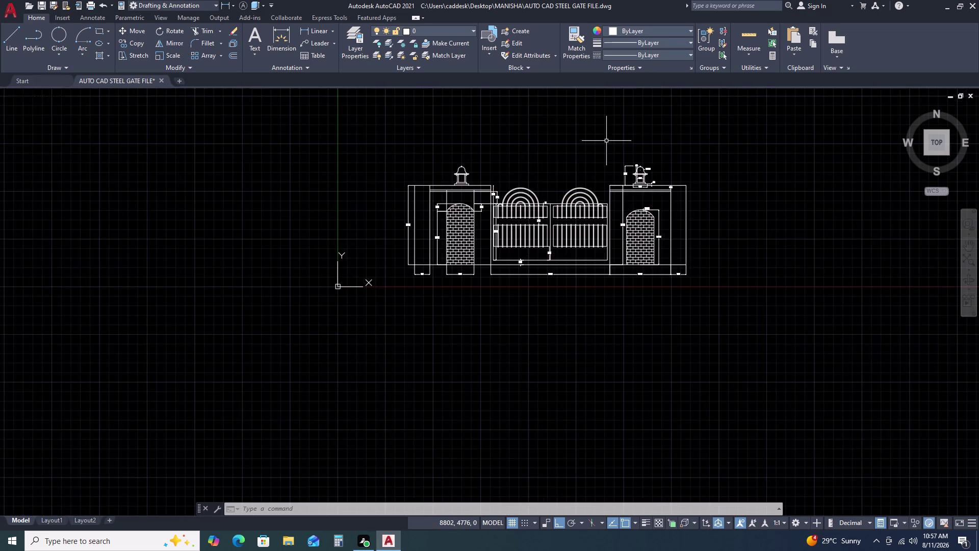
scroll(down, 3)
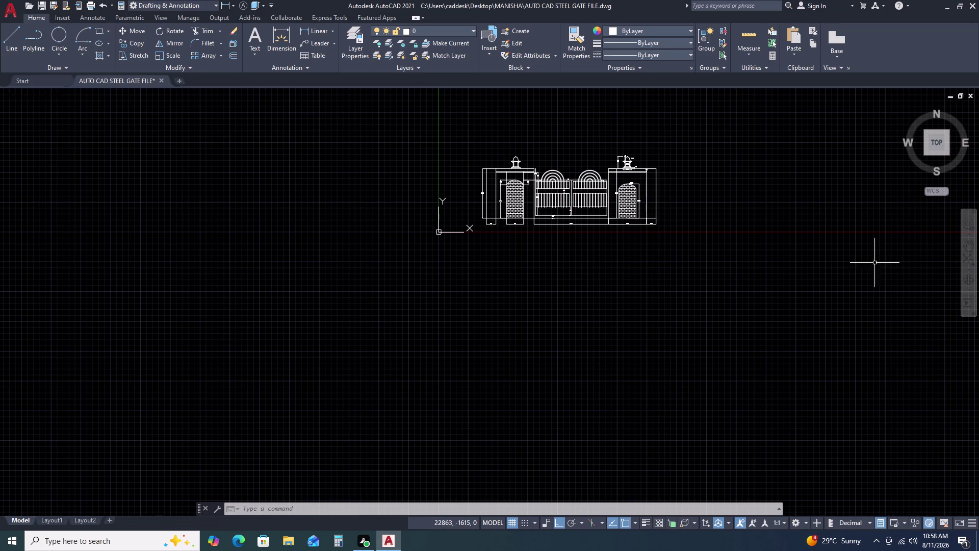
scroll(up, 3)
middle_drag(583, 201, 662, 205)
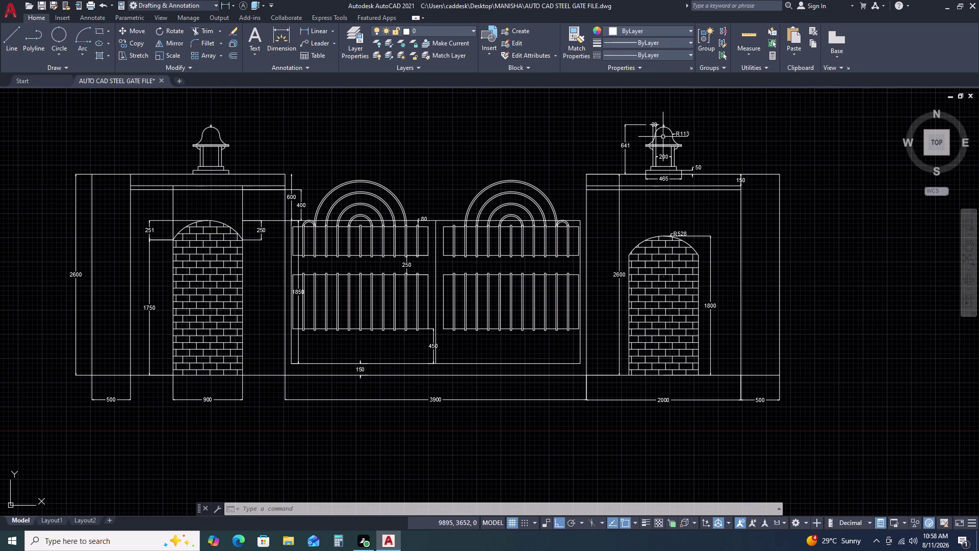
scroll(up, 3)
scroll(up, 3)
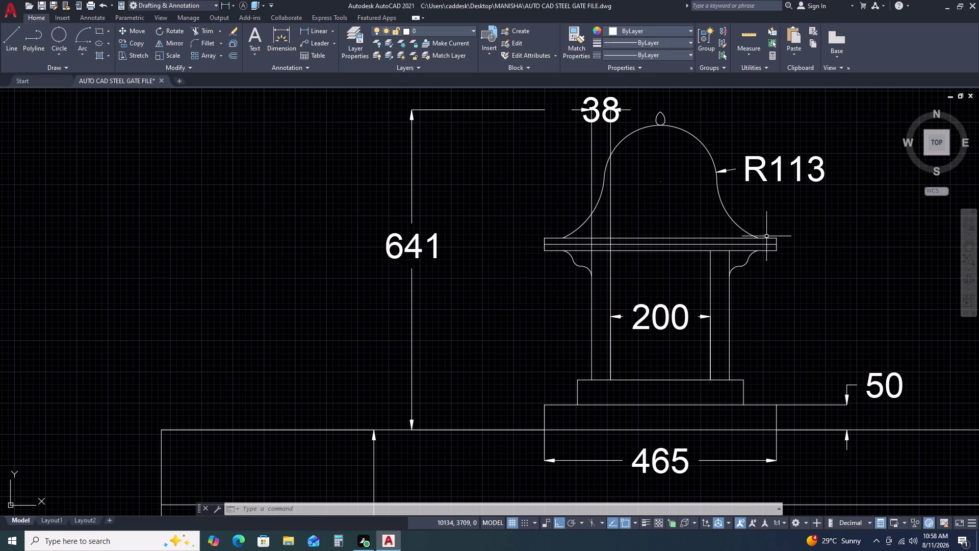
scroll(down, 3)
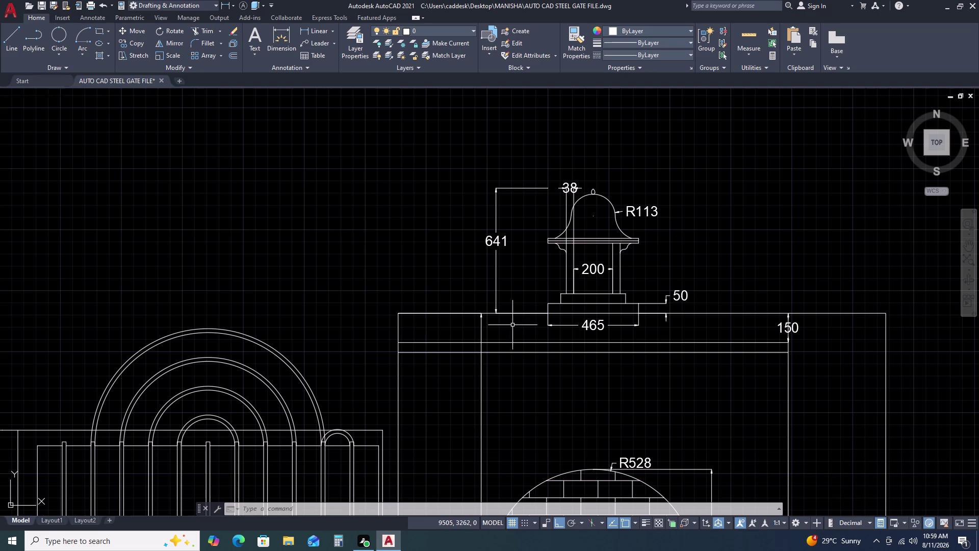
middle_drag(633, 287, 791, 225)
scroll(down, 3)
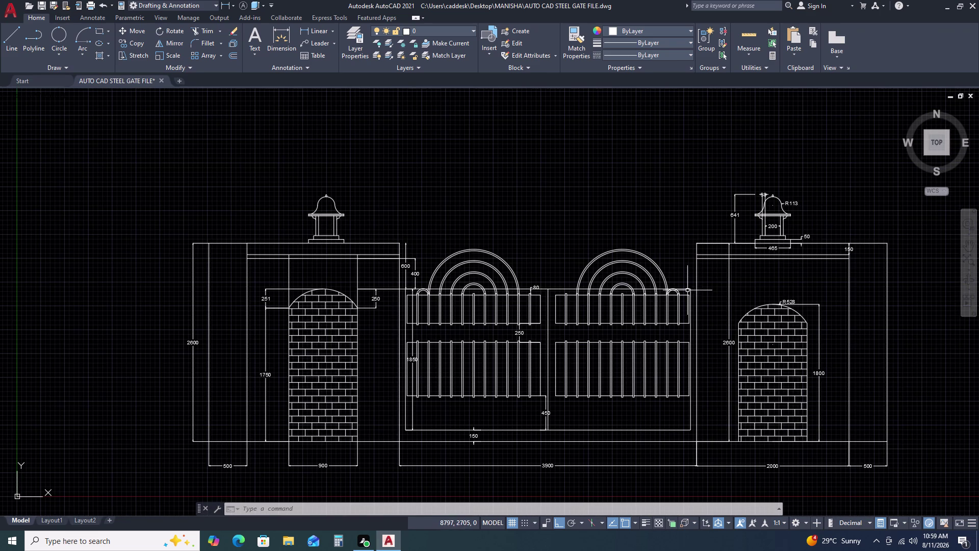
middle_drag(646, 313, 658, 244)
middle_drag(658, 242, 658, 236)
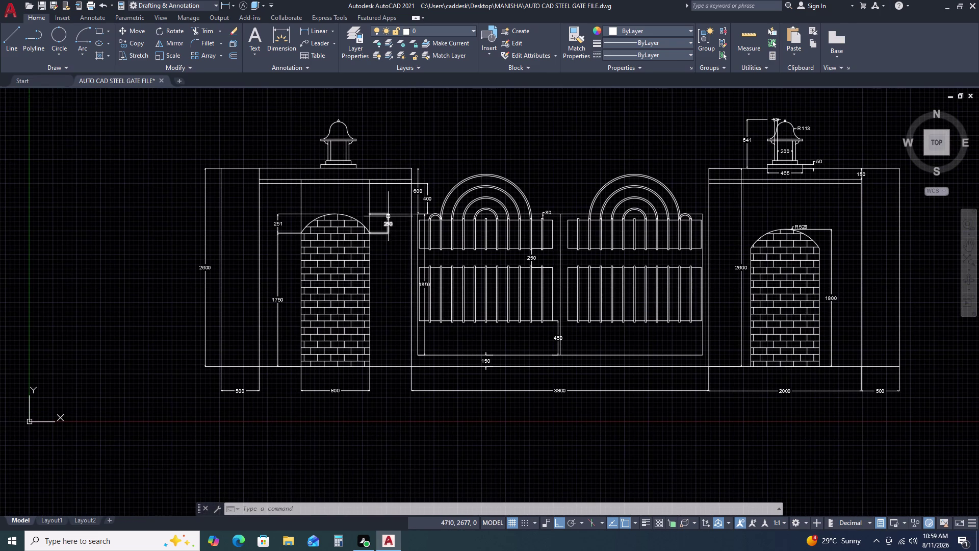
click(397, 214)
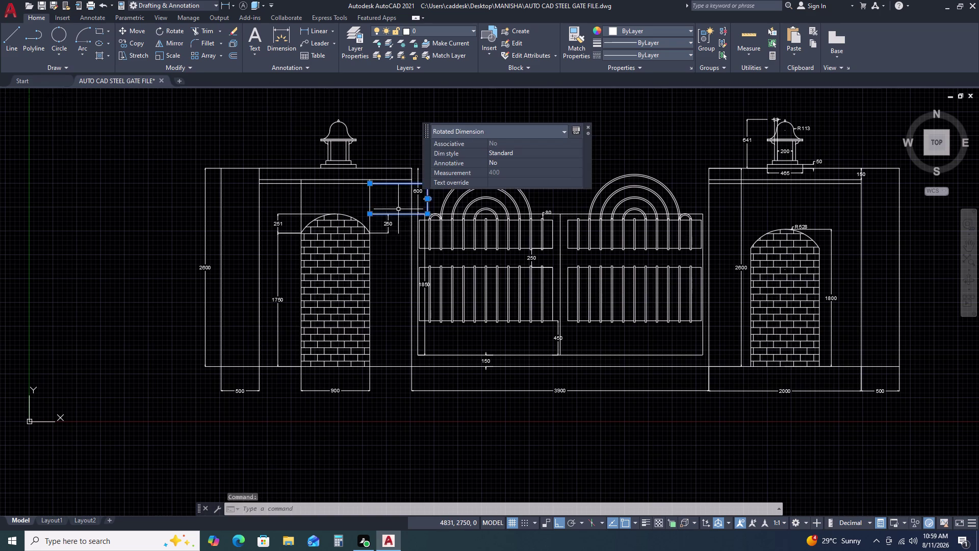
Move the 400 dimension above the 250 dimension.
scroll(up, 3)
click(451, 244)
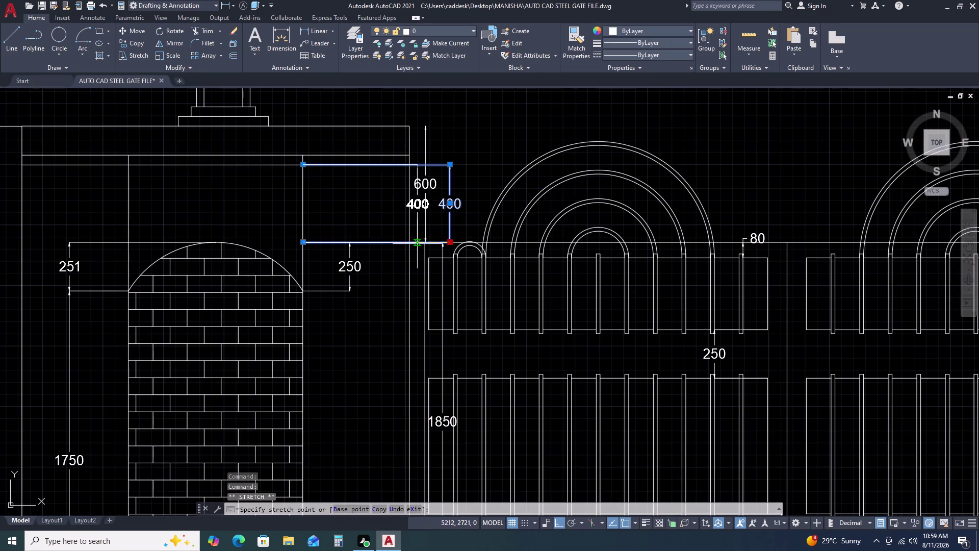
click(350, 242)
key(Escape)
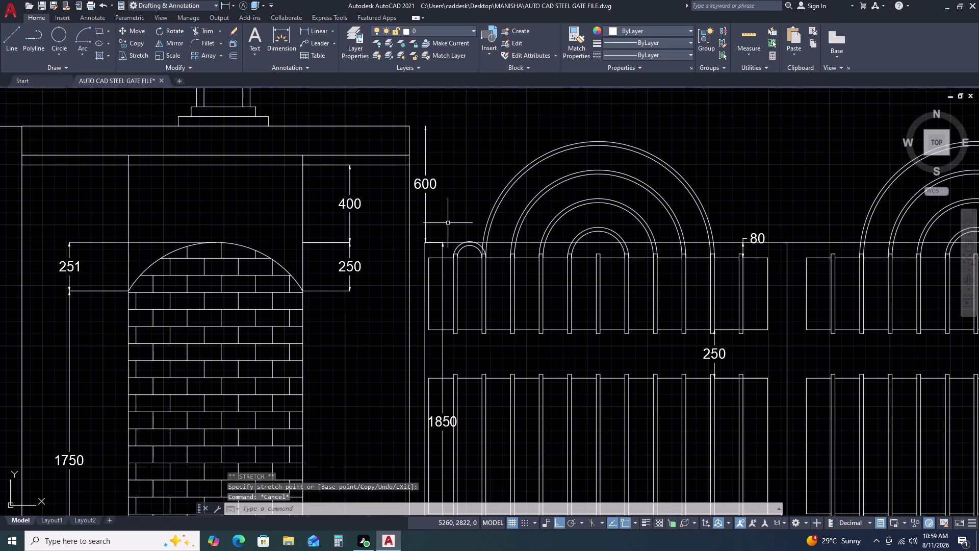
Bring the left pillar's brick arch into view and regenerate the display with RE.
middle_drag(438, 223, 476, 210)
middle_drag(484, 206, 519, 189)
middle_click(525, 185)
scroll(down, 3)
middle_drag(392, 214, 517, 204)
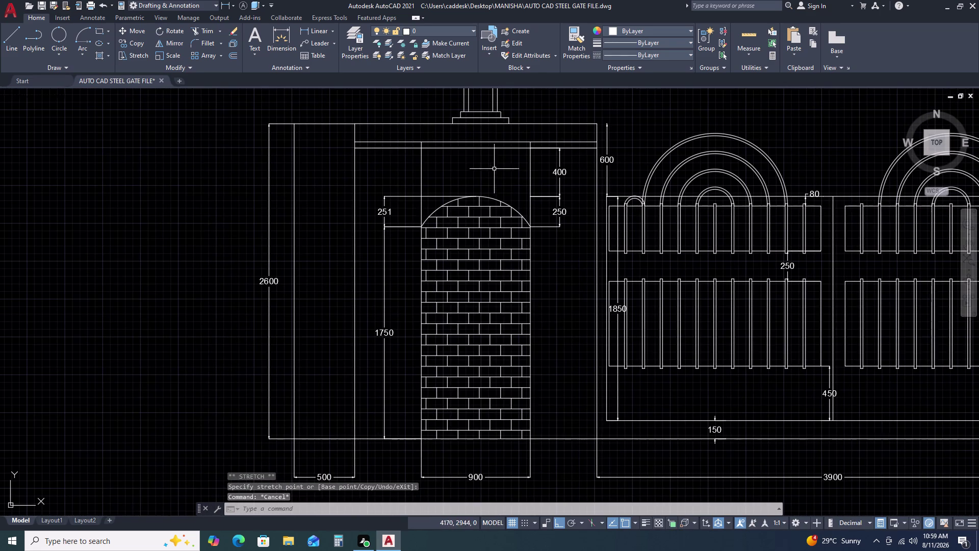
click(491, 147)
key(Escape)
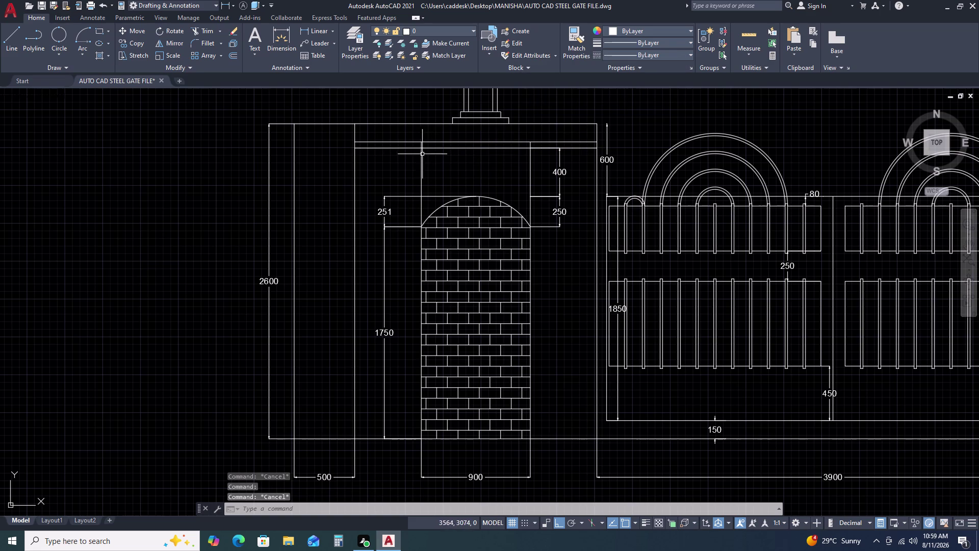
click(539, 177)
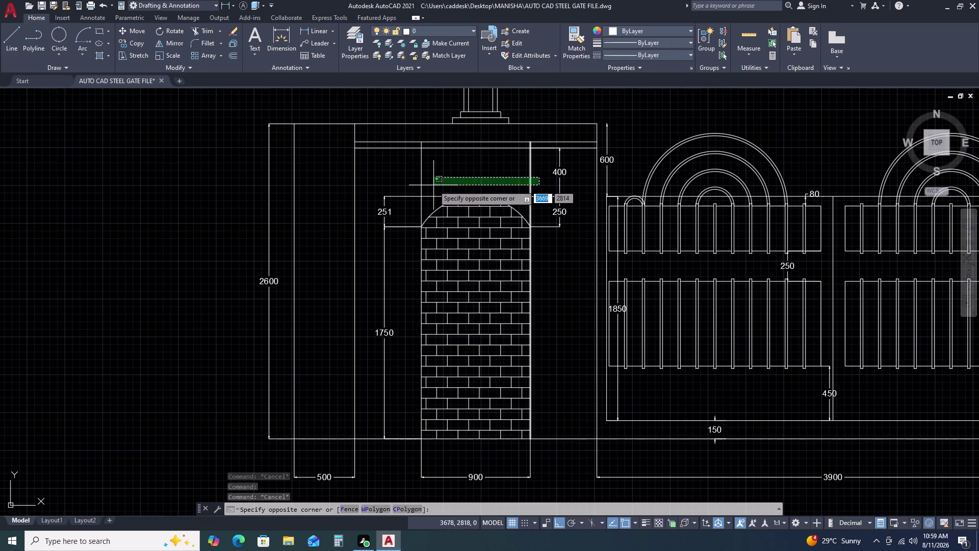
key(Escape)
text(RE)
key(space)
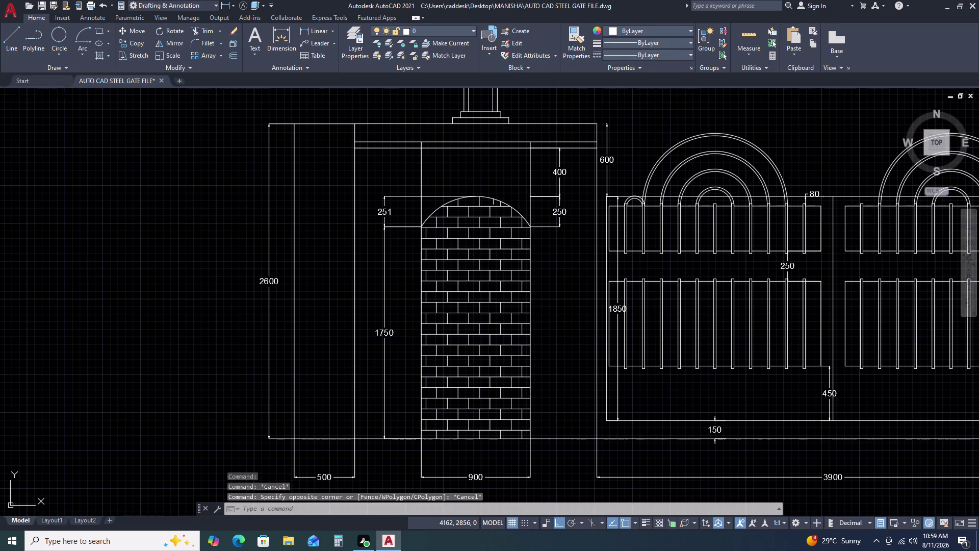
key(Escape)
Trim away the short line below the left pillar cap.
text(TR)
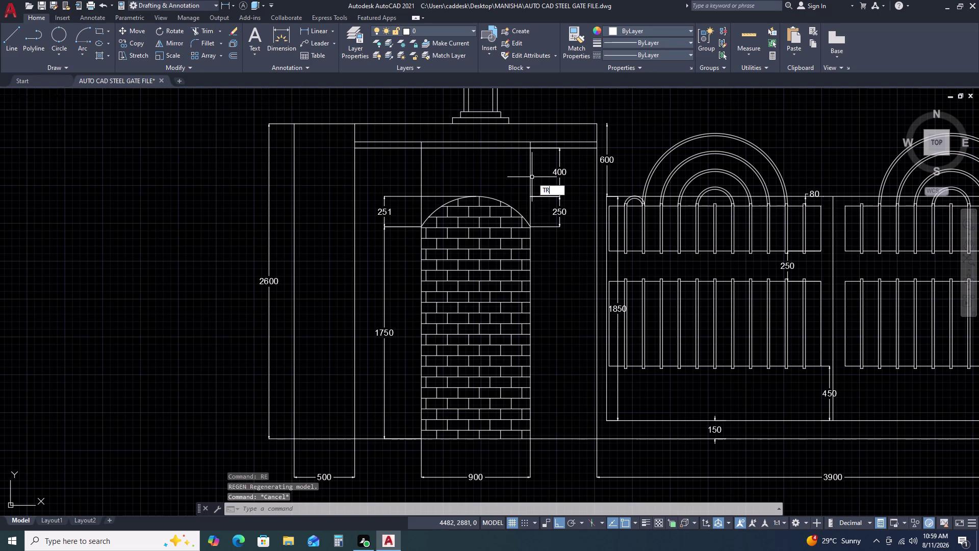
key(space)
click(542, 171)
click(395, 184)
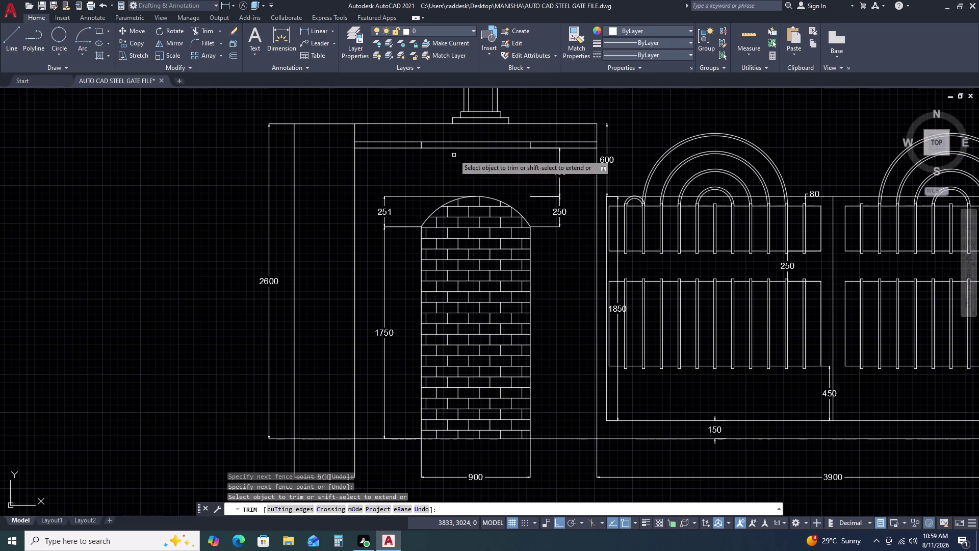
scroll(up, 3)
click(657, 150)
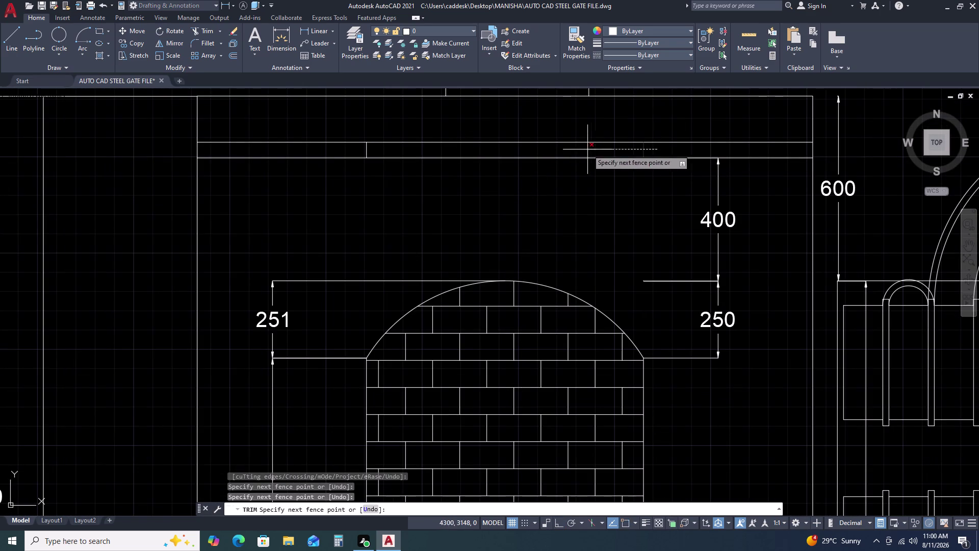
click(364, 149)
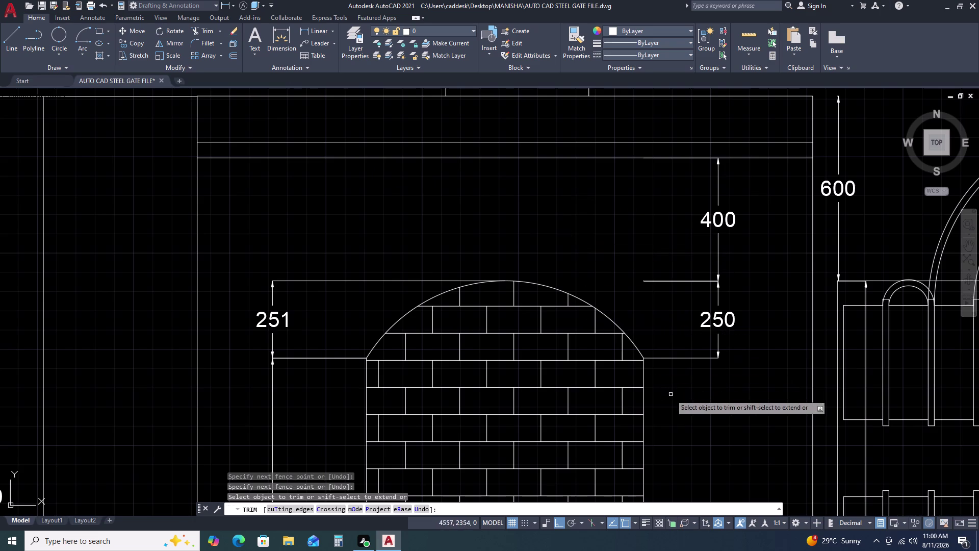
key(Escape)
Stretch the 1750 dimension line nearer the arch and adjust the 251 dimension.
scroll(down, 3)
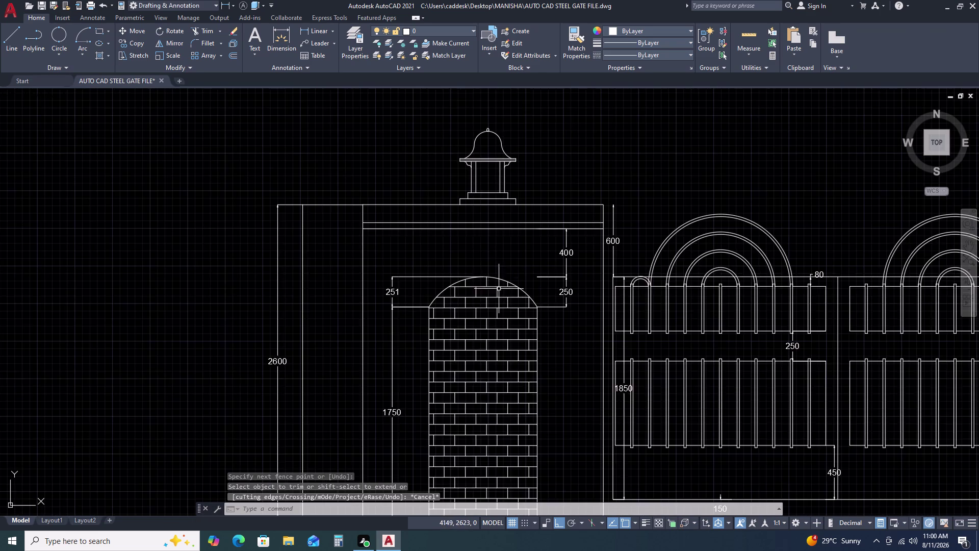
middle_drag(506, 302, 585, 181)
drag(498, 322, 488, 312)
click(465, 265)
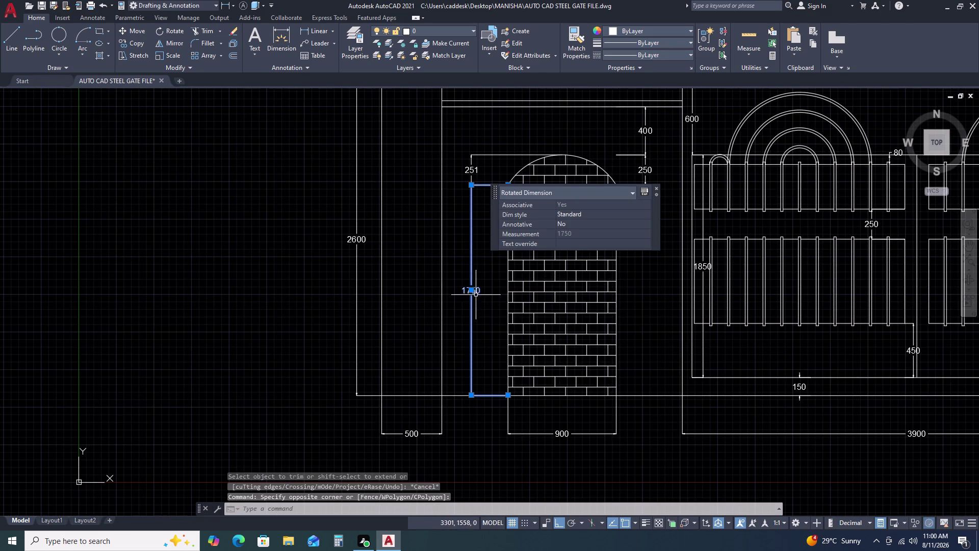
click(472, 184)
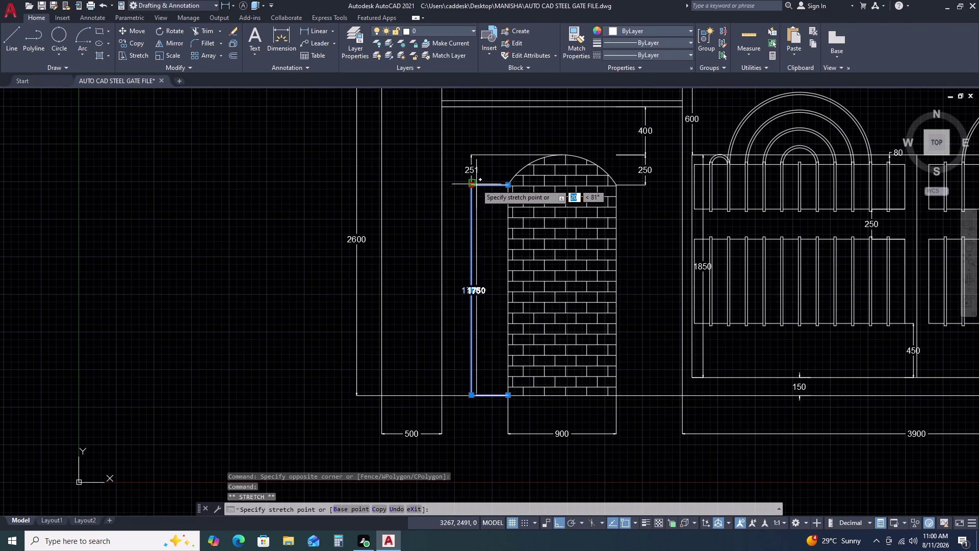
click(486, 184)
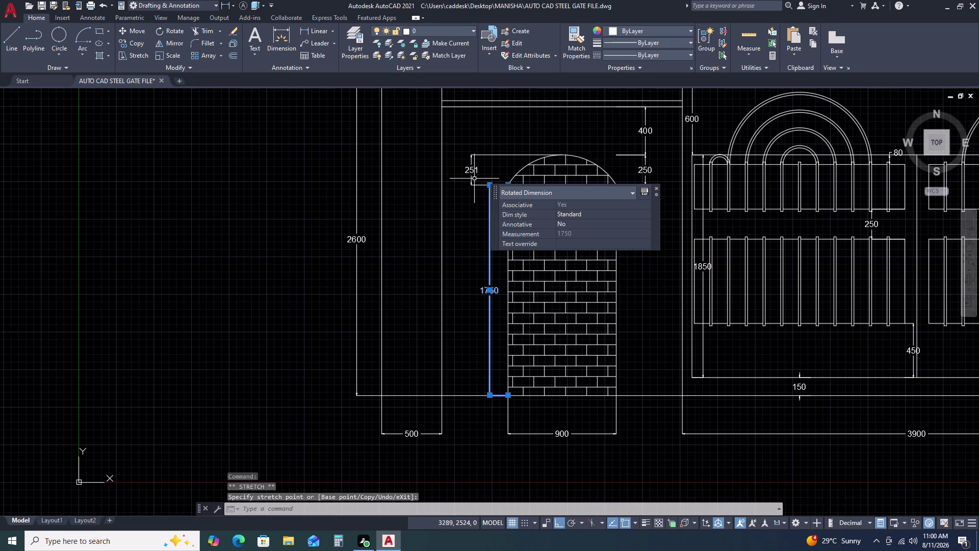
click(474, 179)
click(458, 170)
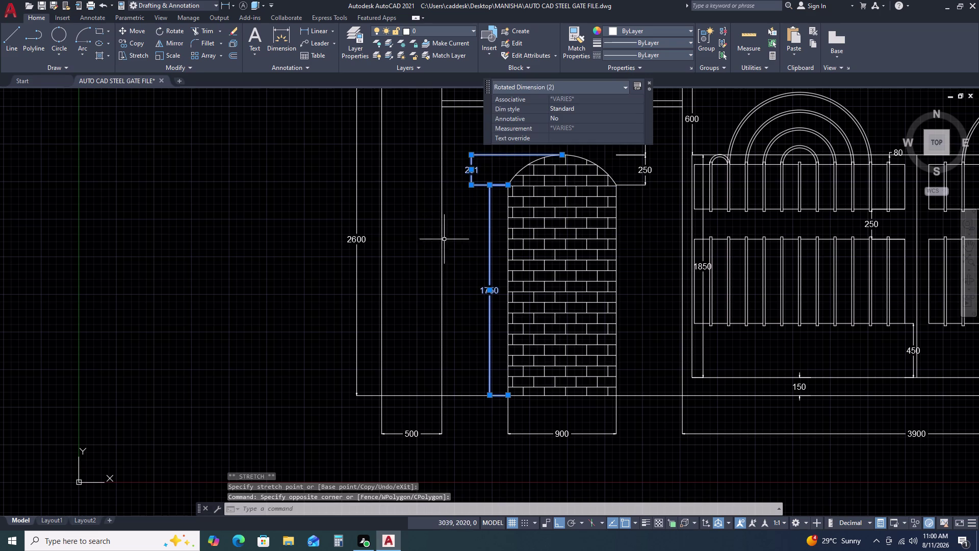
scroll(up, 3)
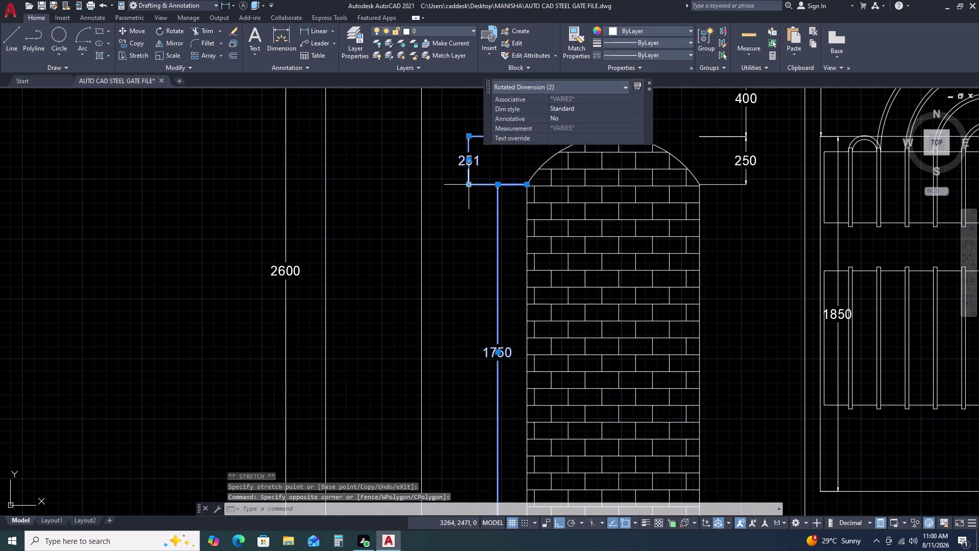
click(468, 183)
click(499, 182)
key(Escape)
scroll(down, 3)
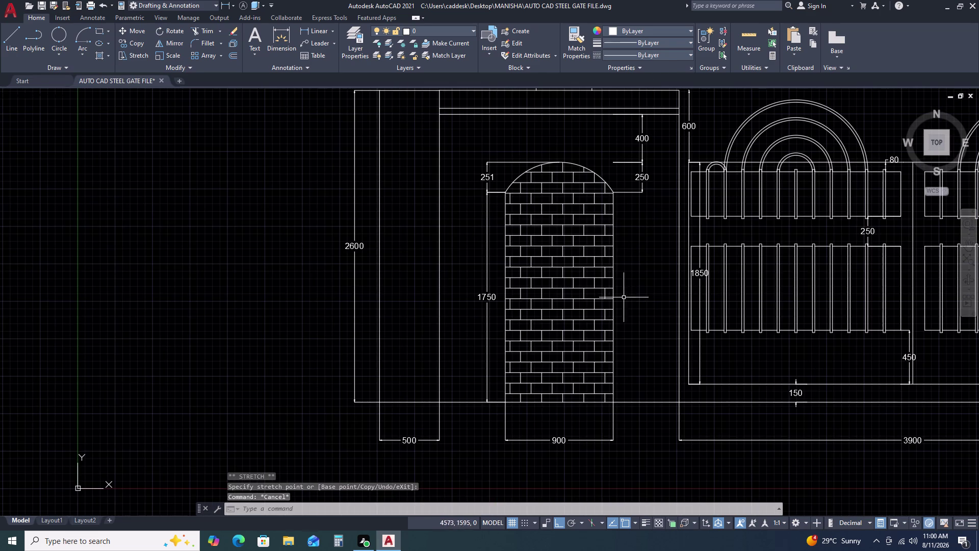
scroll(down, 3)
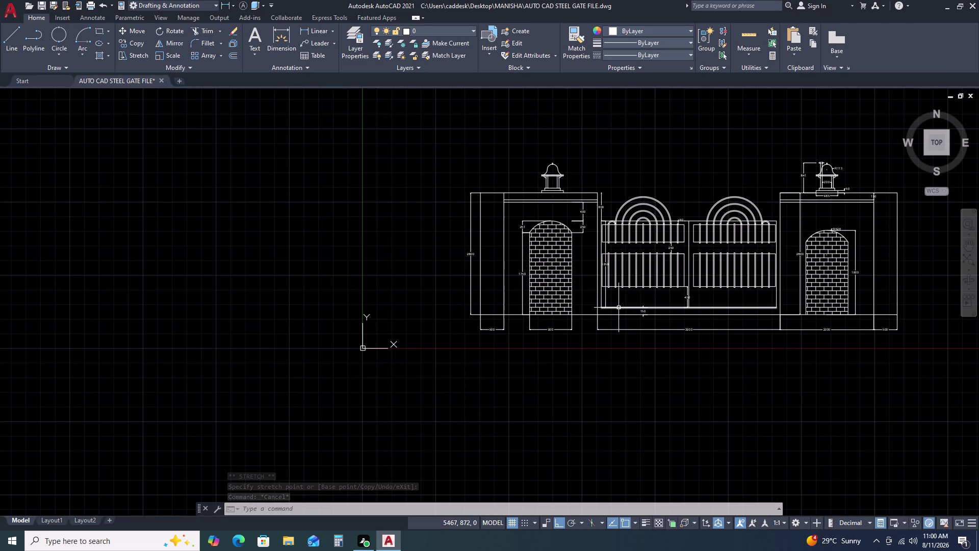
scroll(up, 3)
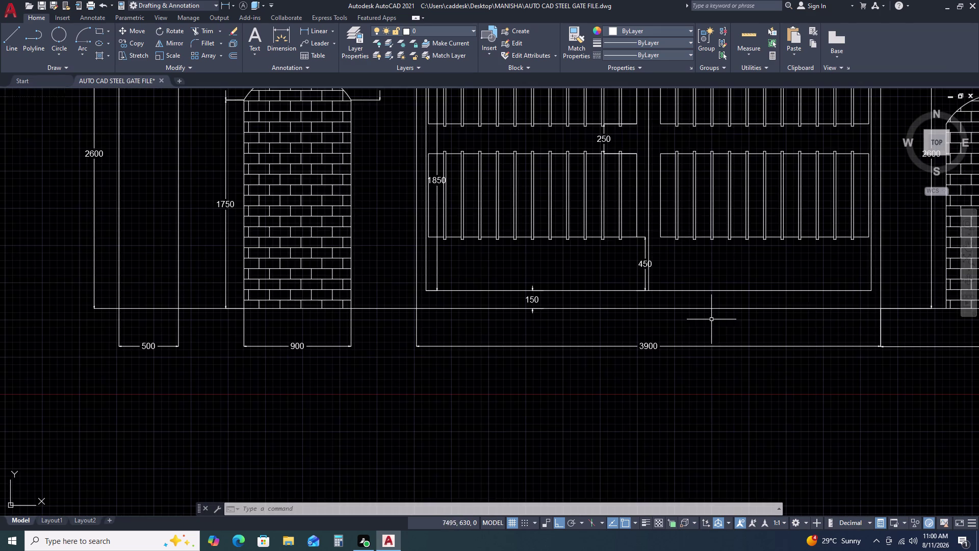
middle_drag(820, 330, 613, 315)
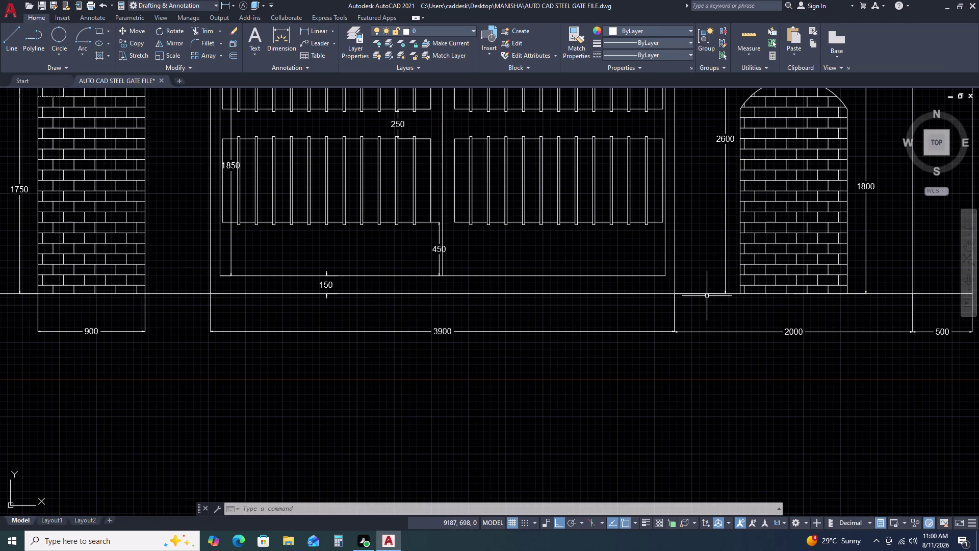
scroll(down, 3)
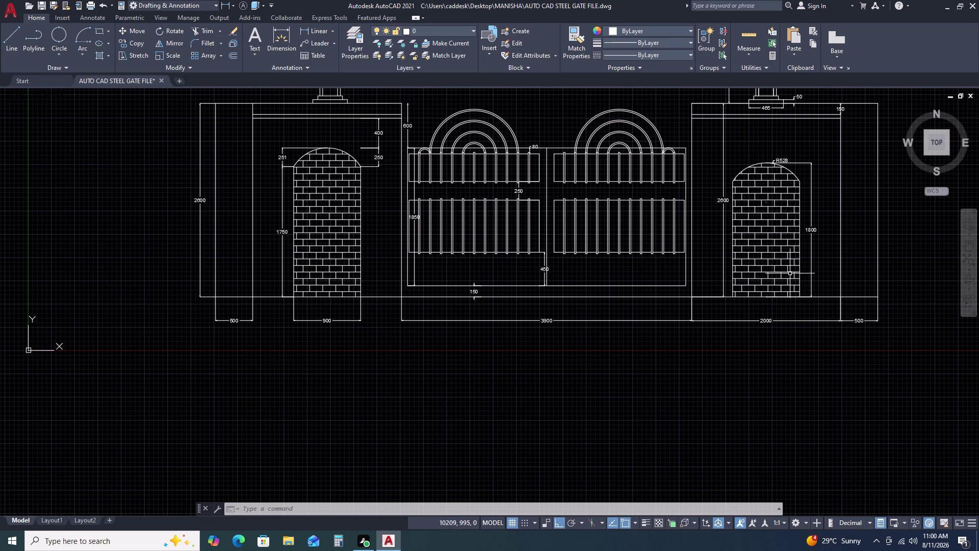
scroll(down, 3)
scroll(up, 3)
scroll(up, 3)
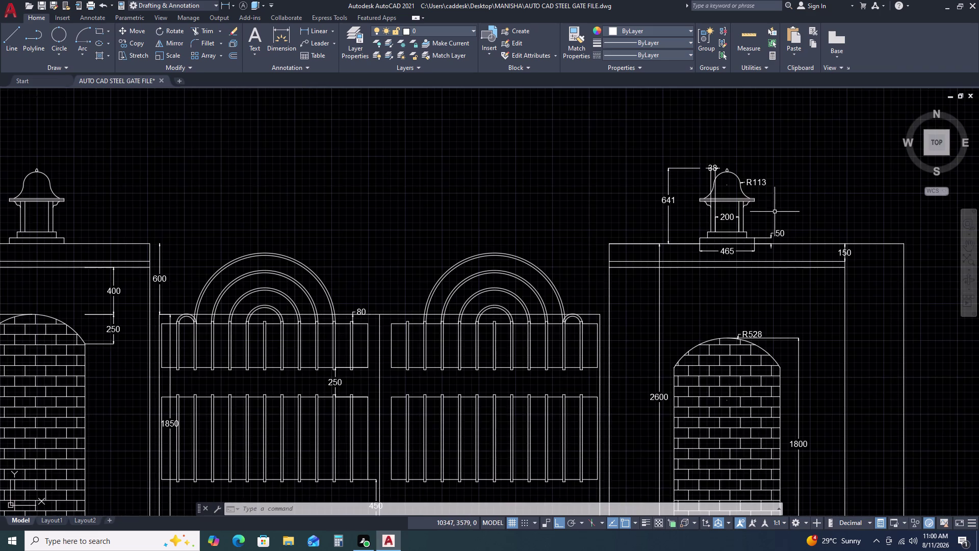
scroll(up, 3)
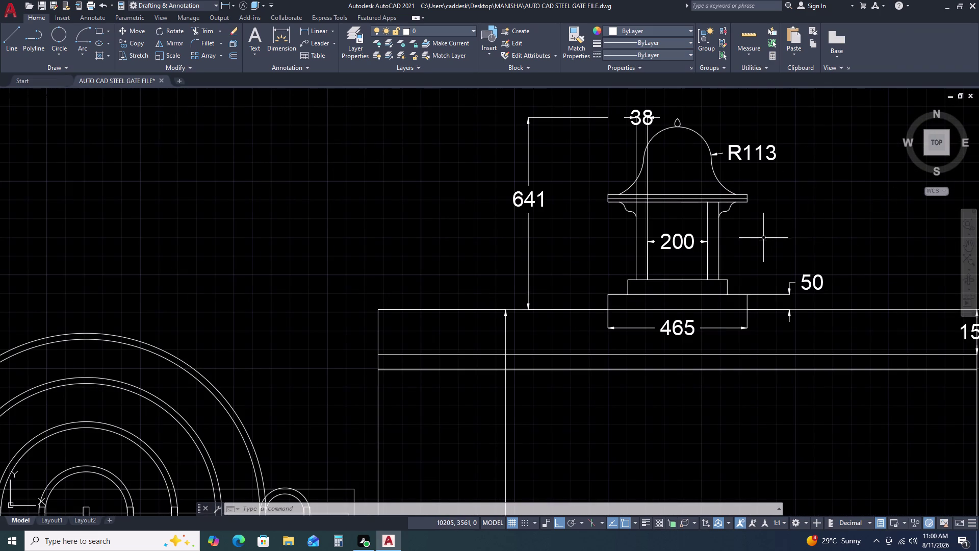
key(d)
text(LI)
key(space)
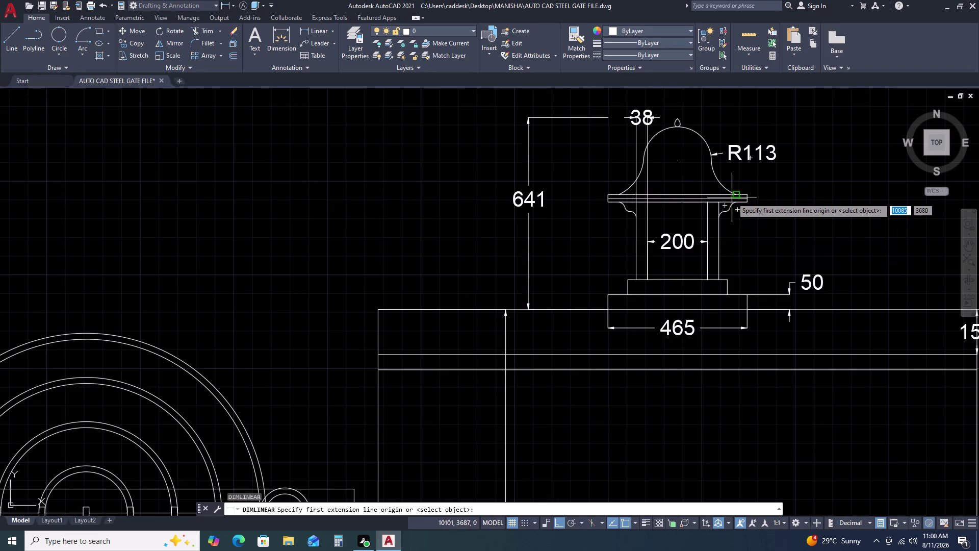
scroll(up, 3)
click(739, 194)
click(767, 195)
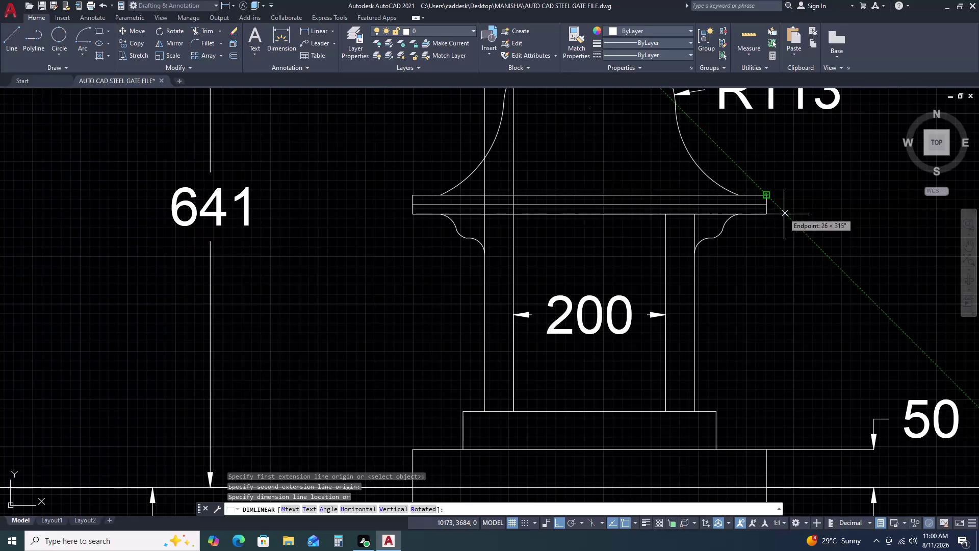
scroll(down, 3)
scroll(down, 3)
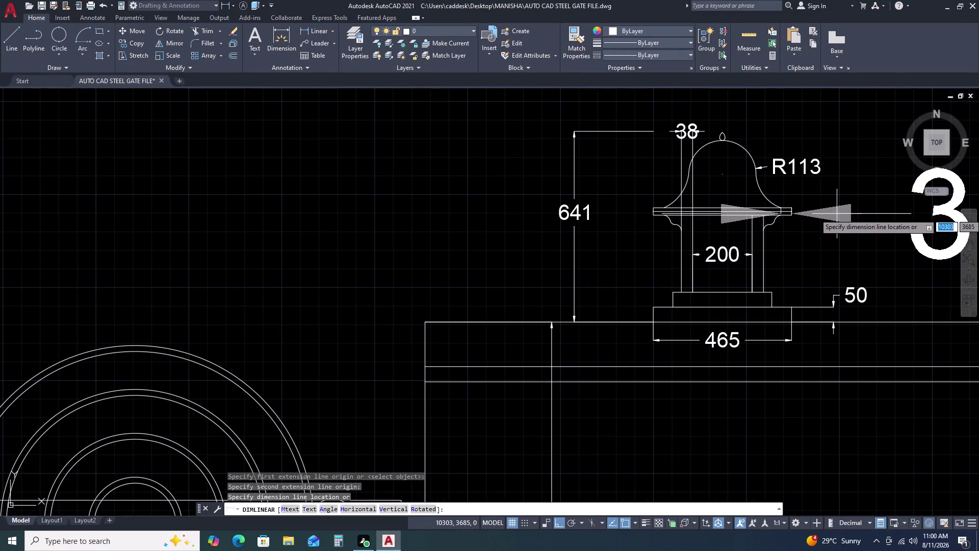
middle_click(855, 199)
middle_drag(849, 204, 782, 224)
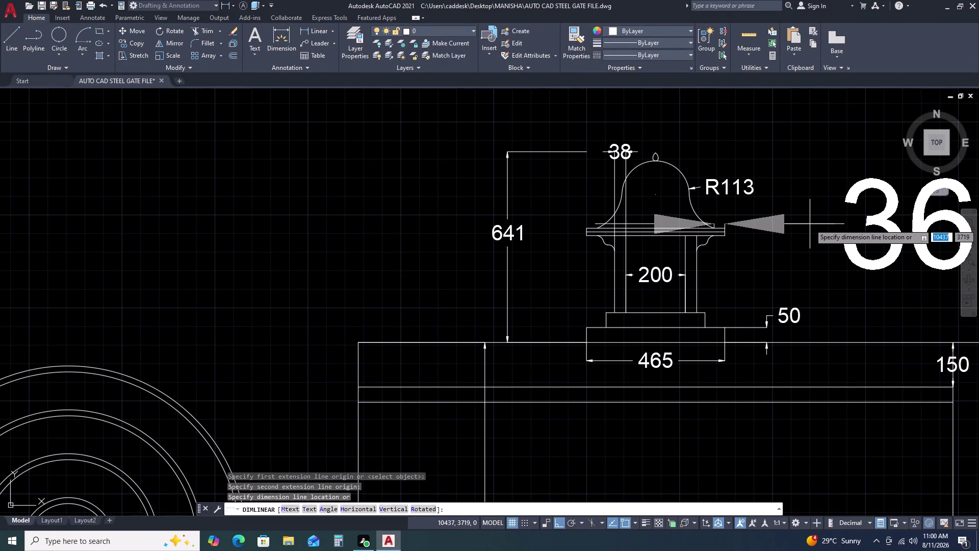
click(801, 230)
scroll(down, 3)
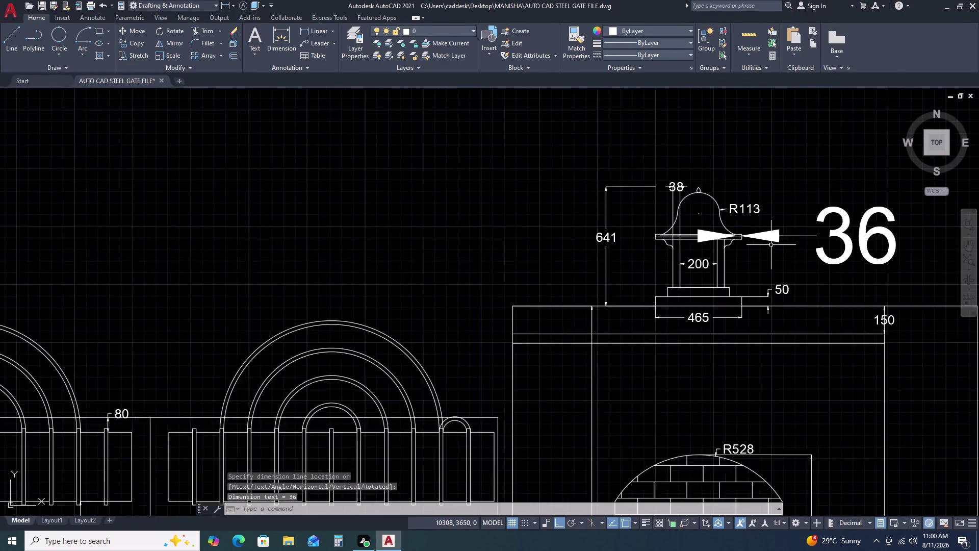
scroll(down, 3)
click(827, 246)
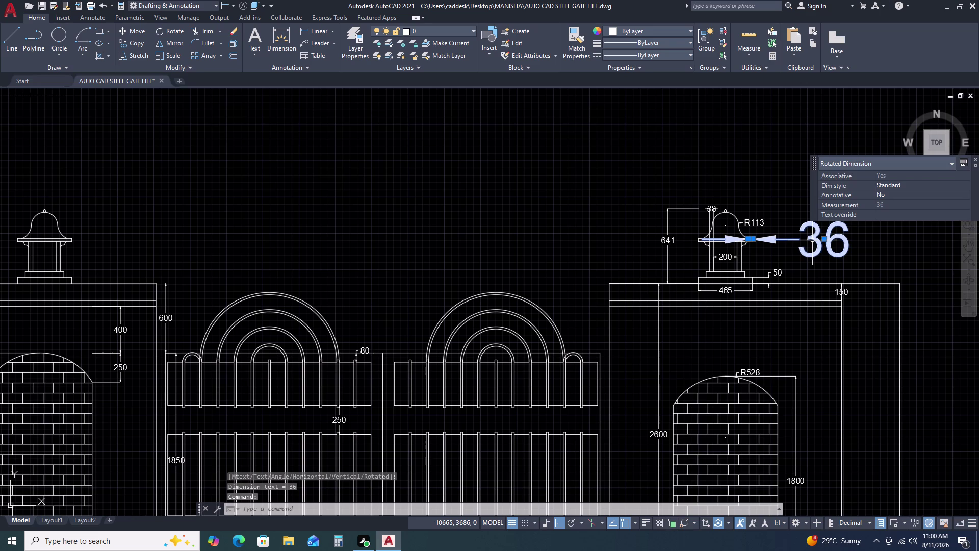
key(Delete)
key(Delete)
scroll(up, 3)
scroll(up, 3)
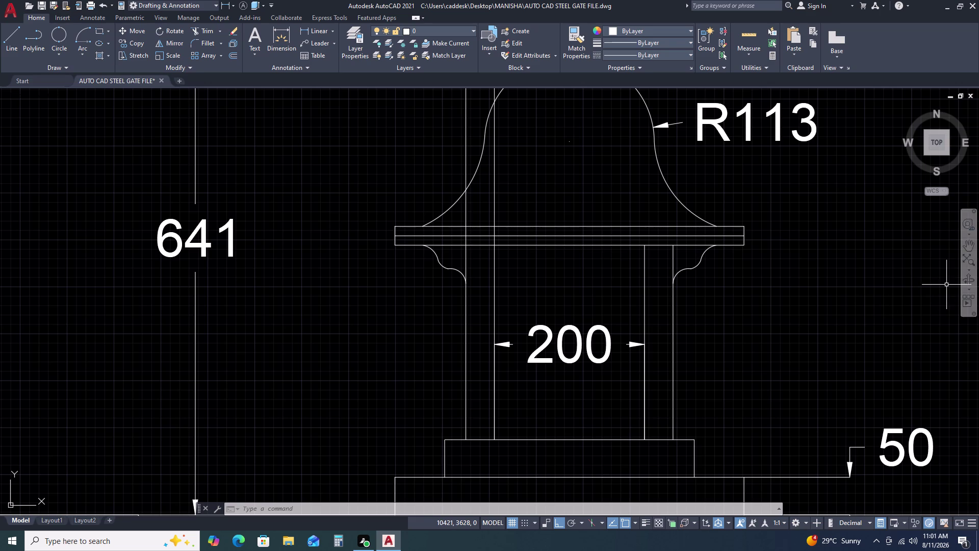
scroll(down, 3)
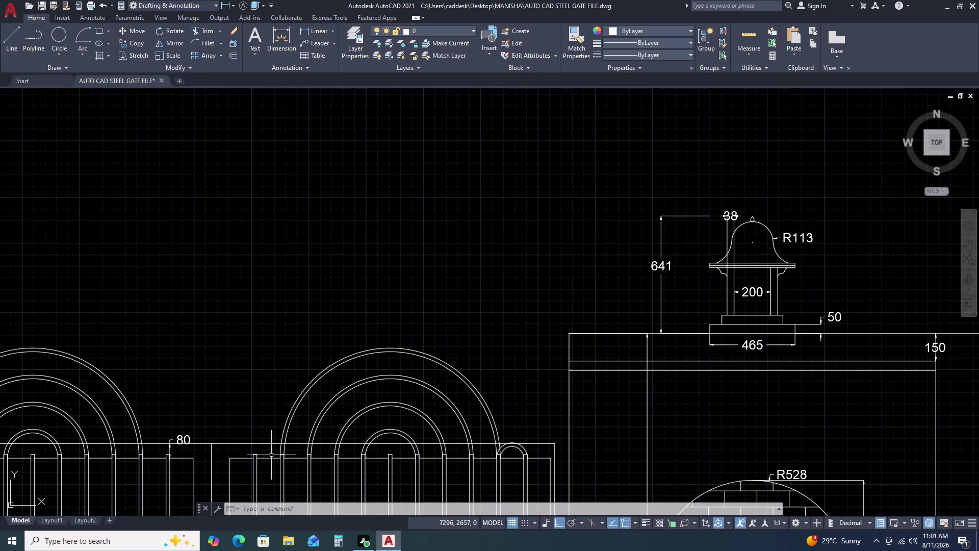
scroll(down, 3)
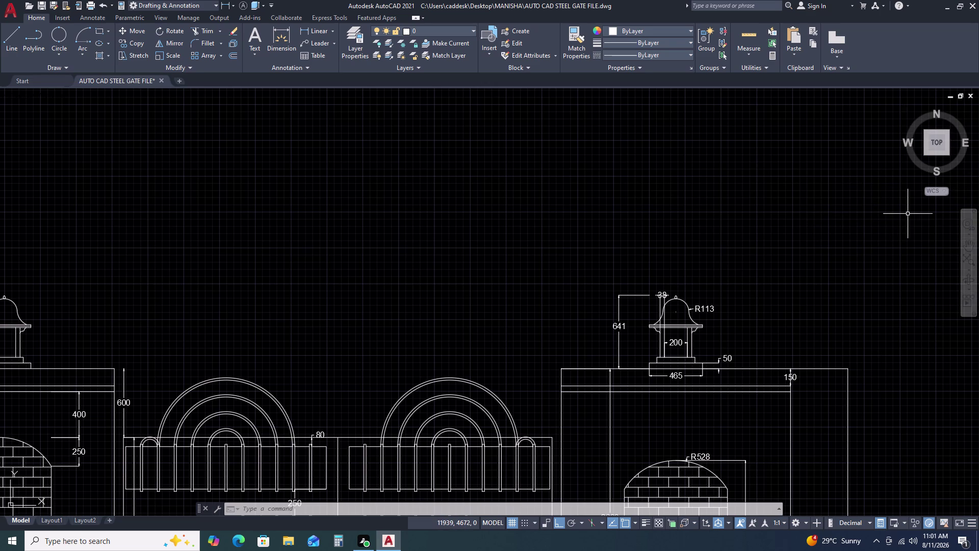
scroll(down, 3)
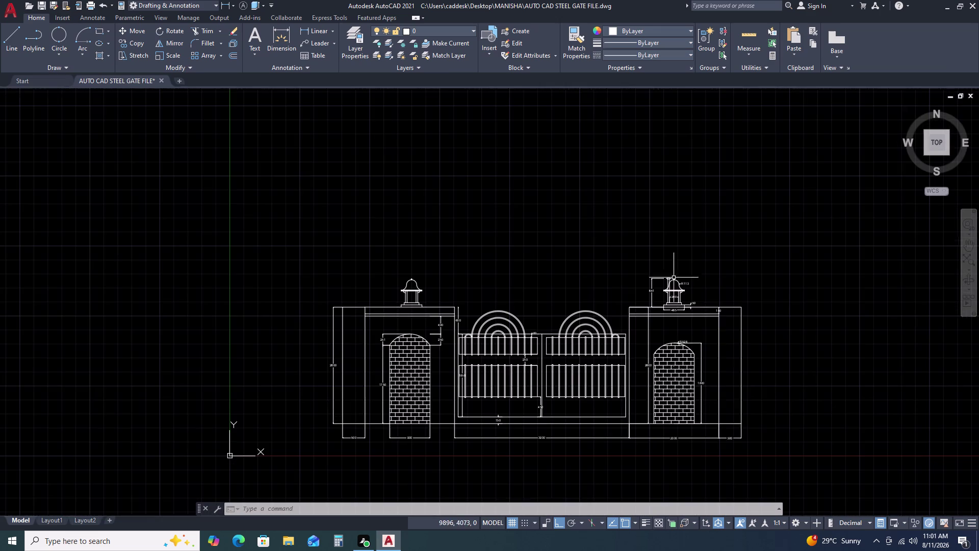
middle_drag(742, 429, 712, 303)
middle_drag(710, 299, 702, 282)
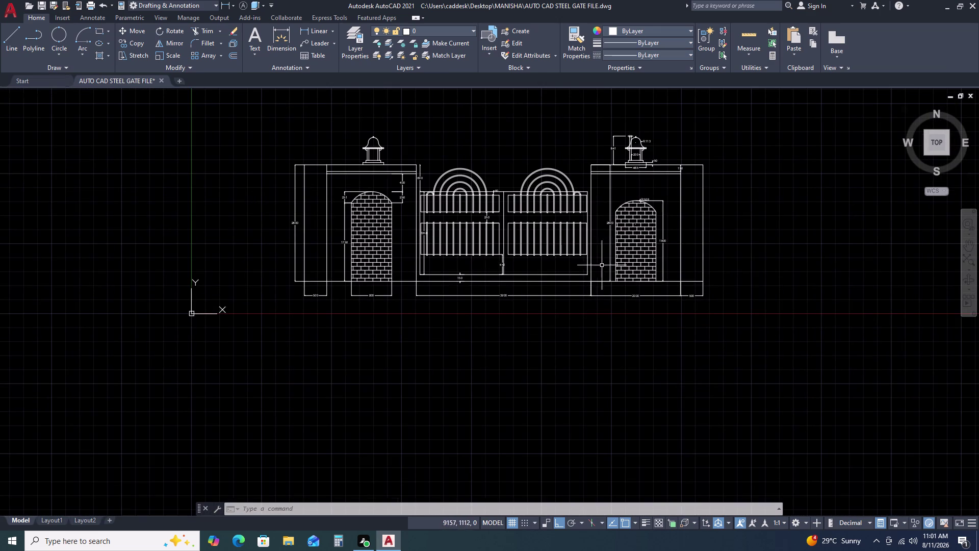
scroll(up, 3)
scroll(down, 3)
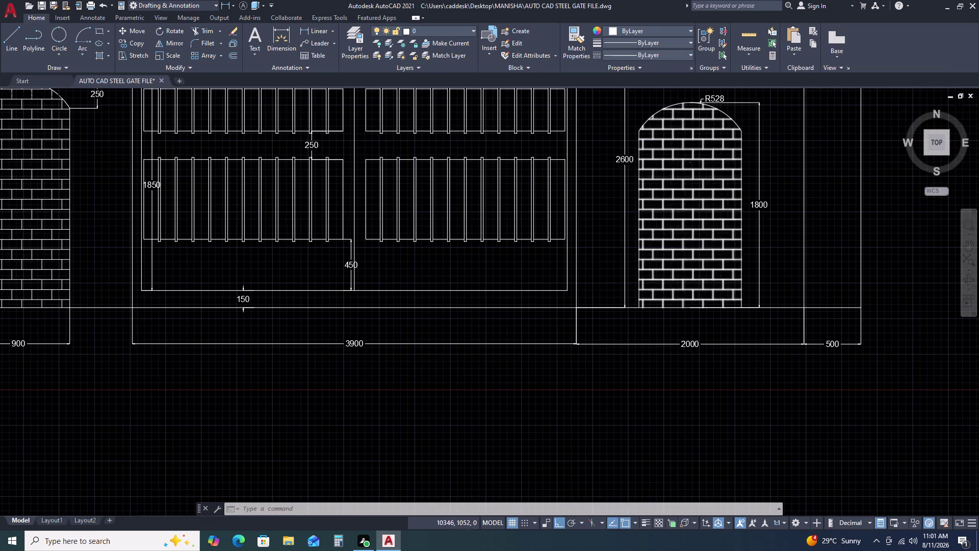
middle_drag(848, 278, 726, 309)
scroll(up, 3)
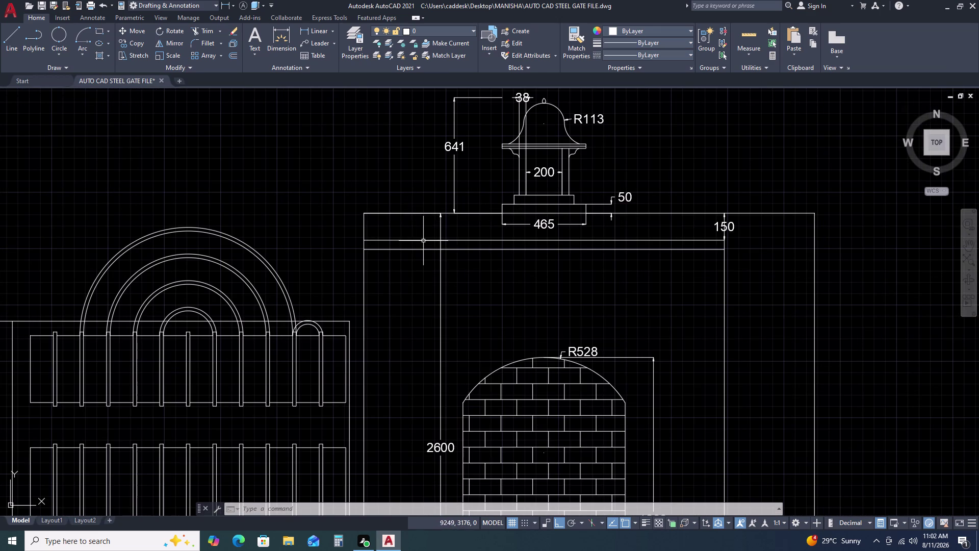
scroll(down, 3)
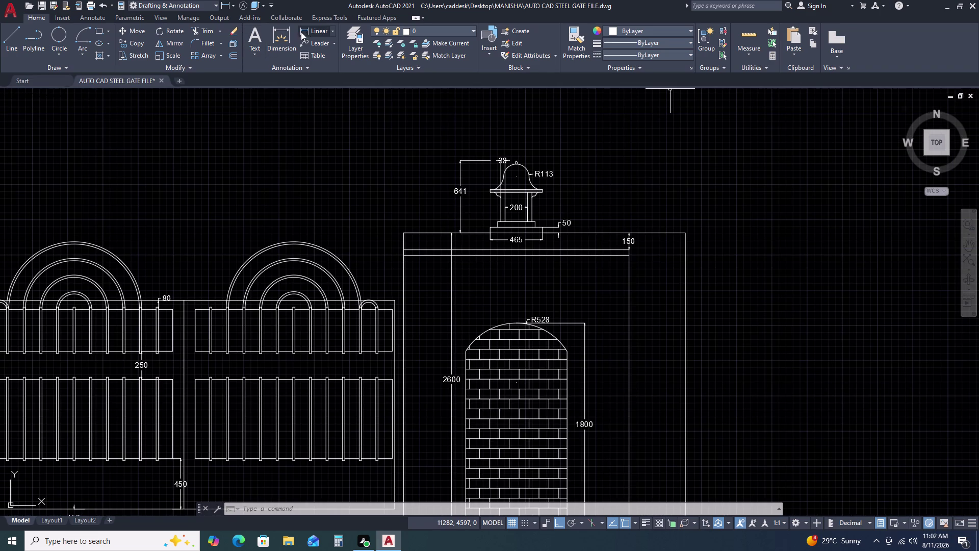
Add a 95 linear dimension from the post corner to the right lamp cap's outer end.
click(305, 30)
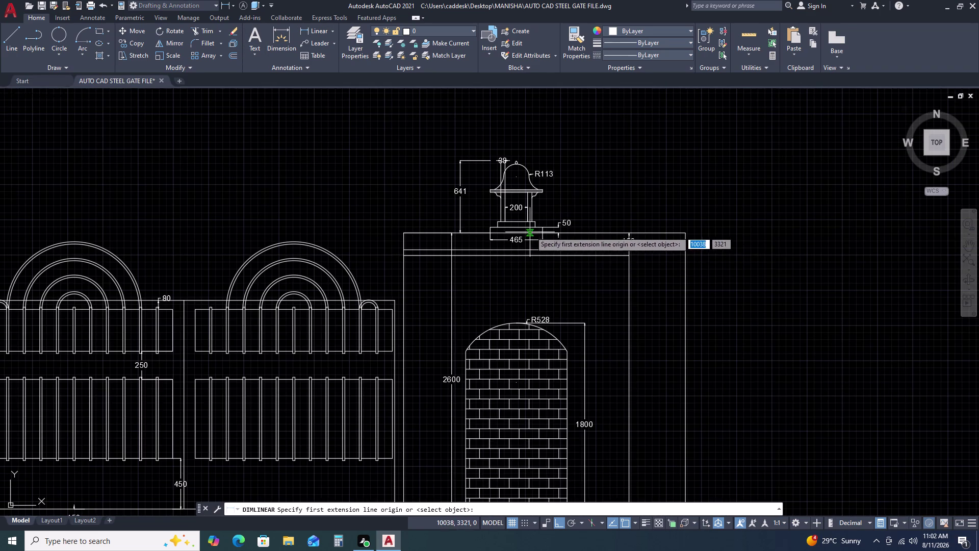
scroll(up, 3)
scroll(up, 3)
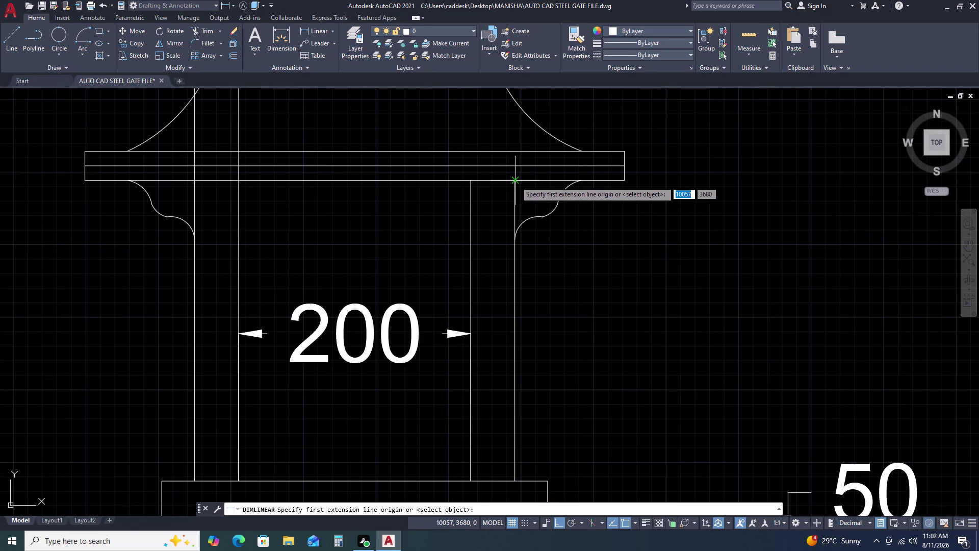
click(513, 182)
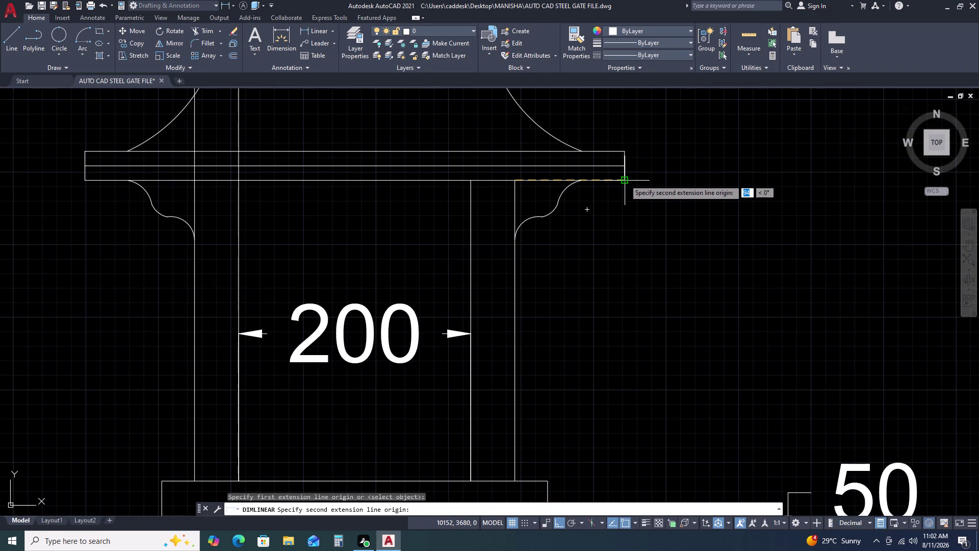
click(624, 179)
scroll(down, 3)
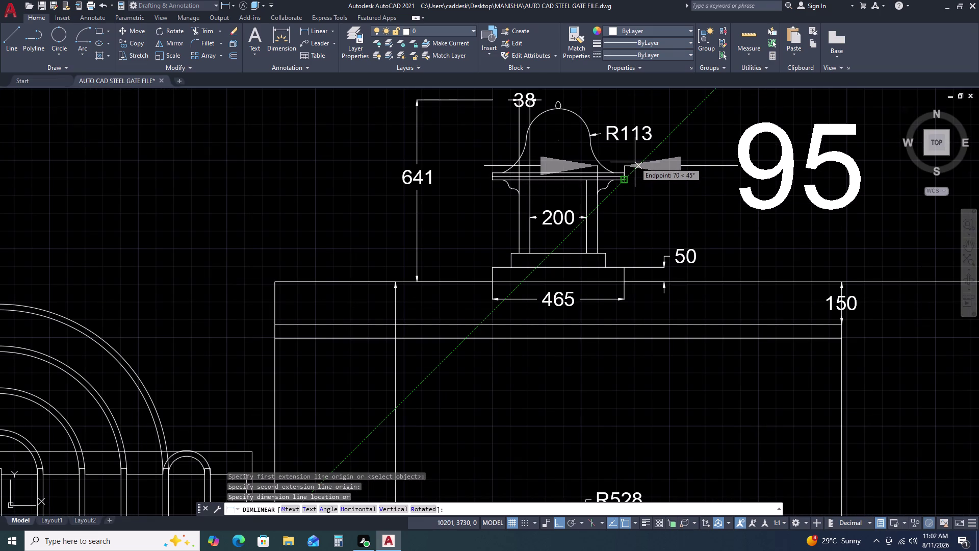
click(635, 162)
Match the 95 dimension's properties to an existing dimension using MA.
text(M)
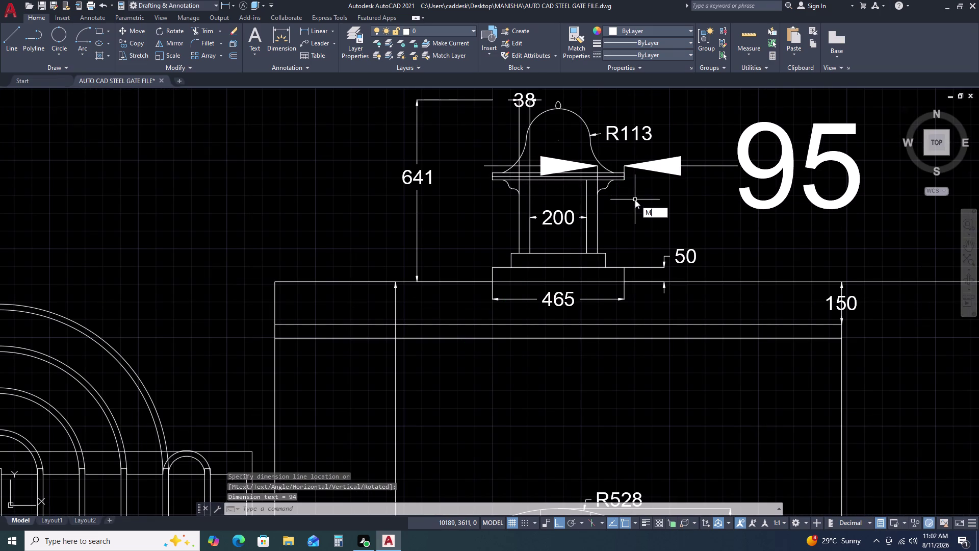
text(A)
key(space)
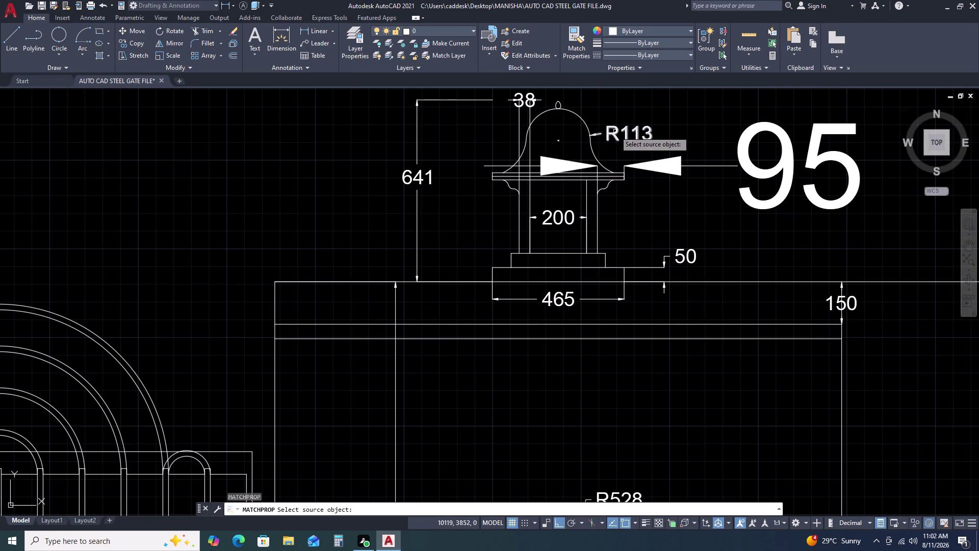
click(615, 131)
click(646, 169)
key(Escape)
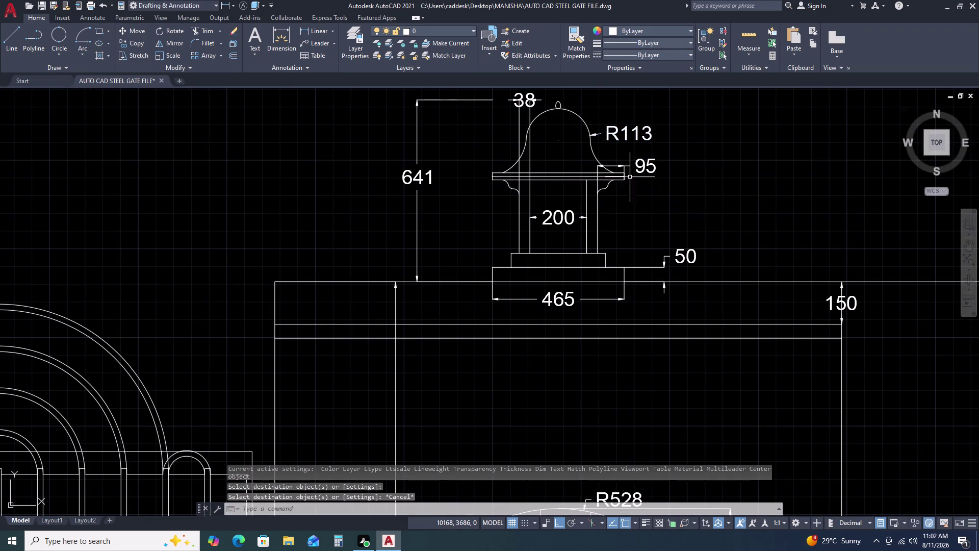
Pan and zoom out to view the whole dimensioned gate elevation.
scroll(up, 3)
scroll(down, 3)
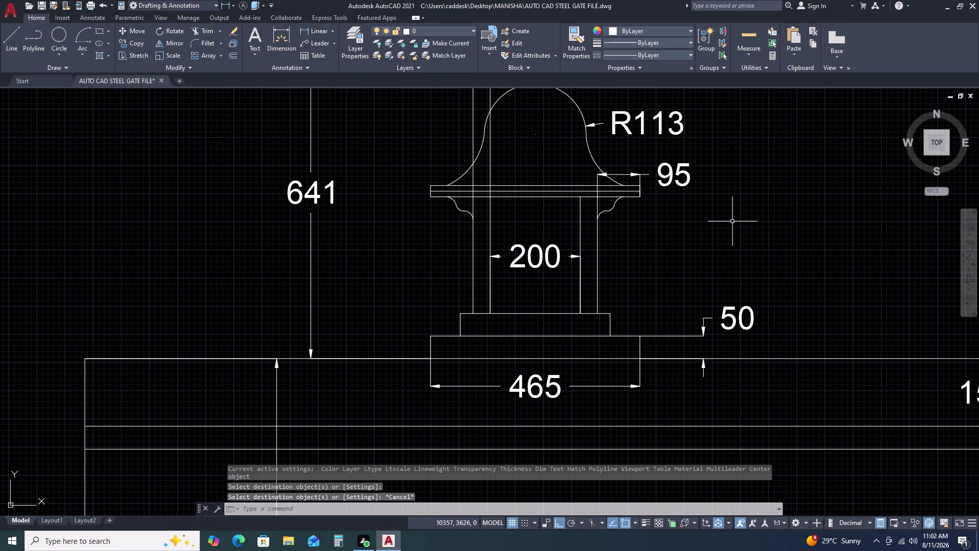
scroll(down, 3)
scroll(down, 3)
middle_drag(787, 277, 722, 176)
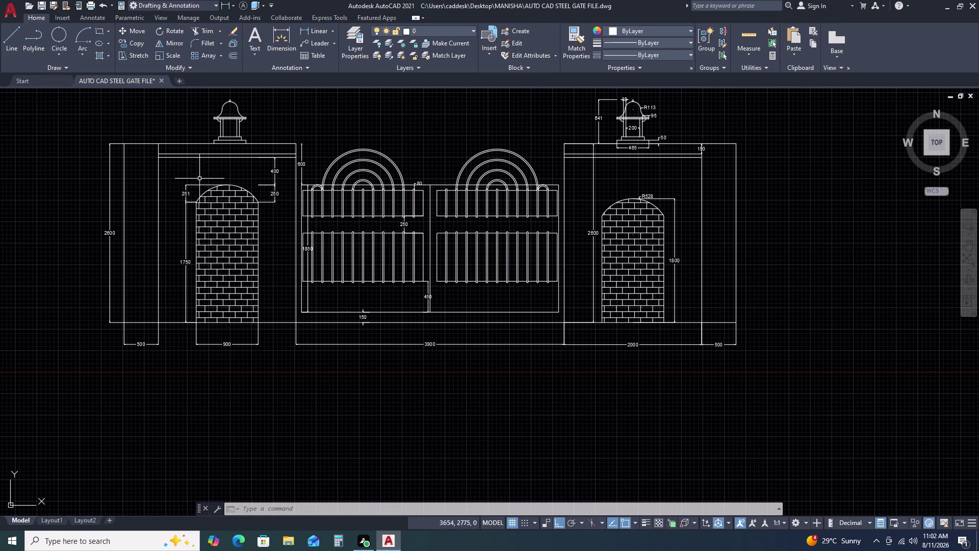
scroll(up, 3)
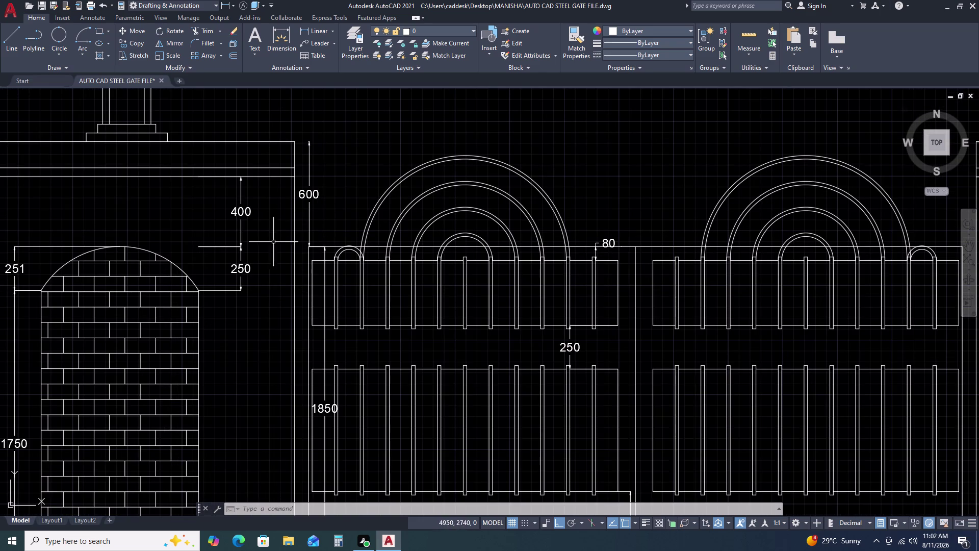
scroll(down, 3)
middle_click(395, 258)
scroll(down, 3)
middle_drag(350, 315, 439, 250)
scroll(up, 3)
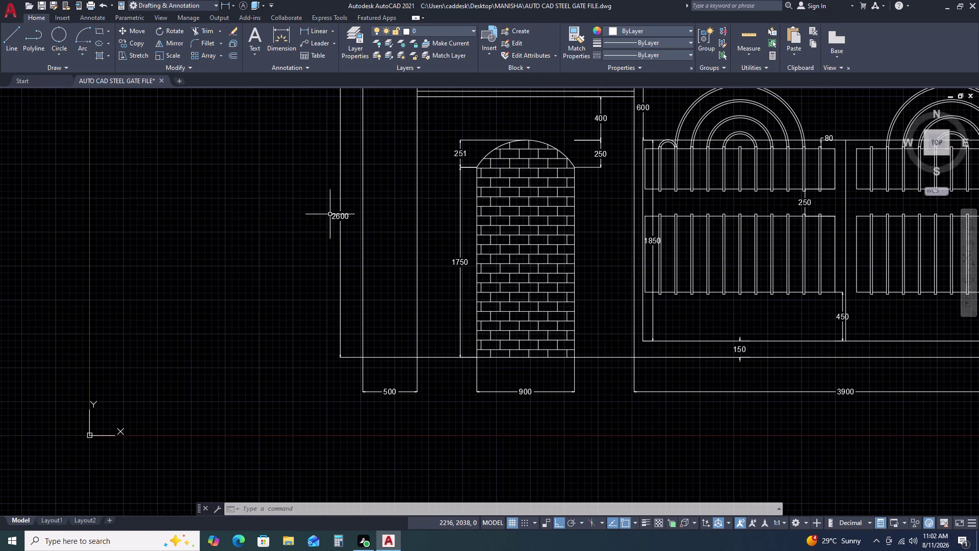
scroll(down, 3)
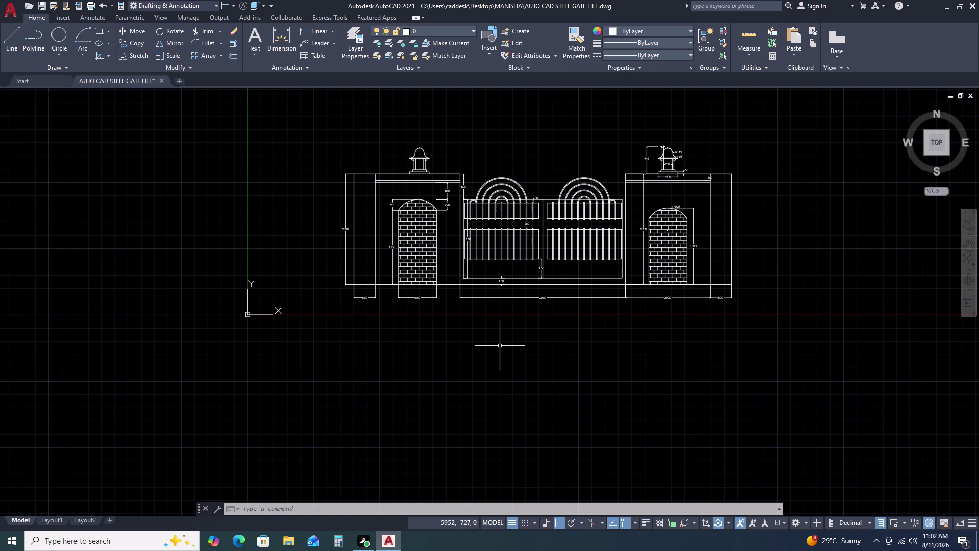
Draw a short horizontal line from the right pillar's edge with a circle at its end.
key(l)
key(space)
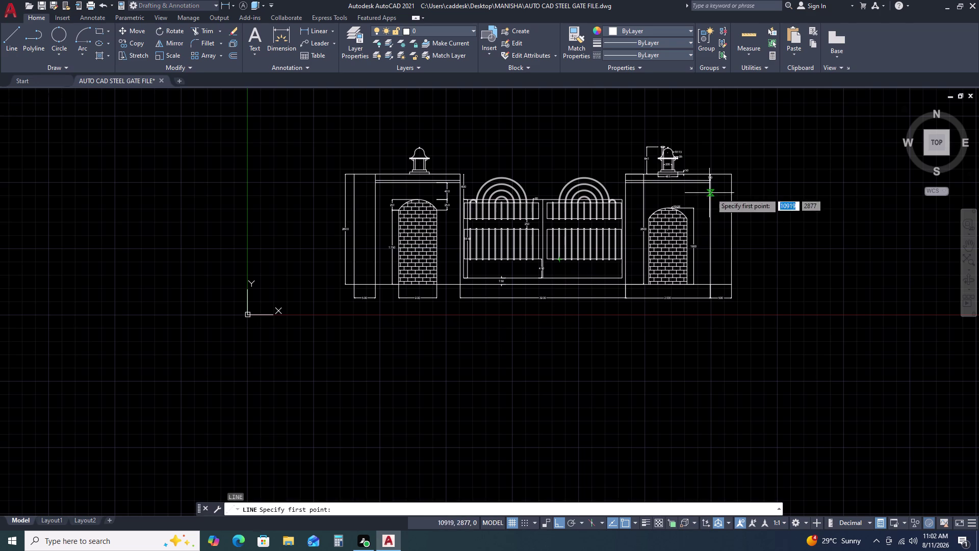
scroll(up, 3)
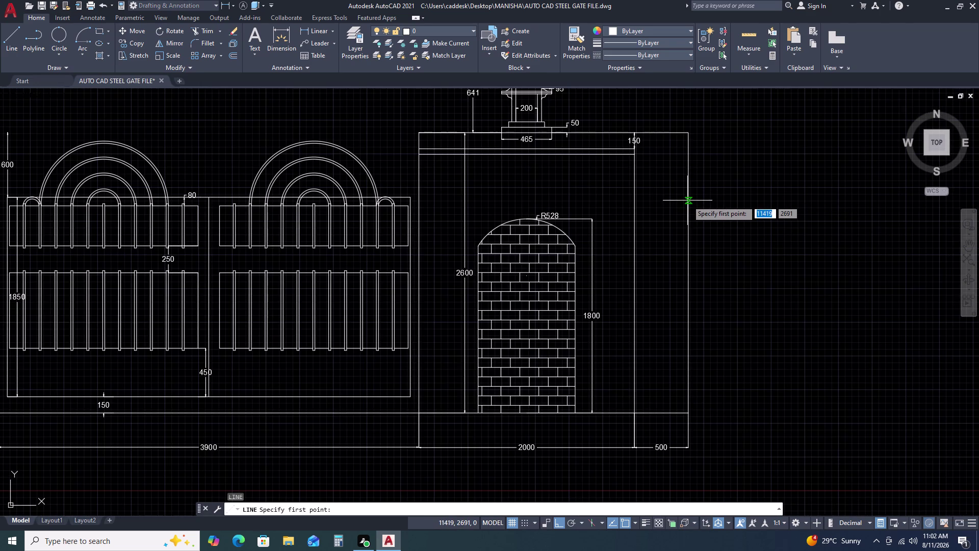
click(688, 200)
click(701, 202)
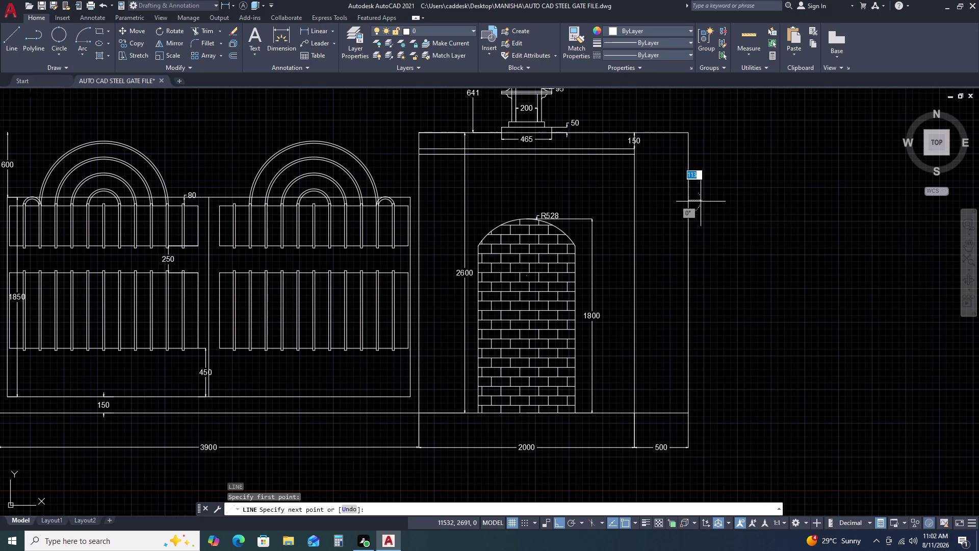
key(Escape)
key(c)
key(space)
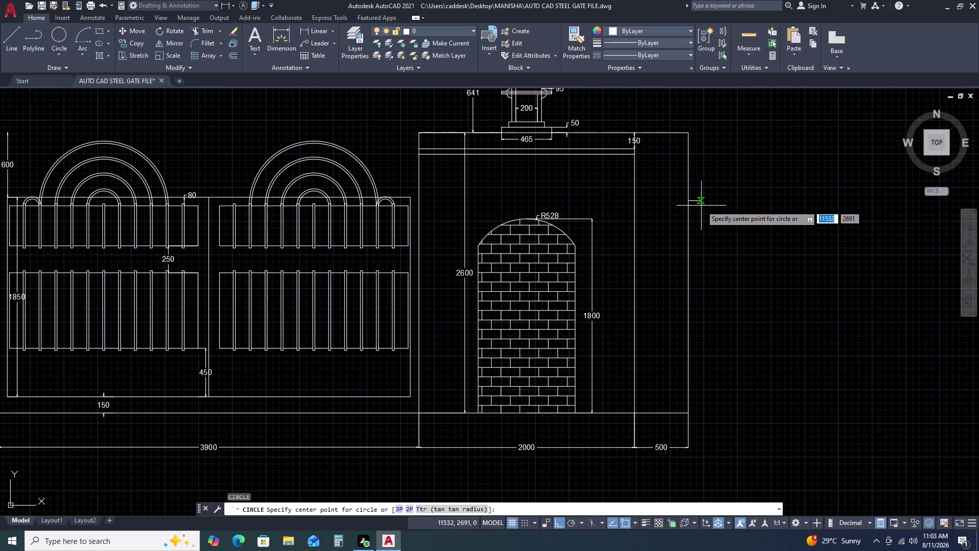
click(701, 202)
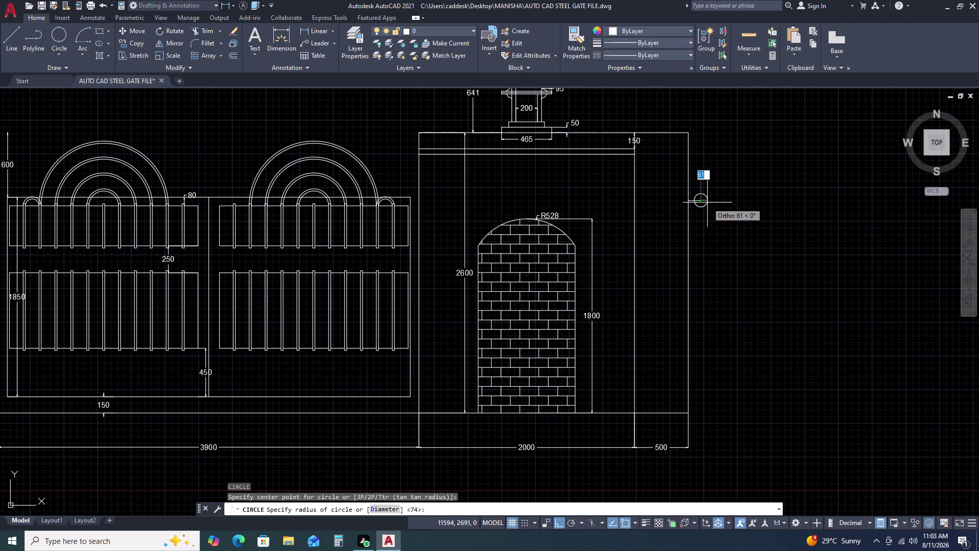
click(707, 202)
key(Escape)
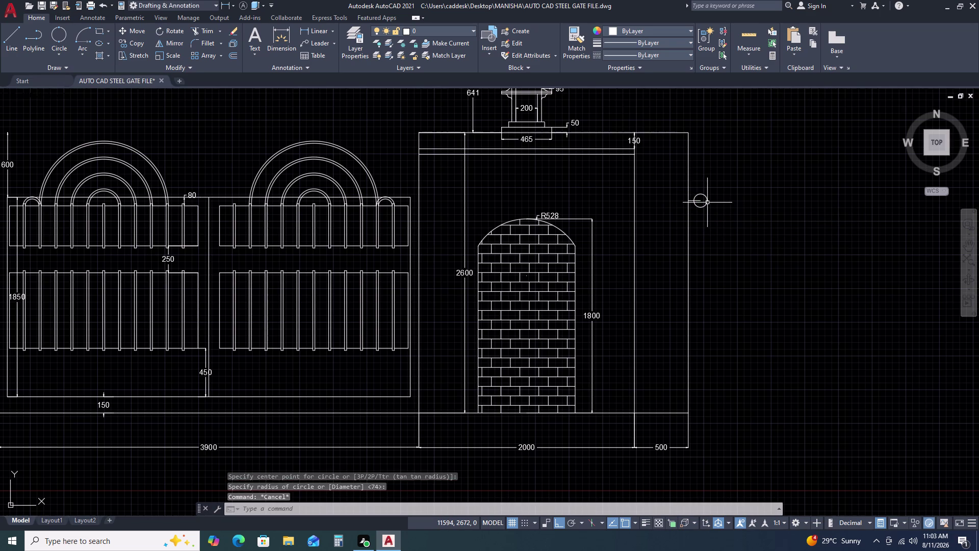
Scale the new circle down about its centre.
scroll(up, 3)
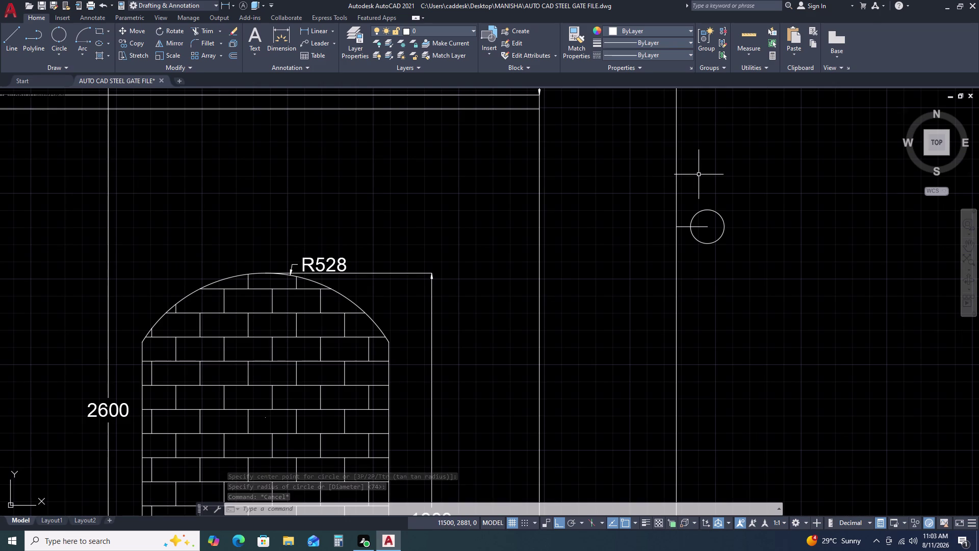
click(731, 240)
click(720, 221)
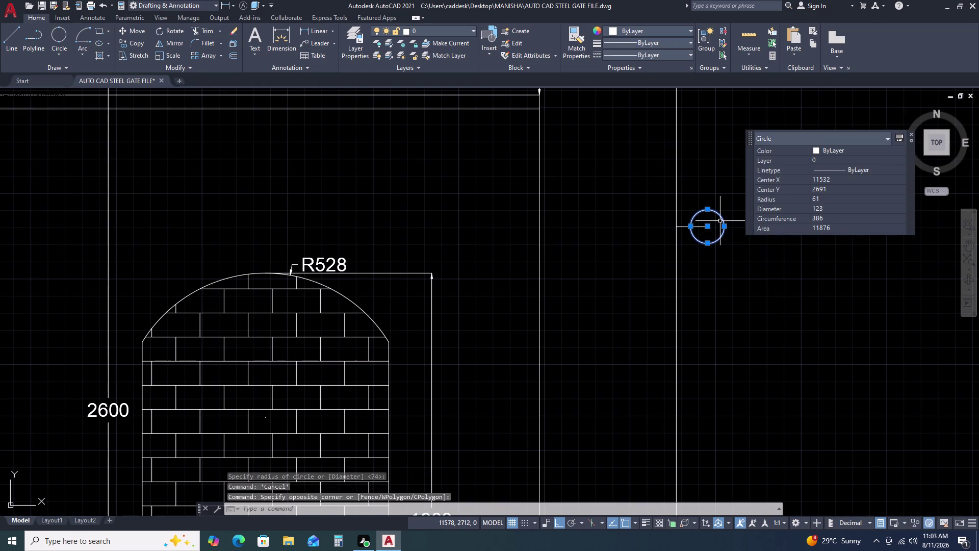
text(SC)
key(space)
click(708, 225)
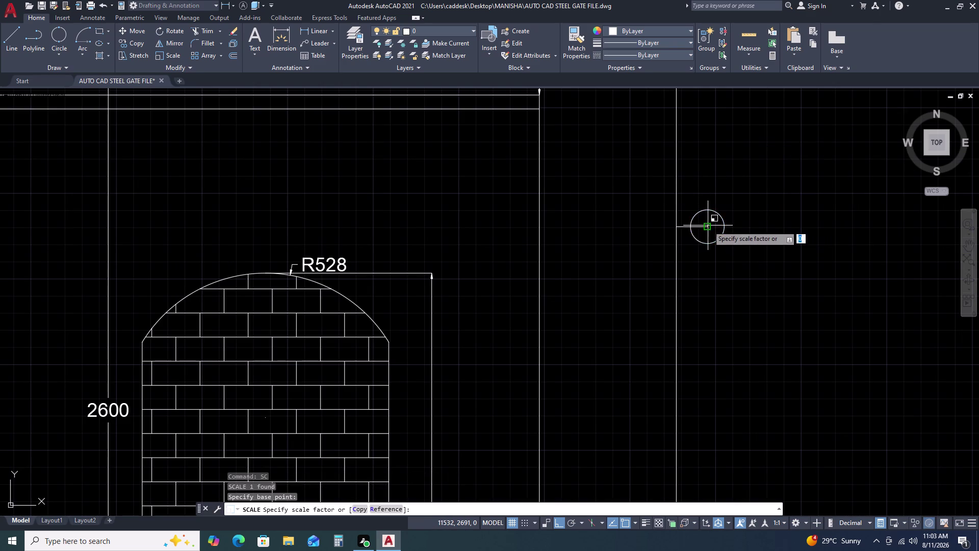
click(715, 228)
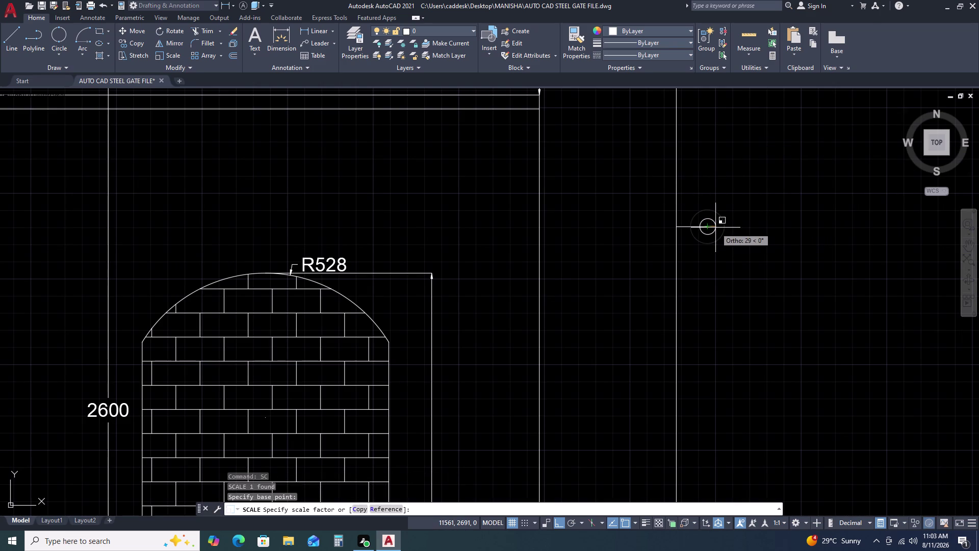
click(716, 232)
Move the shrunken circle to its new position.
text(M)
key(space)
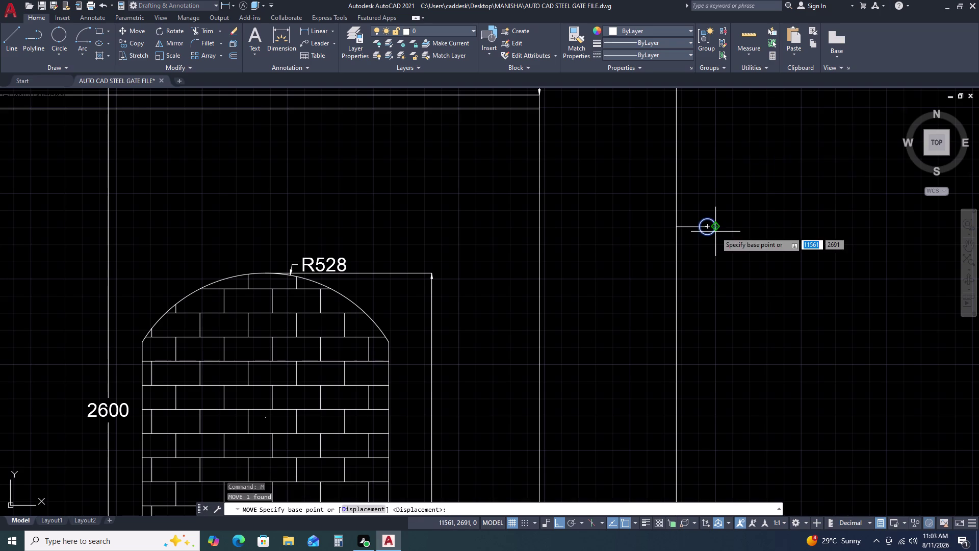
scroll(up, 3)
click(690, 230)
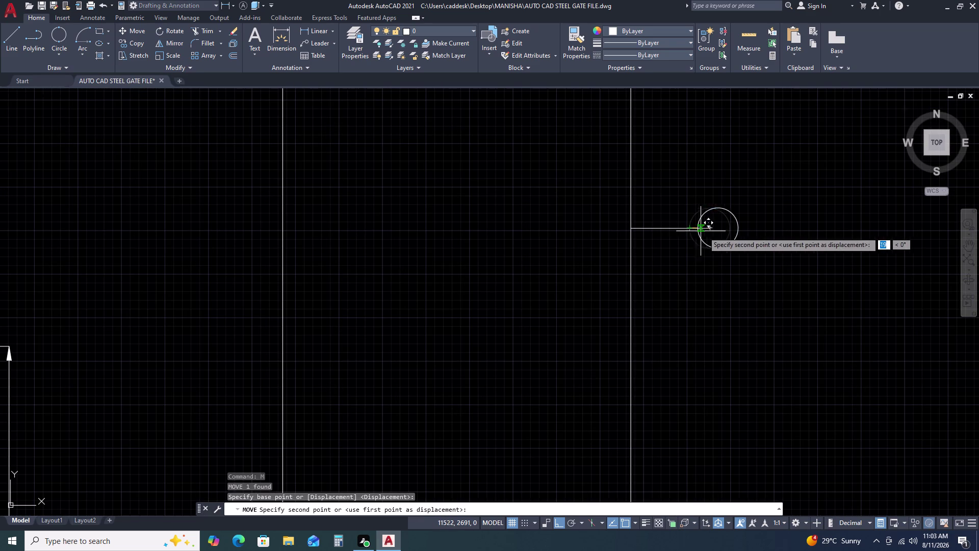
click(711, 232)
key(Escape)
Move the line and circle together toward the pillar edge.
click(651, 219)
click(643, 247)
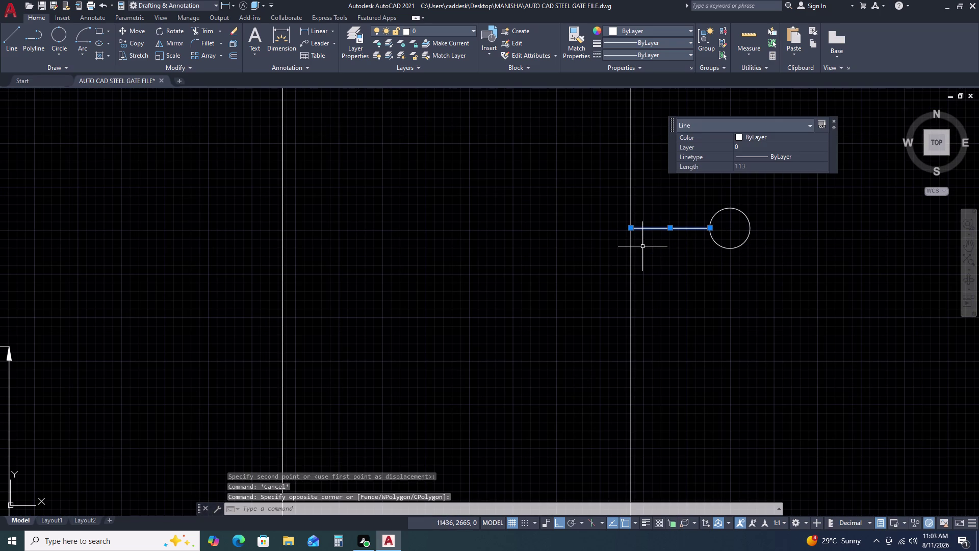
click(734, 211)
click(726, 201)
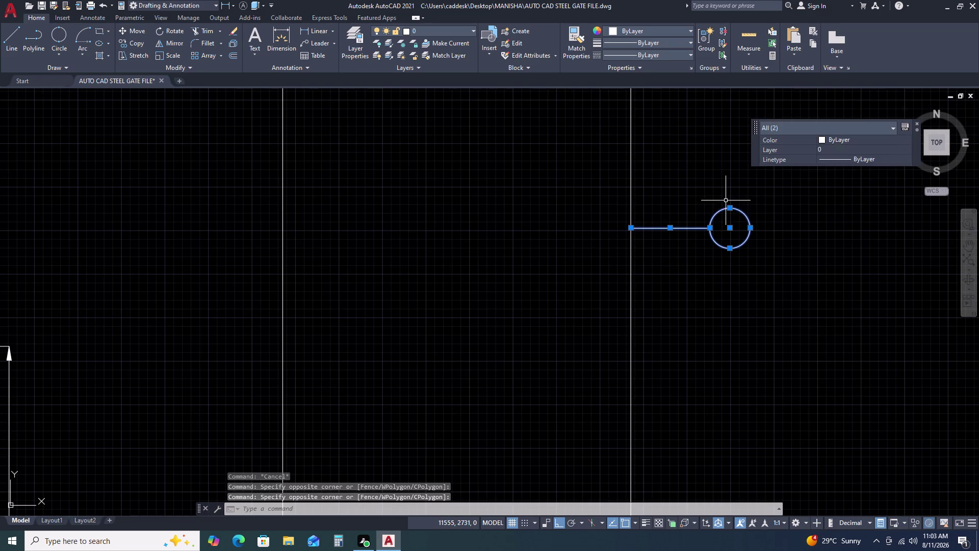
text(M)
key(space)
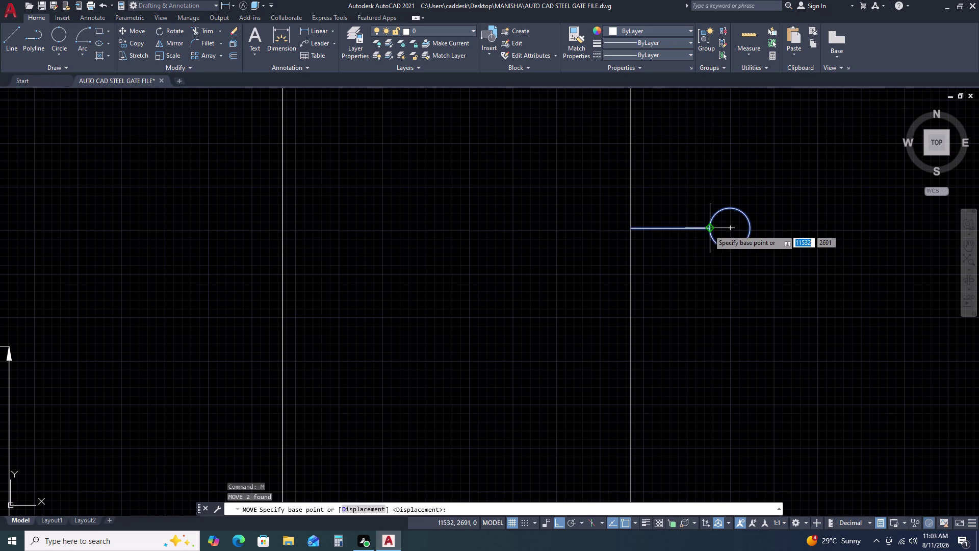
click(659, 228)
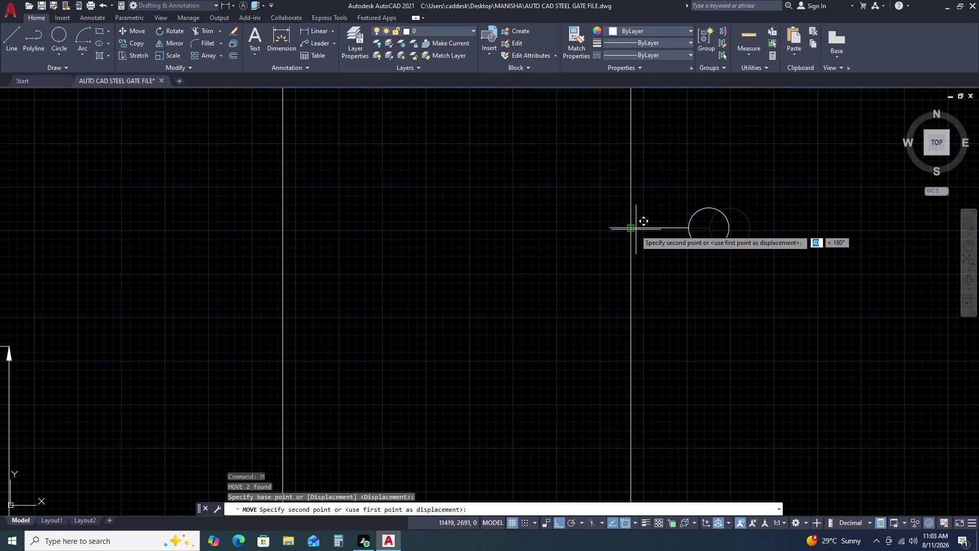
click(630, 229)
key(Escape)
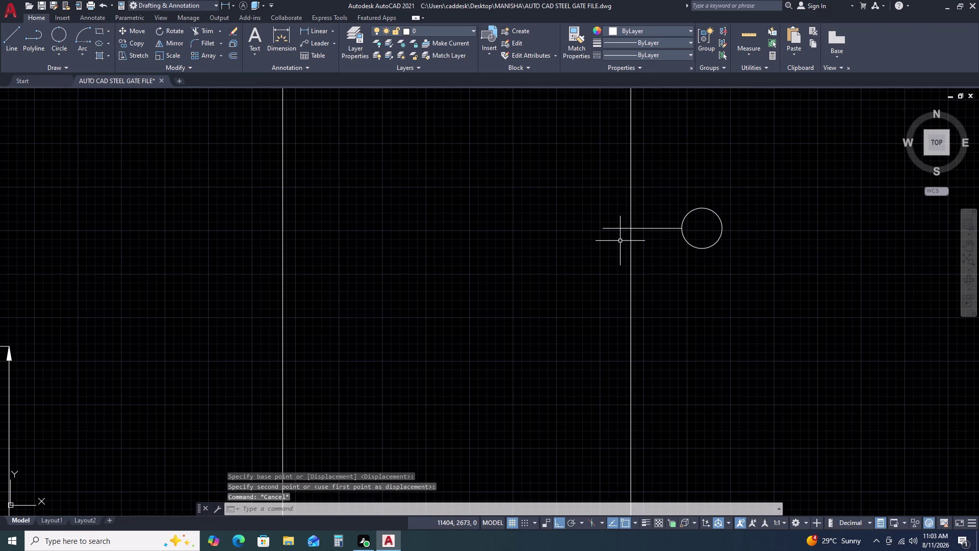
Trim the line portion overhanging past the pillar edge.
text(TR)
key(space)
drag(624, 237, 623, 228)
click(620, 207)
key(Escape)
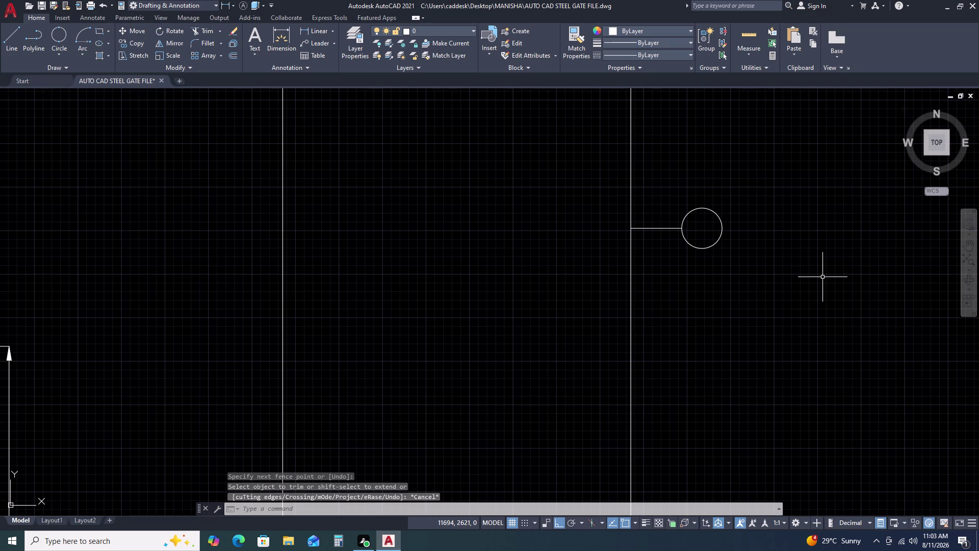
Draw a short line extending right from the circle's right side.
text(L)
key(space)
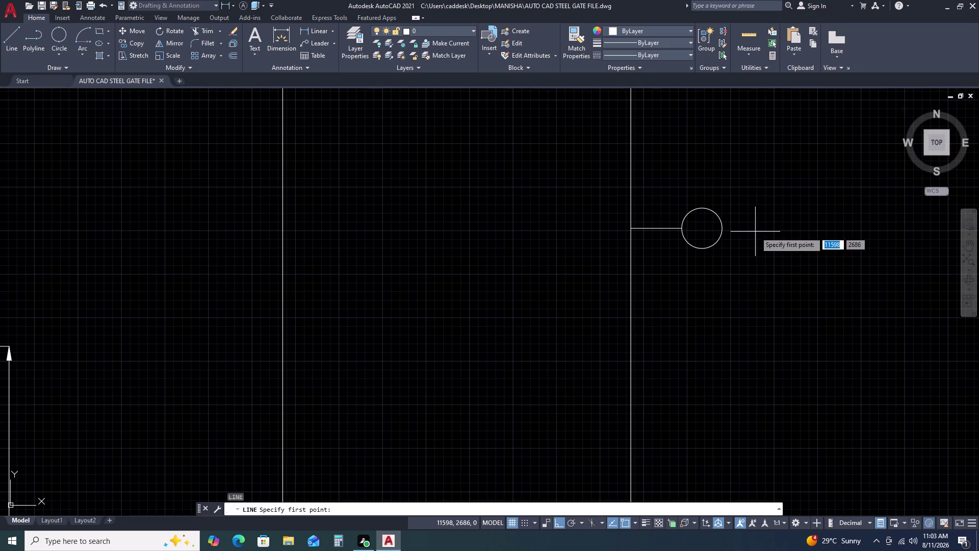
click(724, 231)
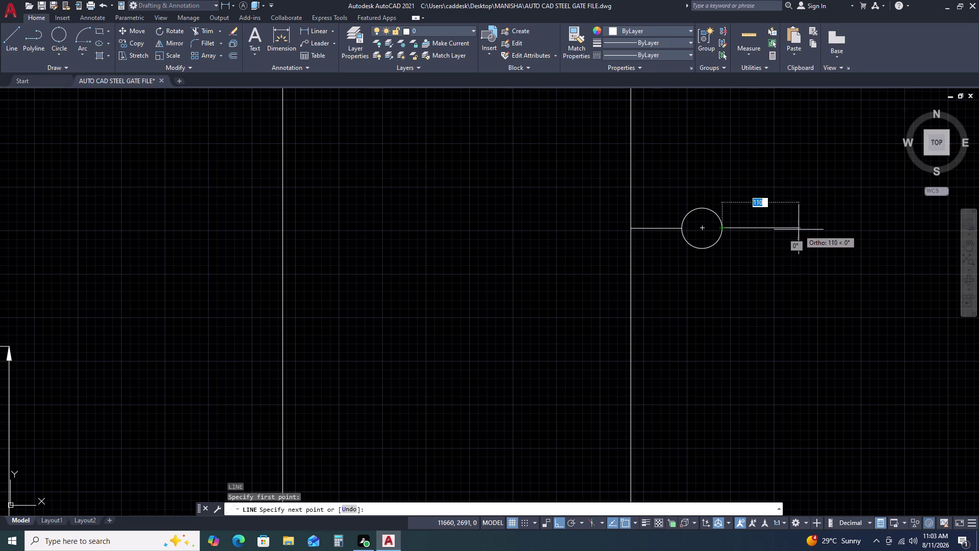
click(804, 229)
key(Escape)
scroll(down, 3)
scroll(down, 3)
scroll(down, 3)
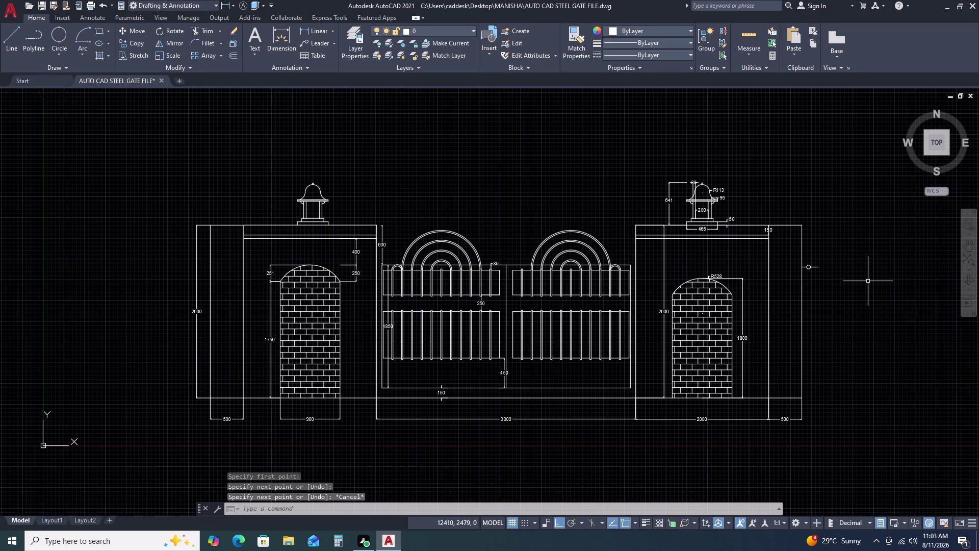
Cancel a started multileader note and open the Multileader Style Manager with MLS.
middle_drag(864, 272, 827, 235)
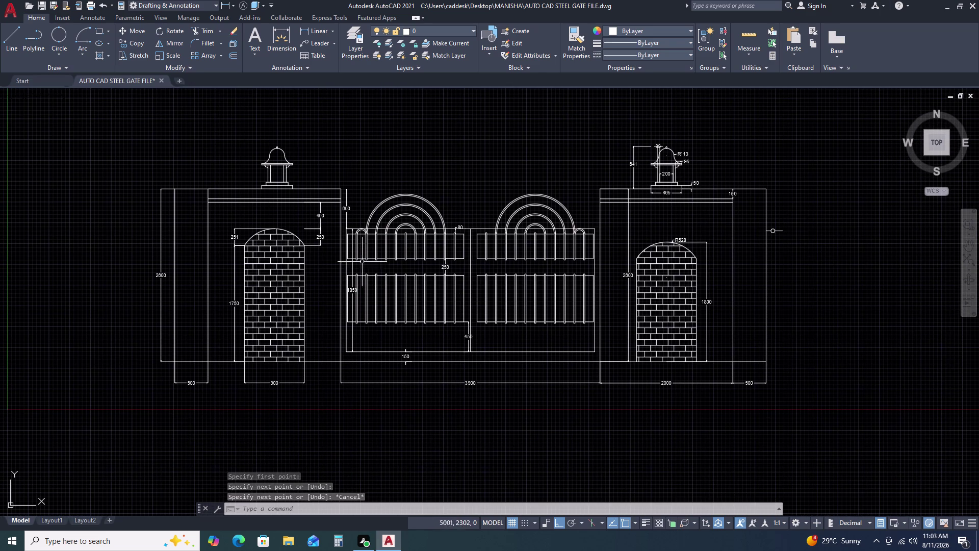
click(318, 46)
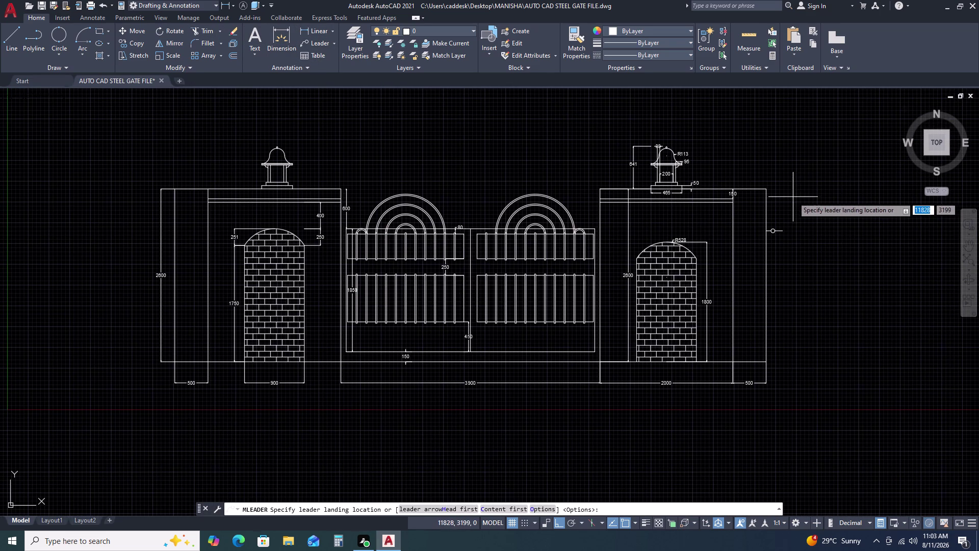
key(Escape)
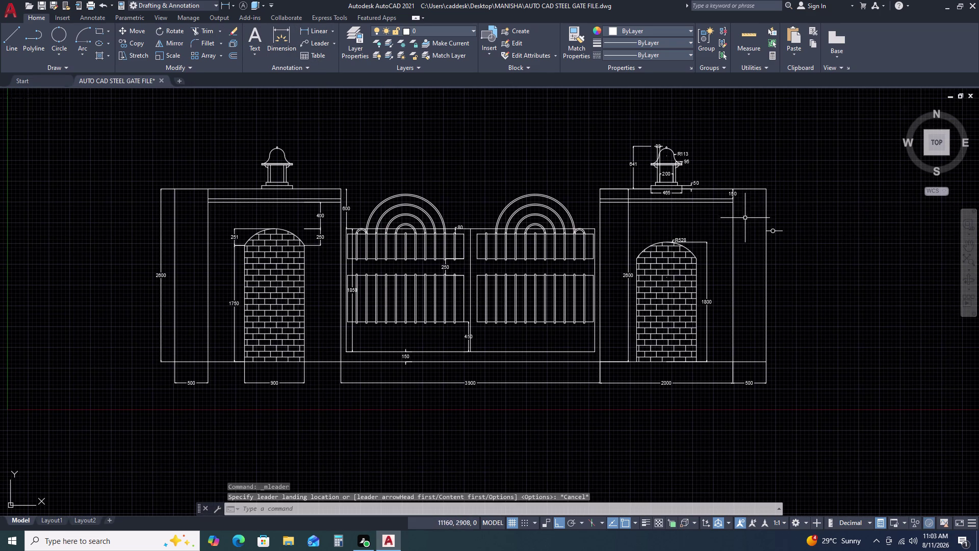
key(m)
key(l)
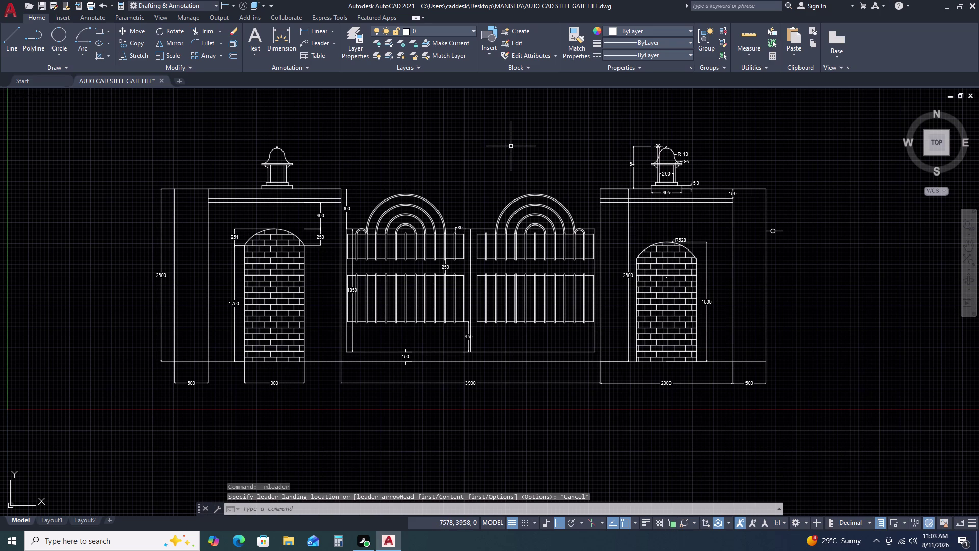
key(s)
click(566, 169)
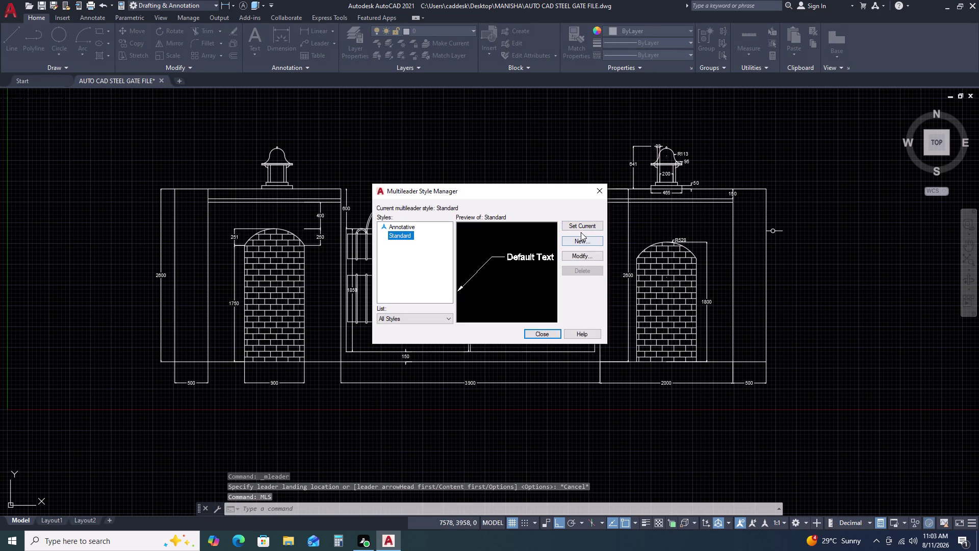
Set the Standard style's maximum leader points to 3, then close the manager.
click(577, 257)
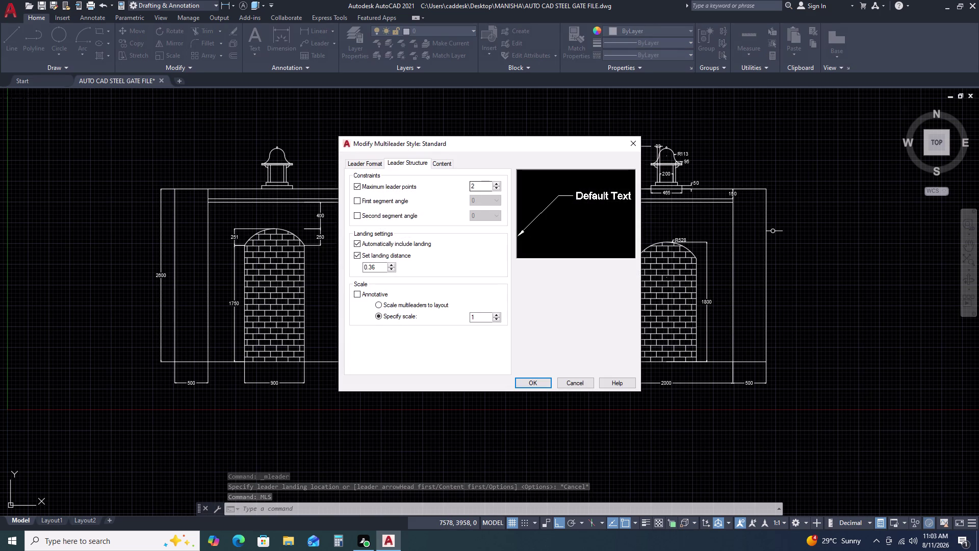
click(473, 186)
click(476, 186)
key(BackSpace)
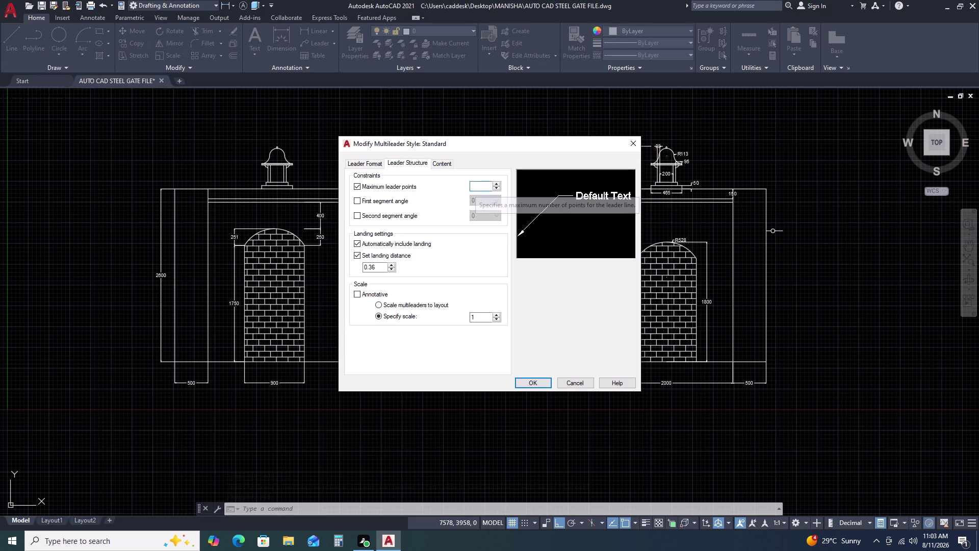
key(3)
key(Return)
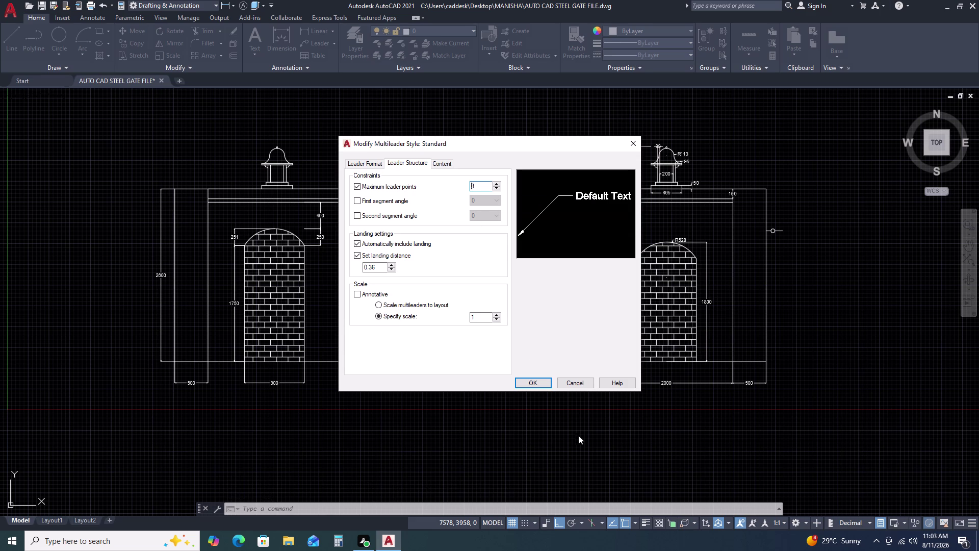
click(526, 381)
click(596, 226)
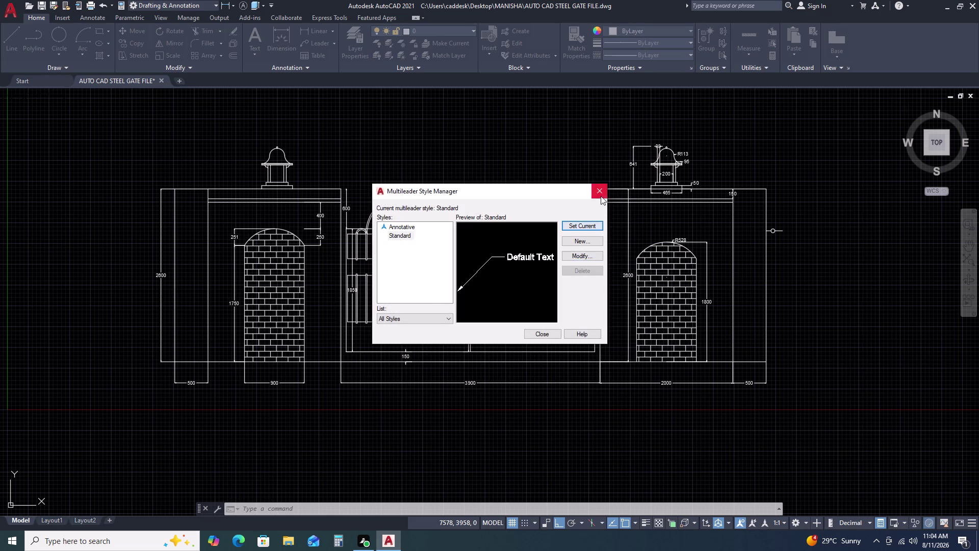
click(603, 191)
scroll(up, 3)
middle_drag(797, 285, 626, 333)
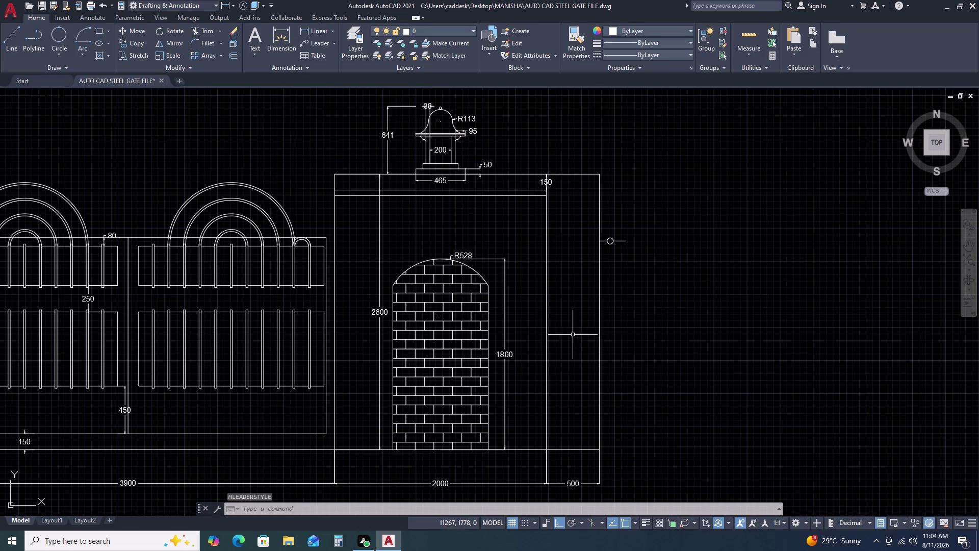
Draw a first multileader beside the right pillar, then cancel it and delete the wrong leader.
click(306, 42)
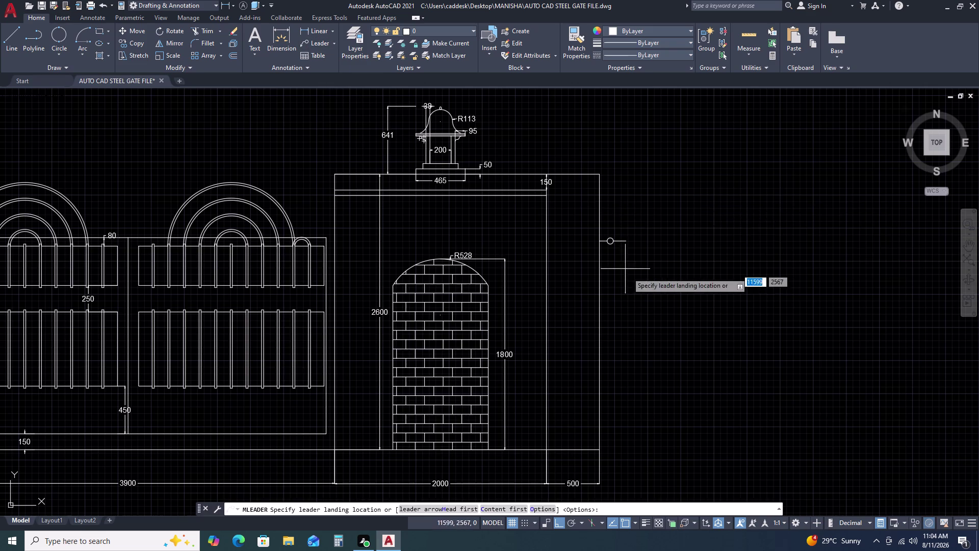
scroll(down, 3)
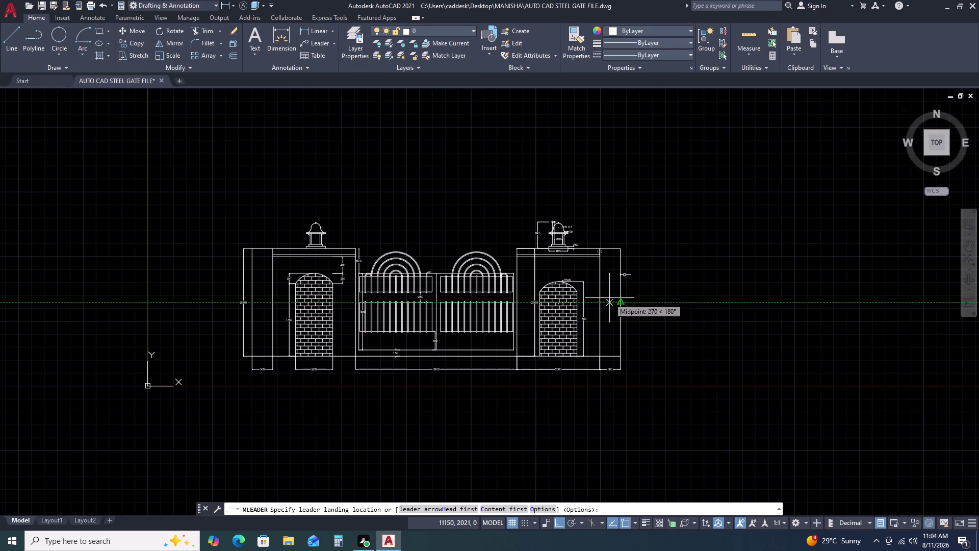
scroll(up, 3)
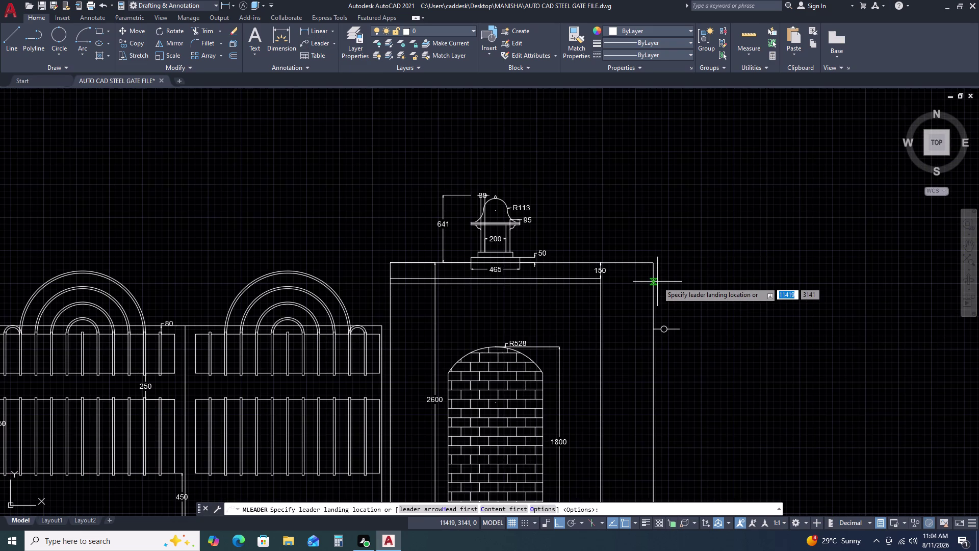
scroll(up, 3)
click(670, 329)
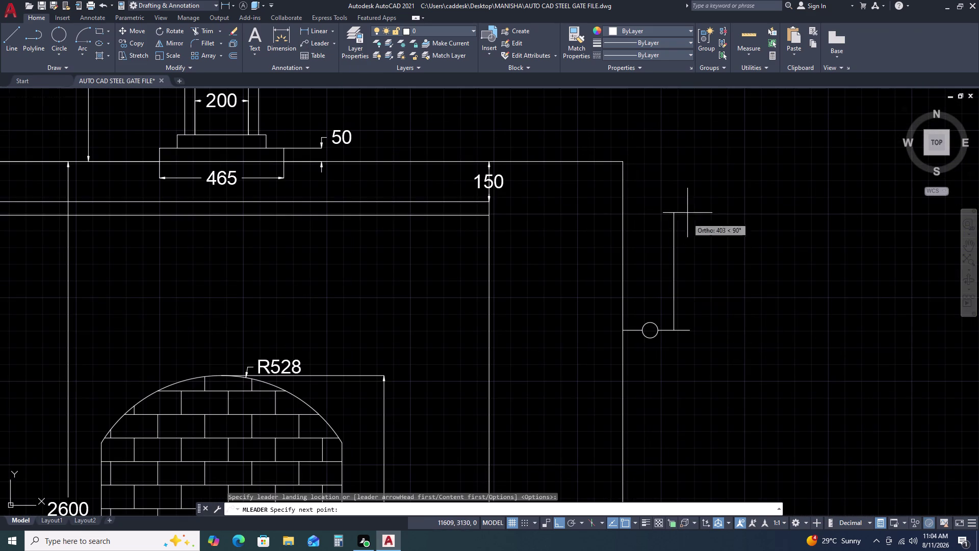
scroll(down, 3)
middle_drag(692, 131, 668, 294)
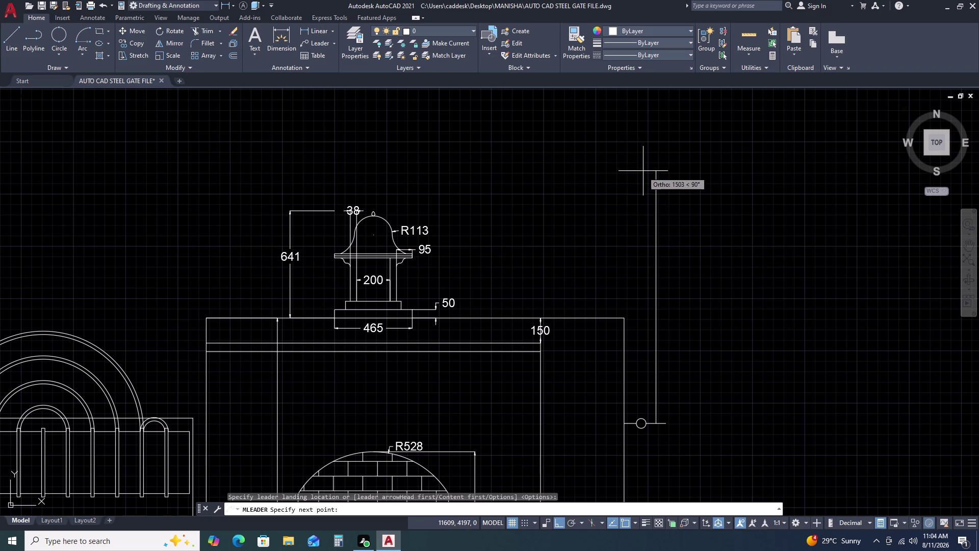
click(646, 169)
click(564, 166)
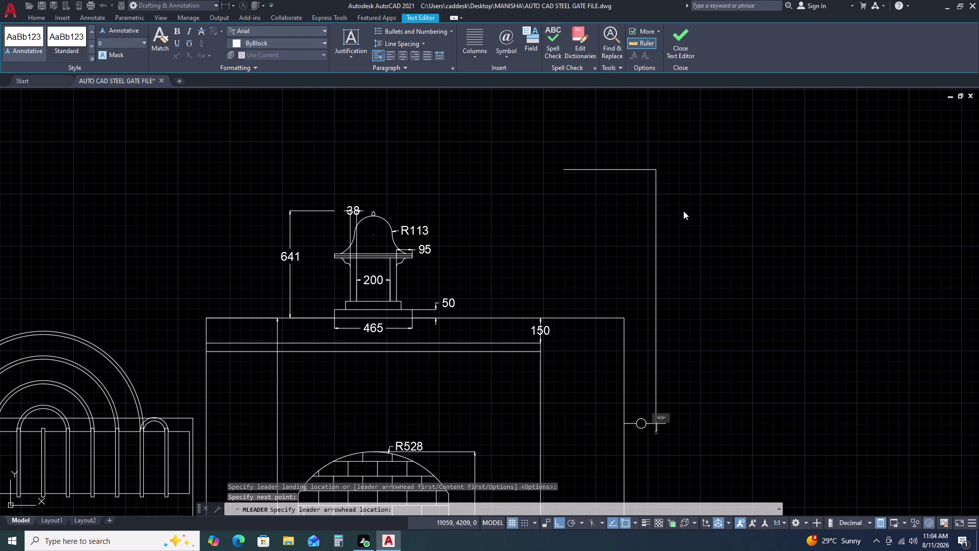
key(Escape)
key(Escape)
drag(674, 196, 660, 208)
click(639, 223)
key(Delete)
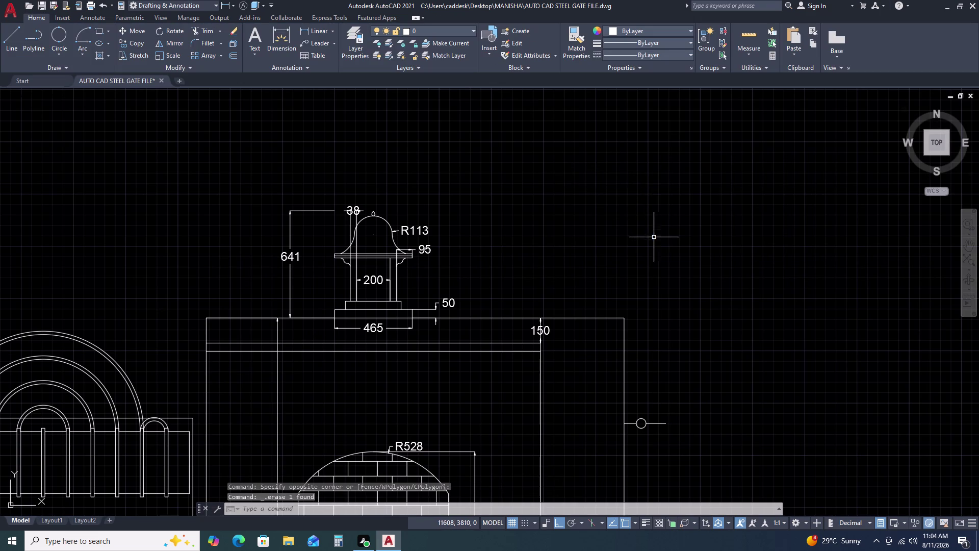
Draw a new leader from left of the lamp, cornering right, down to the small circle.
click(319, 44)
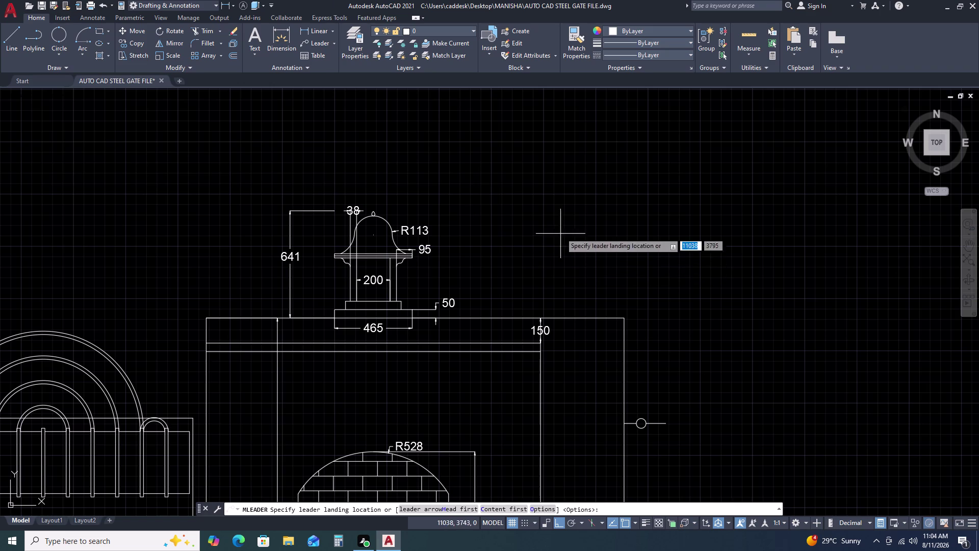
click(553, 174)
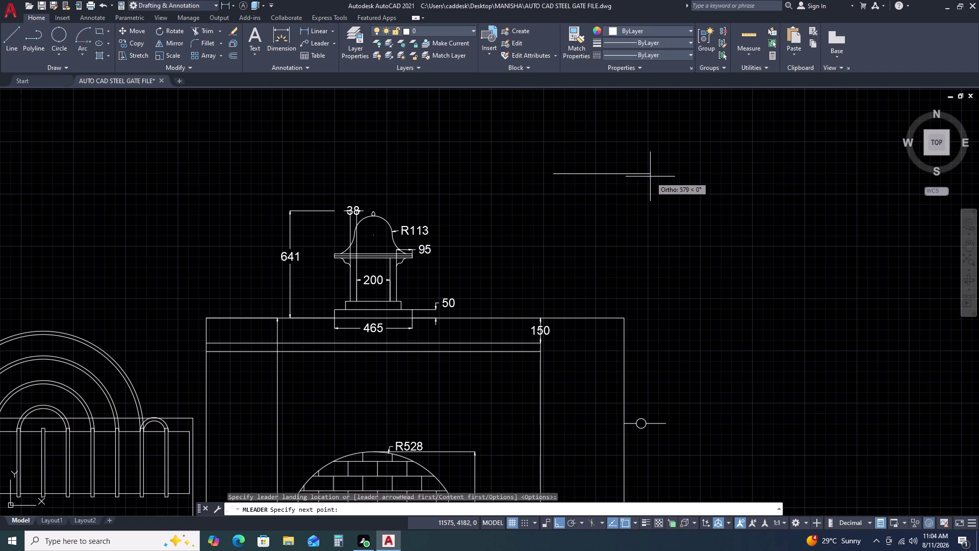
click(652, 175)
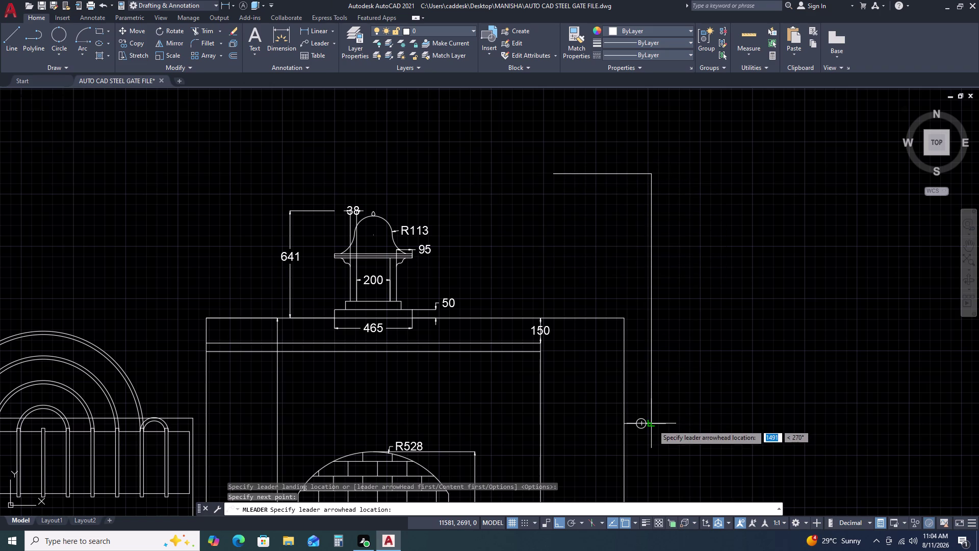
click(653, 425)
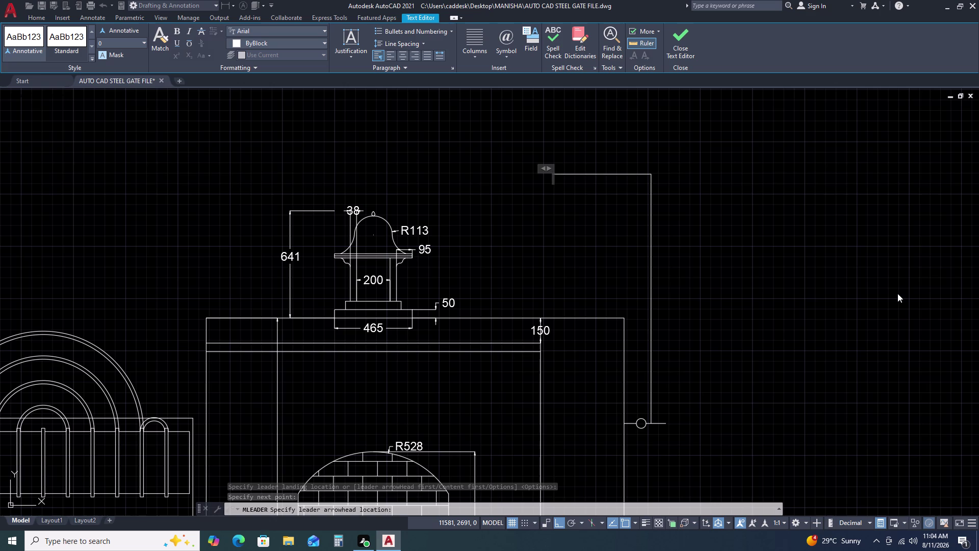
Type the note's first line, 'FENCING /COMPOUND /WA', correcting typos.
text(FEN)
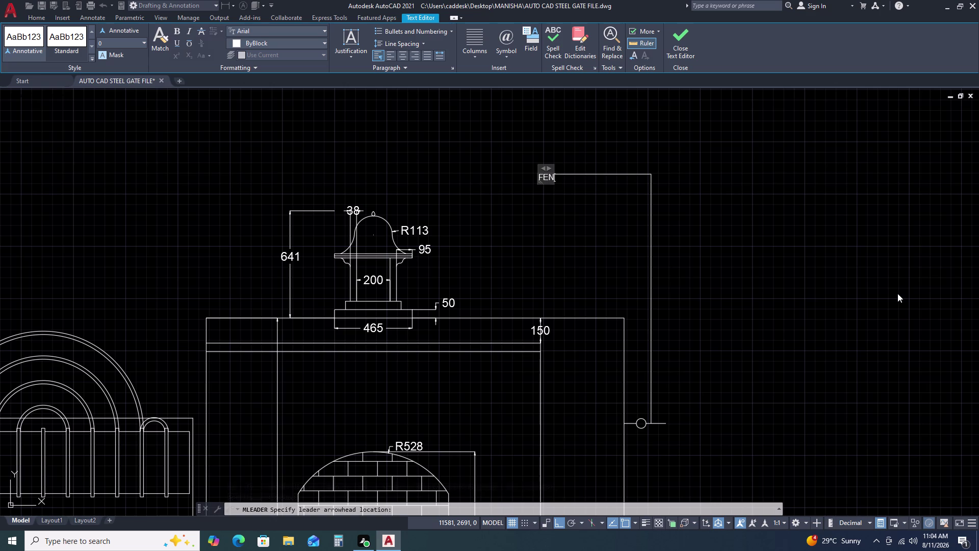
text(CUI)
key(BackSpace)
key(BackSpace)
text(I)
text(NG)
key(space)
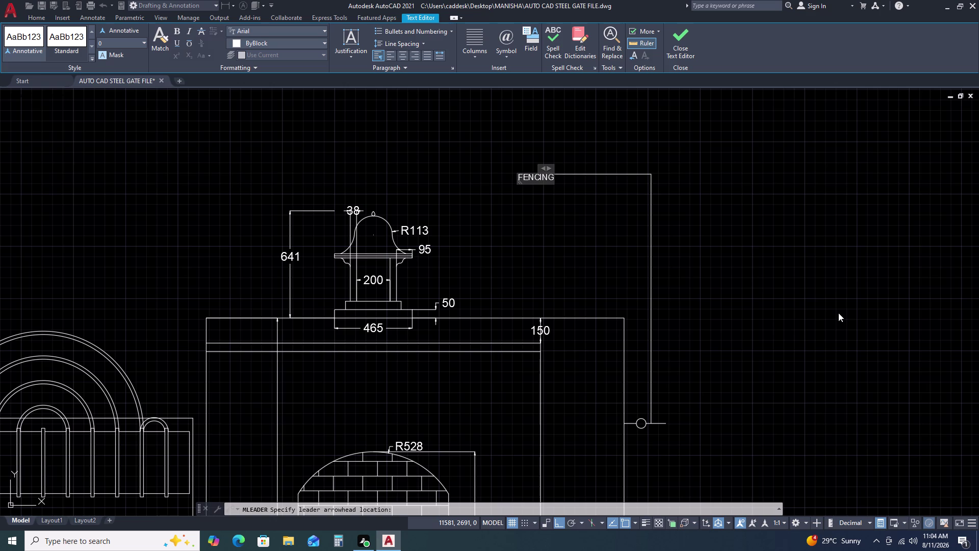
key(slash)
text(COK)
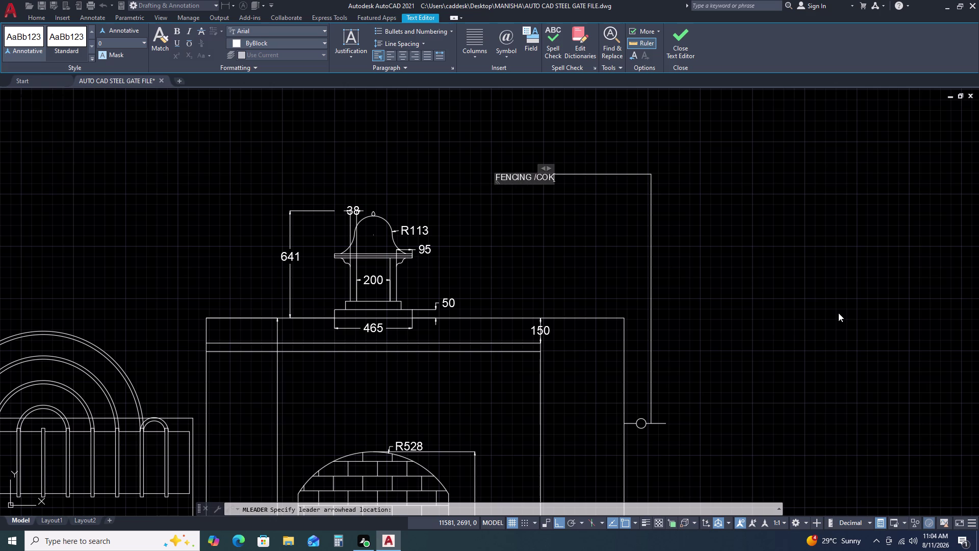
key(BackSpace)
text(M)
text(PON)
key(BackSpace)
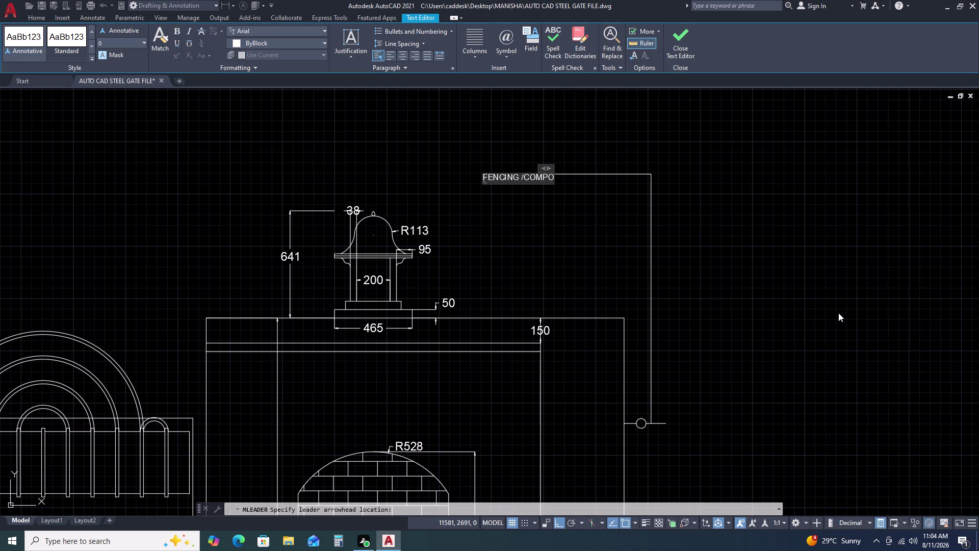
text(UND)
key(space)
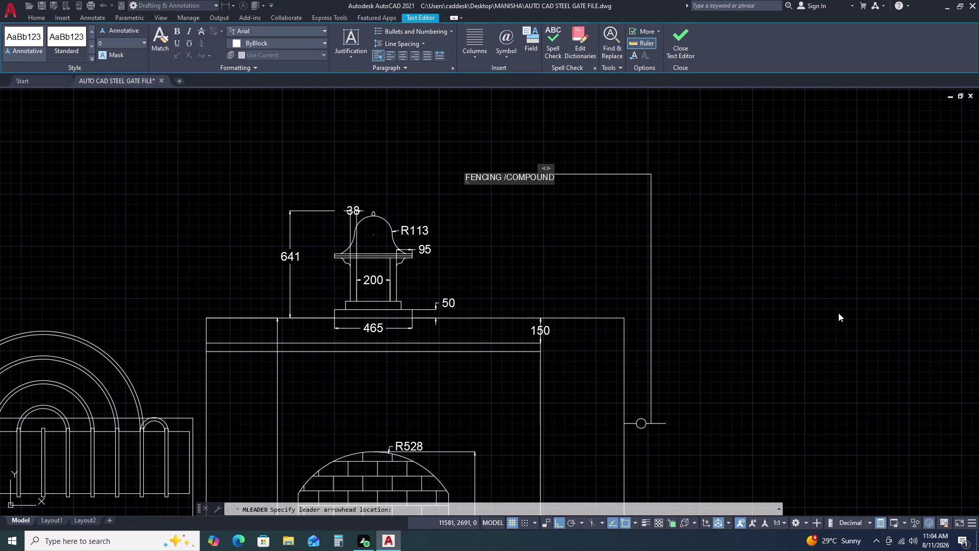
key(slash)
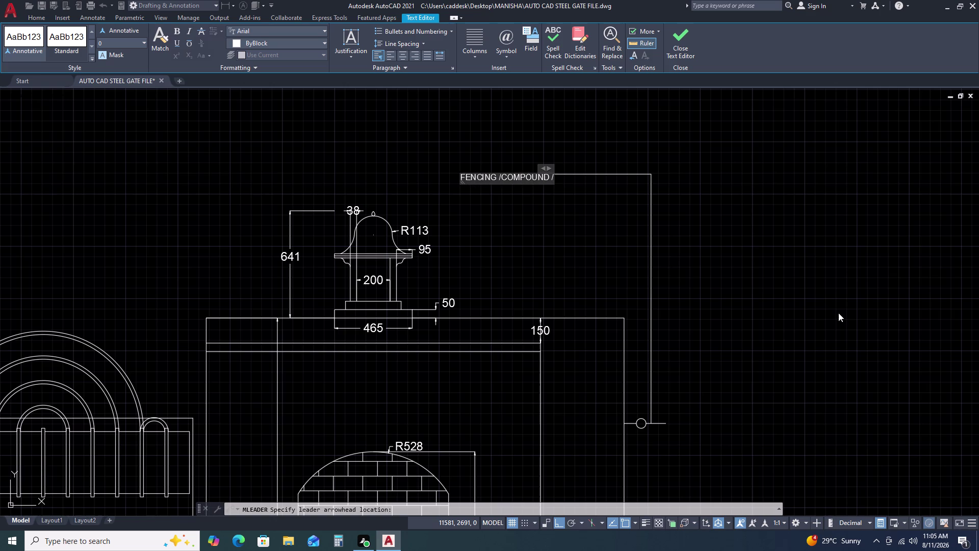
text(WA)
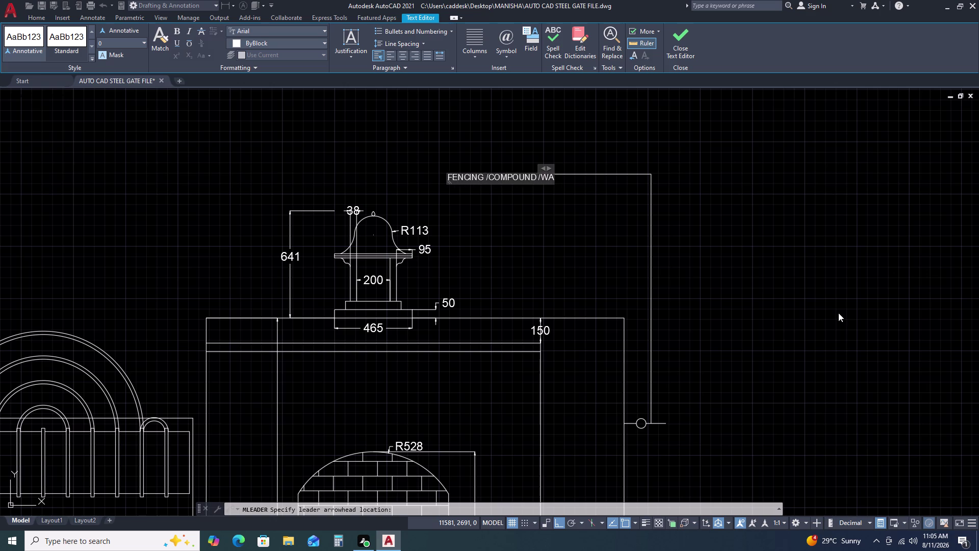
Start a second note line and type 'AS\SPECIES', trimming its last letters.
key(Return)
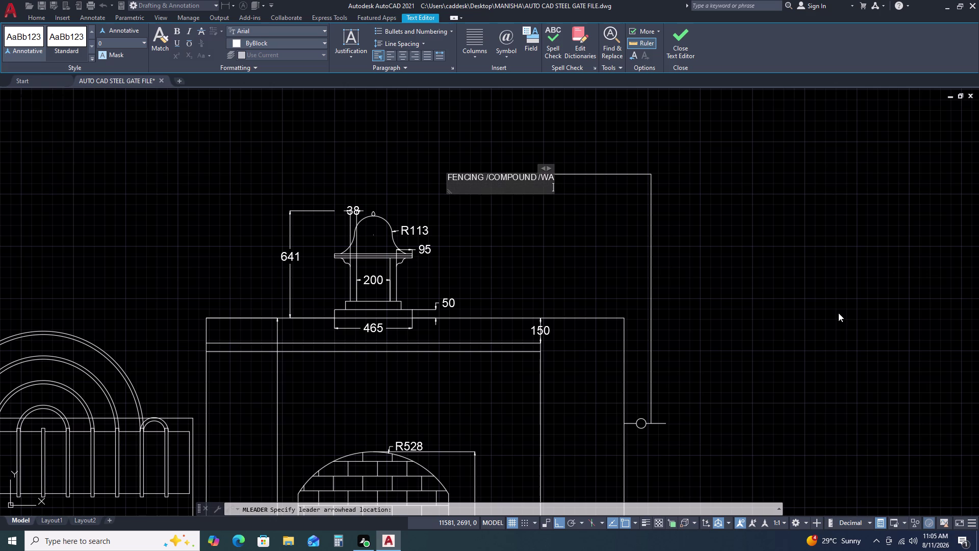
text(AS)
key(backslash)
text(S)
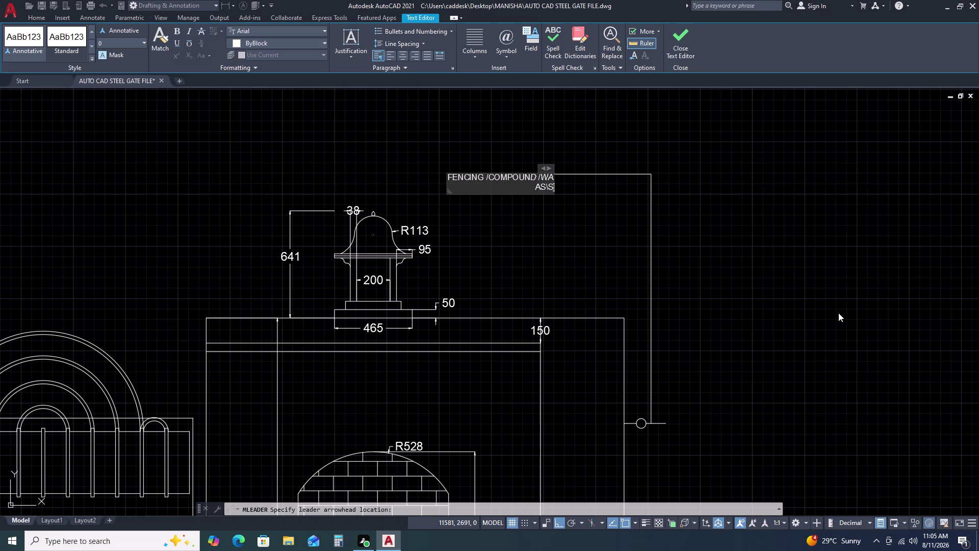
text(PECIES)
key(BackSpace)
key(BackSpace)
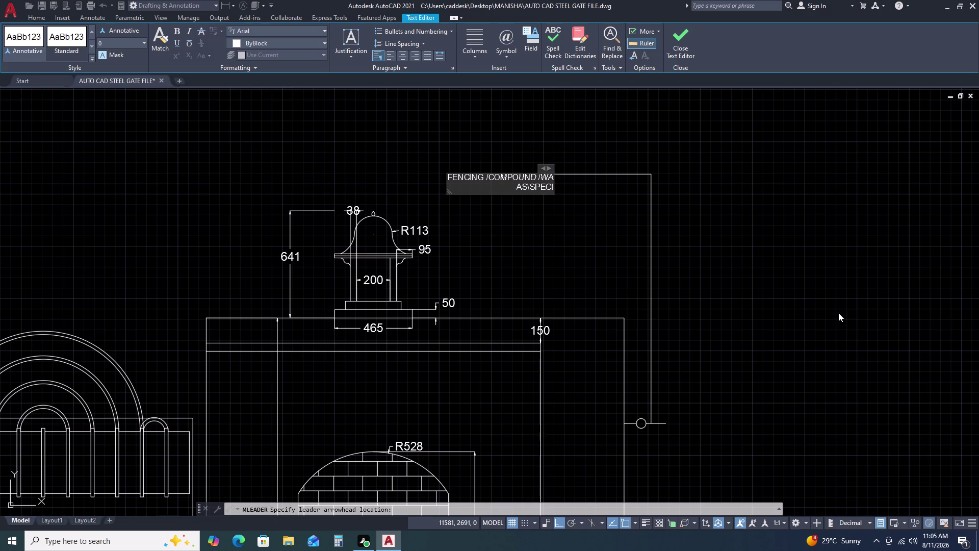
Finish the note text and check the new multileader's quick properties.
text(FE)
click(630, 223)
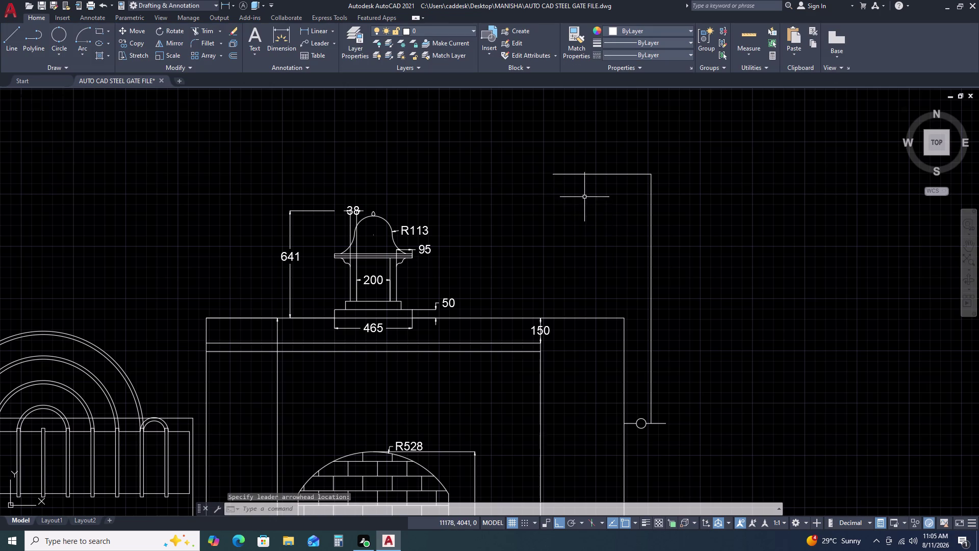
click(597, 148)
click(555, 193)
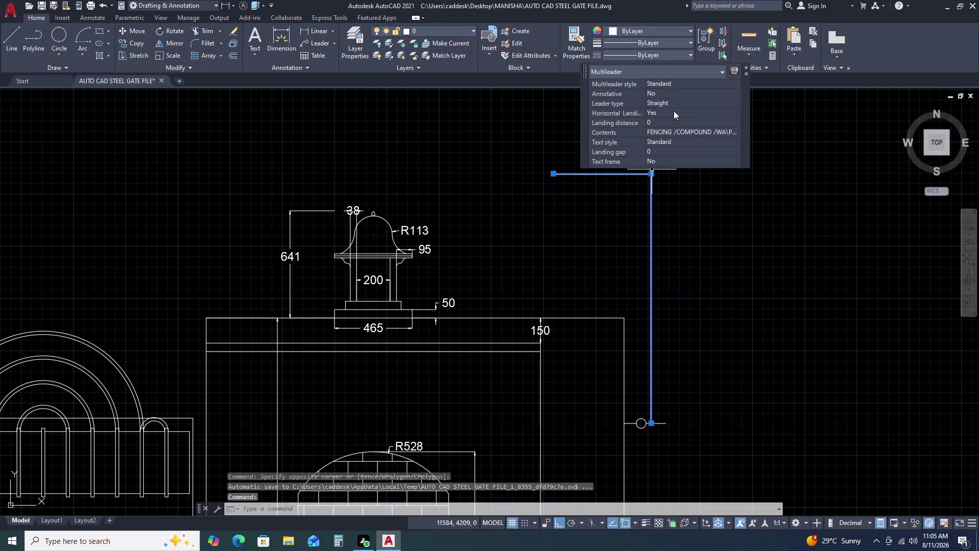
key(Escape)
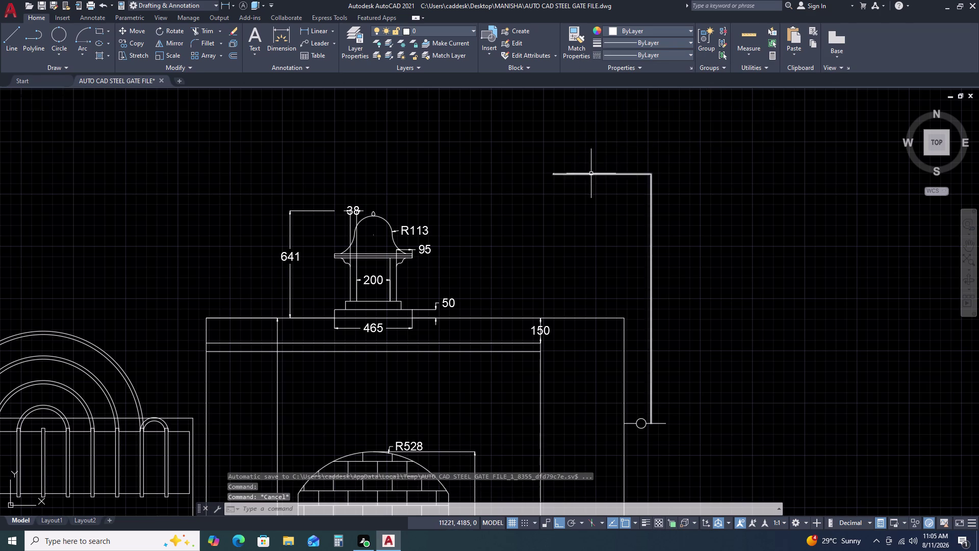
Reselect the multileader and open its Properties palette with PR.
click(591, 174)
key(p)
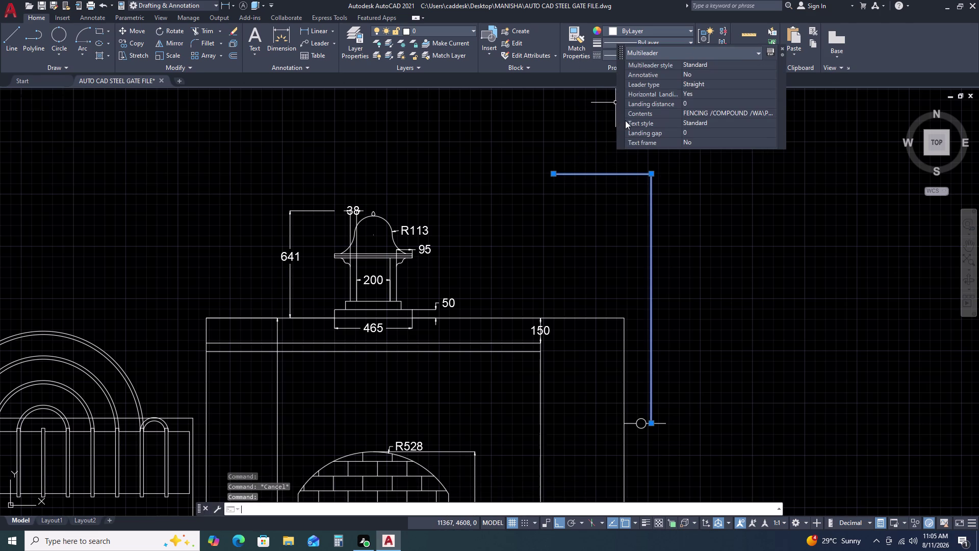
key(r)
key(BackSpace)
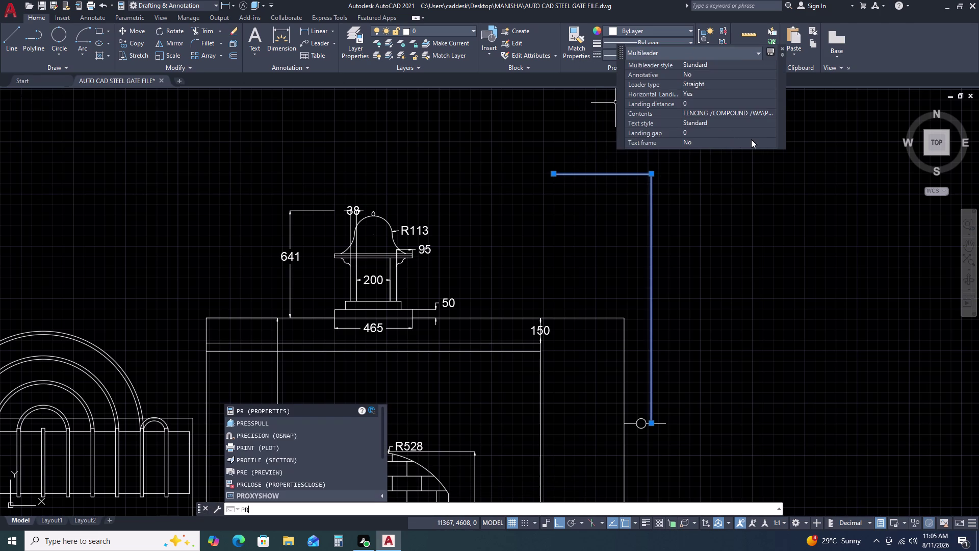
text(R)
key(space)
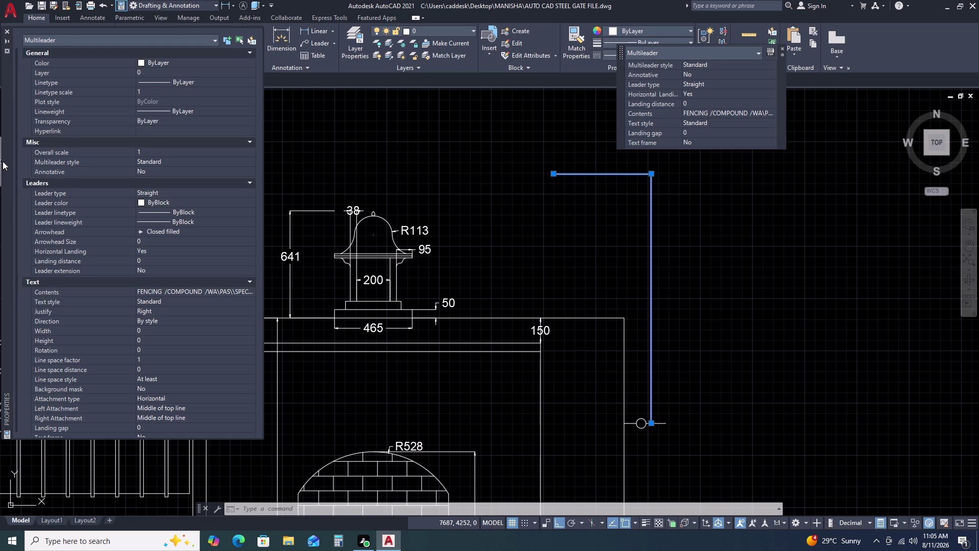
scroll(down, 3)
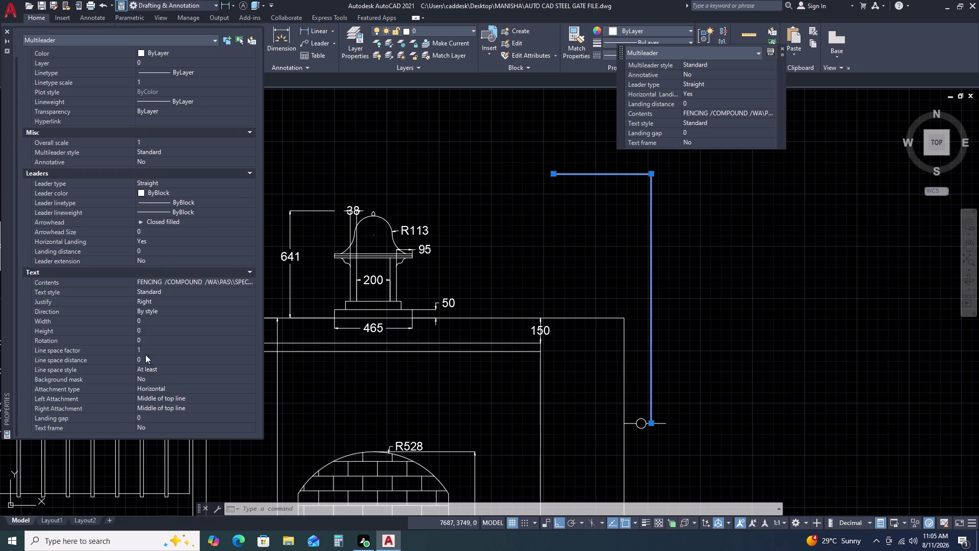
Set the fencing note's text height to 20 in Properties.
click(150, 332)
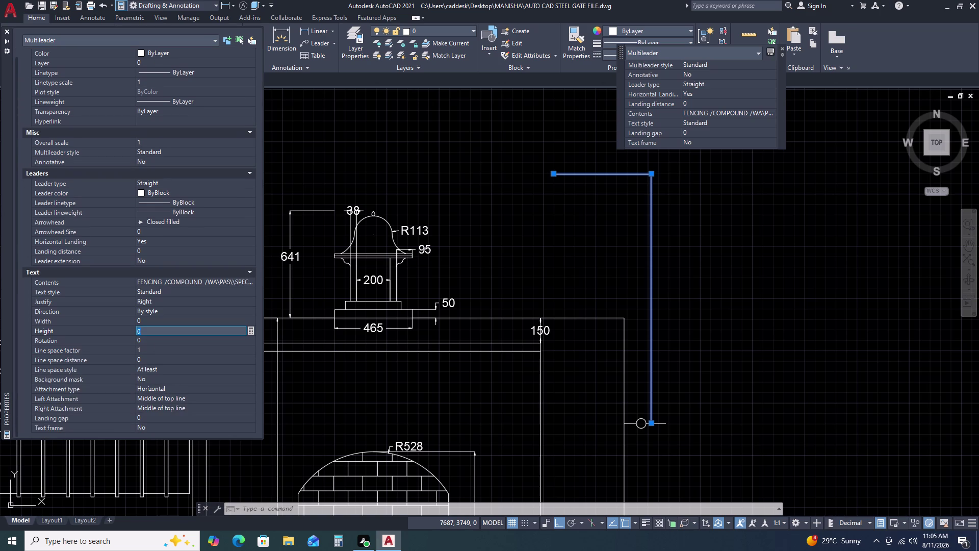
text(20)
key(Return)
key(Escape)
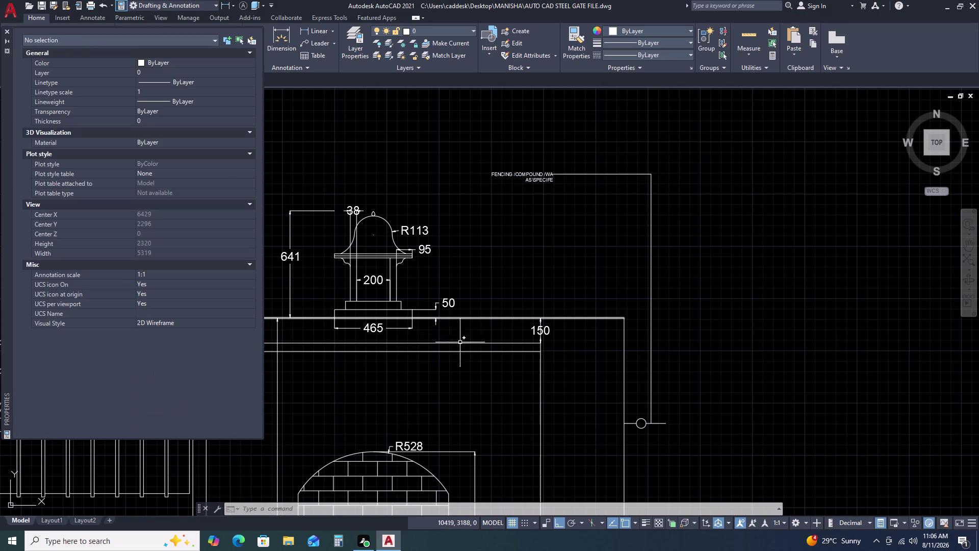
scroll(down, 3)
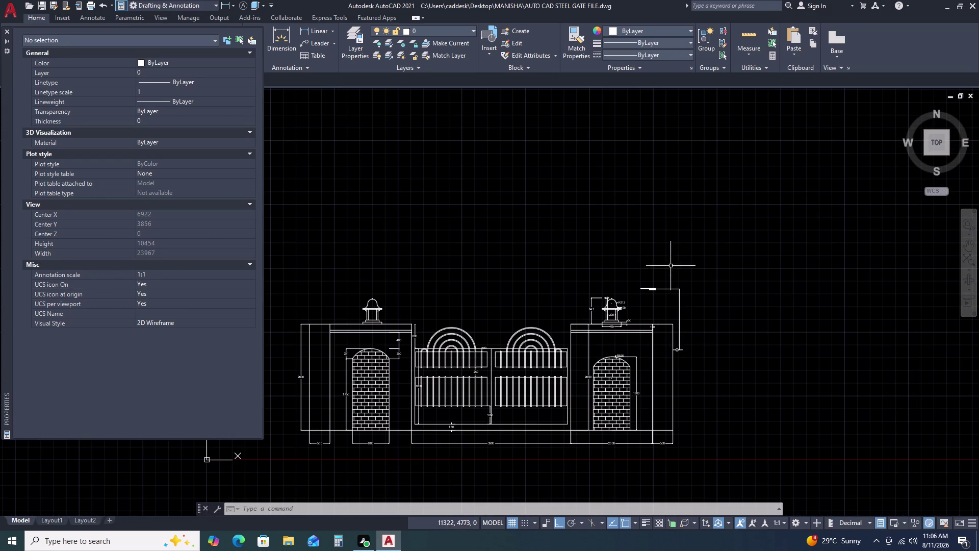
Reselect the note, raise its text height to 30, and hide Properties.
click(672, 284)
click(629, 305)
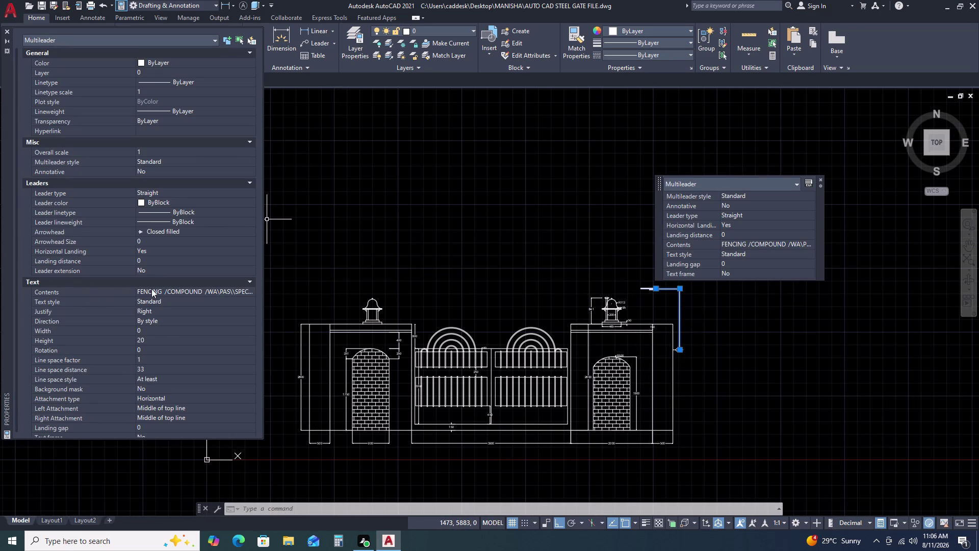
click(154, 337)
key(3)
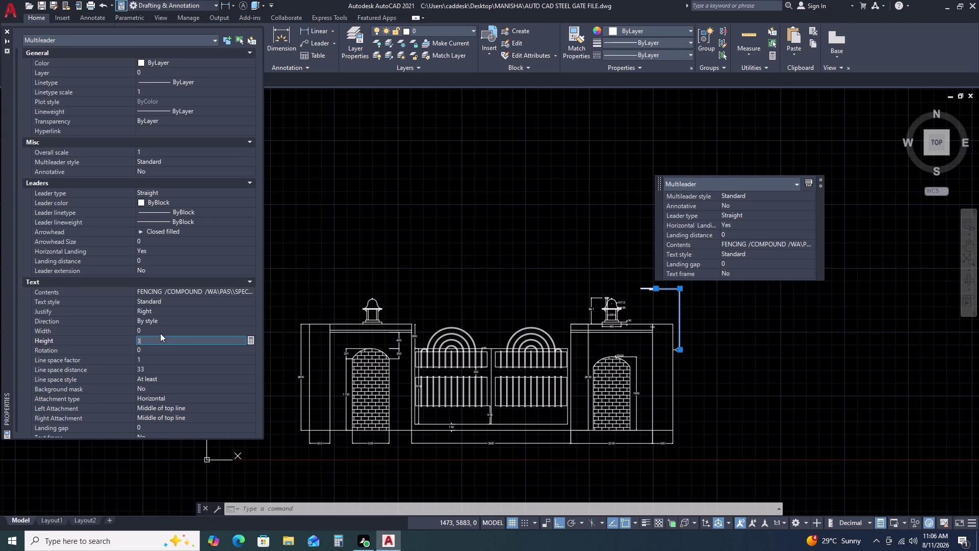
key(0)
key(Return)
key(Escape)
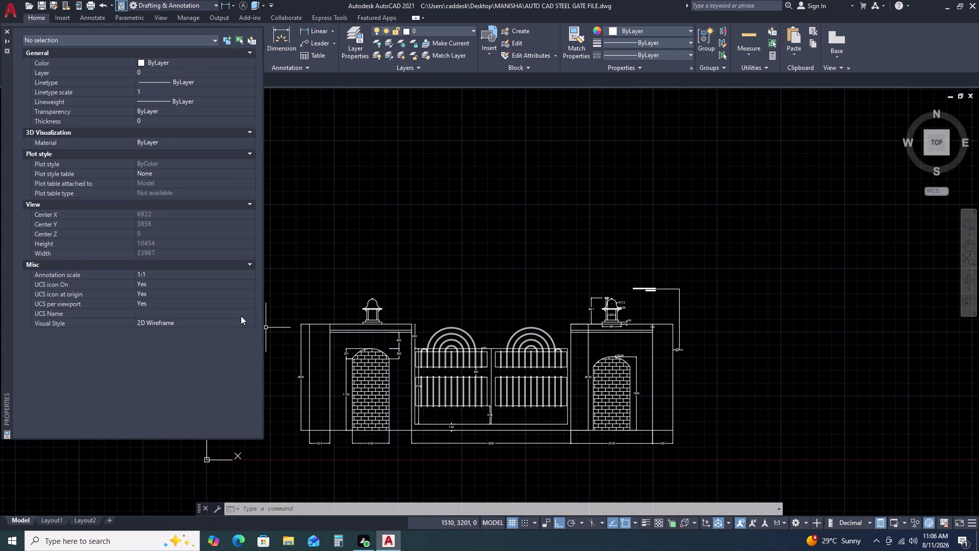
key(Escape)
click(5, 31)
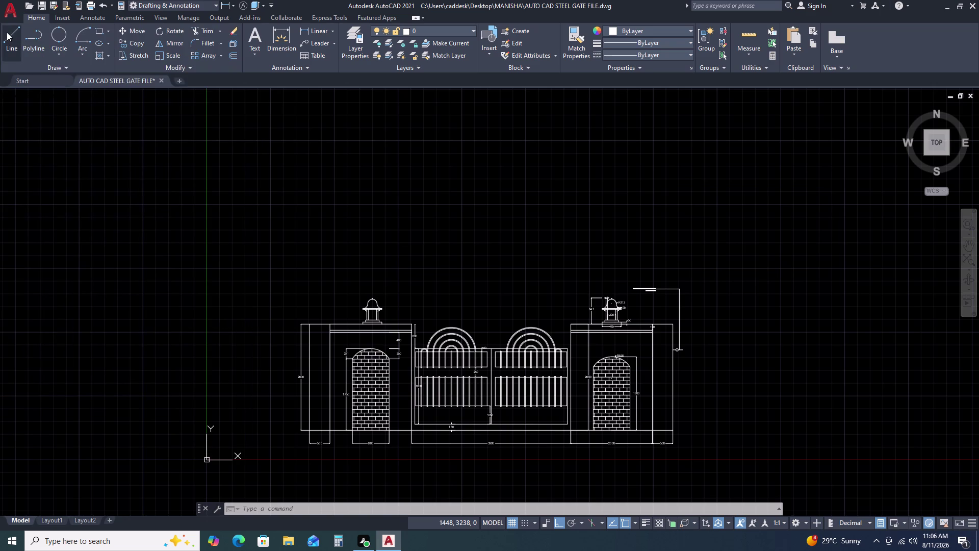
key(Escape)
scroll(up, 3)
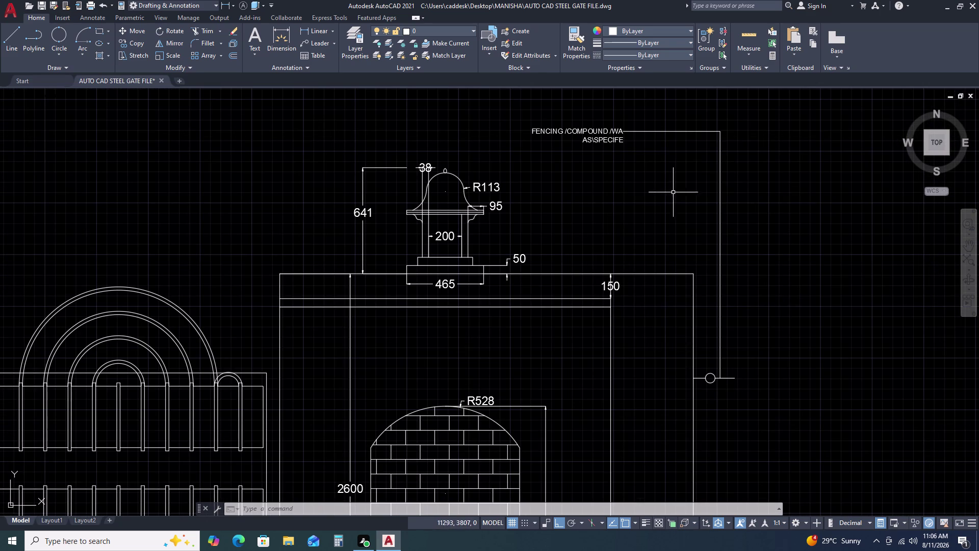
Select the fencing note and open its Properties palette with PR.
click(726, 129)
click(682, 156)
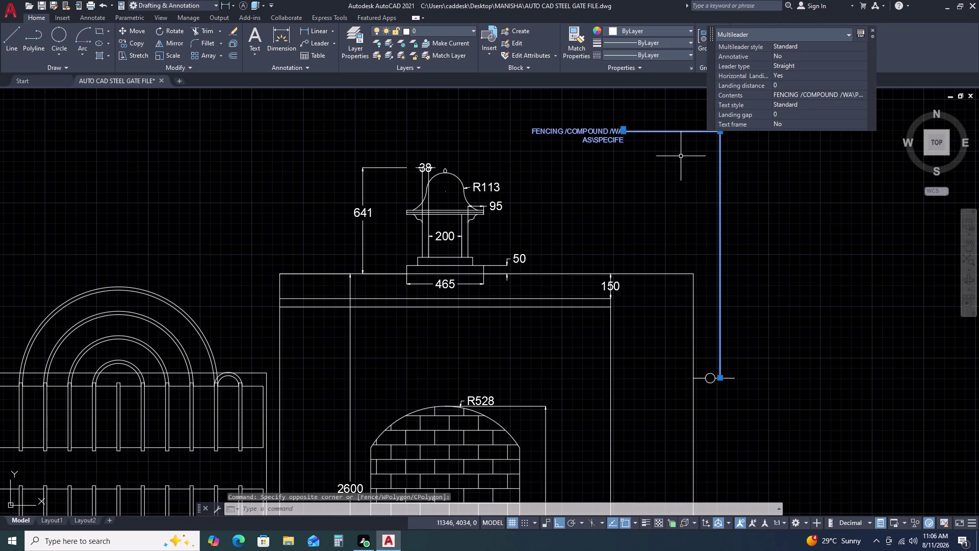
key(p)
text(R)
key(space)
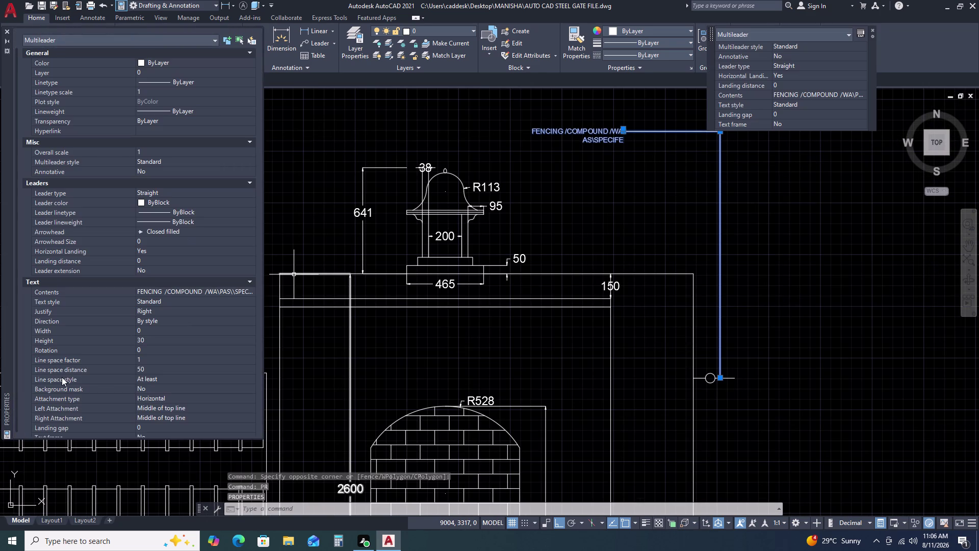
Set the leader's arrowhead size to 30 and hide Properties.
scroll(down, 3)
scroll(down, 3)
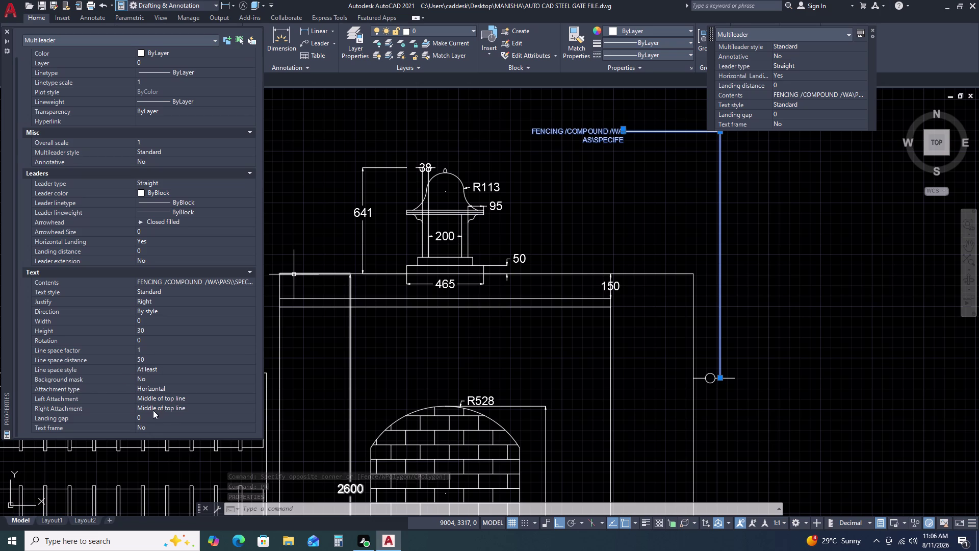
scroll(down, 3)
scroll(up, 3)
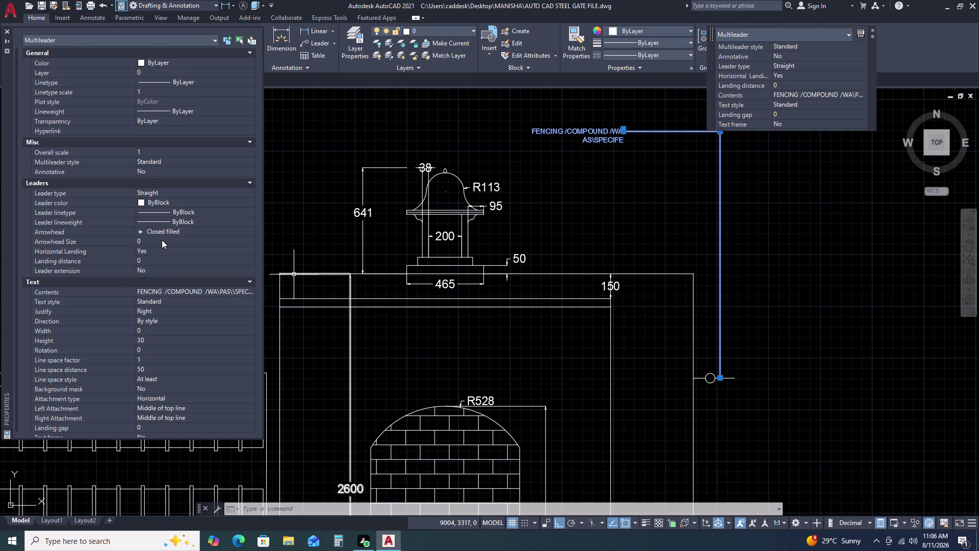
click(162, 239)
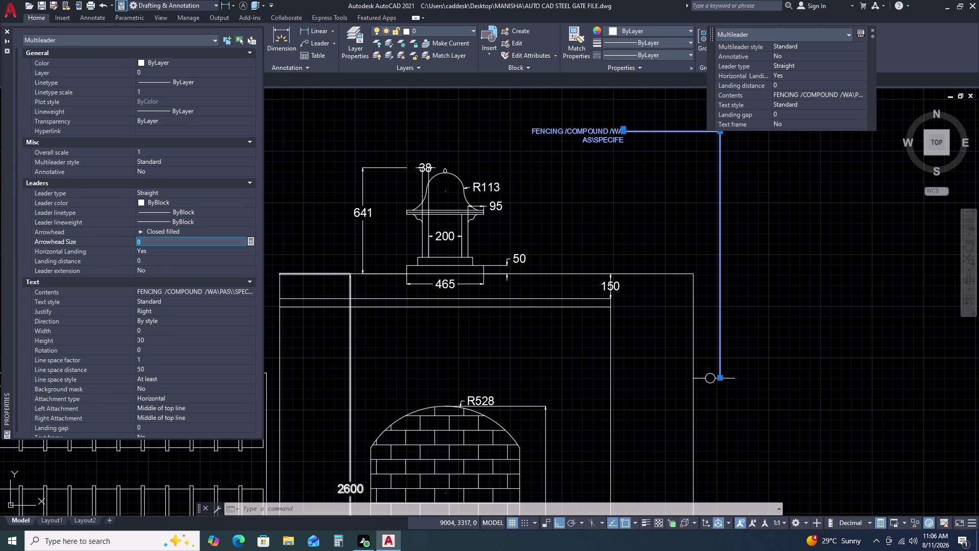
text(30)
key(Return)
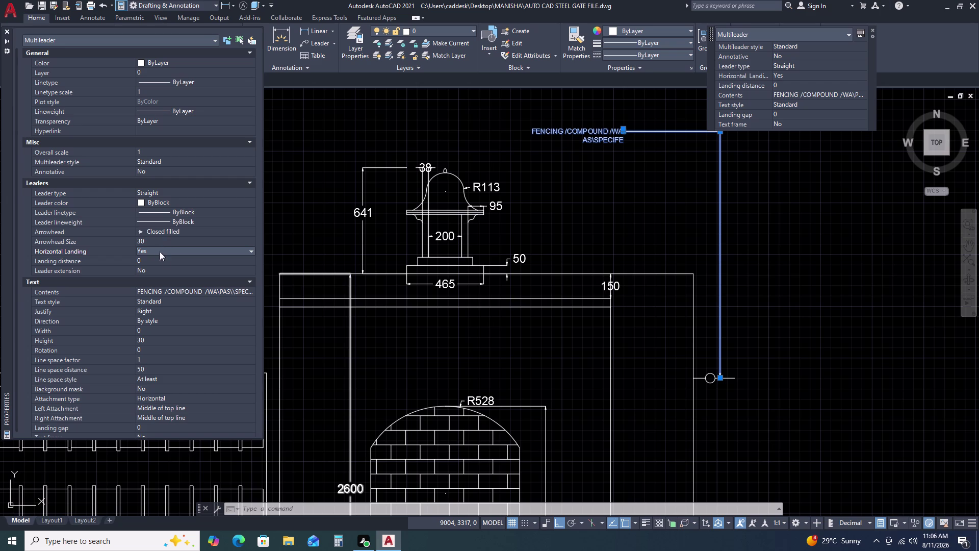
click(7, 30)
key(Escape)
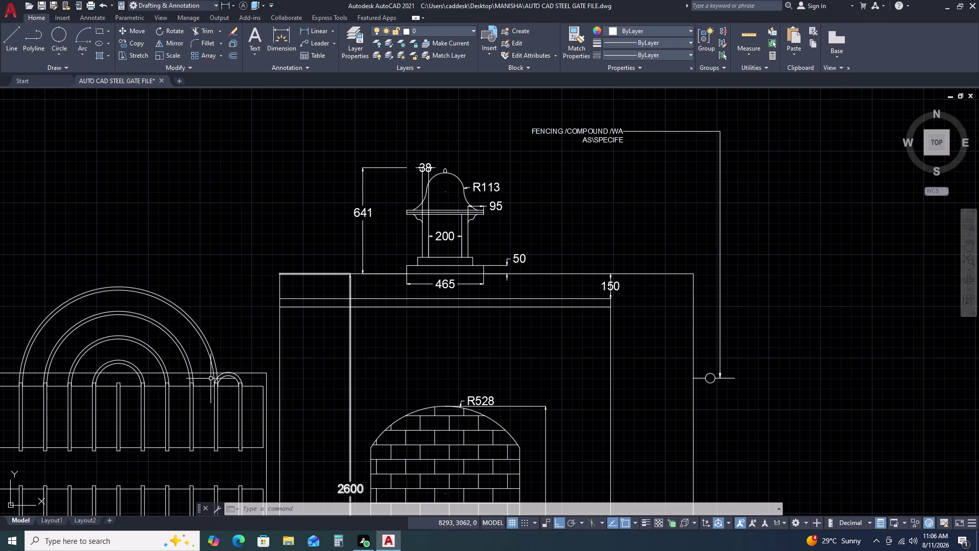
Select the fencing multileader and start the COPY command.
drag(736, 267, 733, 262)
click(694, 173)
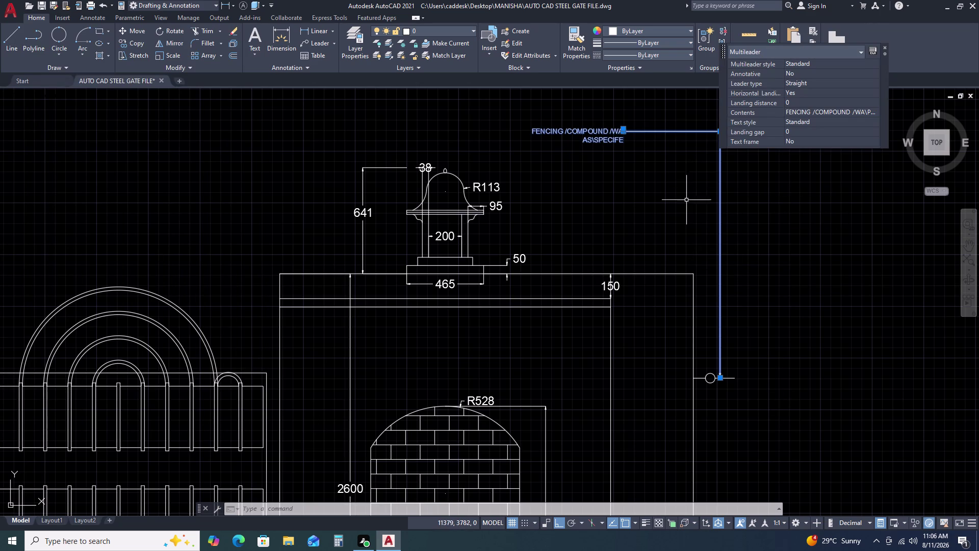
key(c)
key(o)
key(space)
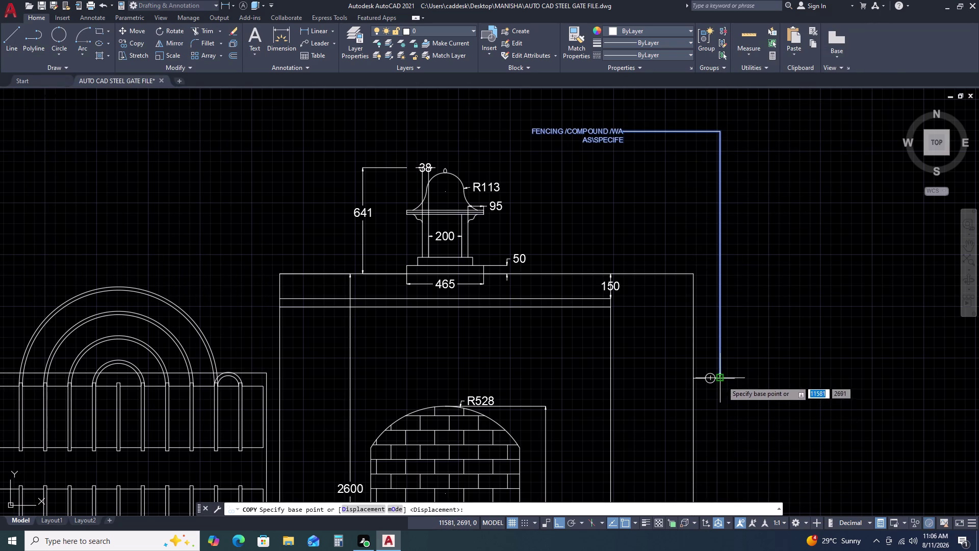
Copy the note left from its leader tip and stretch the copy's leader down to the brick arch.
click(723, 380)
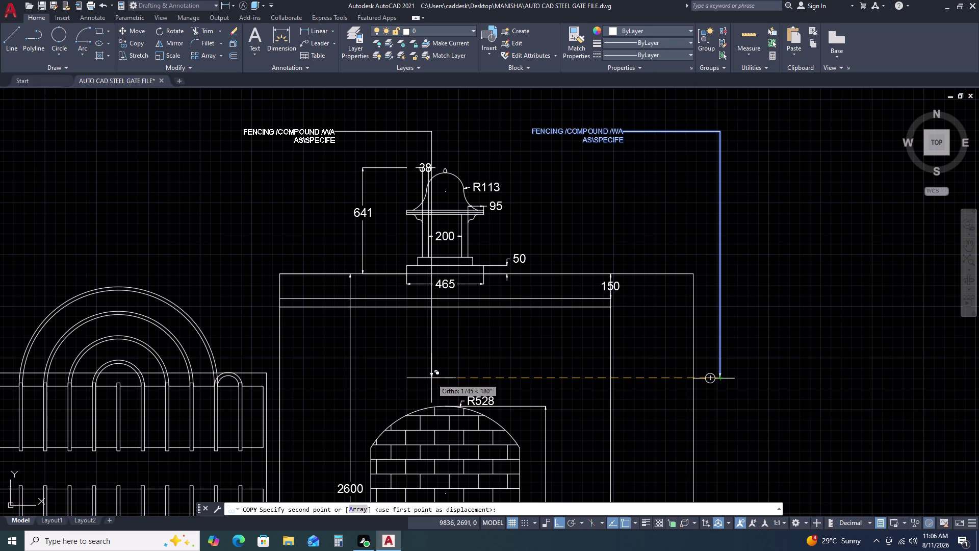
click(406, 441)
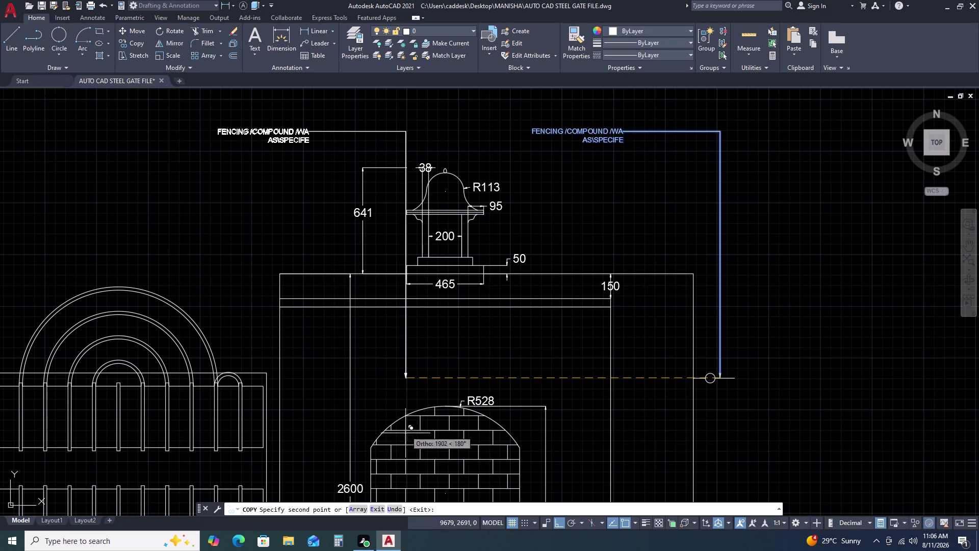
key(Escape)
click(414, 340)
click(387, 367)
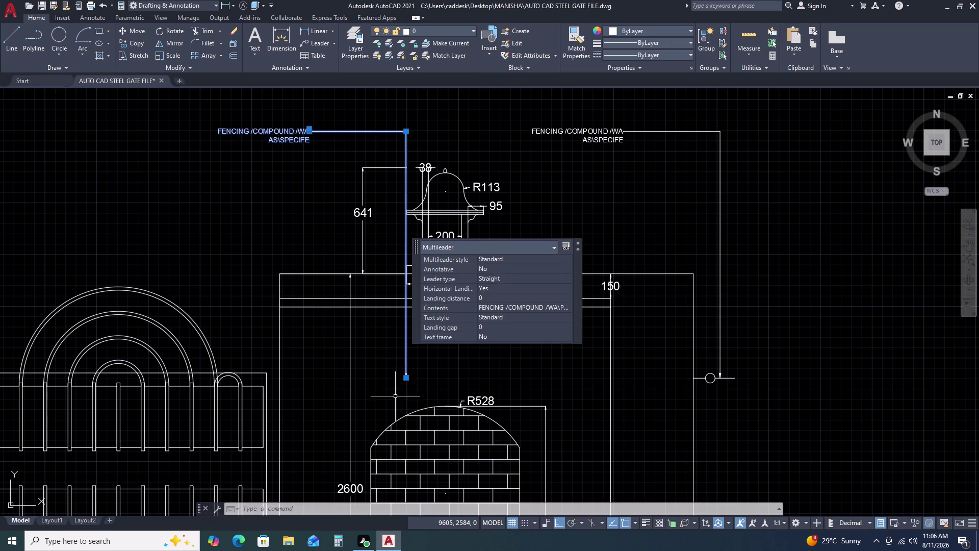
click(404, 378)
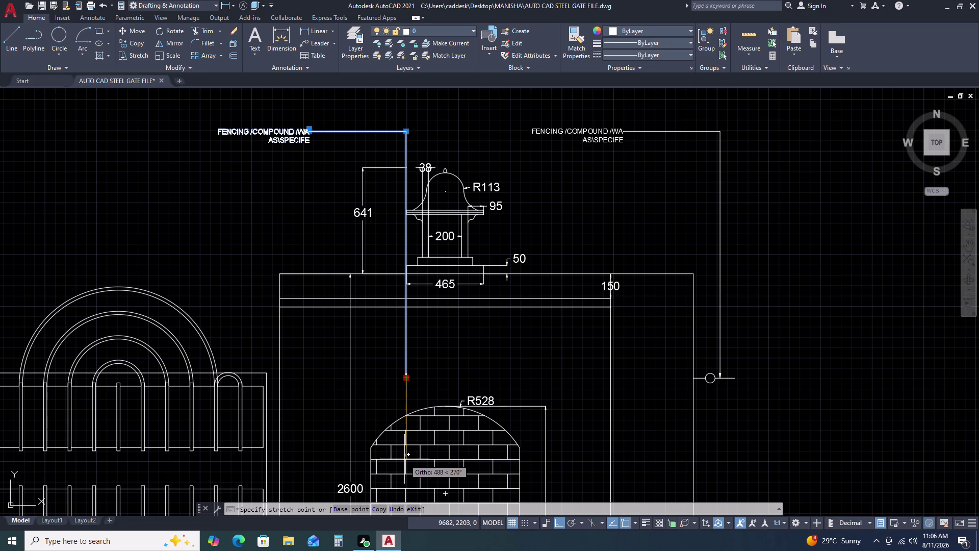
click(404, 460)
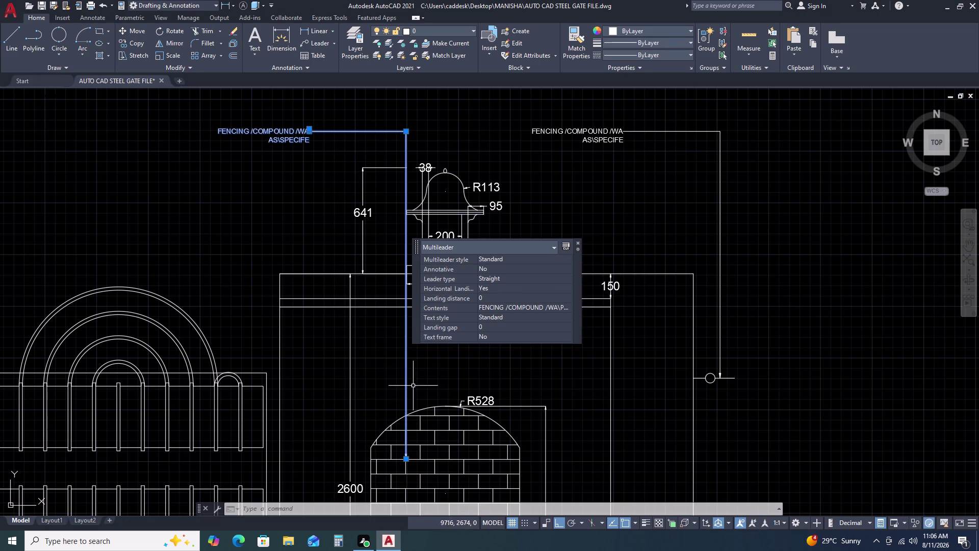